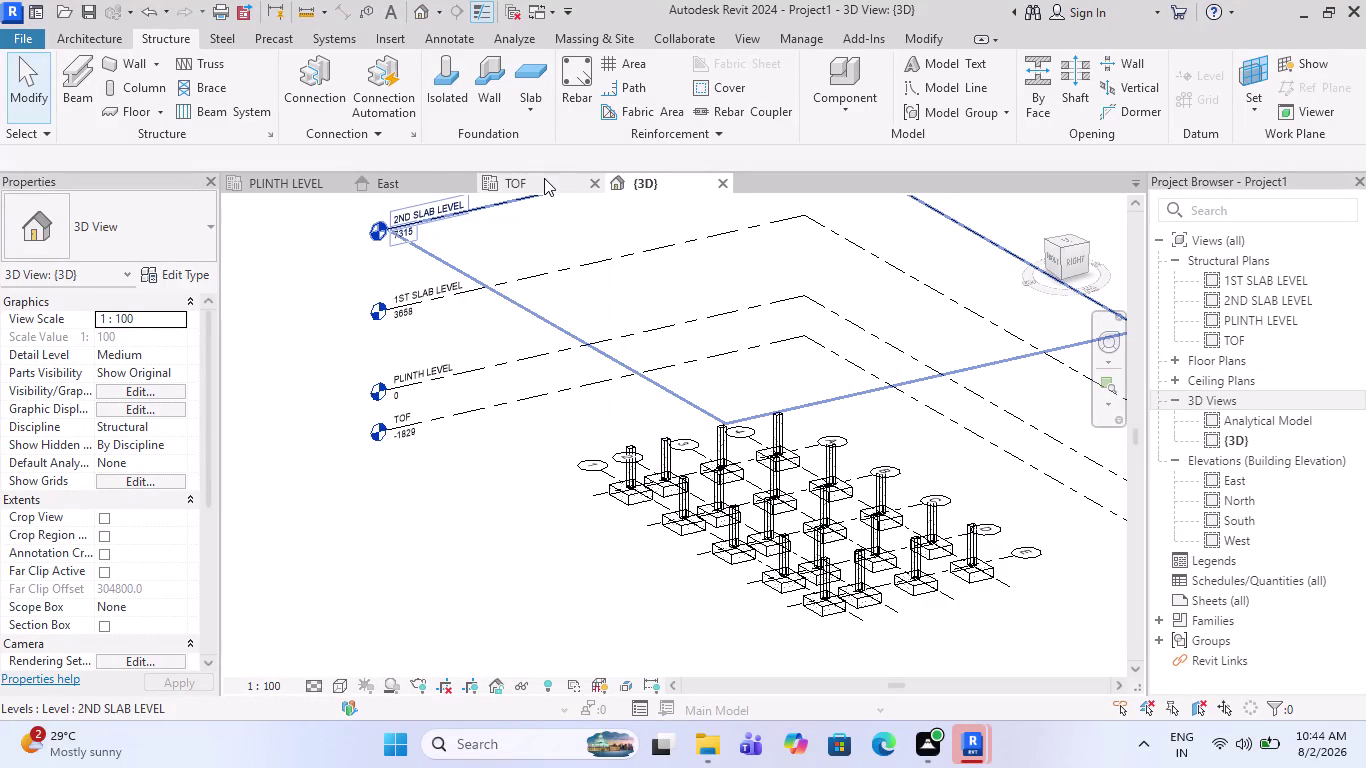
Open the PLINTH LEVEL plan and recentre the grid in view.
click(313, 186)
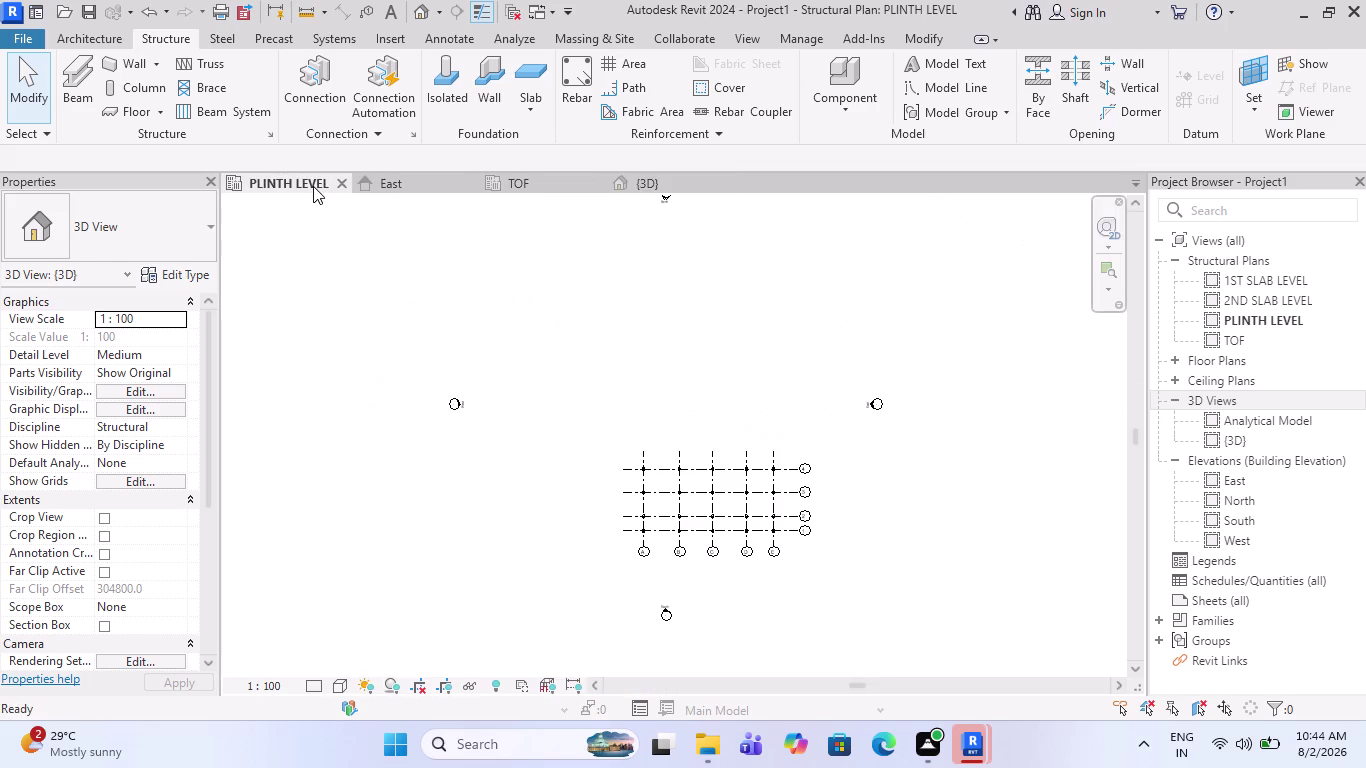
scroll(up, 3)
scroll(up, 3)
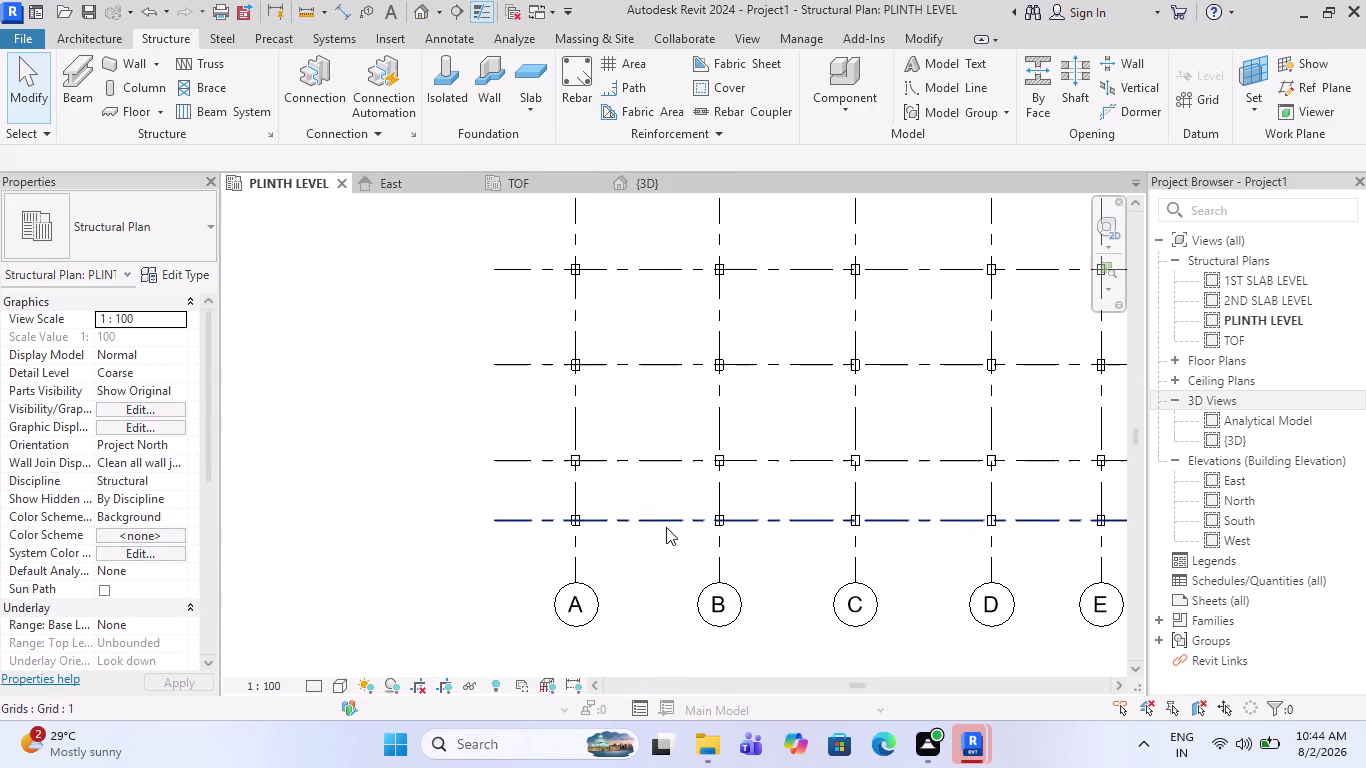
scroll(up, 3)
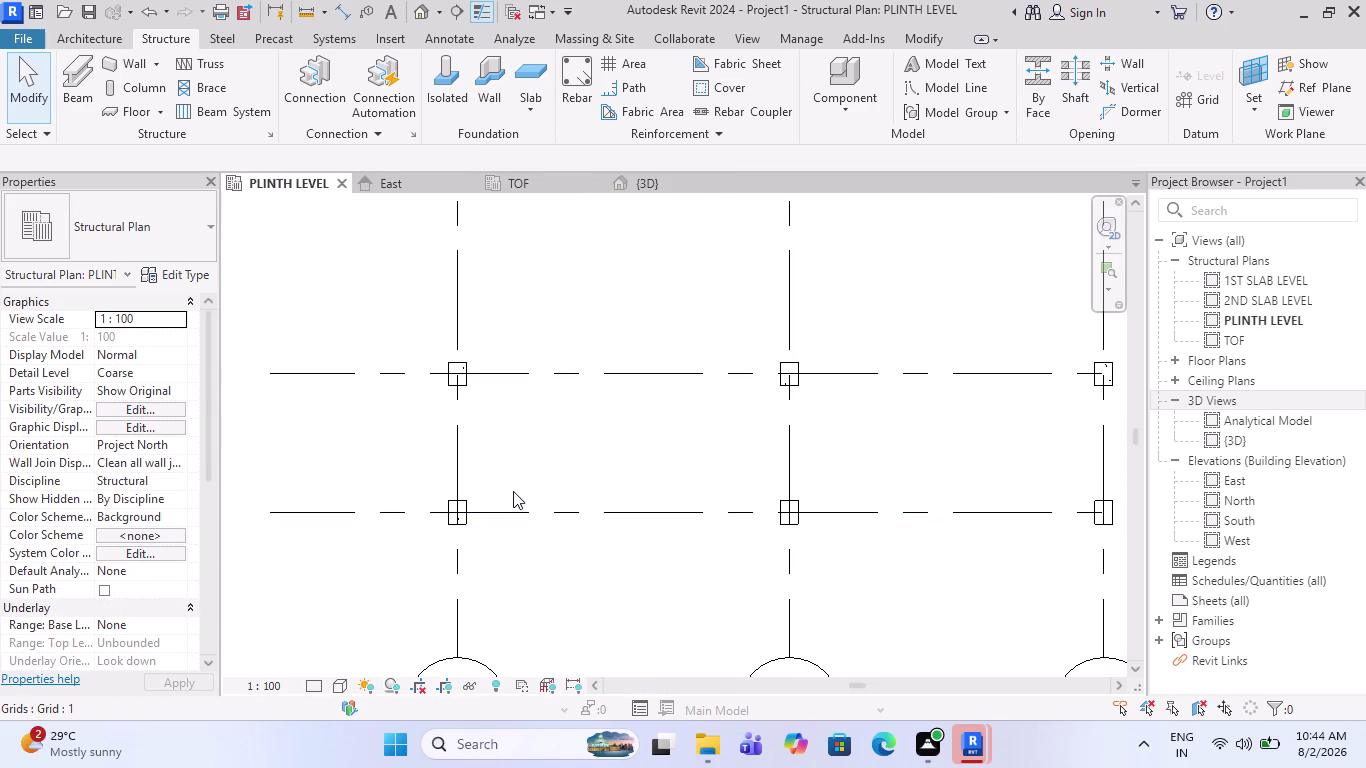
double_click(1224, 313)
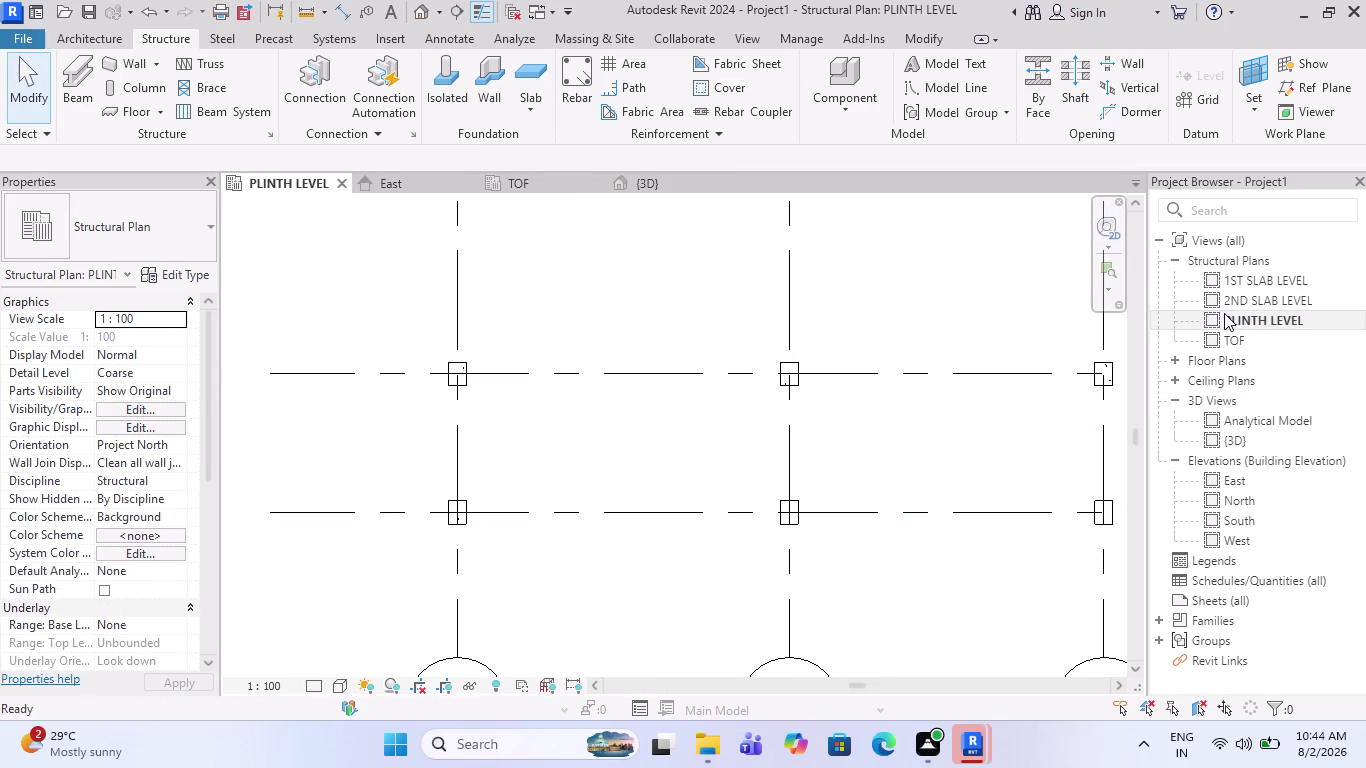
scroll(down, 3)
scroll(down, 3)
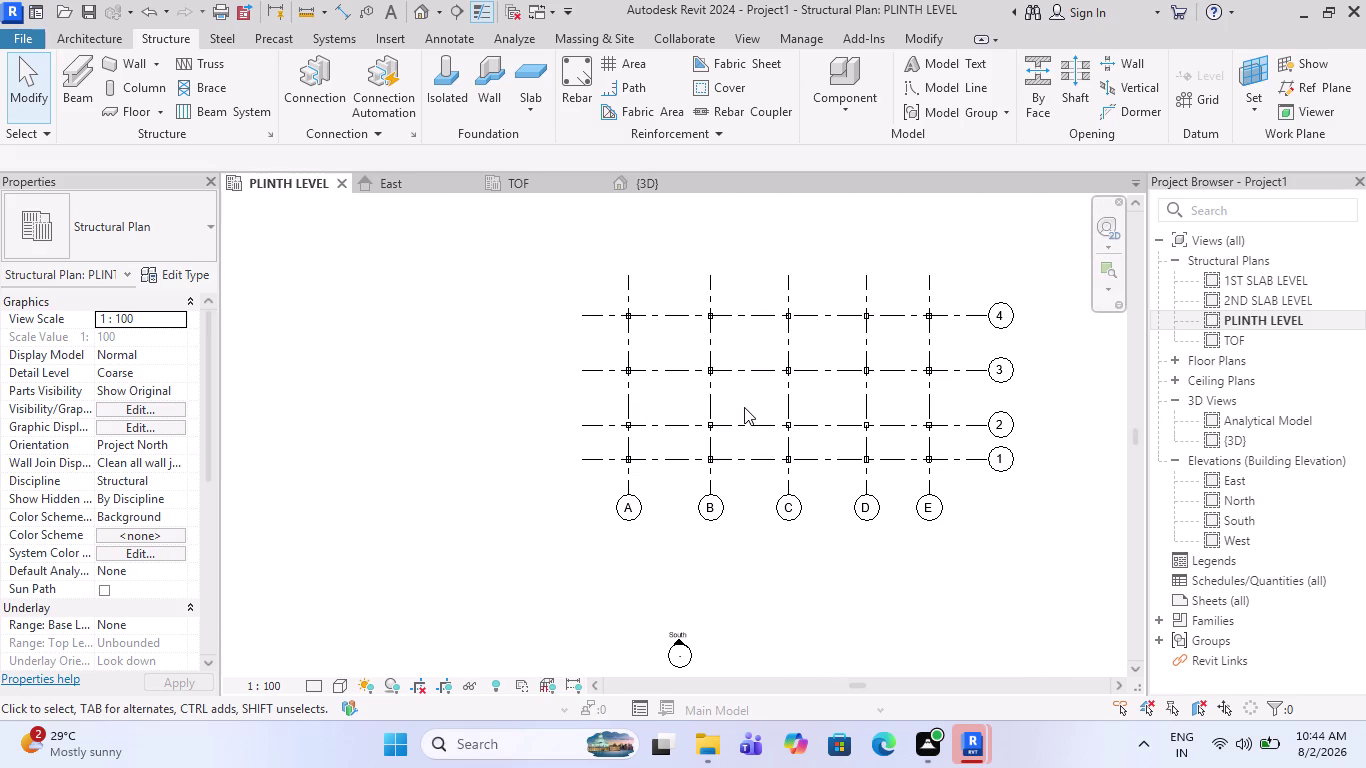
middle_drag(733, 439, 696, 474)
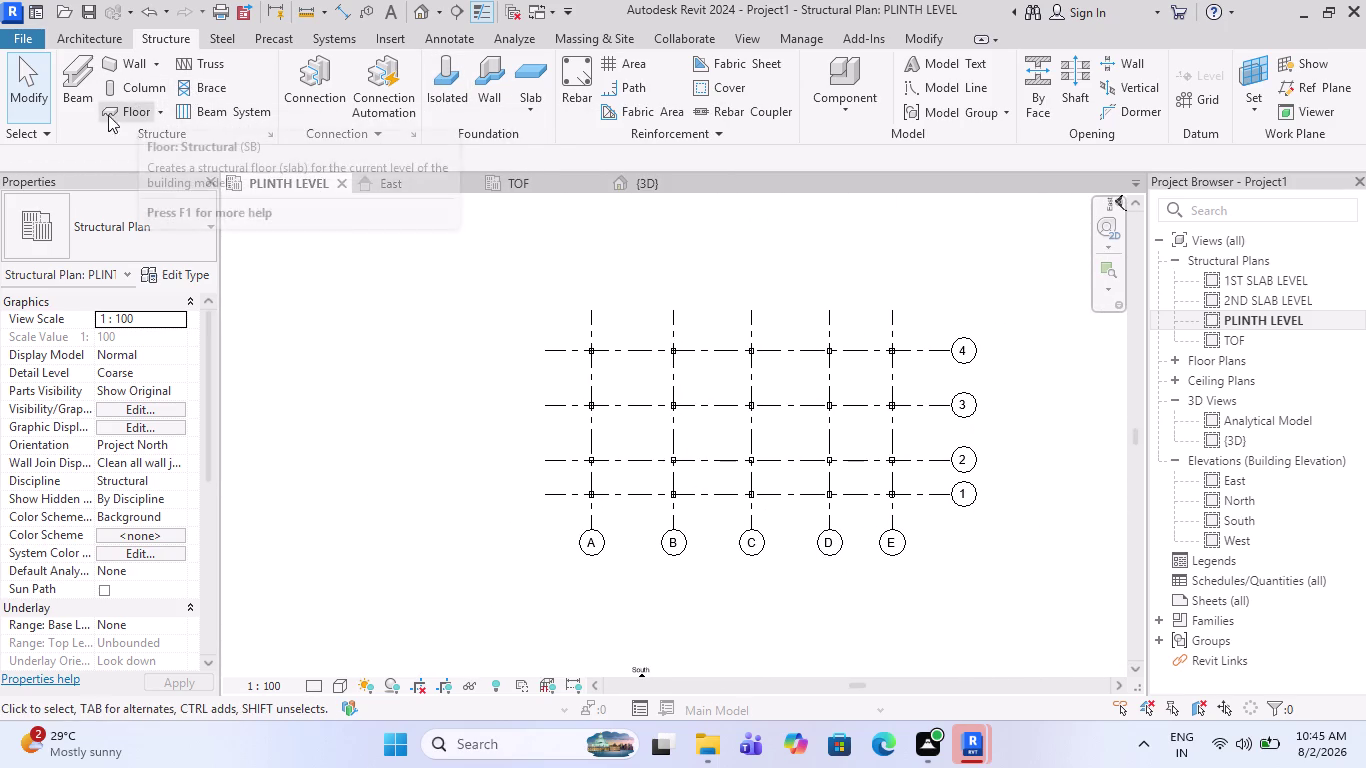
Start a beam using M_Concrete-Rectangular Beam 300 x 600mm and open its type properties.
click(87, 90)
click(171, 234)
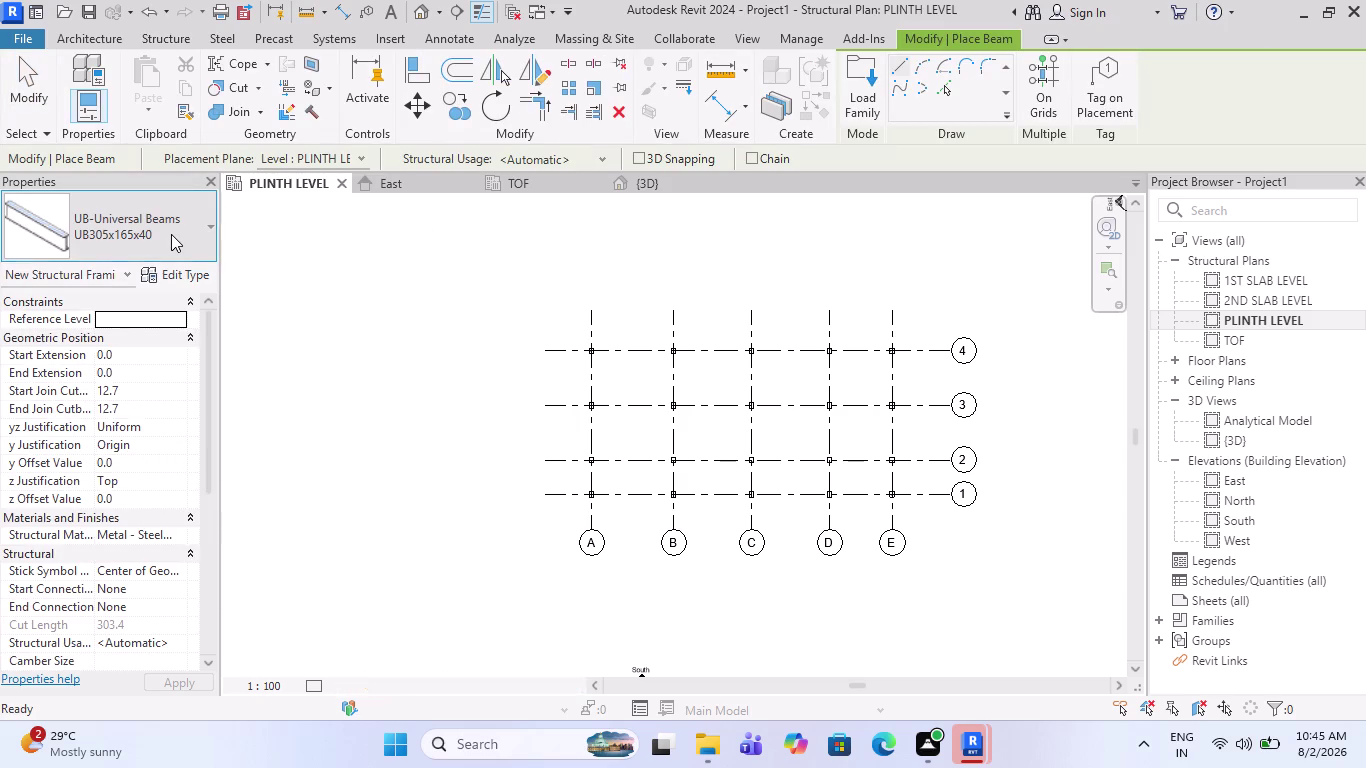
scroll(up, 3)
click(114, 342)
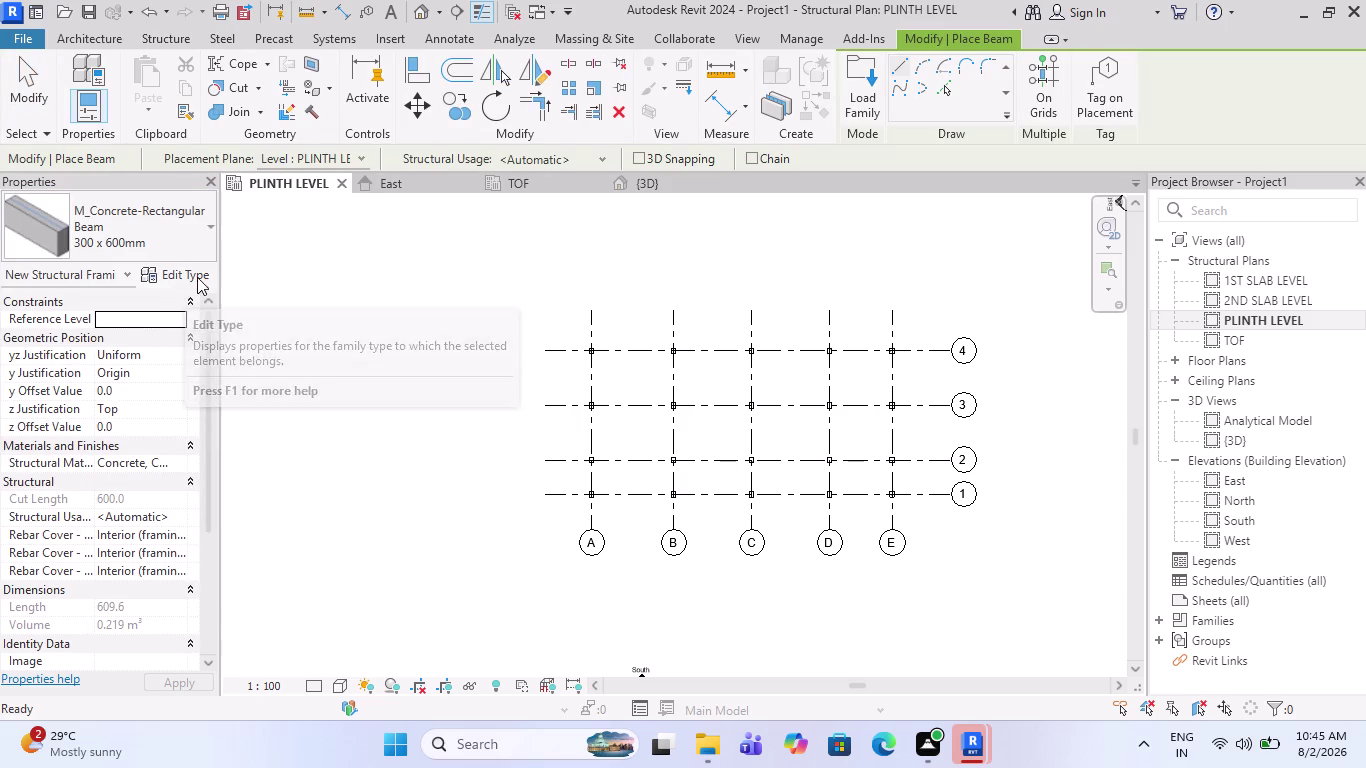
click(156, 274)
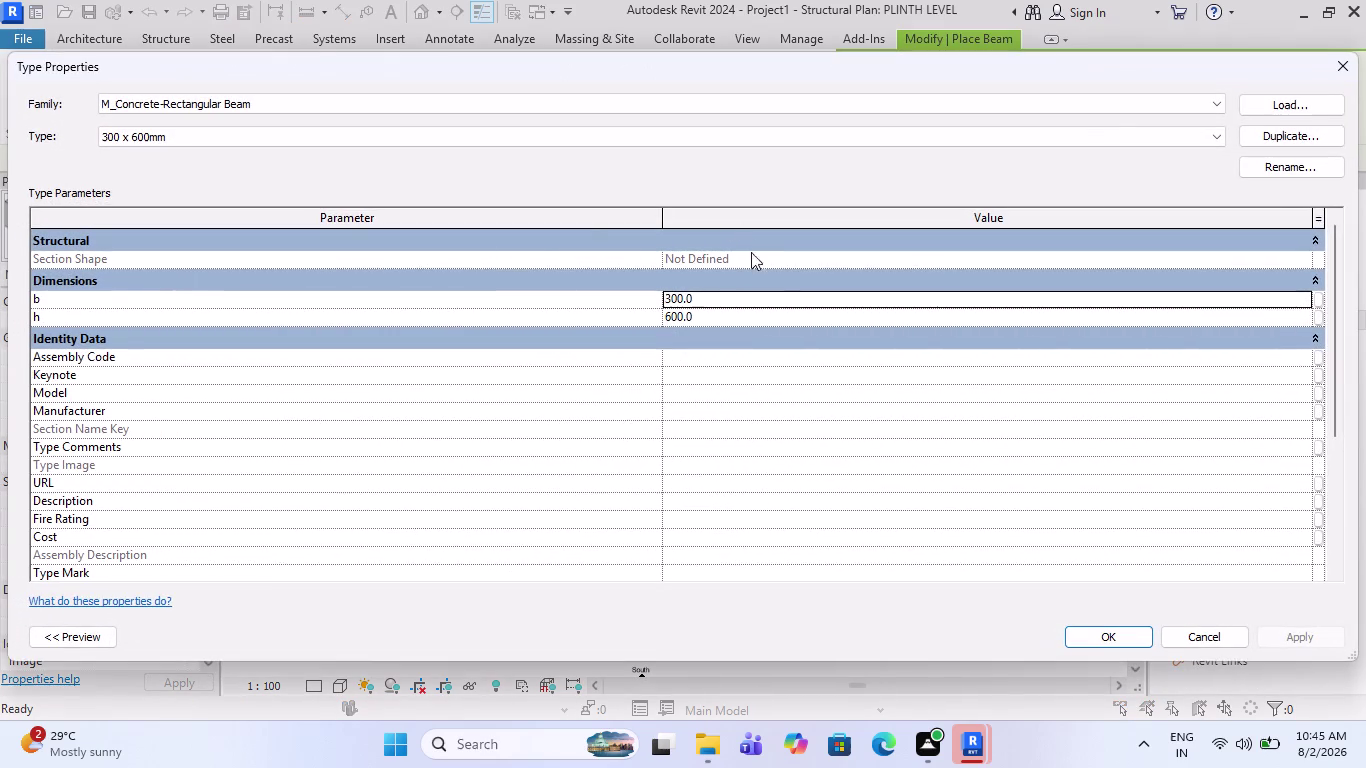
Duplicate the beam type under the name '230 x 300mm'.
click(1273, 126)
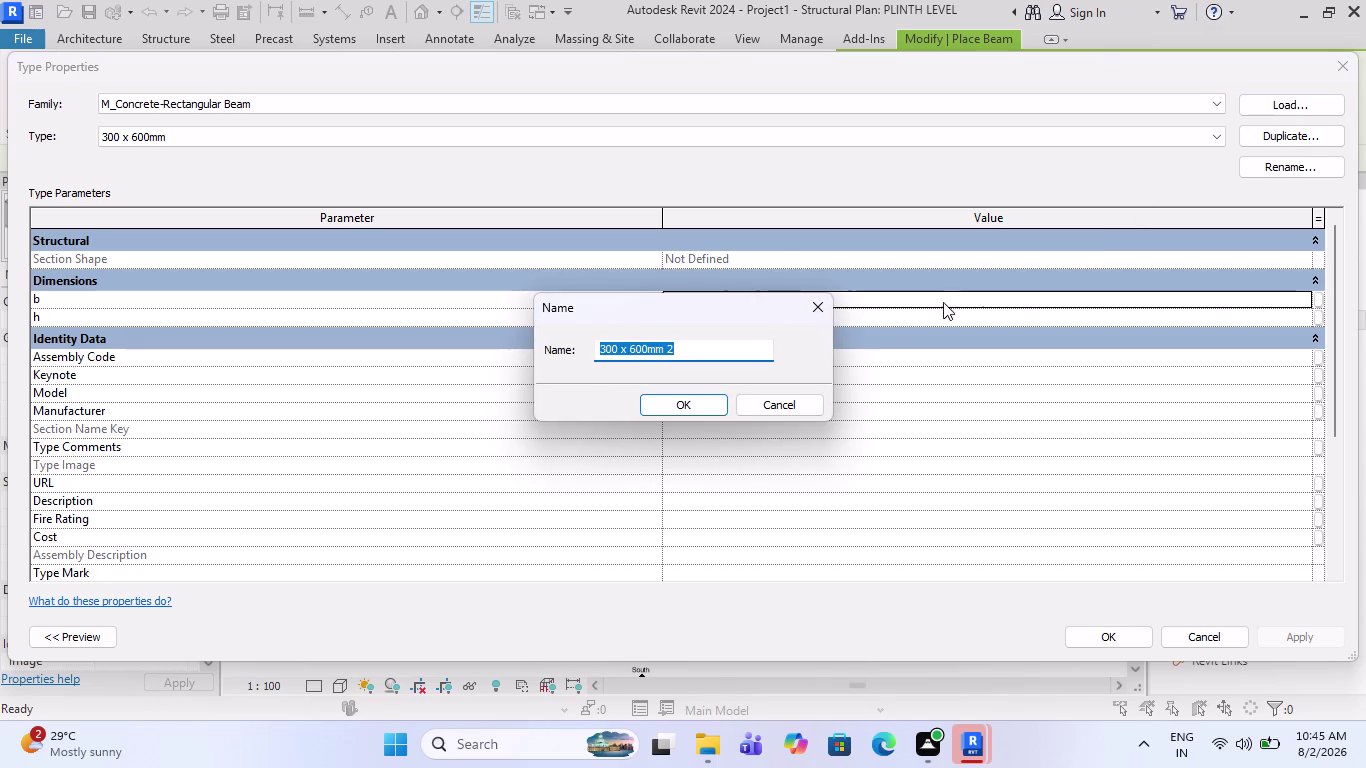
click(615, 355)
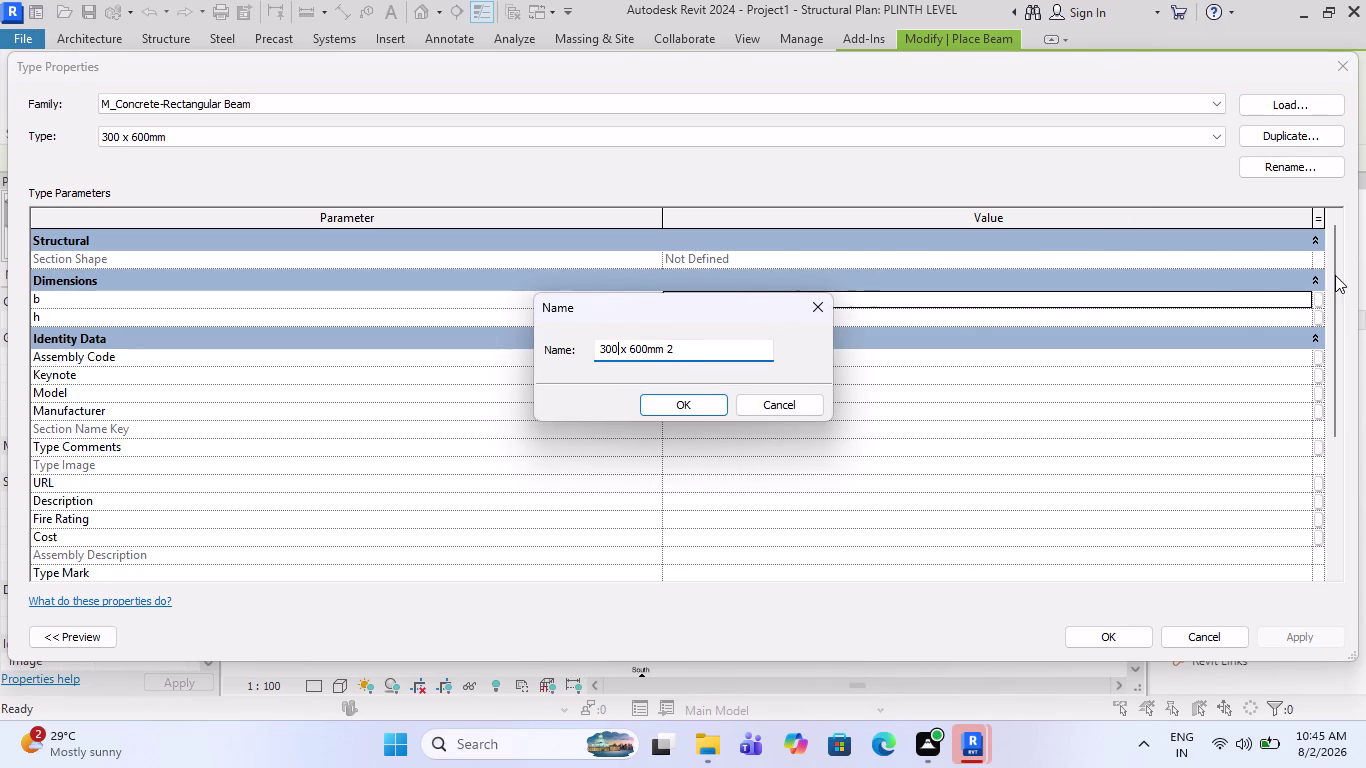
key(BackSpace)
key(BackSpace)
key(BackSpace)
text(230)
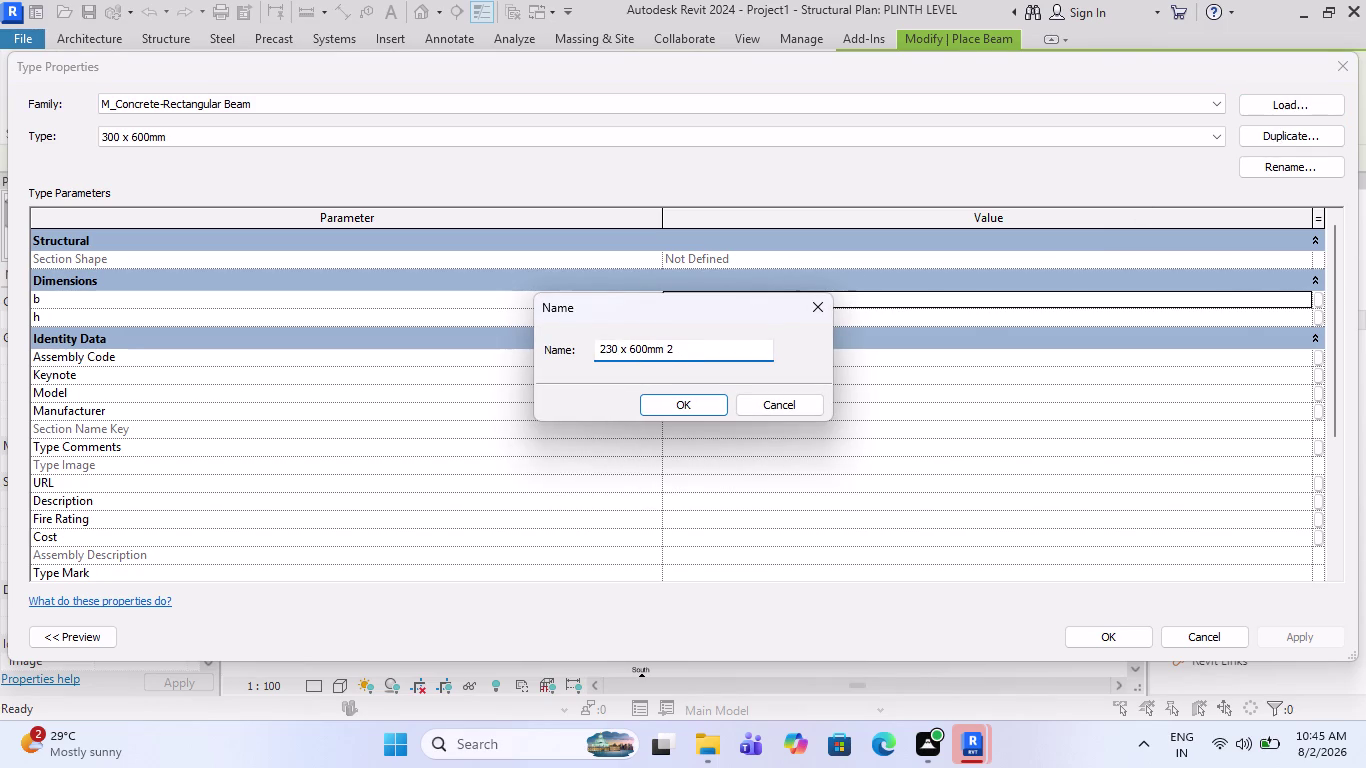
key(Right)
key(Right)
key(Right)
key(Right)
key(Right)
key(Right)
key(BackSpace)
key(BackSpace)
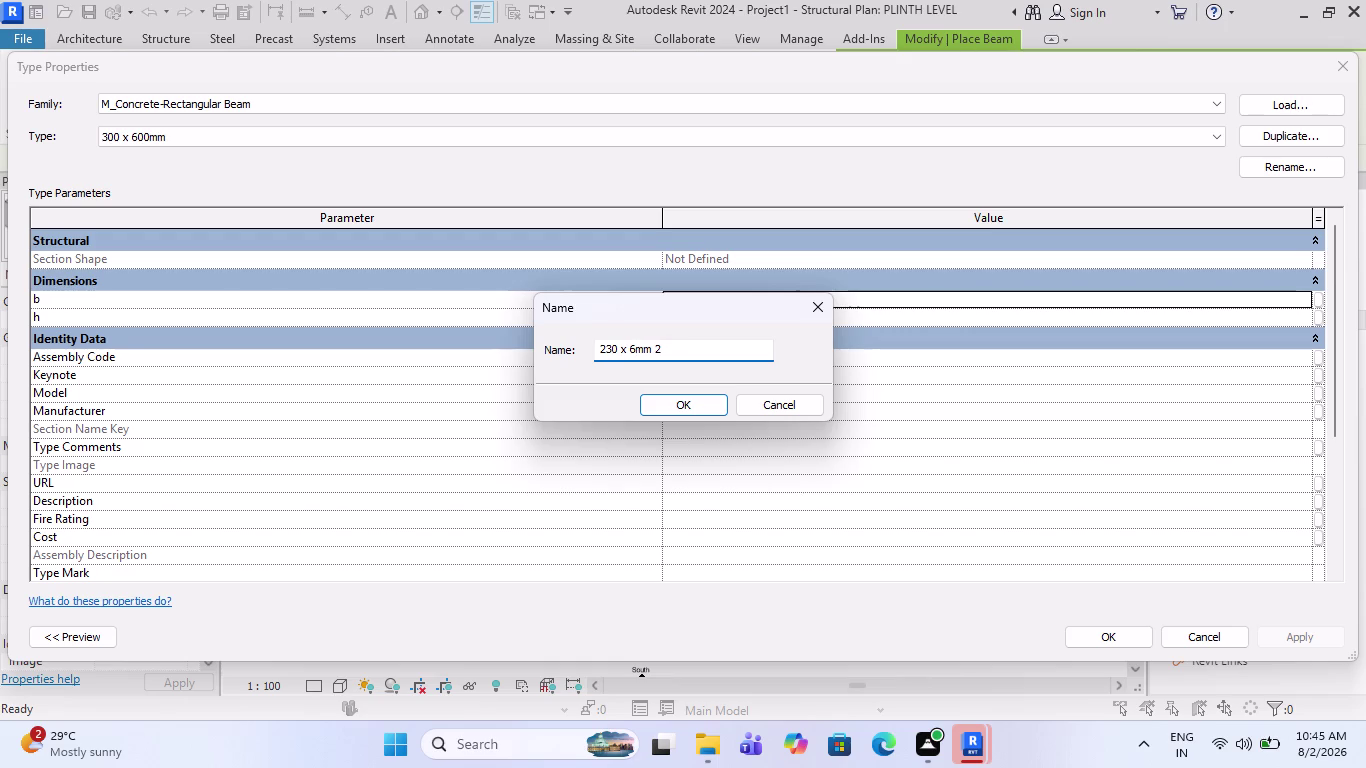
key(BackSpace)
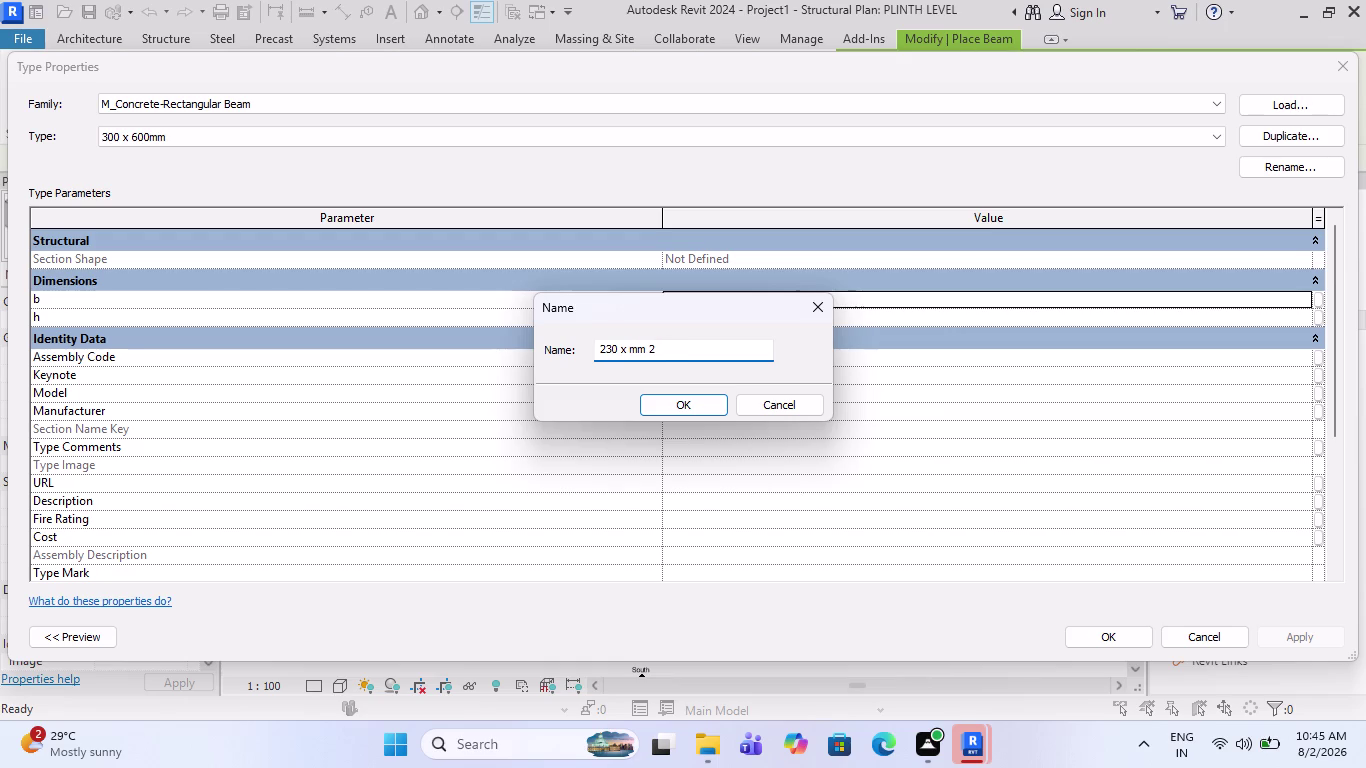
key(3)
text(0)
text(0)
key(Right)
key(Right)
key(Right)
key(Right)
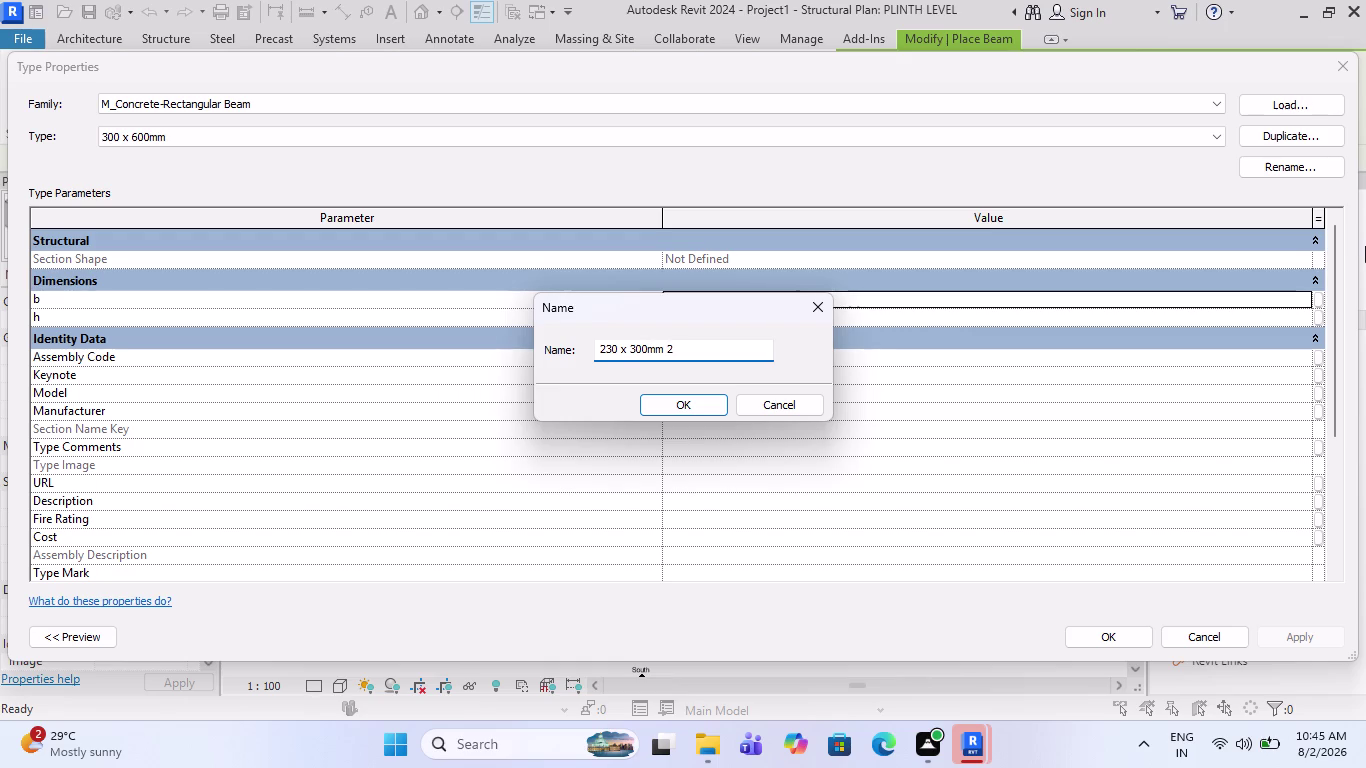
key(BackSpace)
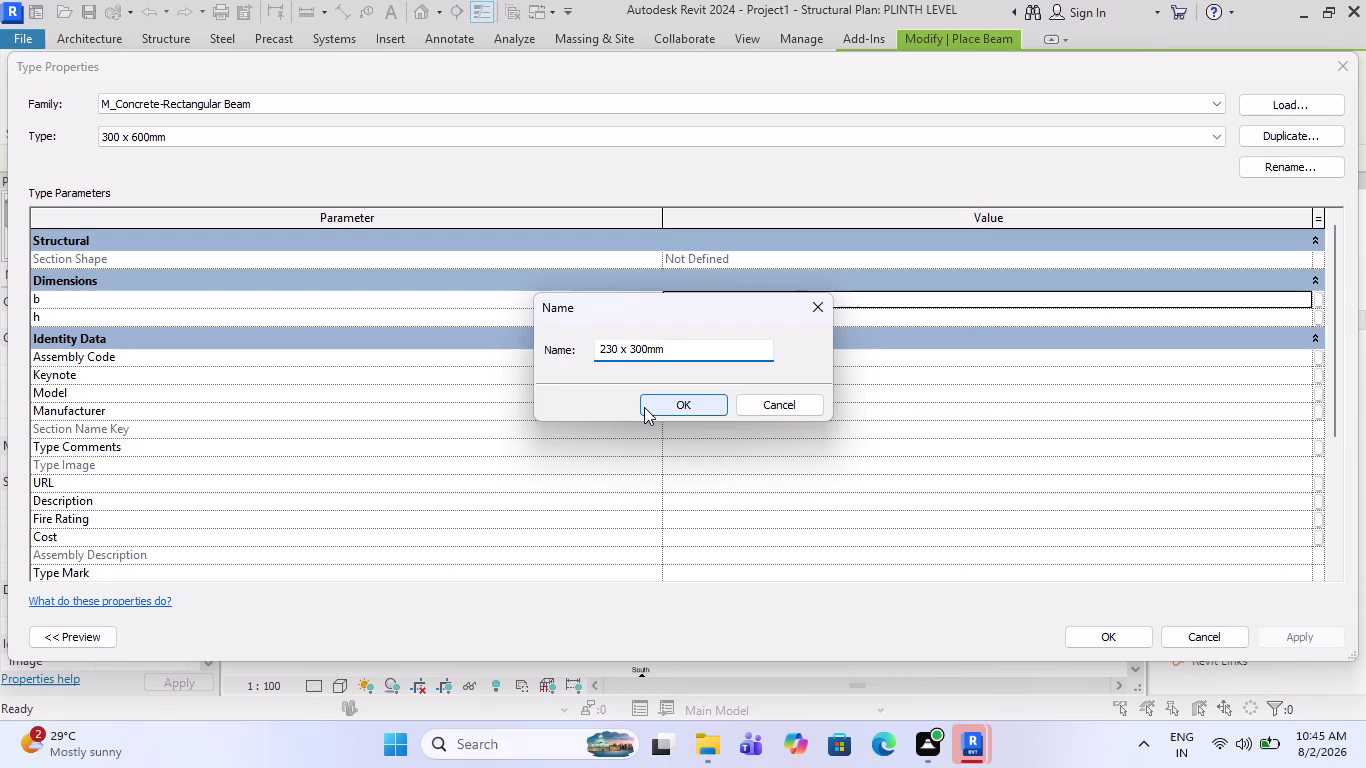
click(644, 407)
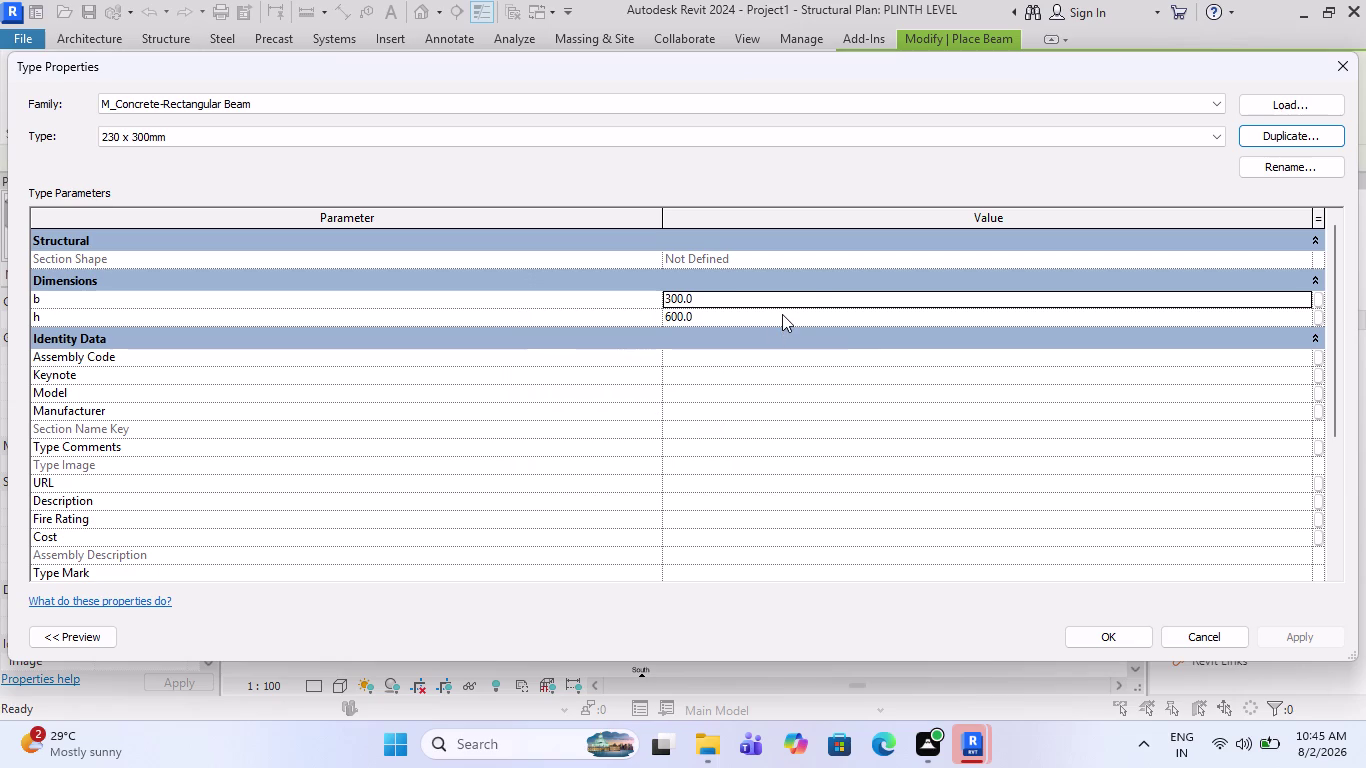
Set the new type's depth h to 300 and width b to 230.
click(782, 314)
text(3)
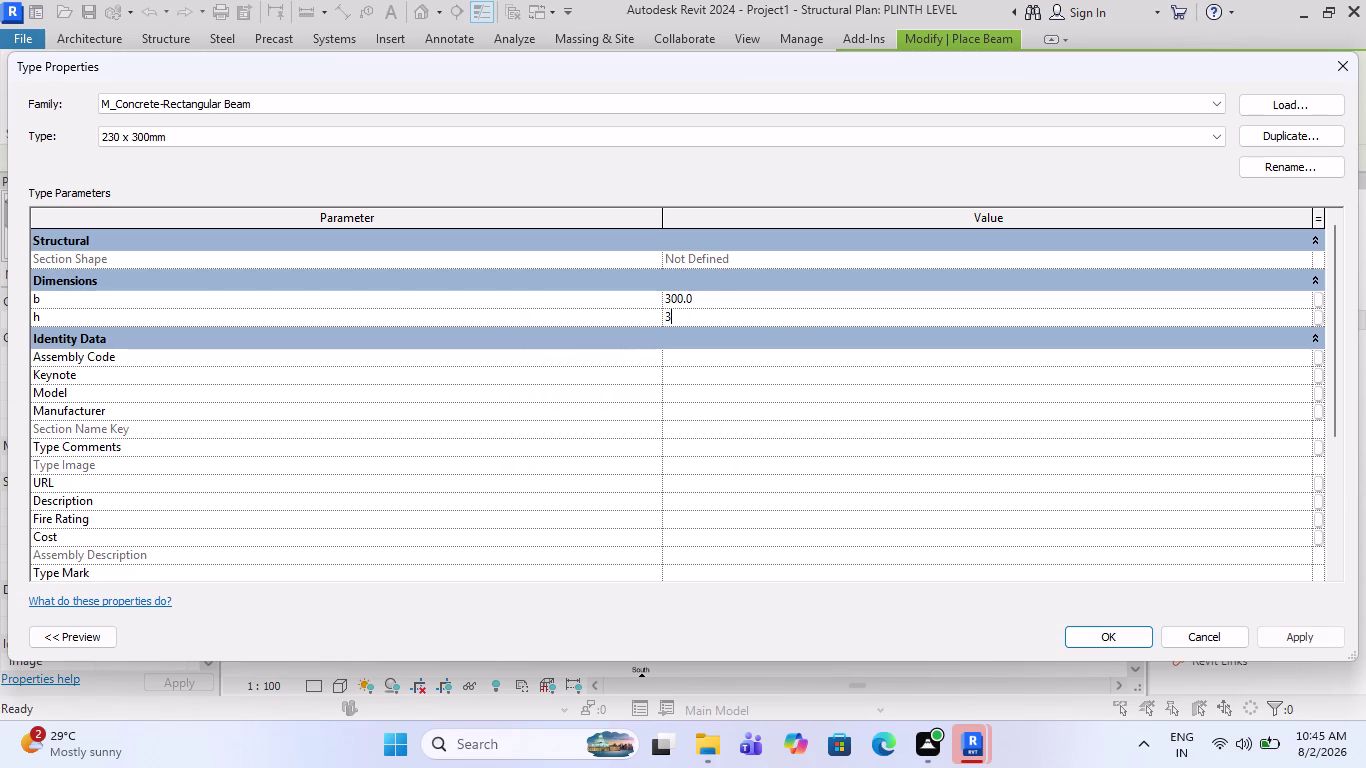
text(00)
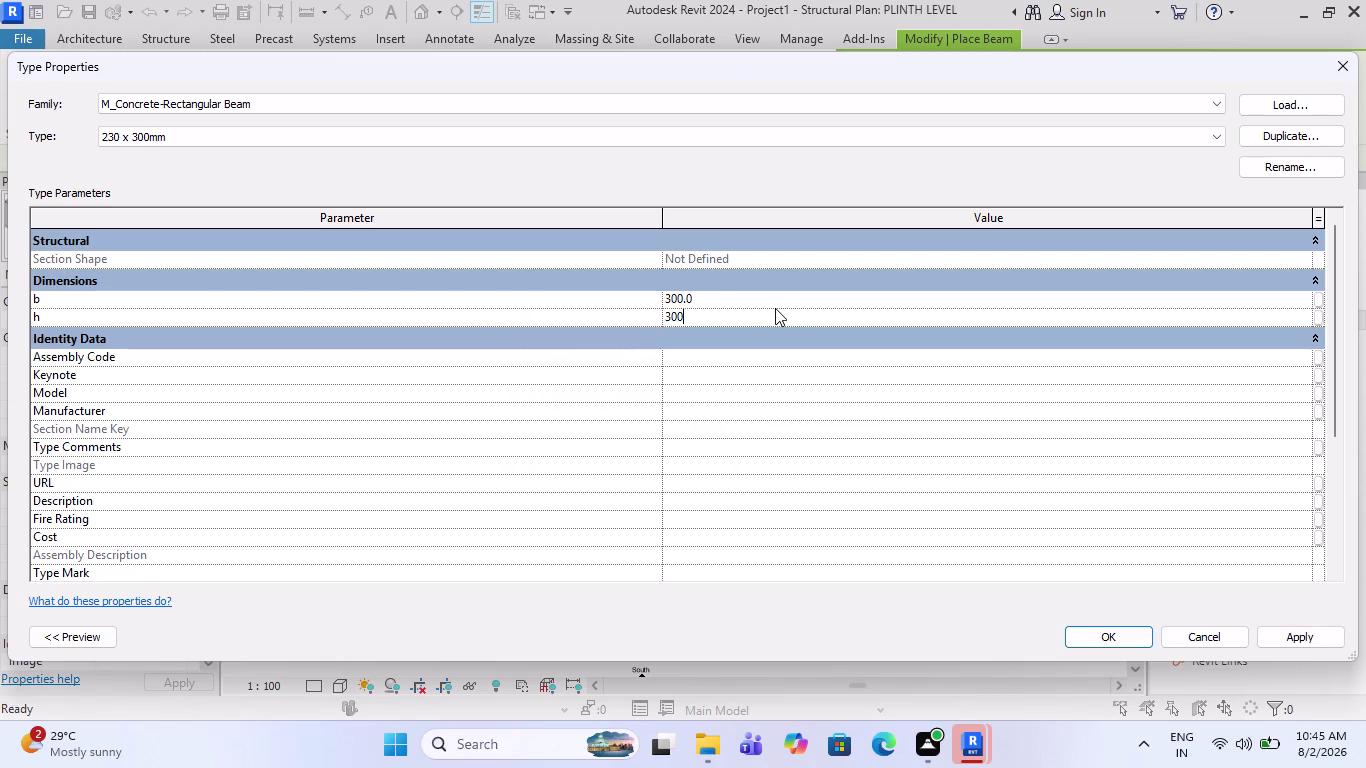
click(774, 303)
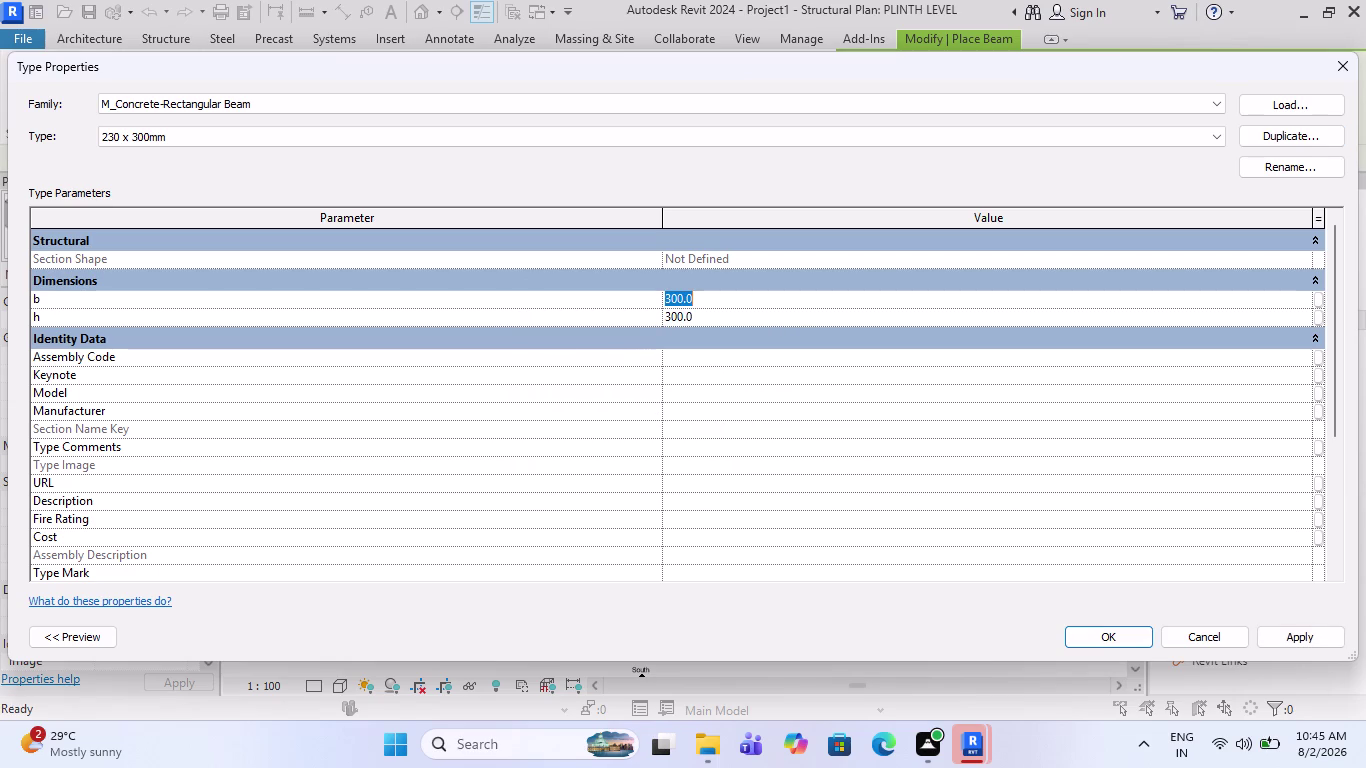
key(z)
key(BackSpace)
text(2)
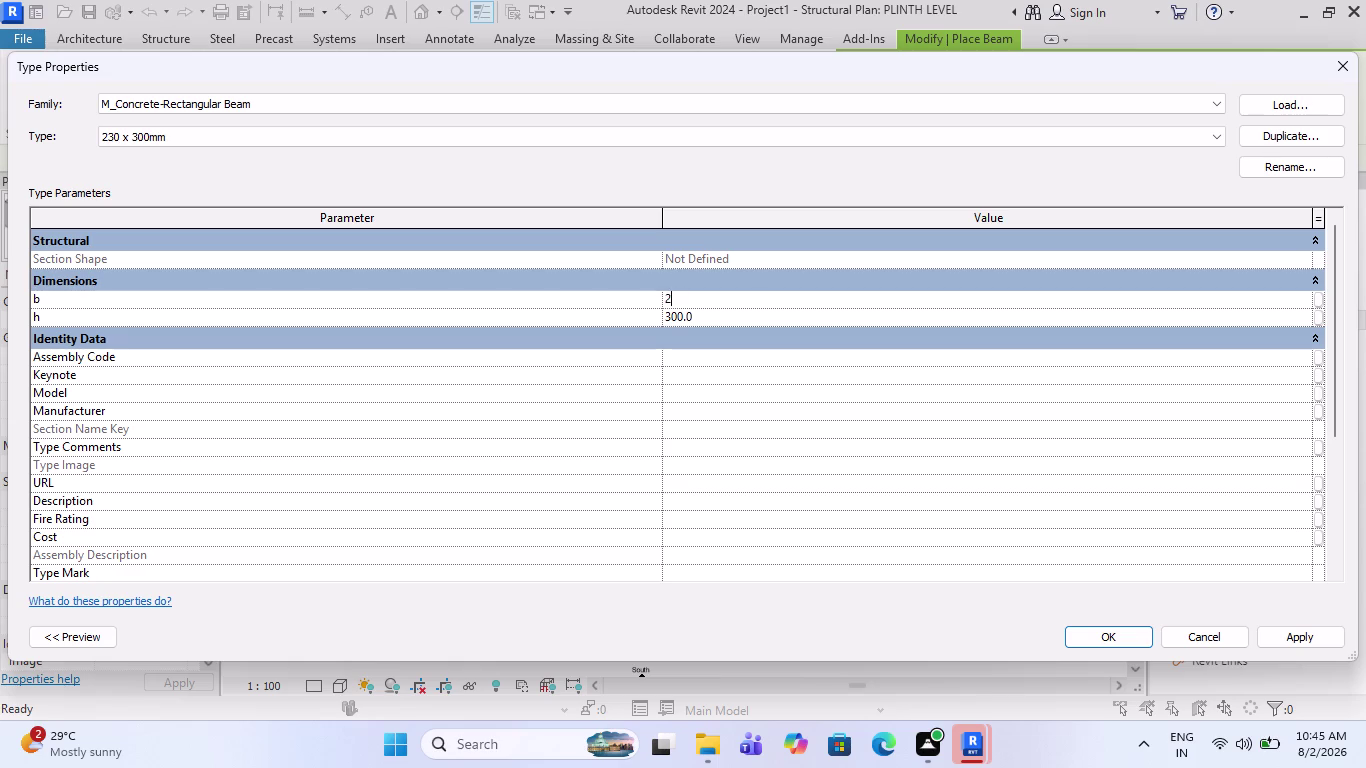
text(30)
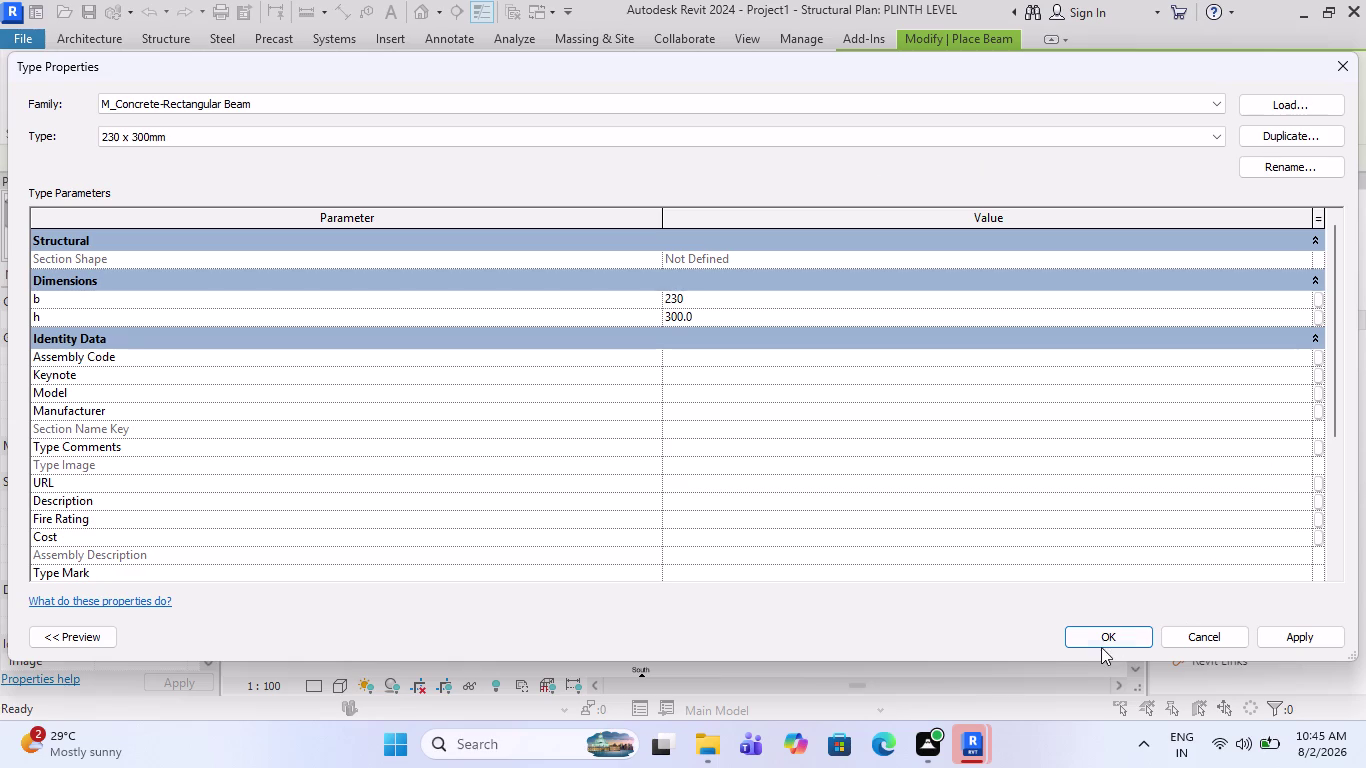
click(1107, 637)
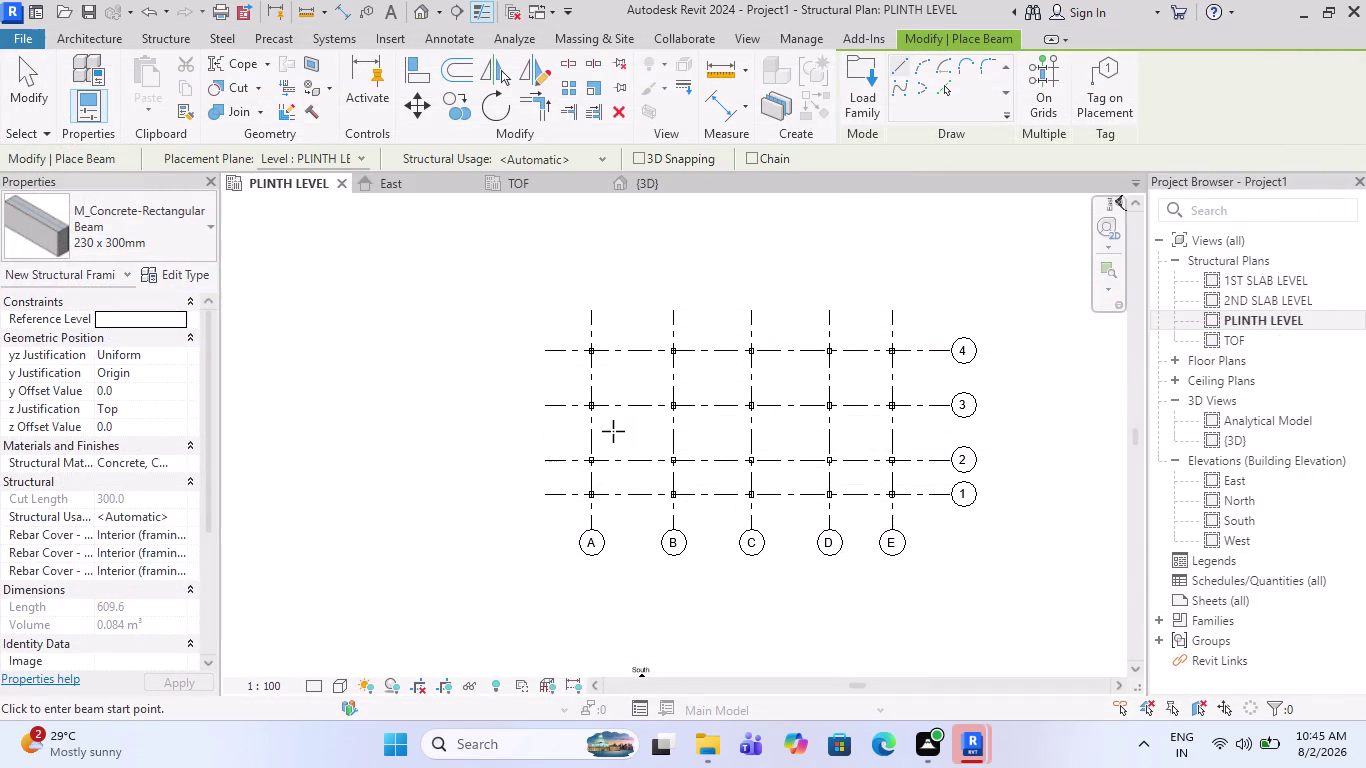
Pick grid lines A–E and 1–4 for On Grids beam placement.
scroll(up, 3)
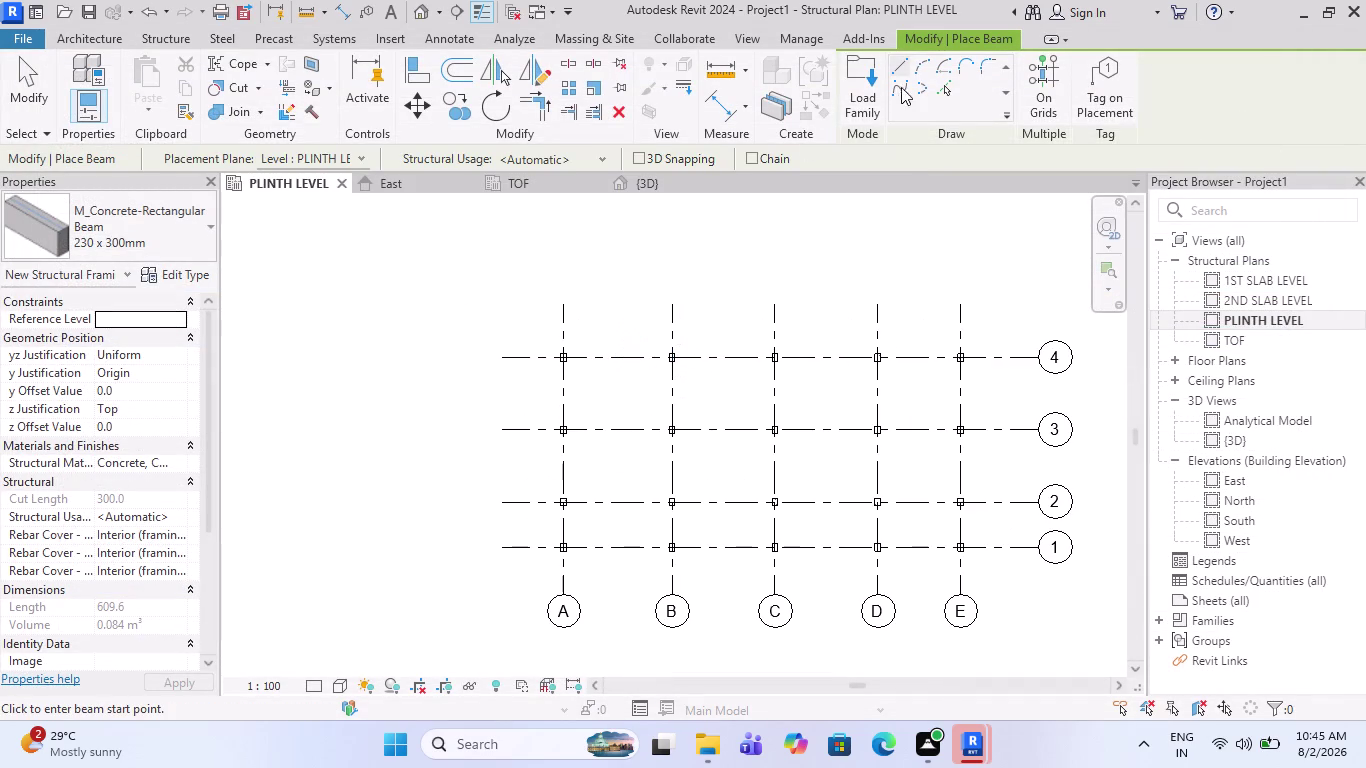
click(1042, 74)
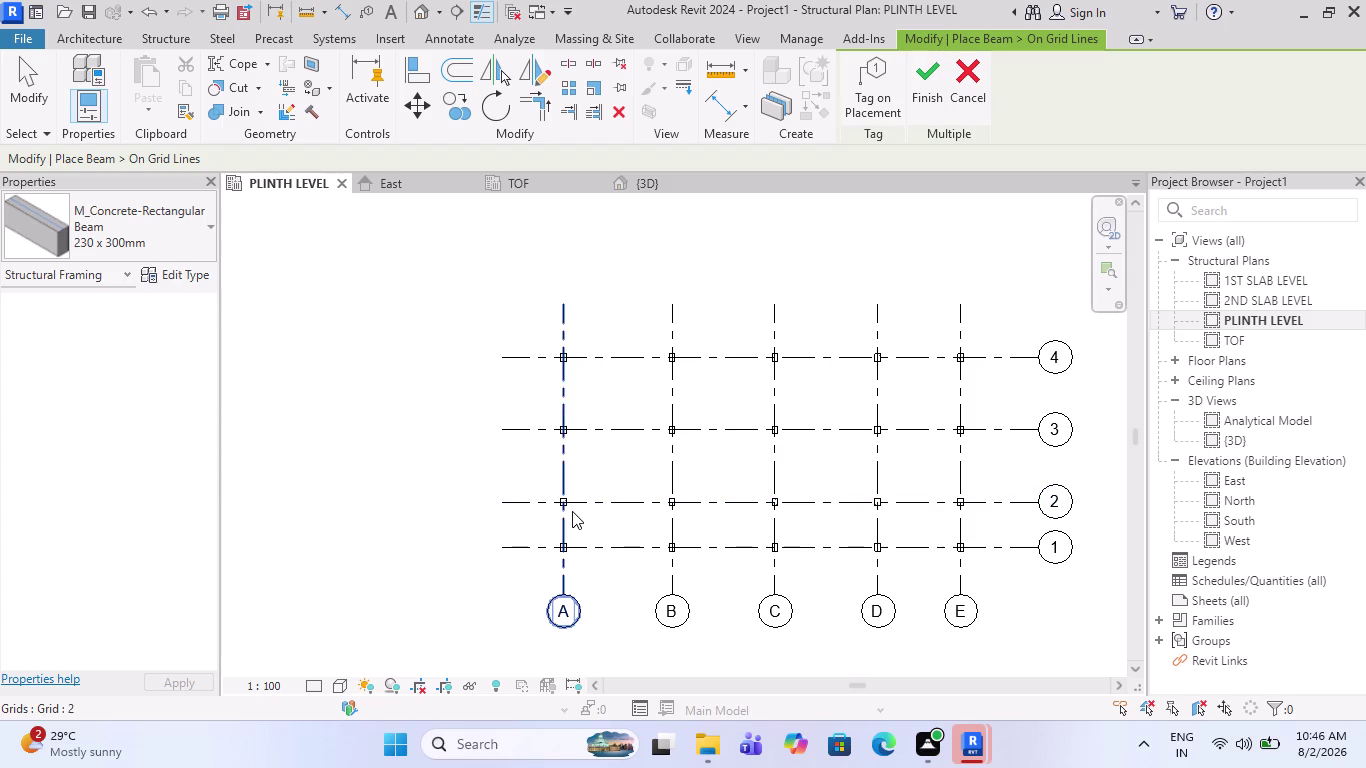
drag(572, 511, 521, 340)
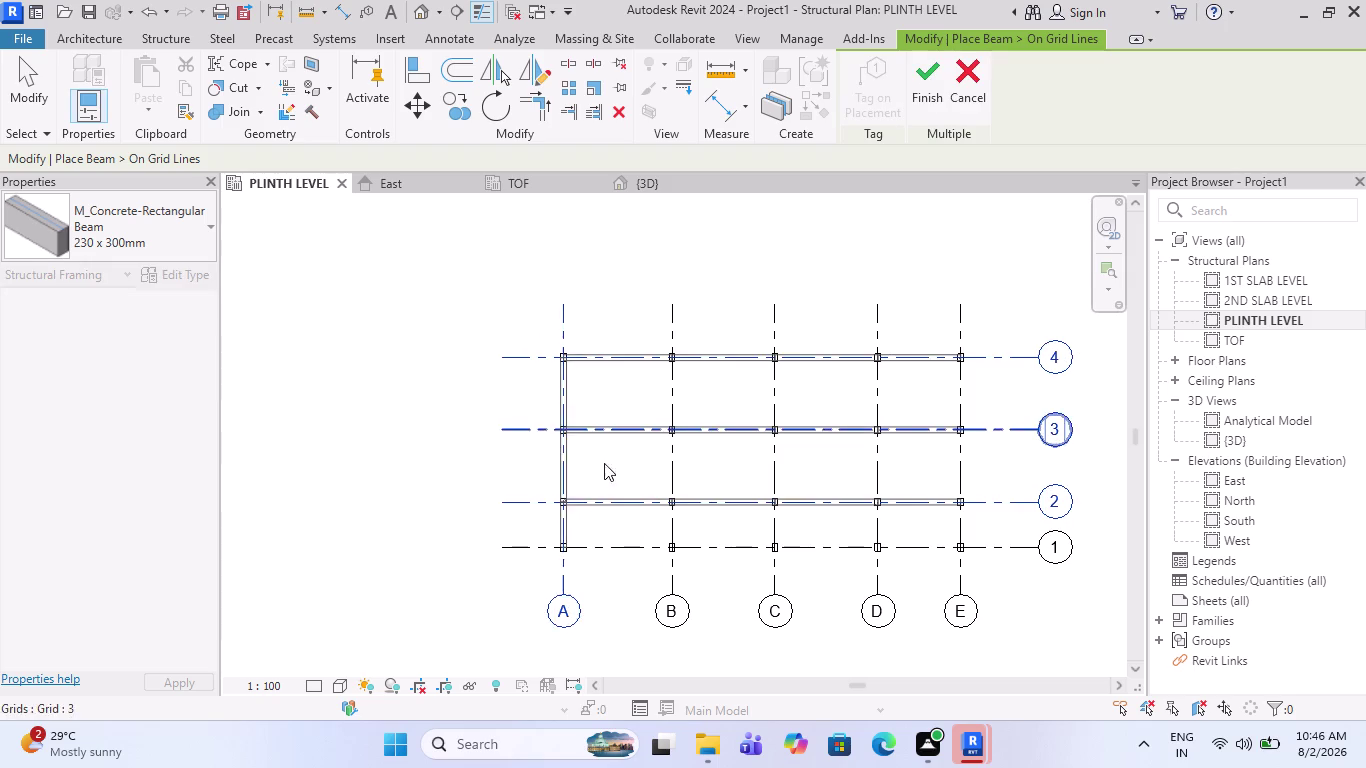
scroll(up, 3)
scroll(down, 3)
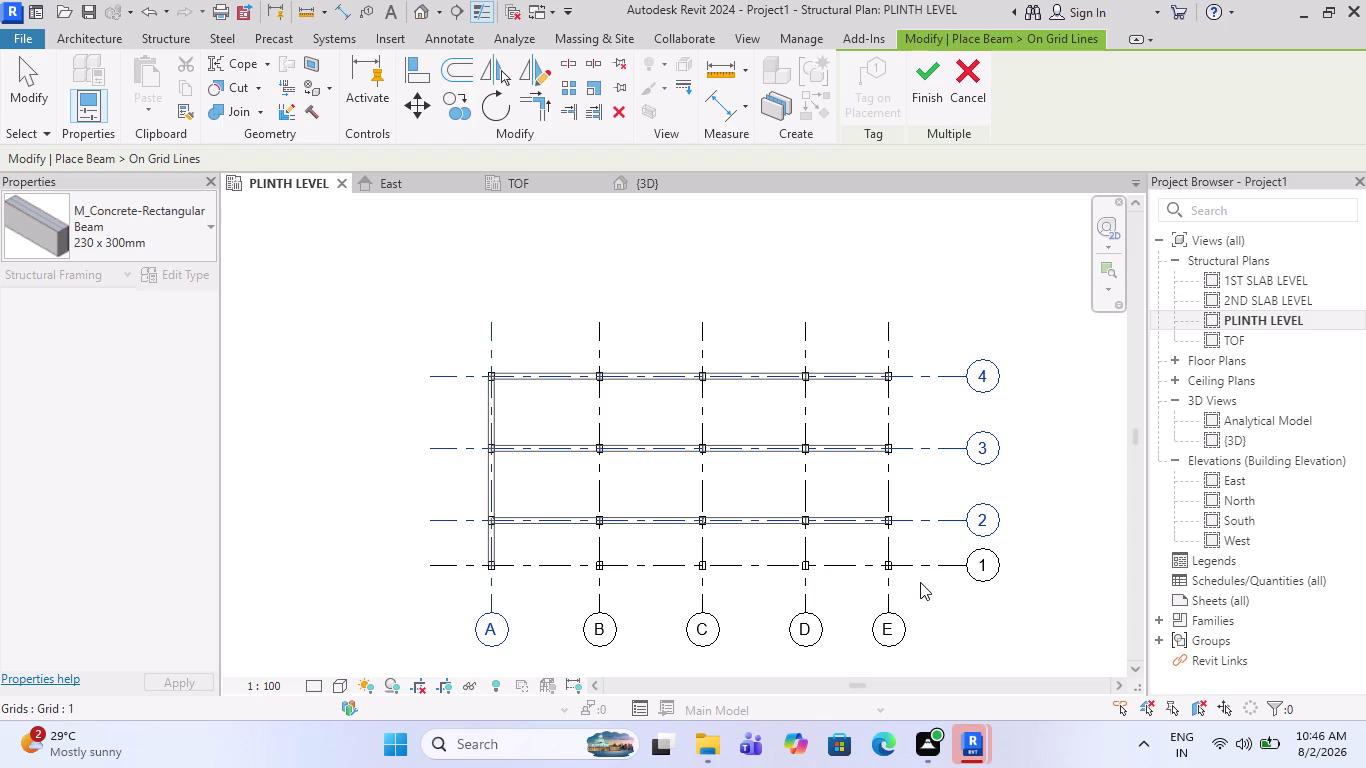
drag(920, 582, 836, 317)
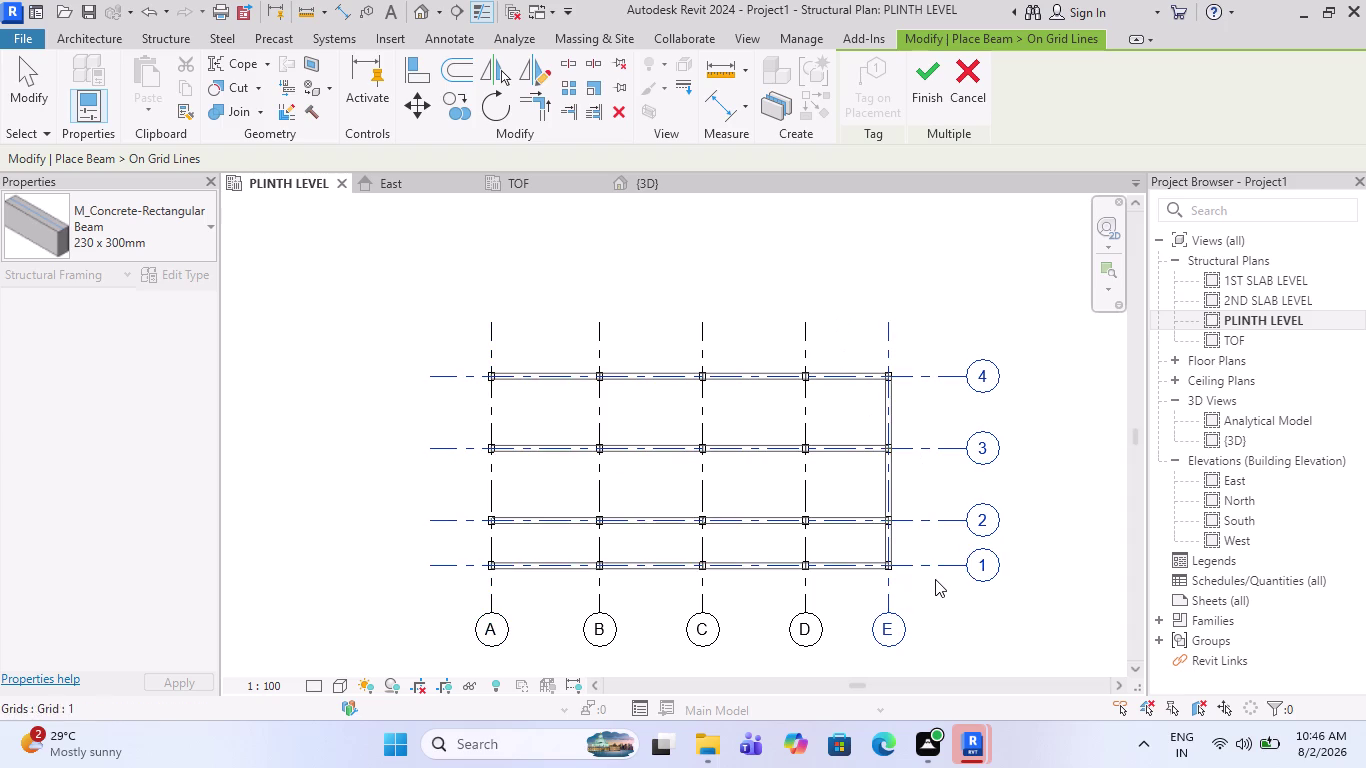
drag(935, 582, 463, 342)
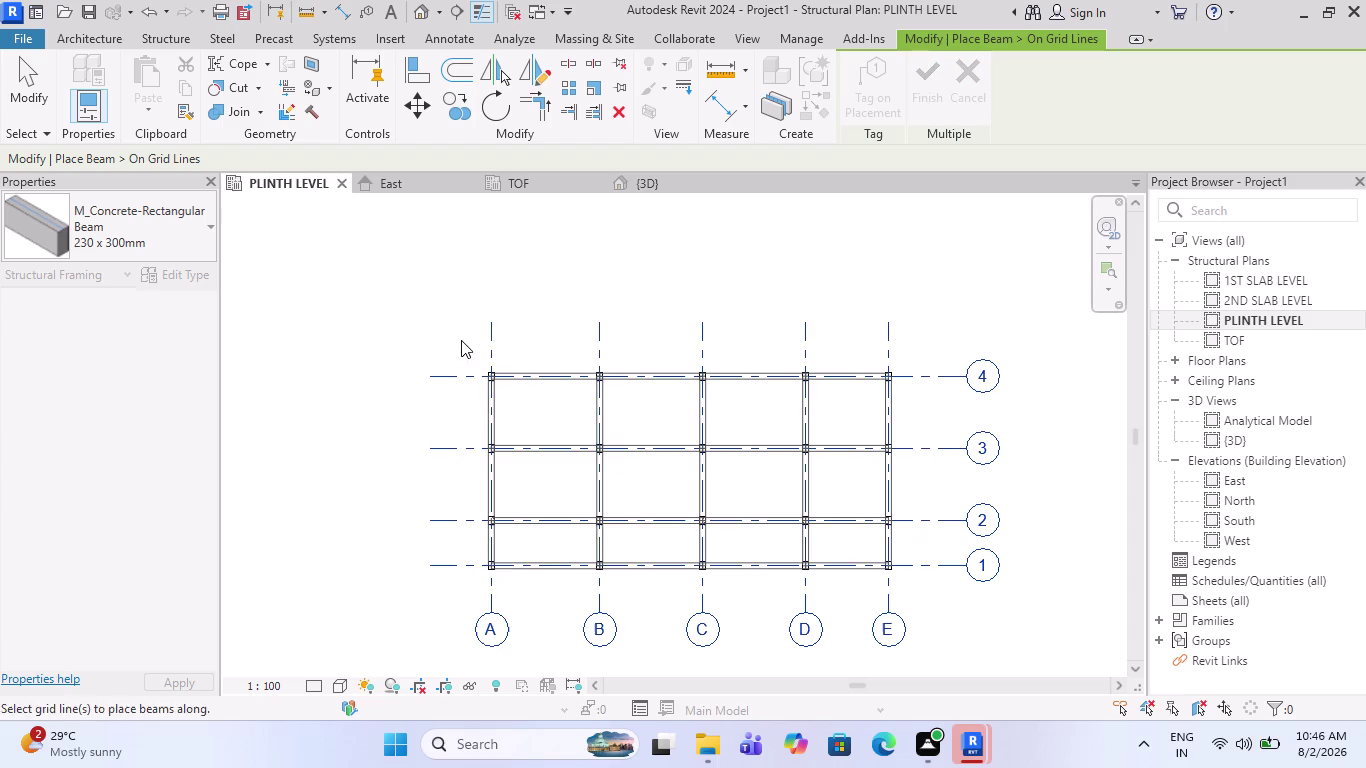
Pan and zoom around the plinth level plan to check the grid beams.
scroll(up, 3)
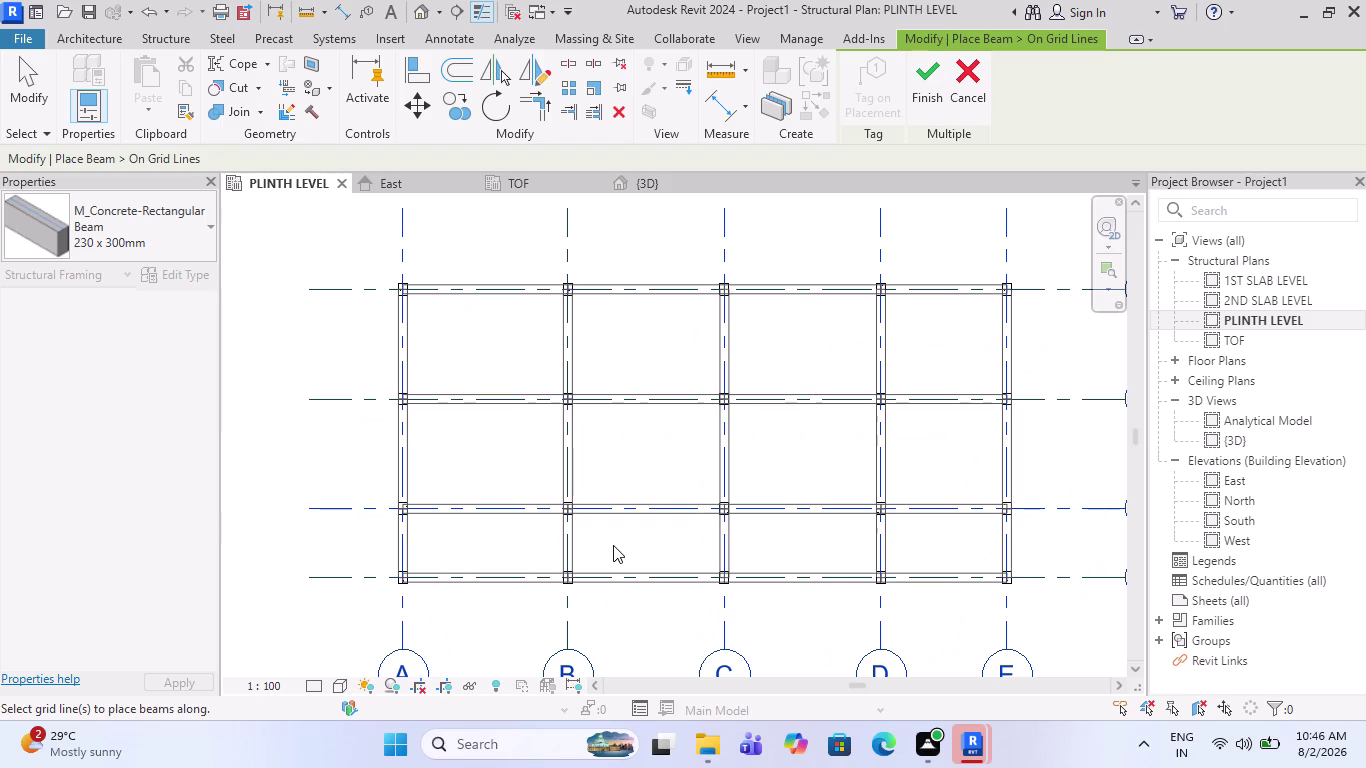
scroll(down, 3)
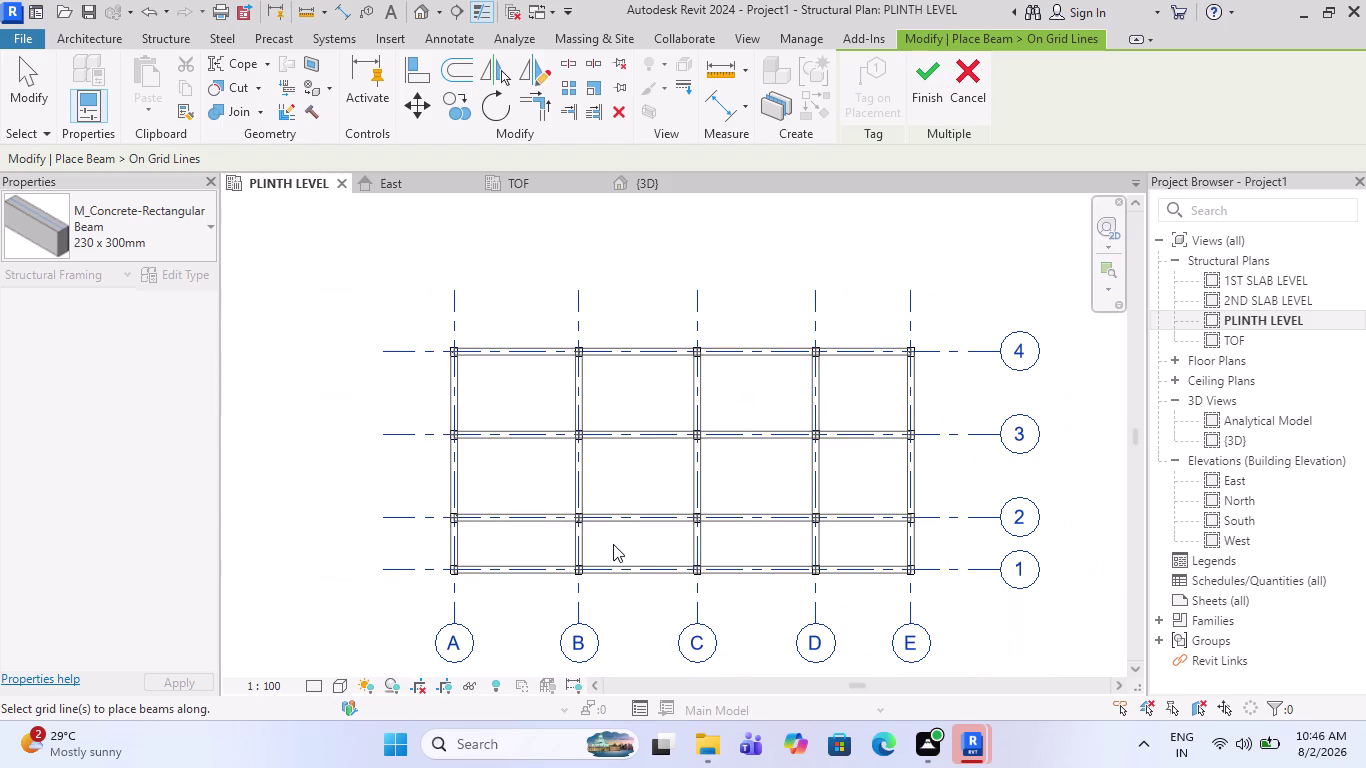
scroll(down, 3)
scroll(up, 3)
middle_drag(768, 534, 705, 574)
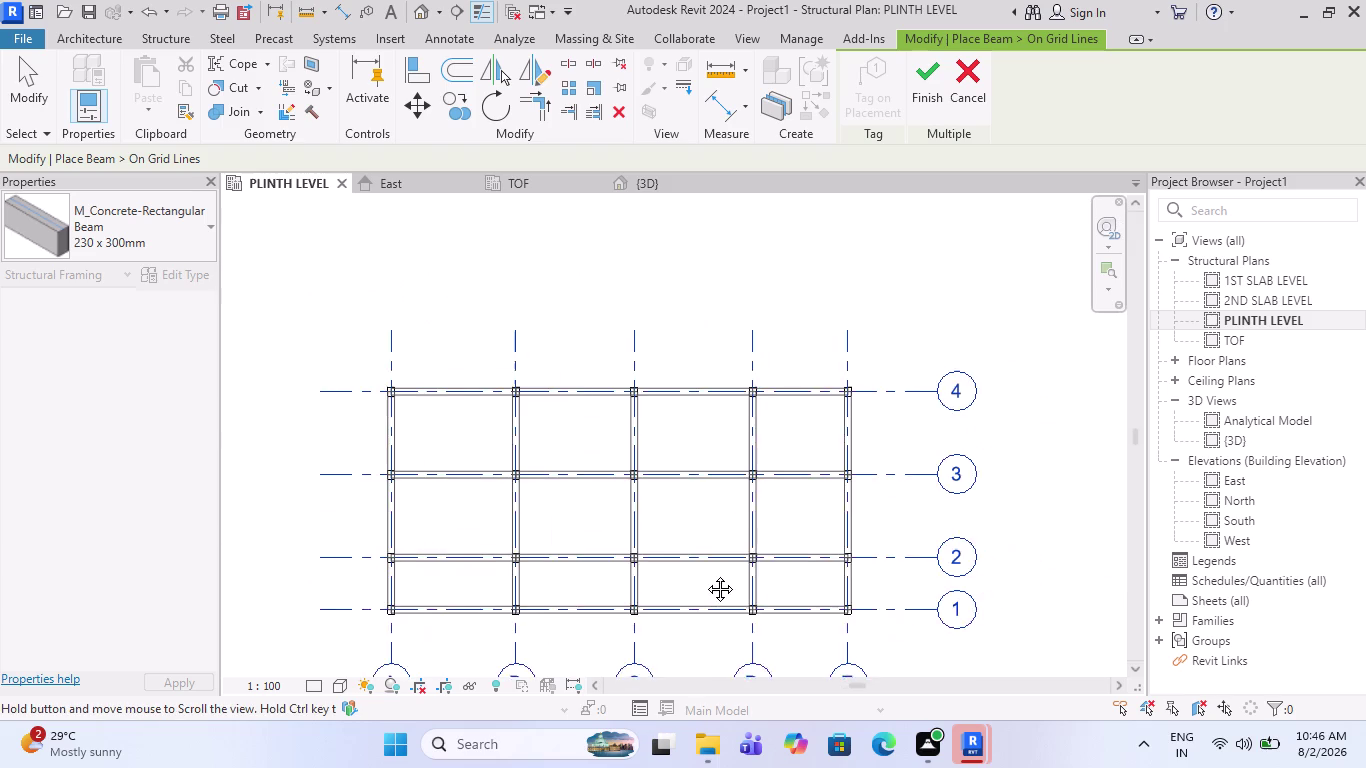
middle_drag(705, 574, 632, 518)
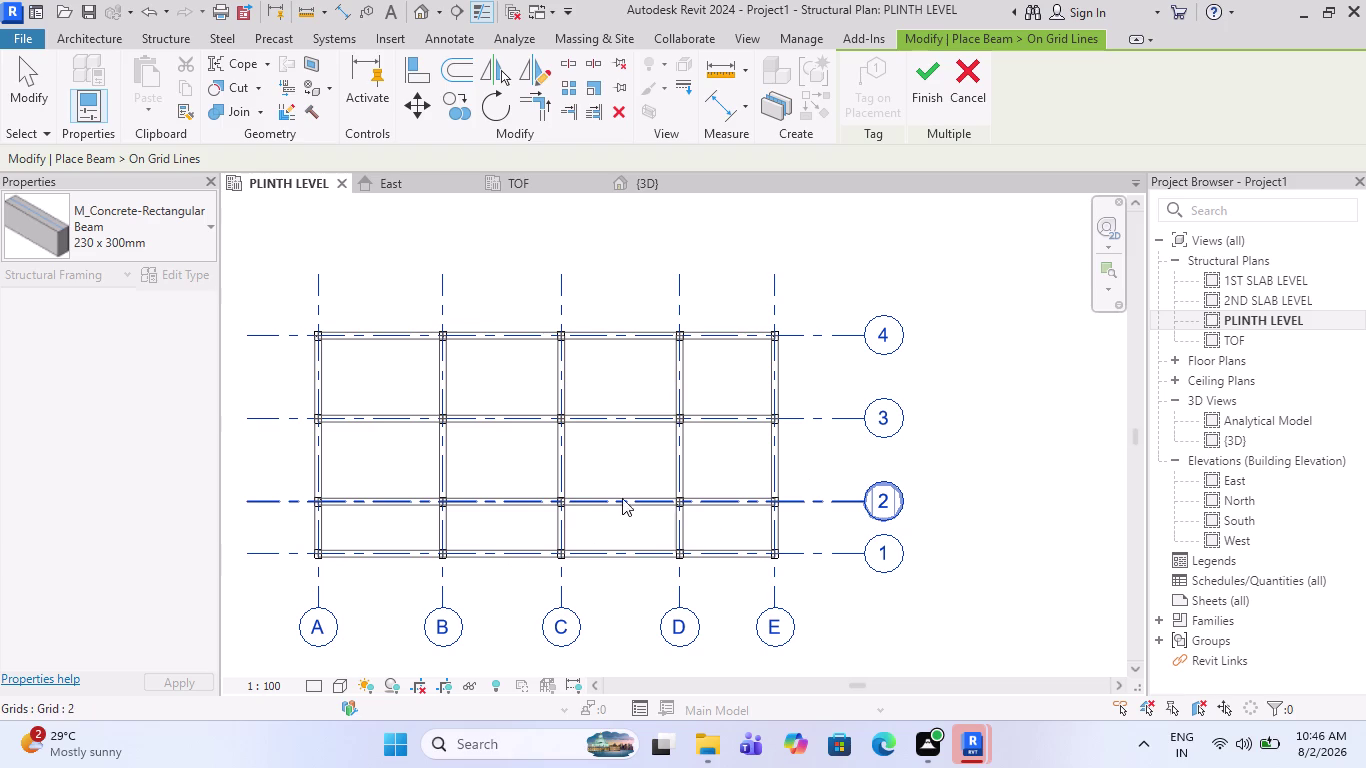
scroll(up, 3)
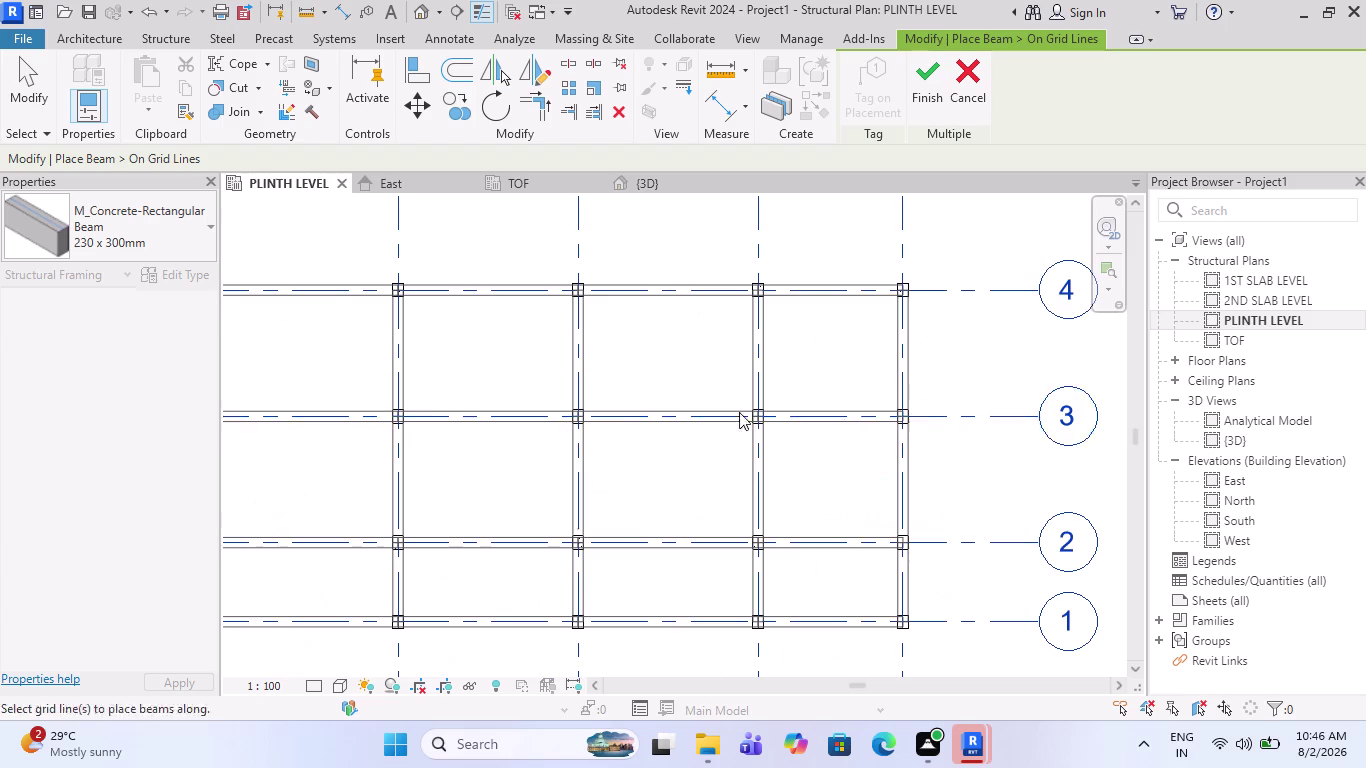
scroll(down, 3)
Switch to the TOF plan and try picking a grid line for a beam.
click(537, 192)
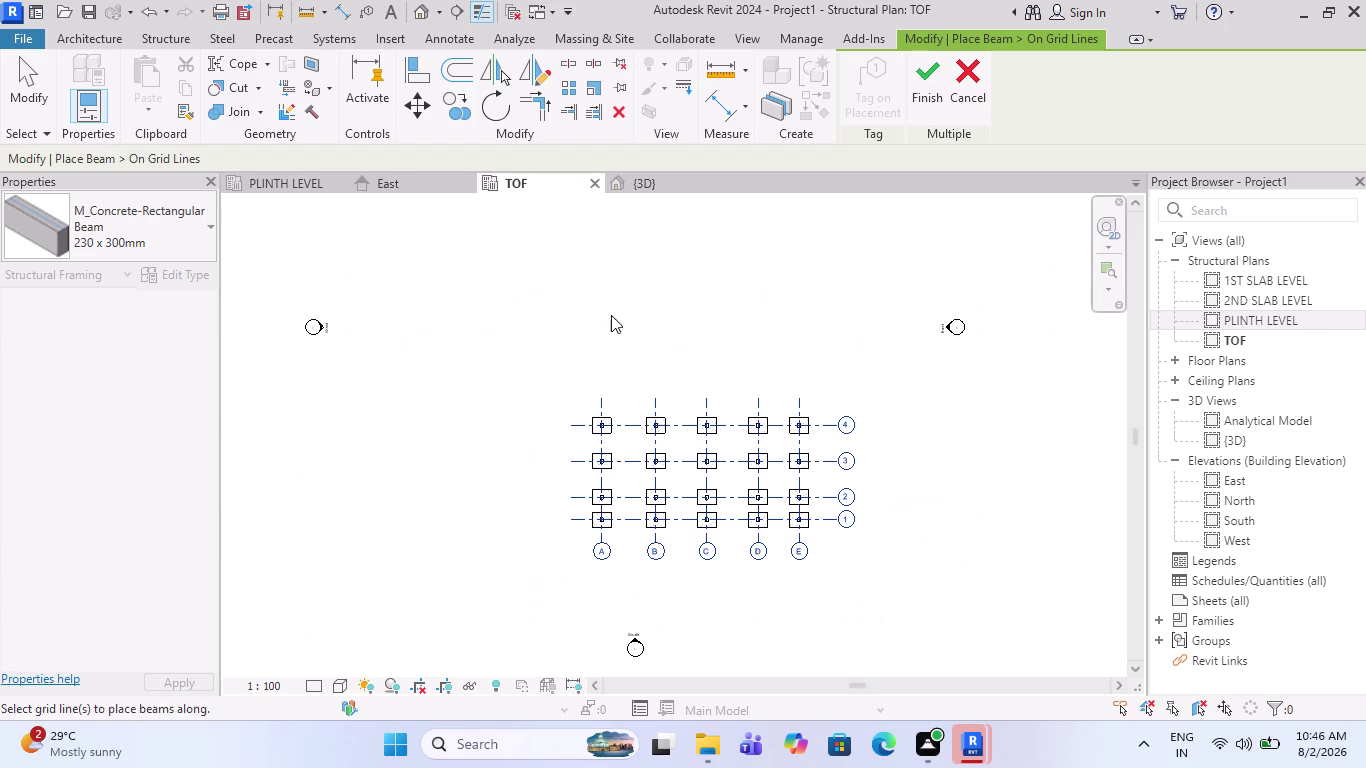
scroll(up, 3)
scroll(up, 3)
scroll(up, 3)
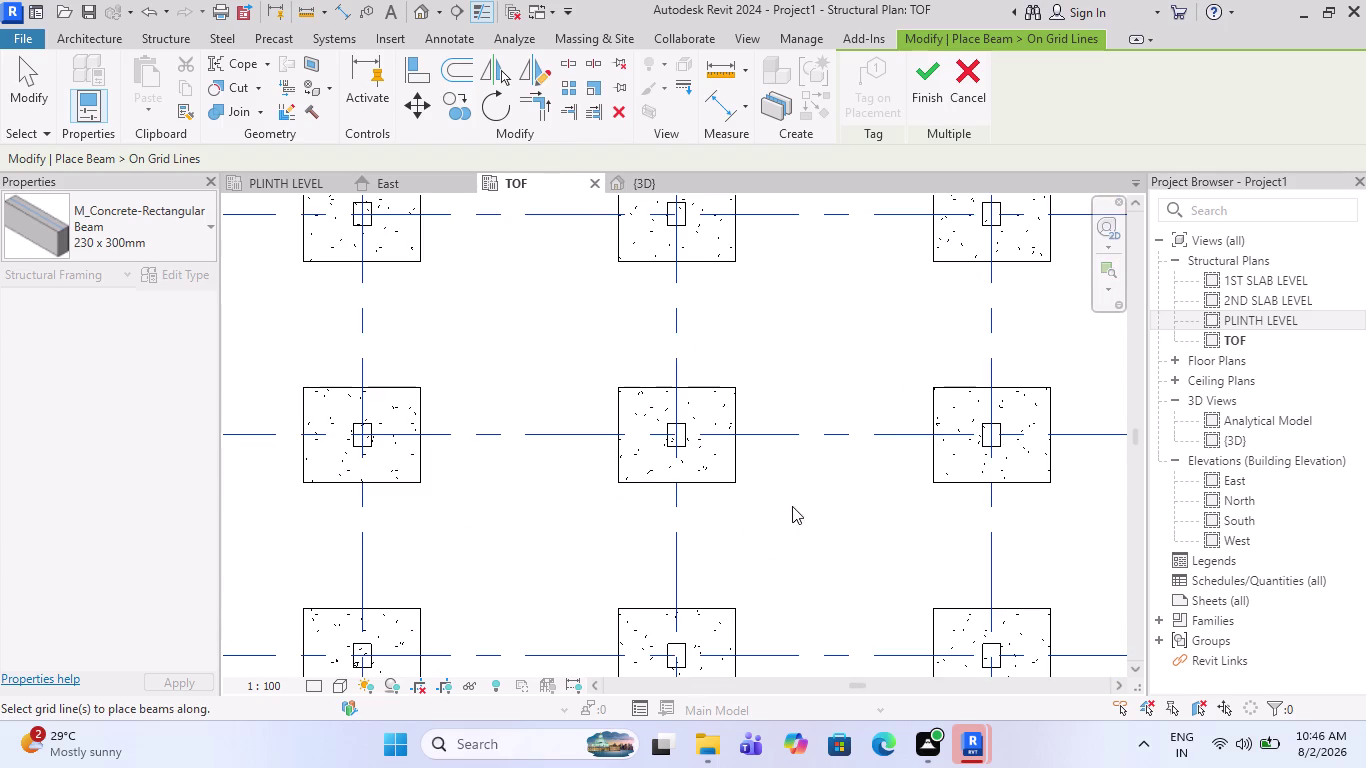
drag(792, 506, 543, 436)
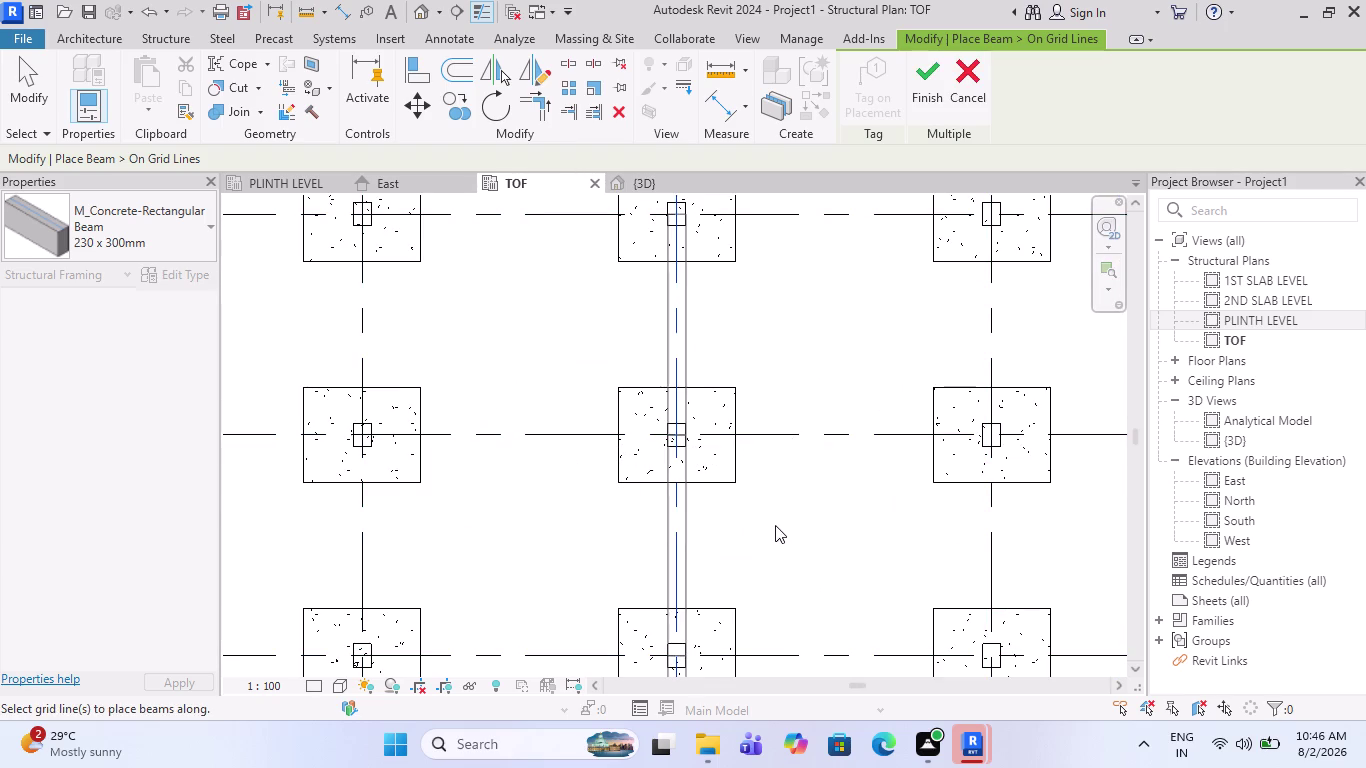
scroll(down, 3)
Cancel beam placement, glance at the 3D view, and return to PLINTH LEVEL.
key(Escape)
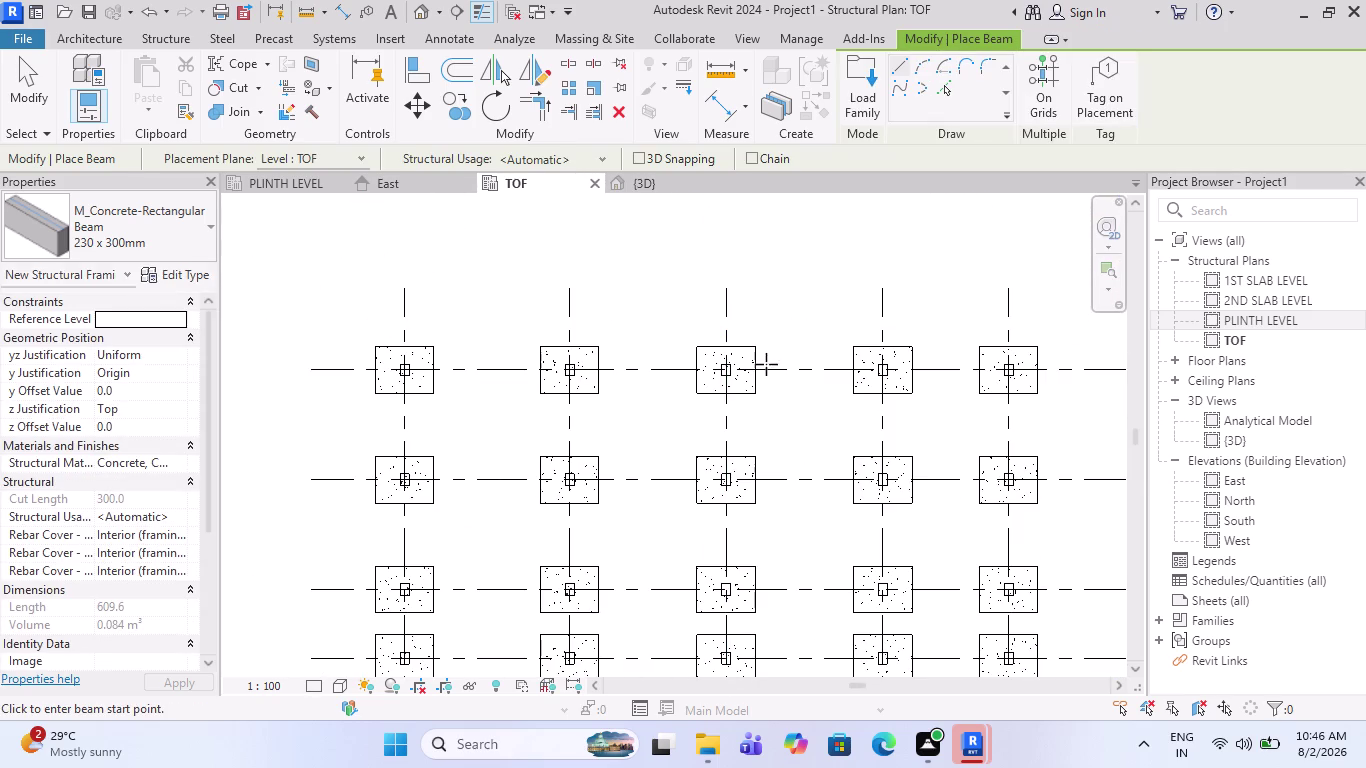
scroll(down, 3)
key(Escape)
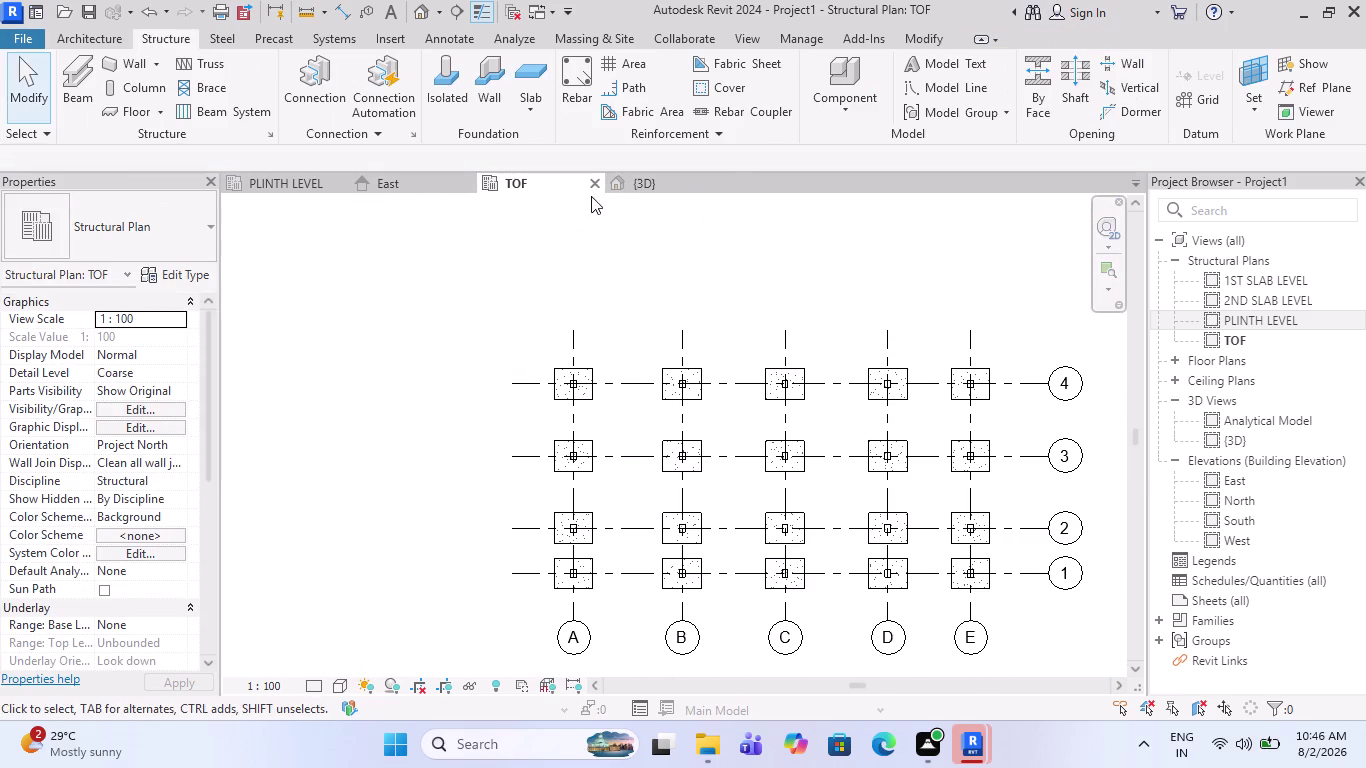
click(636, 173)
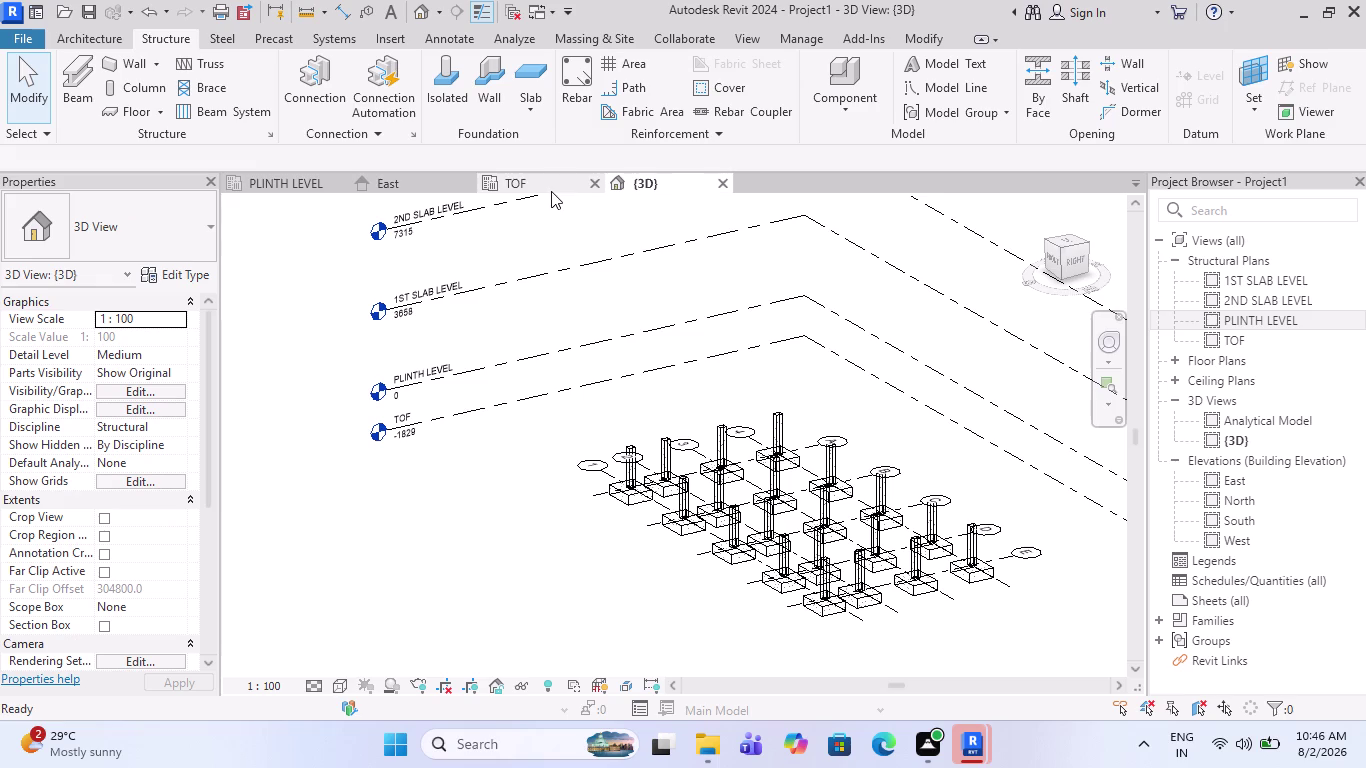
click(316, 190)
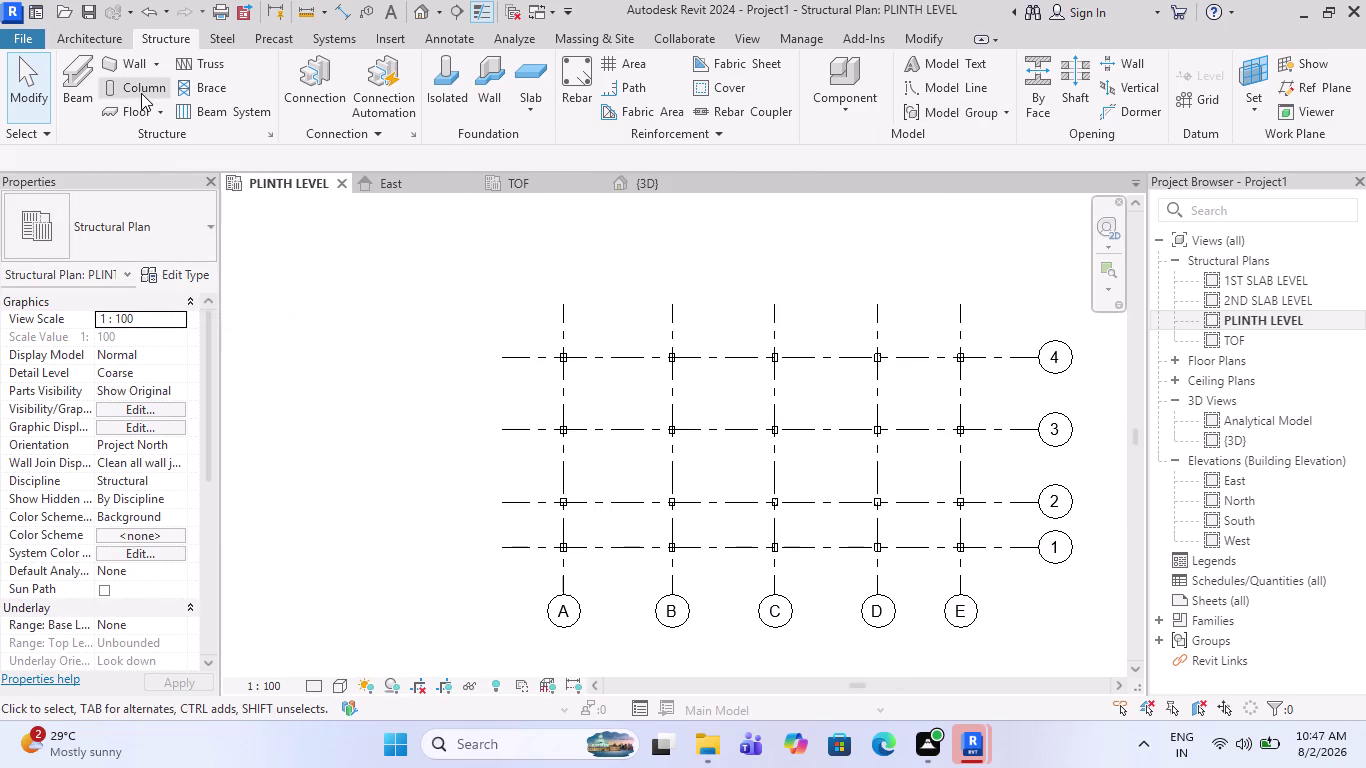
Place 230 x 300mm beams On Grids along all plinth-level grid lines, then exit.
click(88, 94)
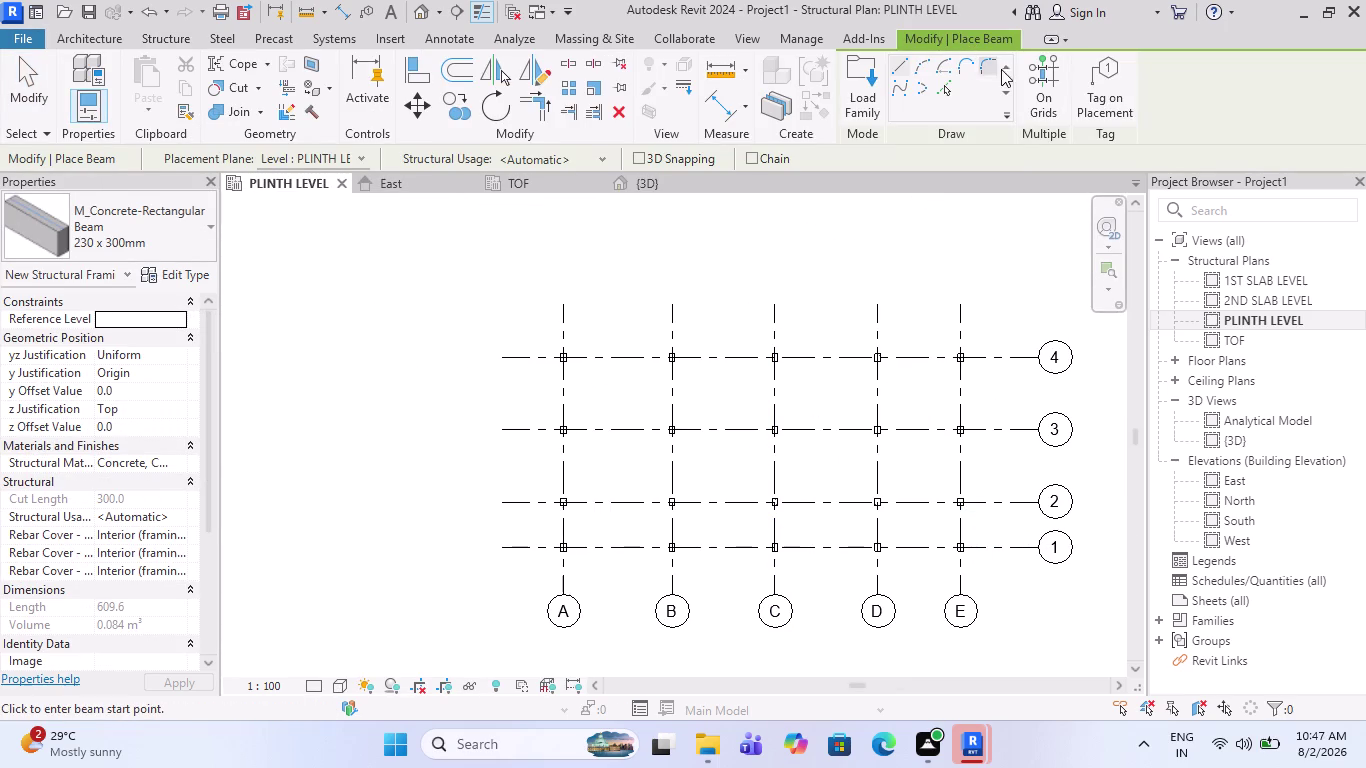
click(1057, 76)
drag(990, 571, 518, 332)
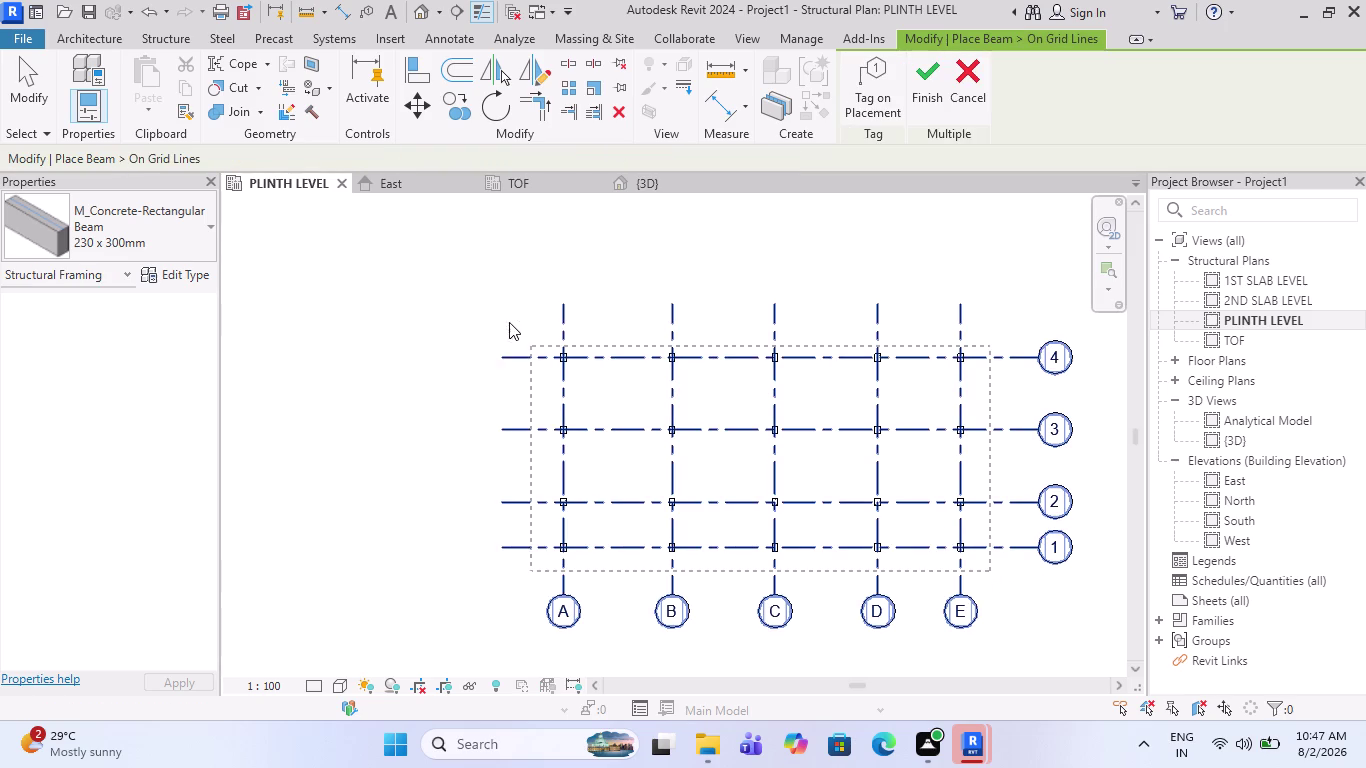
drag(518, 332, 506, 314)
click(917, 74)
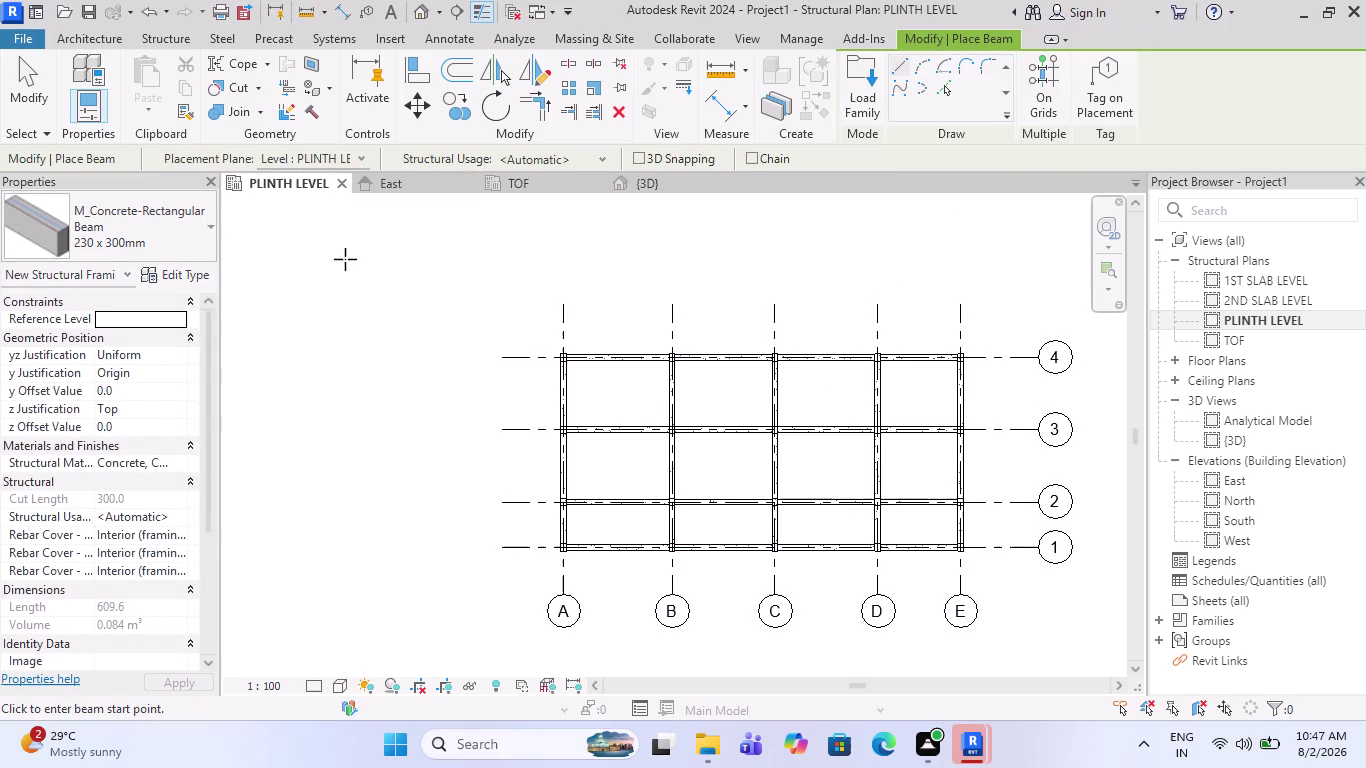
middle_drag(763, 422, 660, 440)
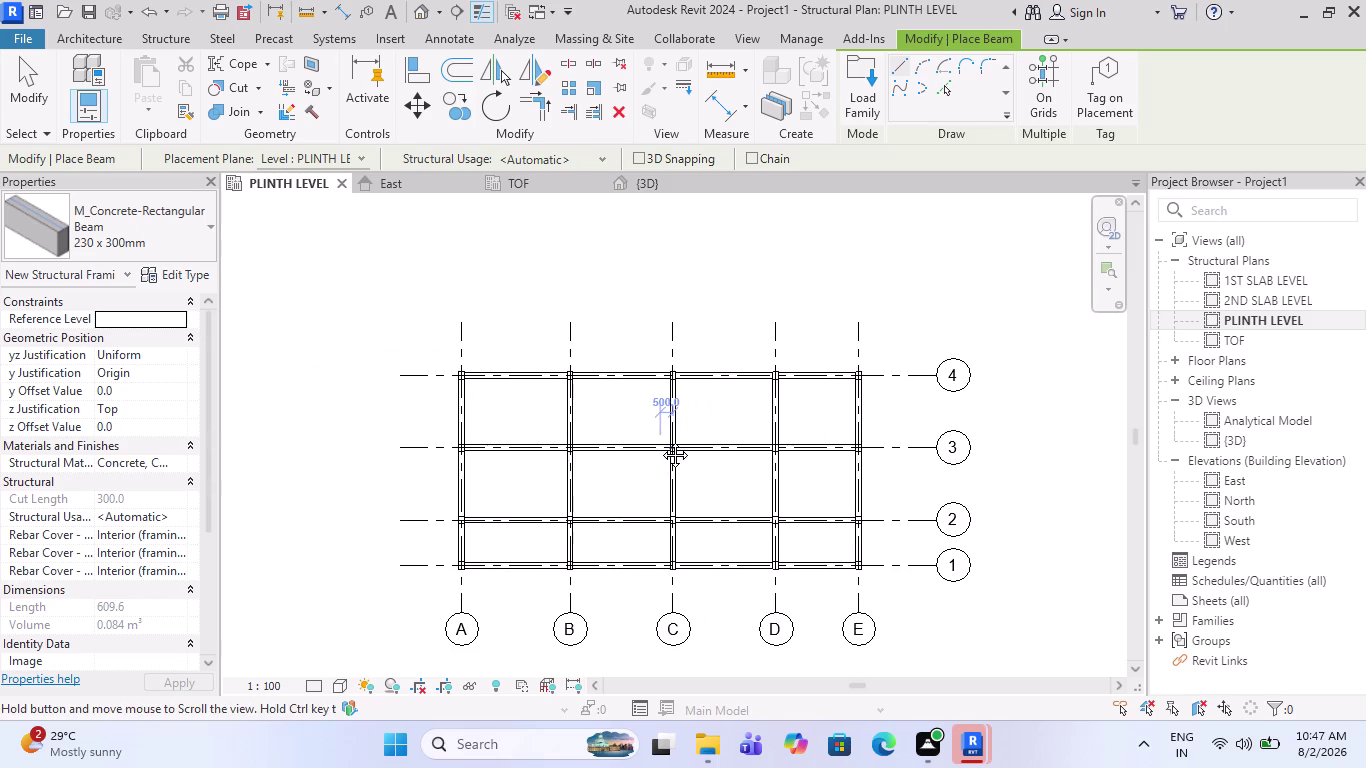
middle_drag(660, 440, 657, 438)
key(Escape)
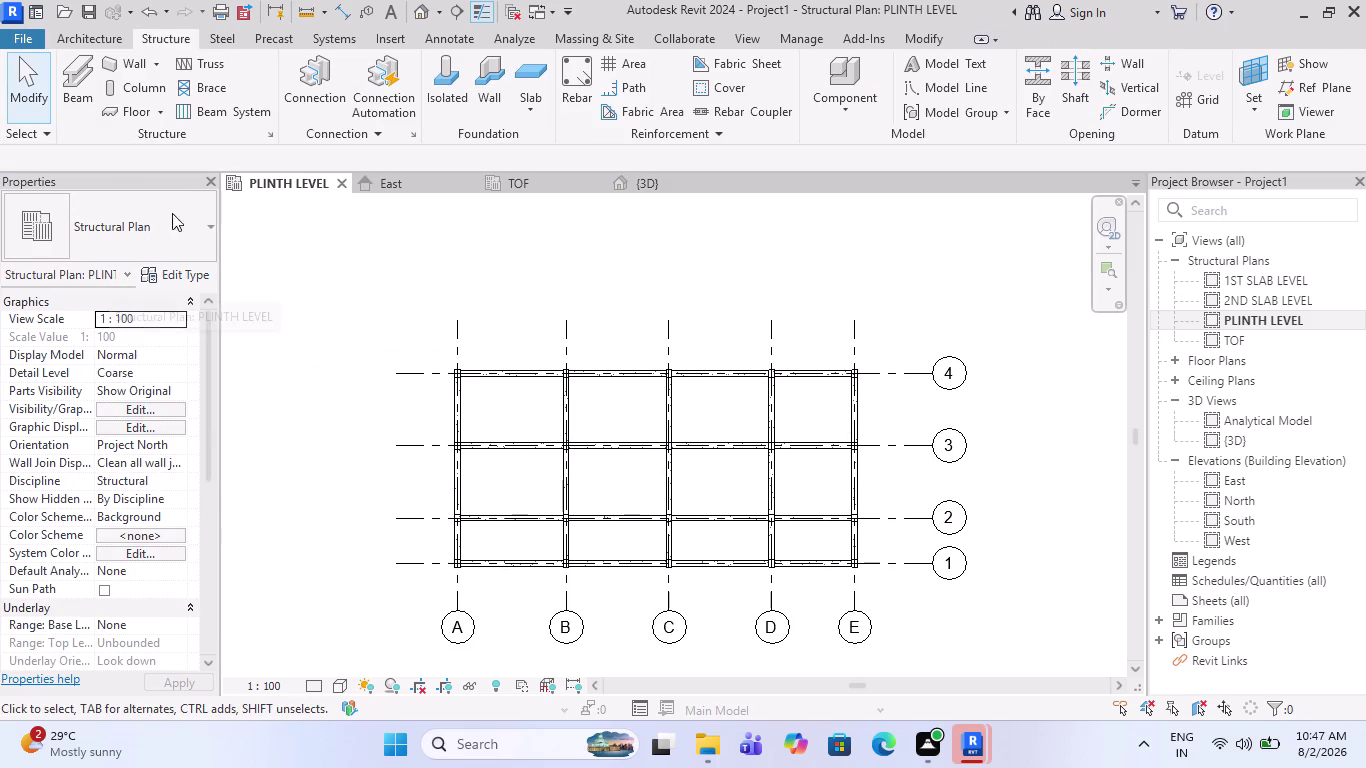
Orbit and zoom the 3D view to inspect plinth beams over columns and footings.
click(636, 185)
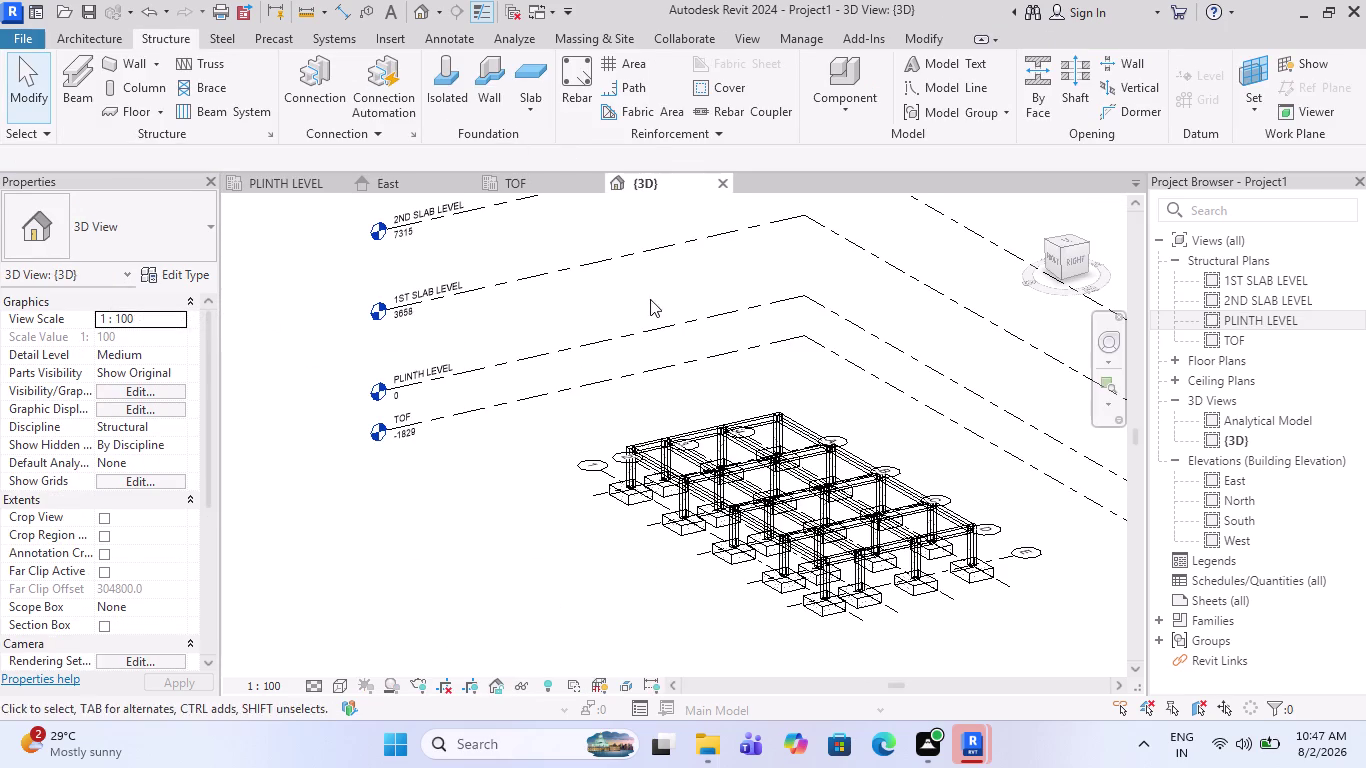
scroll(up, 3)
scroll(up, 3)
scroll(up, 3)
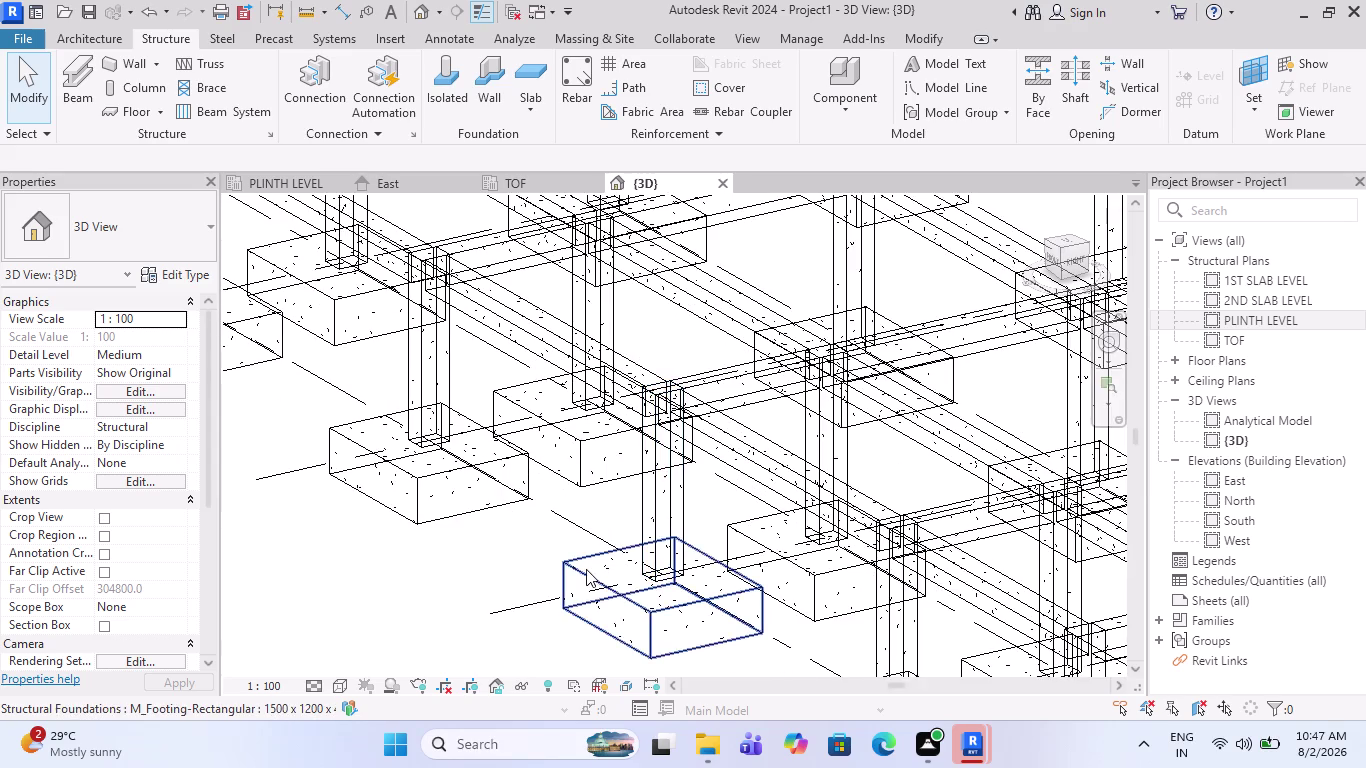
scroll(down, 3)
middle_drag(450, 570, 485, 586)
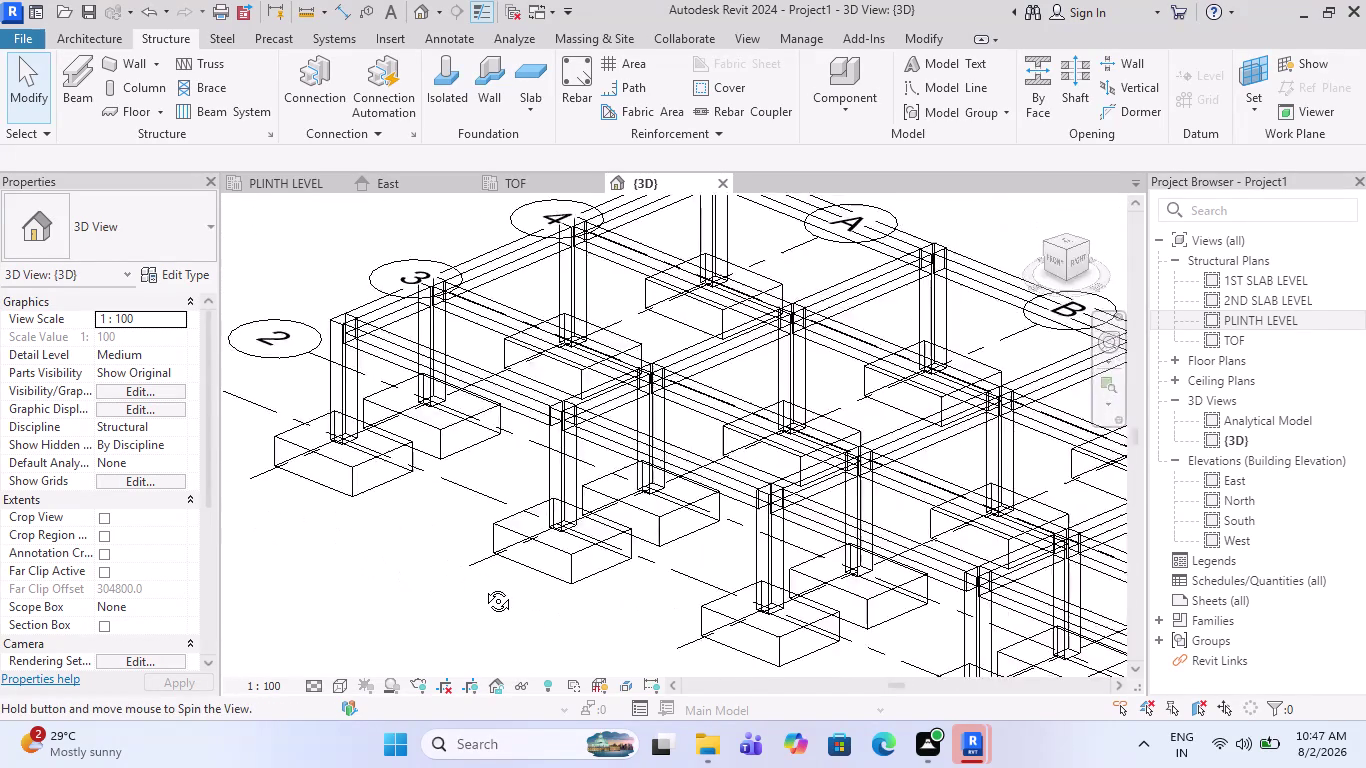
middle_drag(485, 586, 550, 598)
scroll(down, 3)
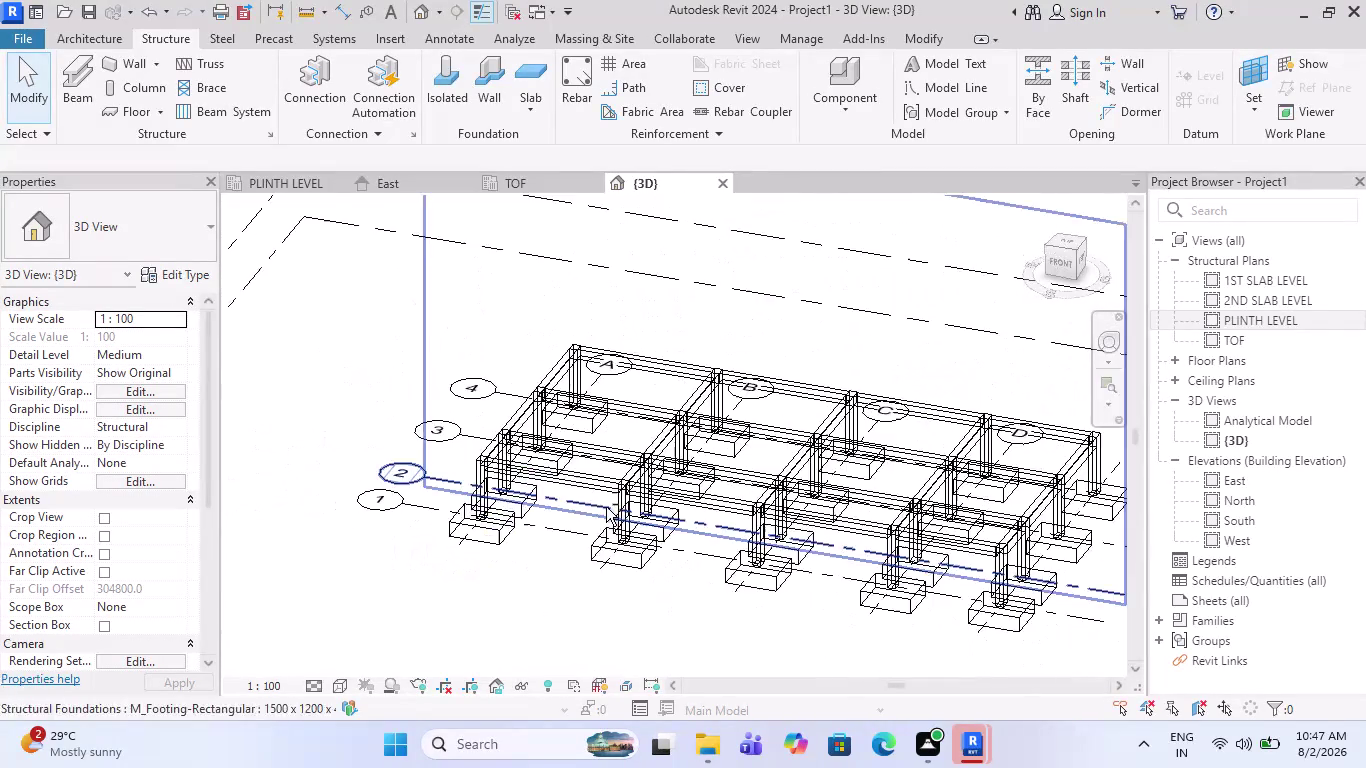
middle_drag(607, 511, 548, 536)
scroll(down, 3)
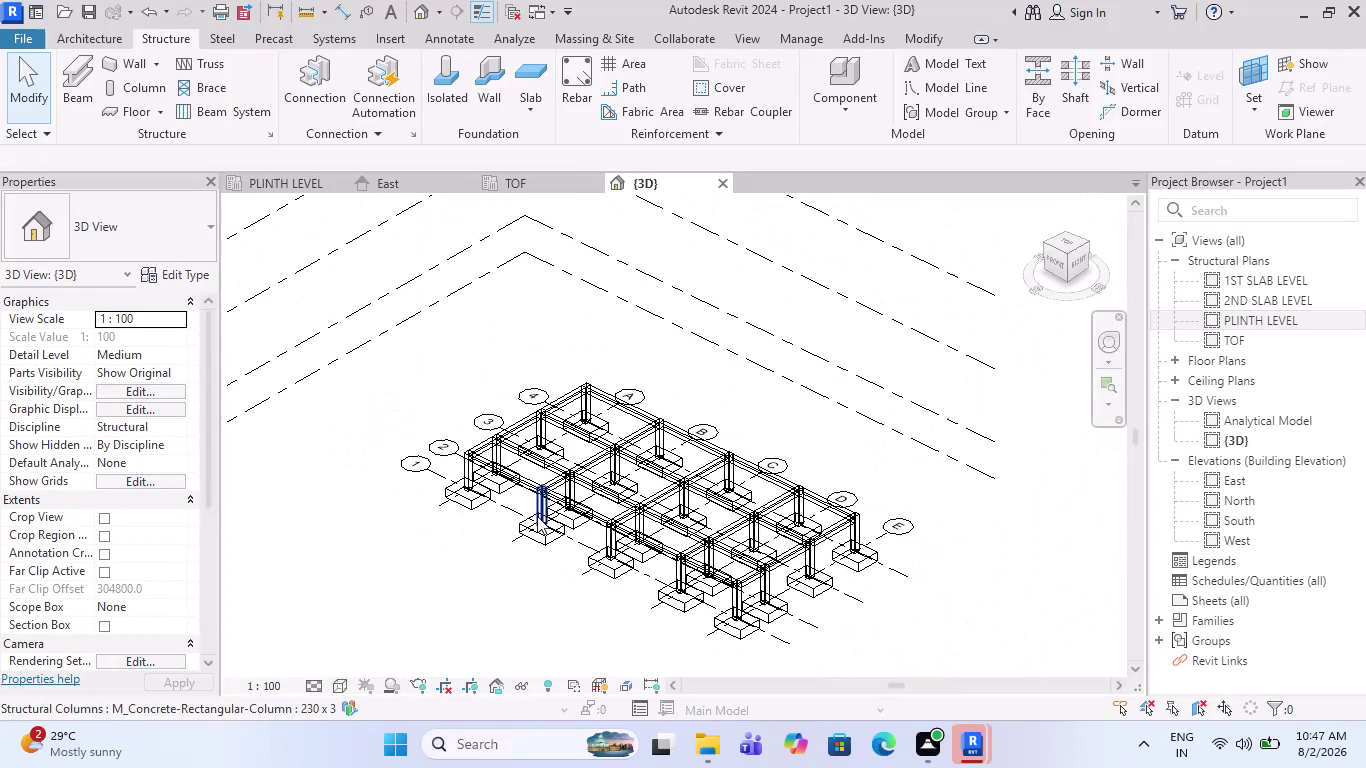
scroll(down, 3)
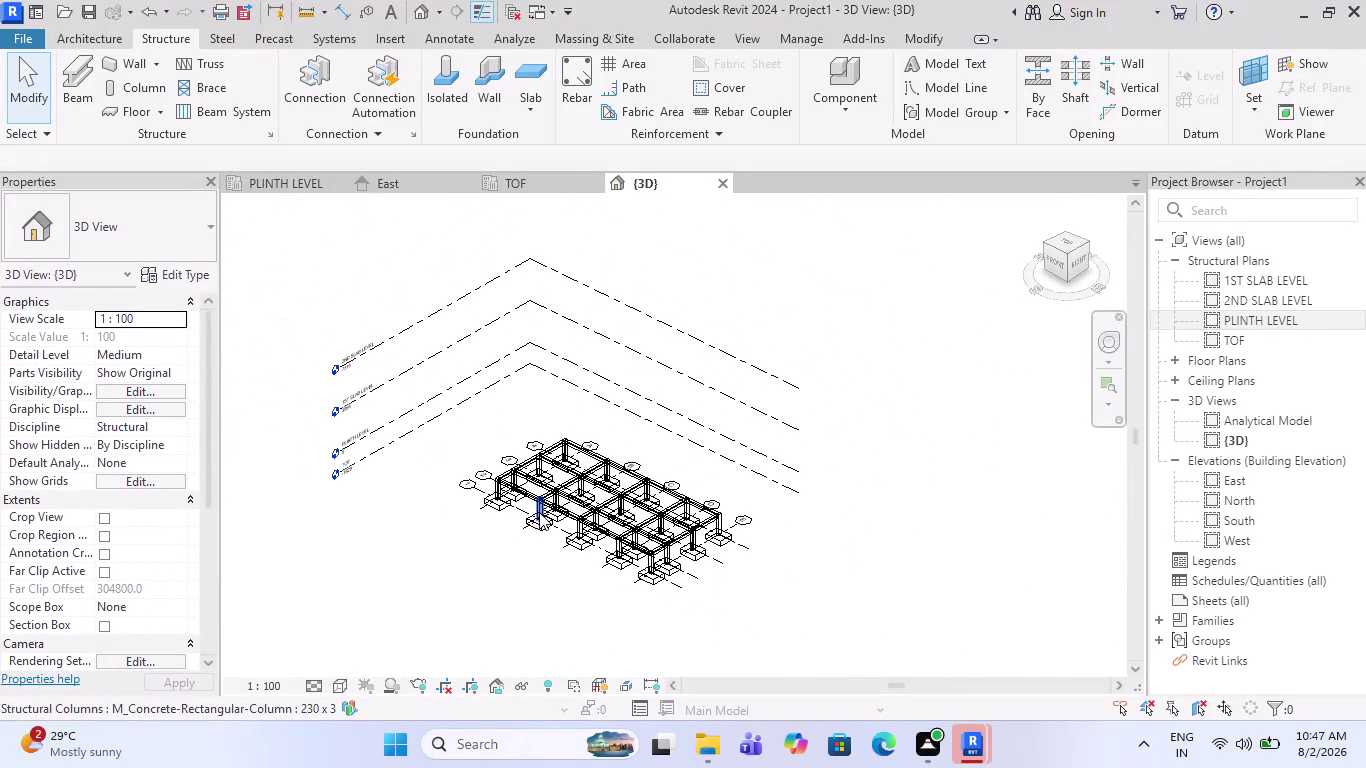
scroll(up, 3)
scroll(up, 3)
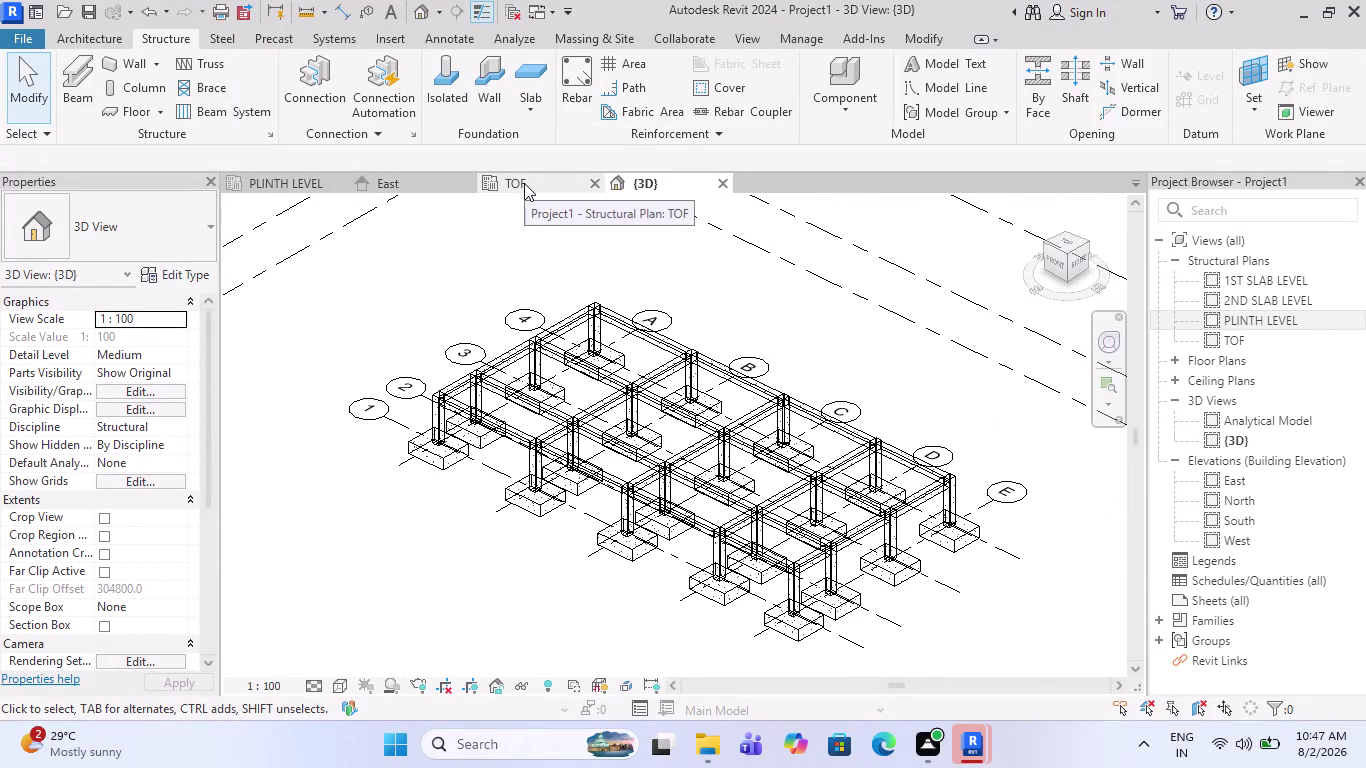
Compare the plinth beams across the PLINTH LEVEL plan, East elevation and 3D views.
click(285, 184)
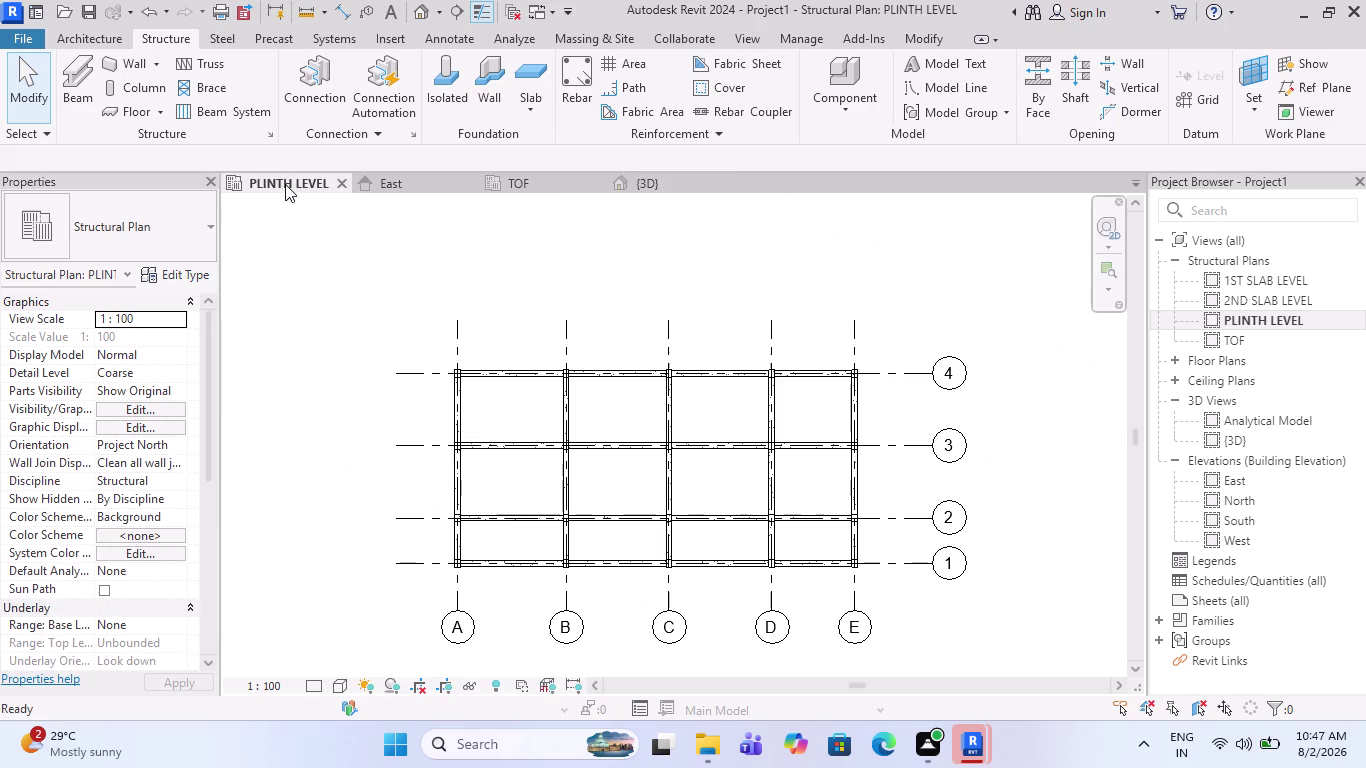
scroll(up, 3)
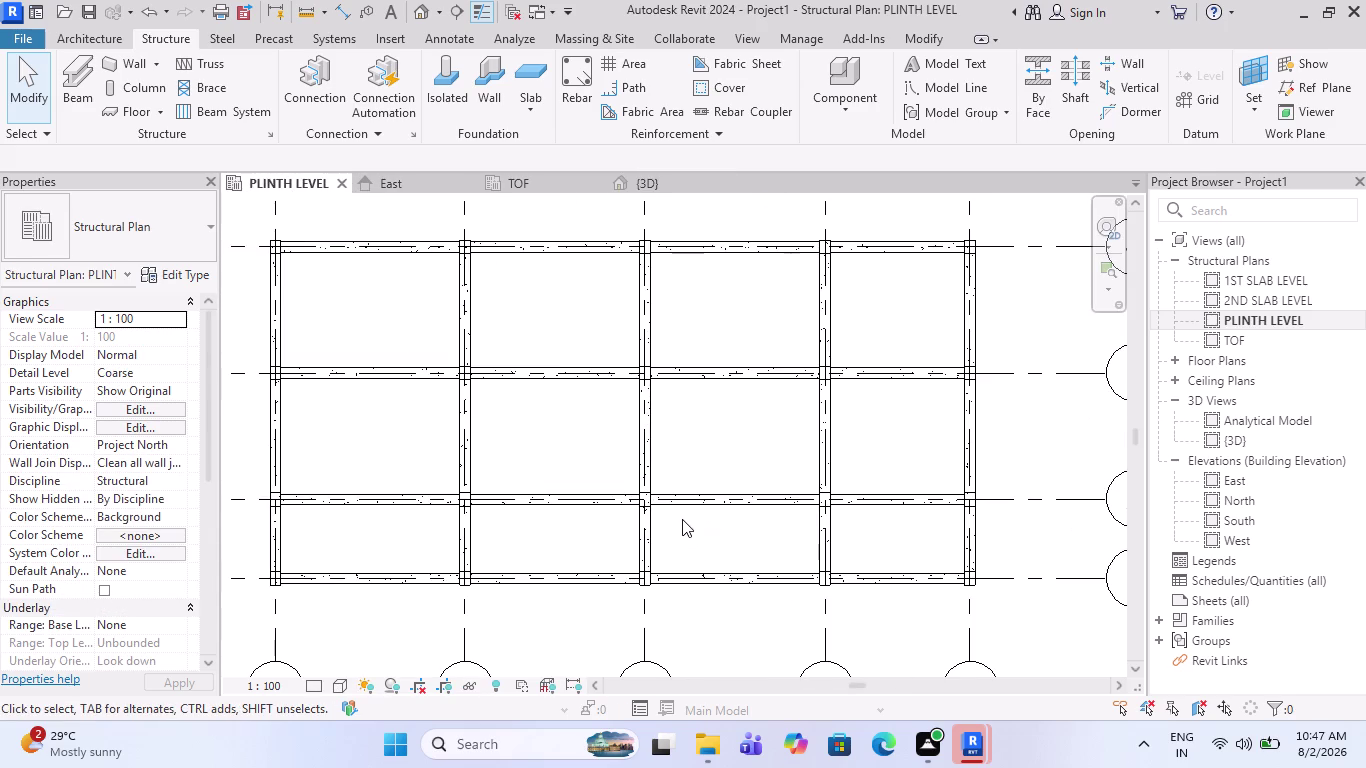
scroll(down, 3)
click(644, 193)
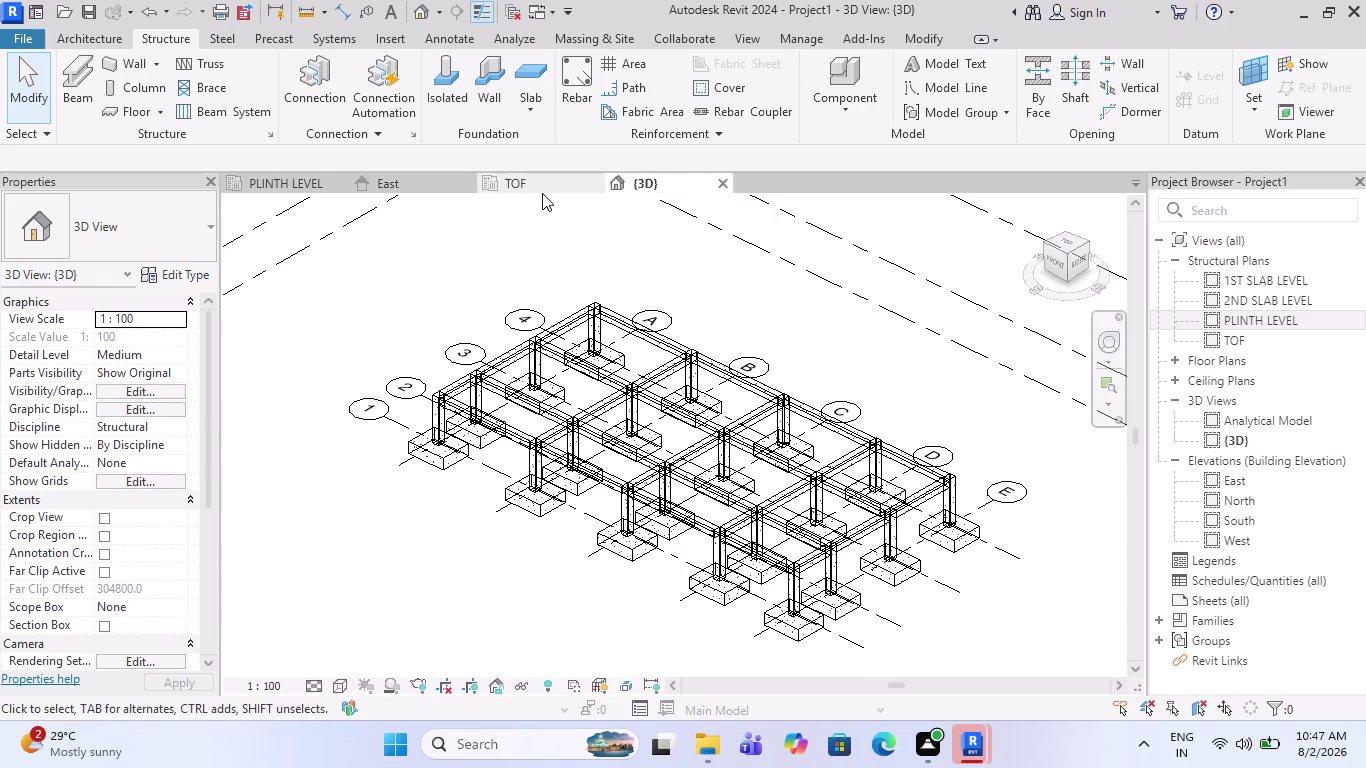
click(542, 193)
click(665, 182)
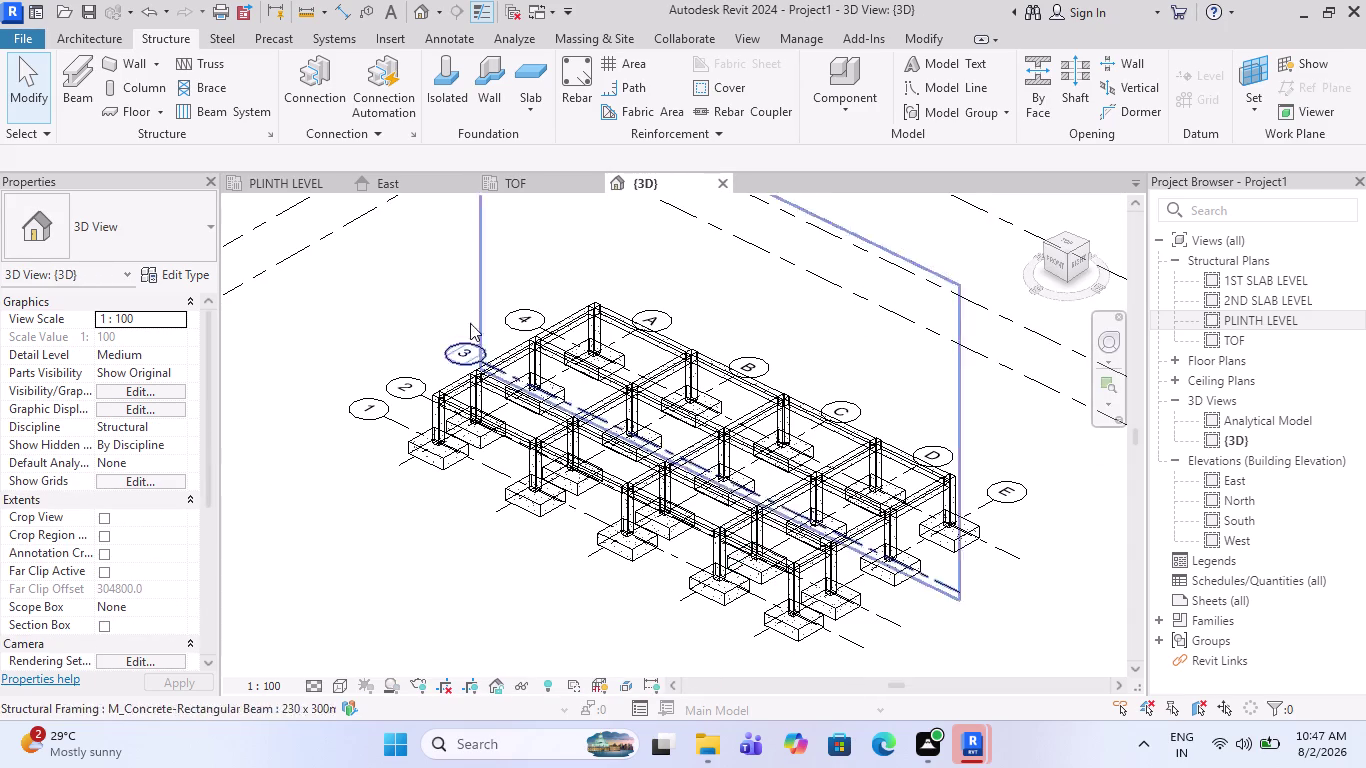
click(382, 189)
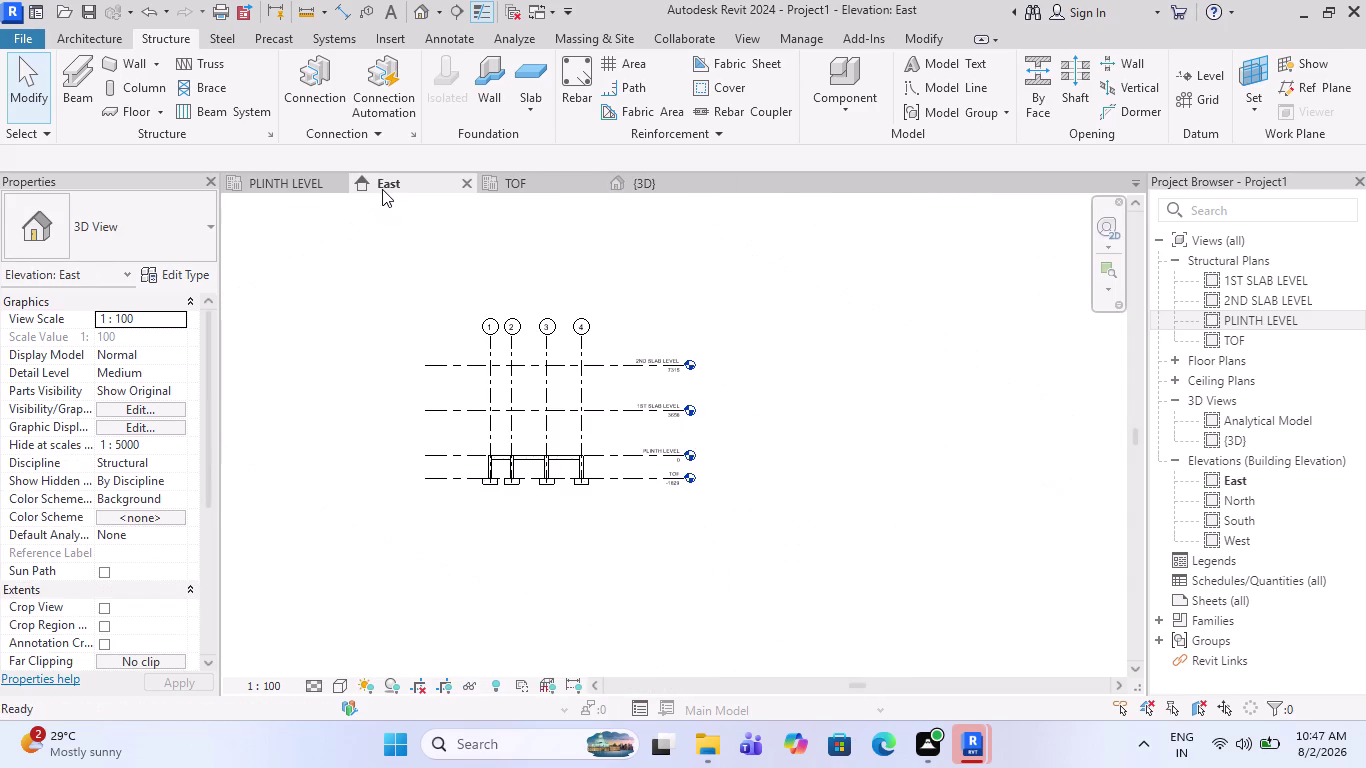
scroll(up, 3)
scroll(up, 3)
scroll(up, 3)
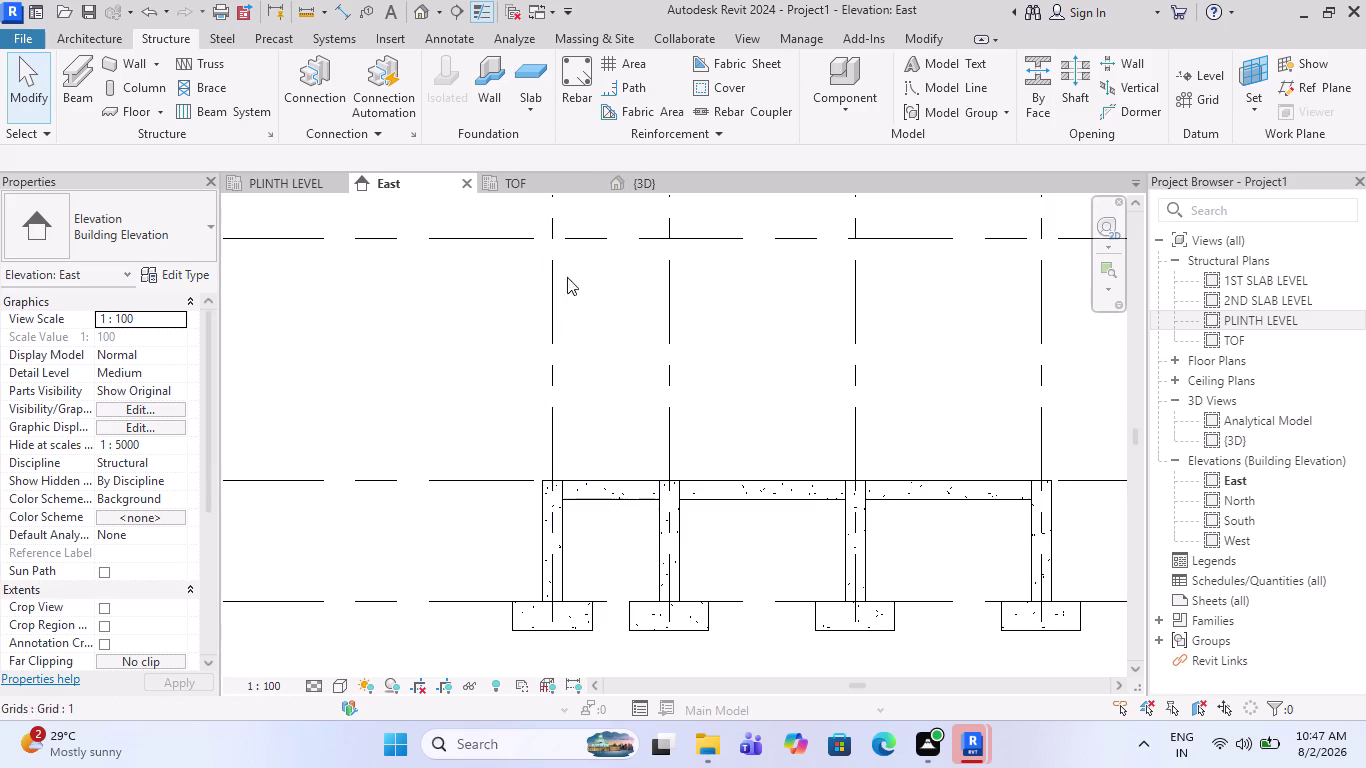
click(638, 177)
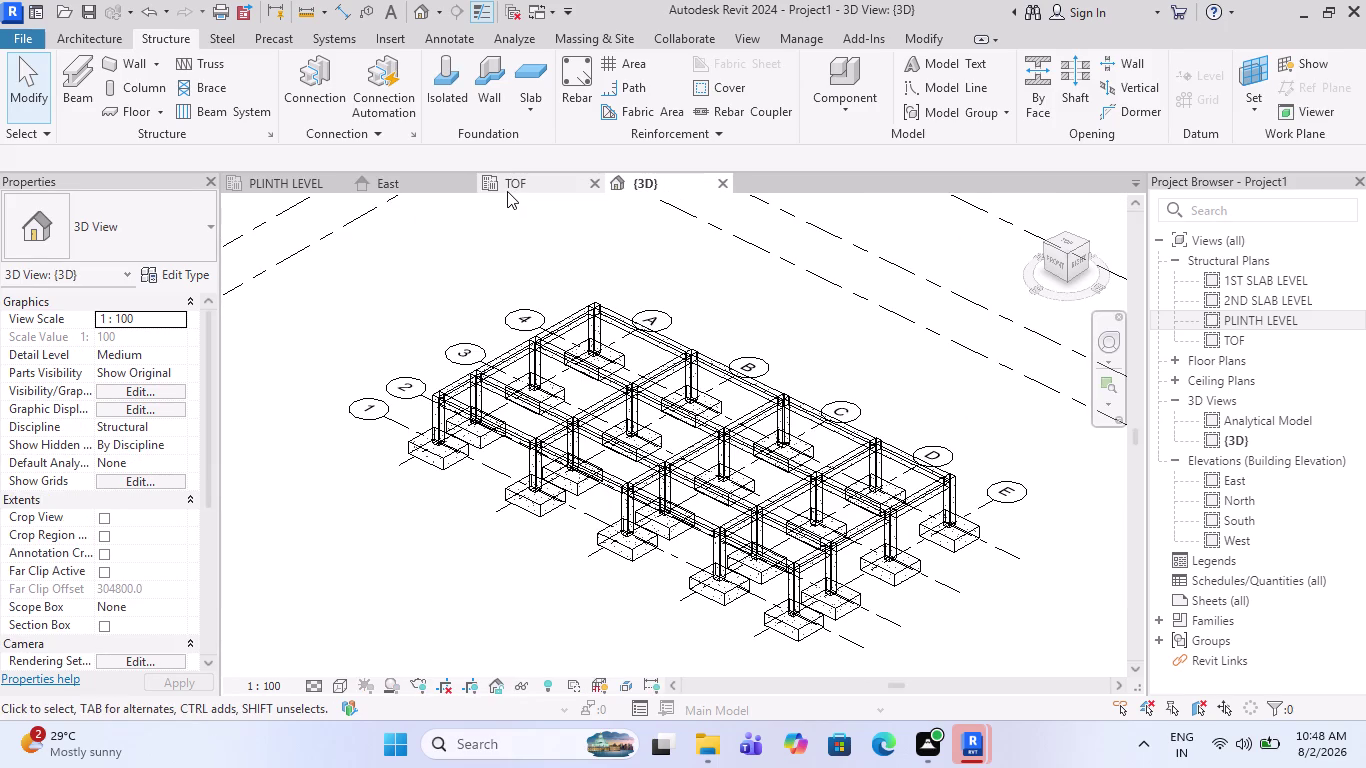
click(507, 191)
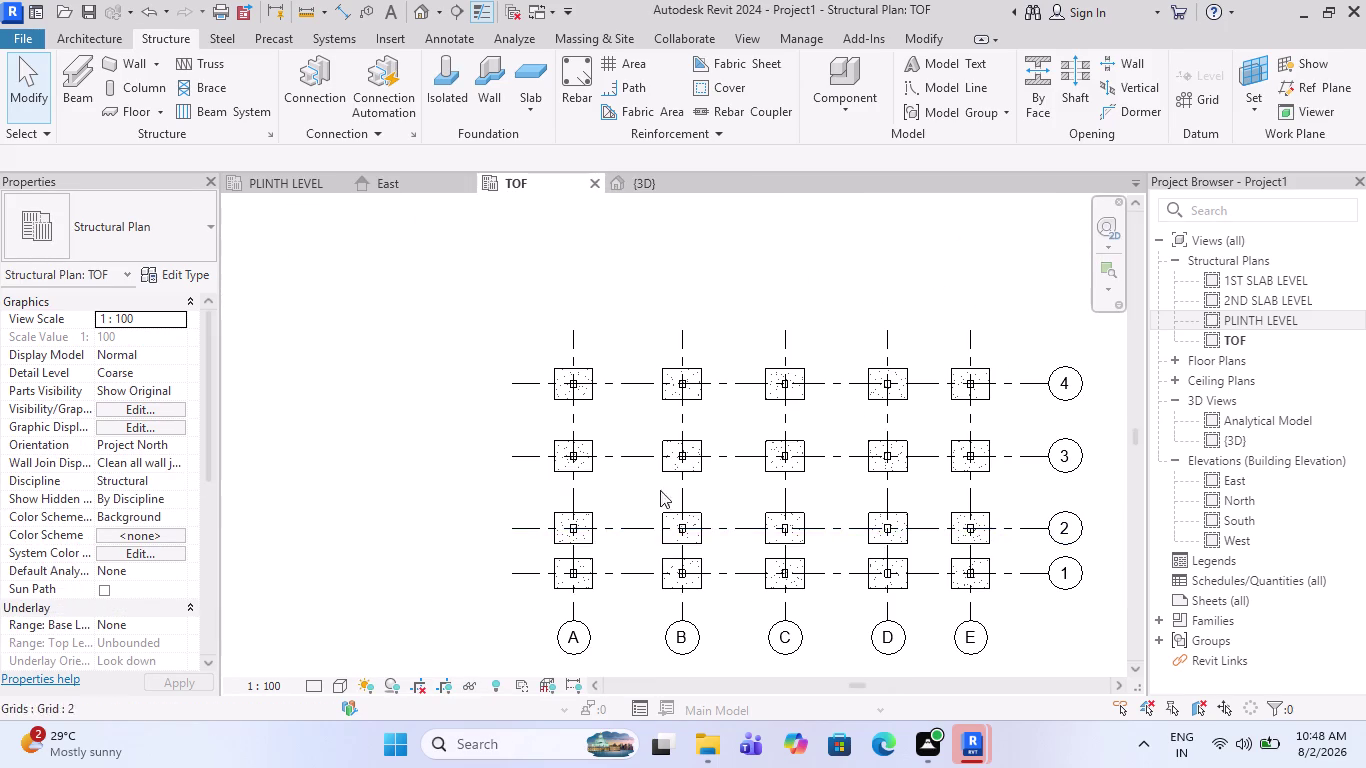
Delete the footing at grid C-3 on the TOF plan.
scroll(up, 3)
drag(979, 509, 811, 460)
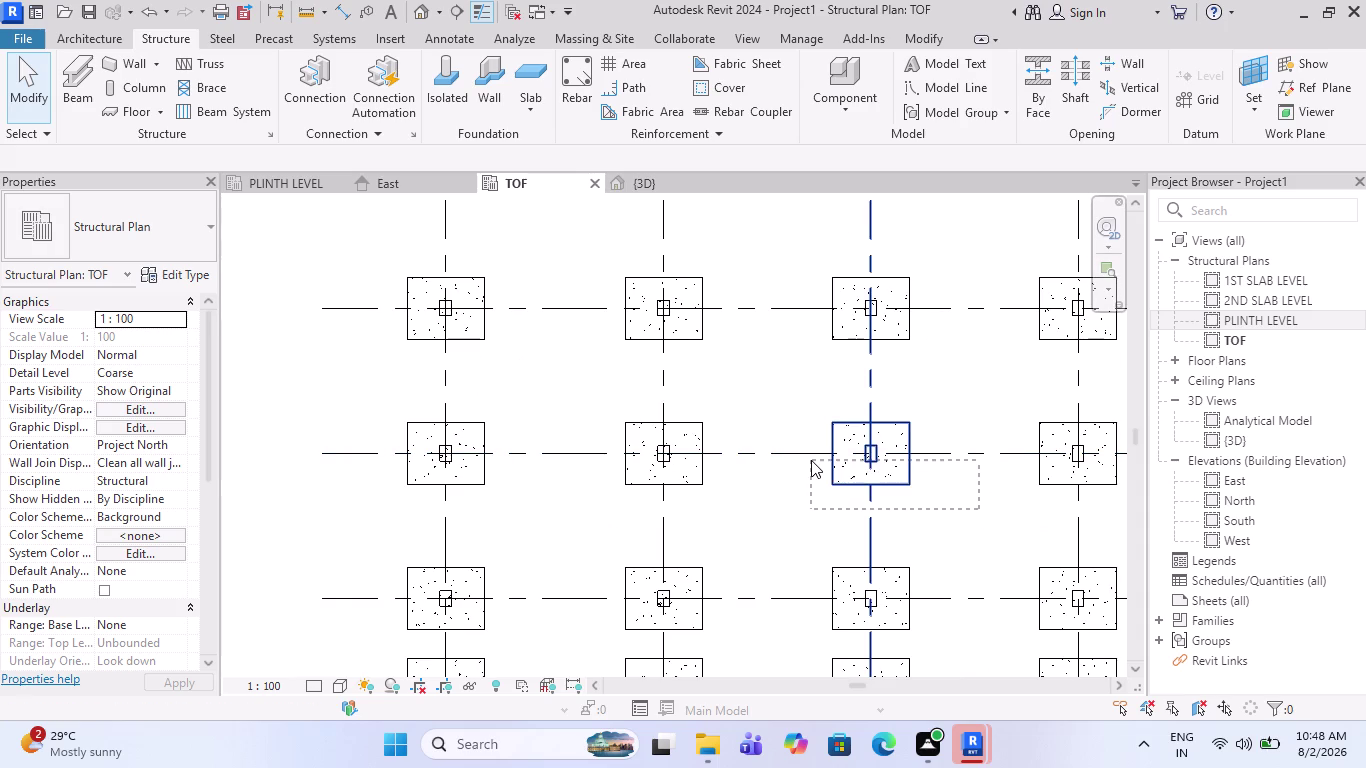
drag(811, 460, 881, 471)
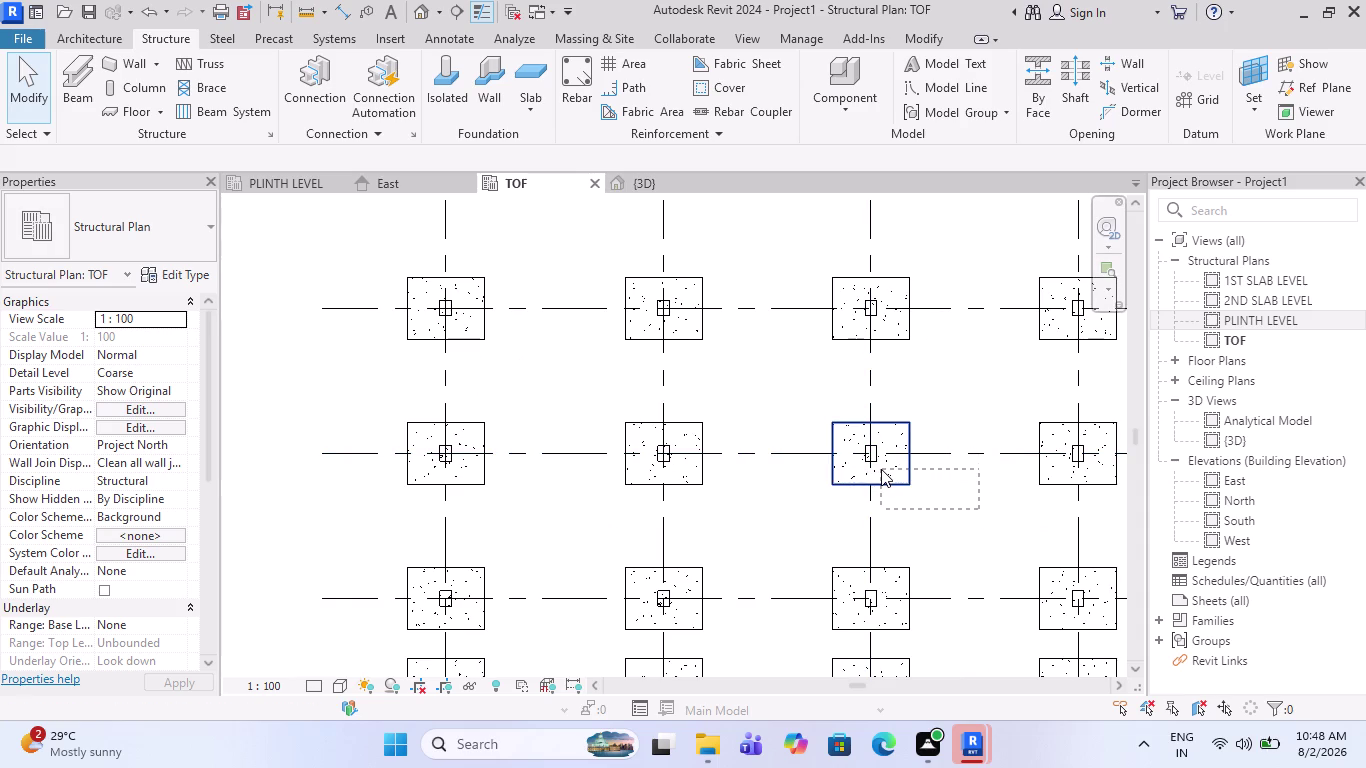
drag(881, 471, 881, 469)
key(Delete)
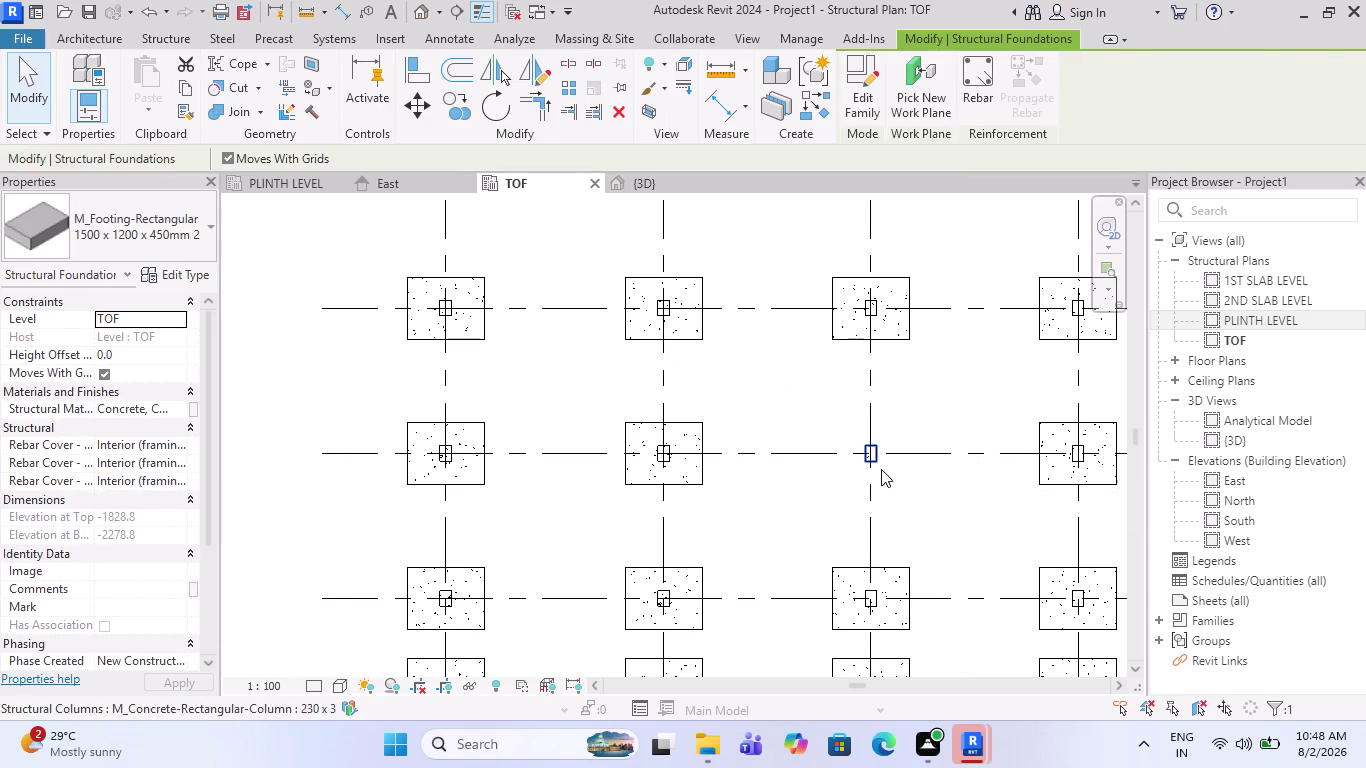
Delete the column at grid C-3, then return to the PLINTH LEVEL plan.
scroll(up, 3)
click(873, 446)
key(Delete)
scroll(down, 3)
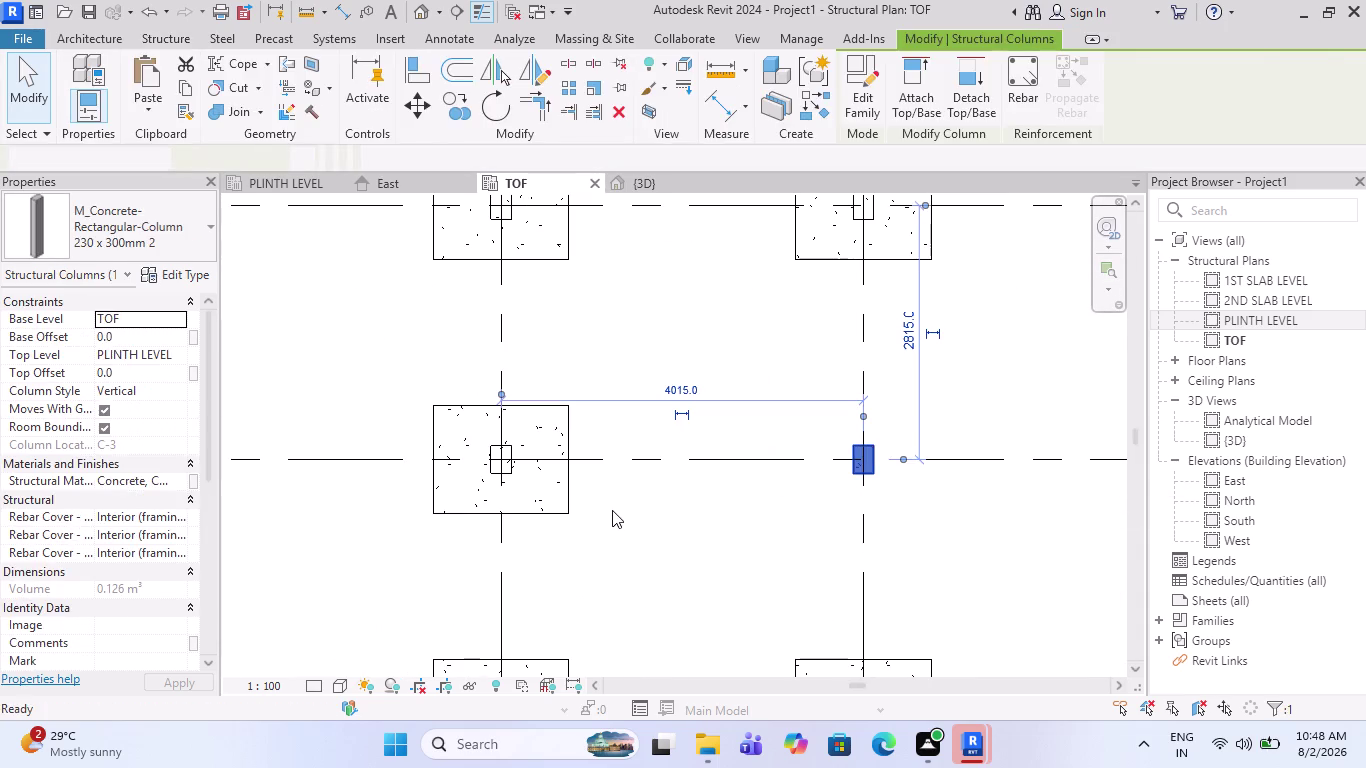
scroll(down, 3)
scroll(down, 3)
scroll(down, 3)
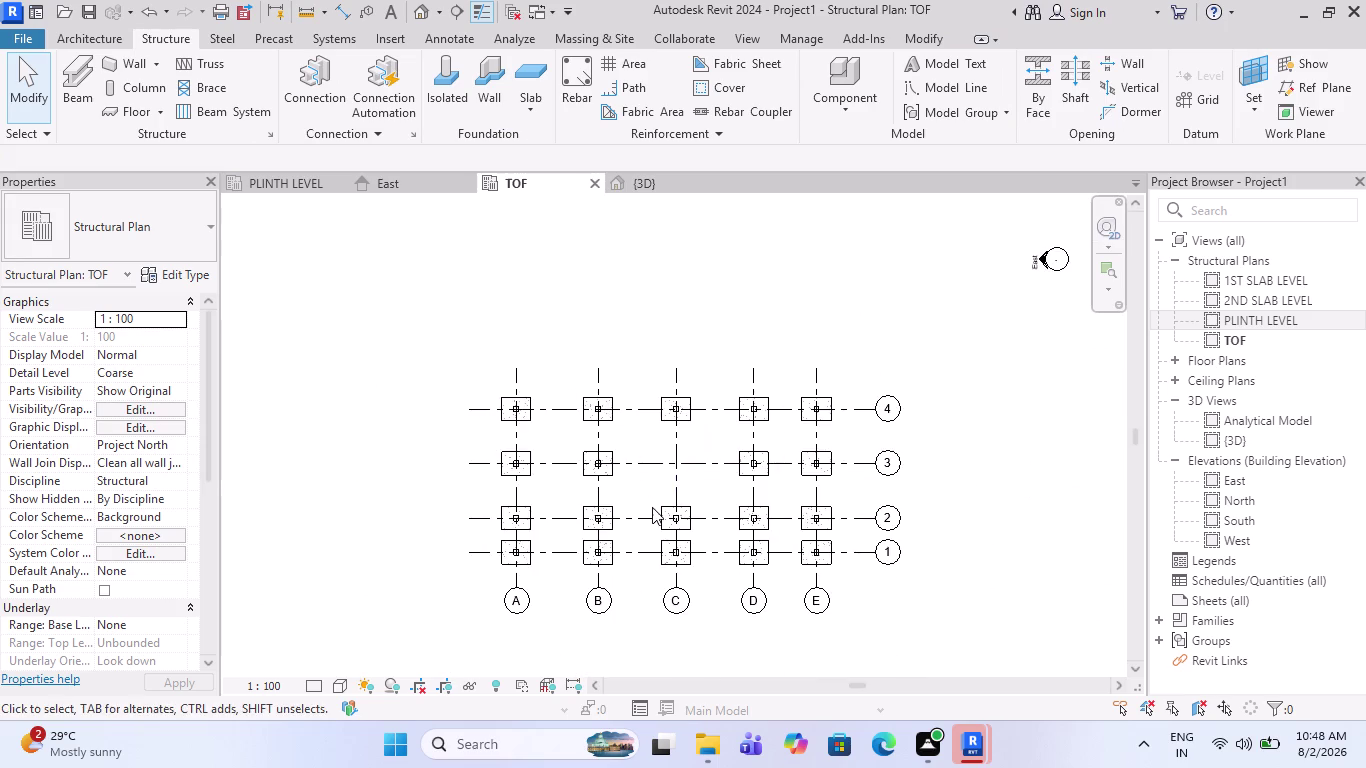
scroll(up, 3)
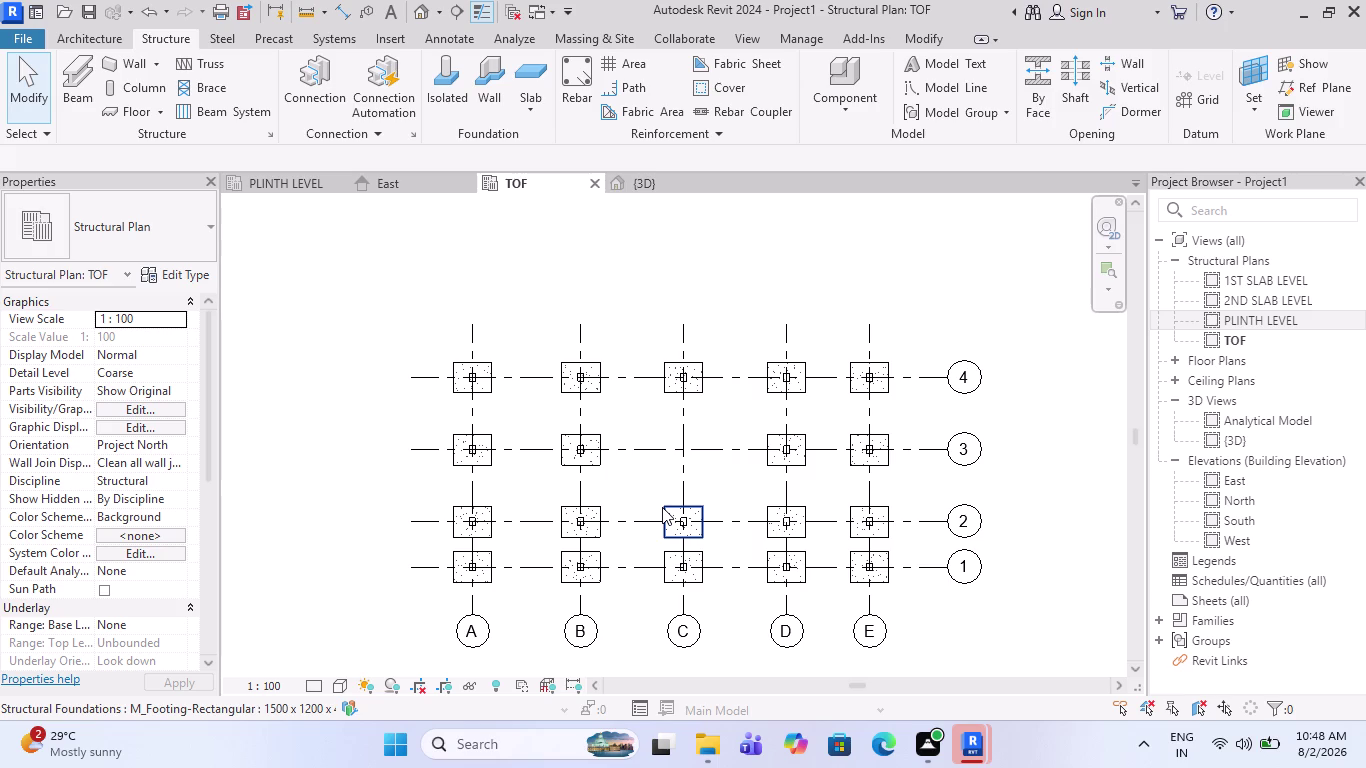
click(263, 188)
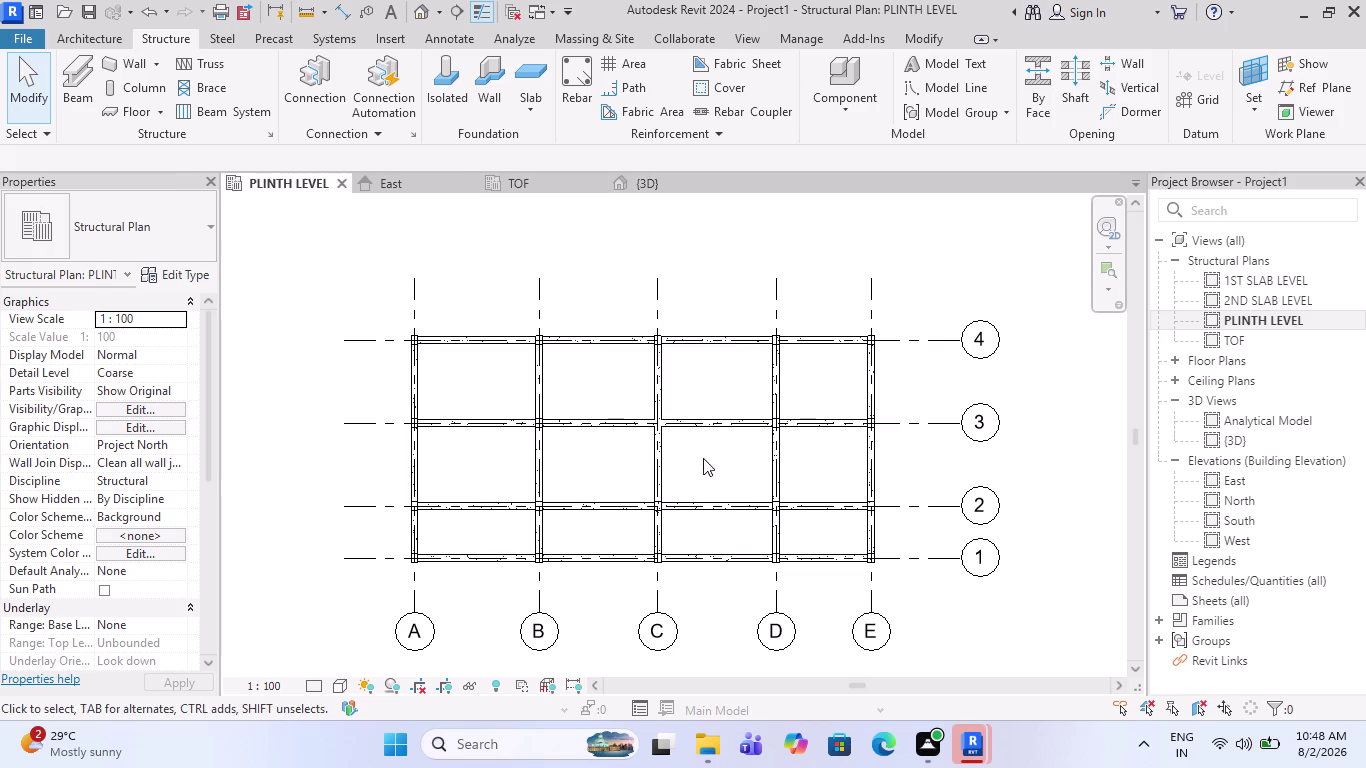
Delete the two grid 3 beams between B and D and both beams along grid C.
scroll(down, 3)
scroll(up, 3)
middle_drag(644, 420, 620, 433)
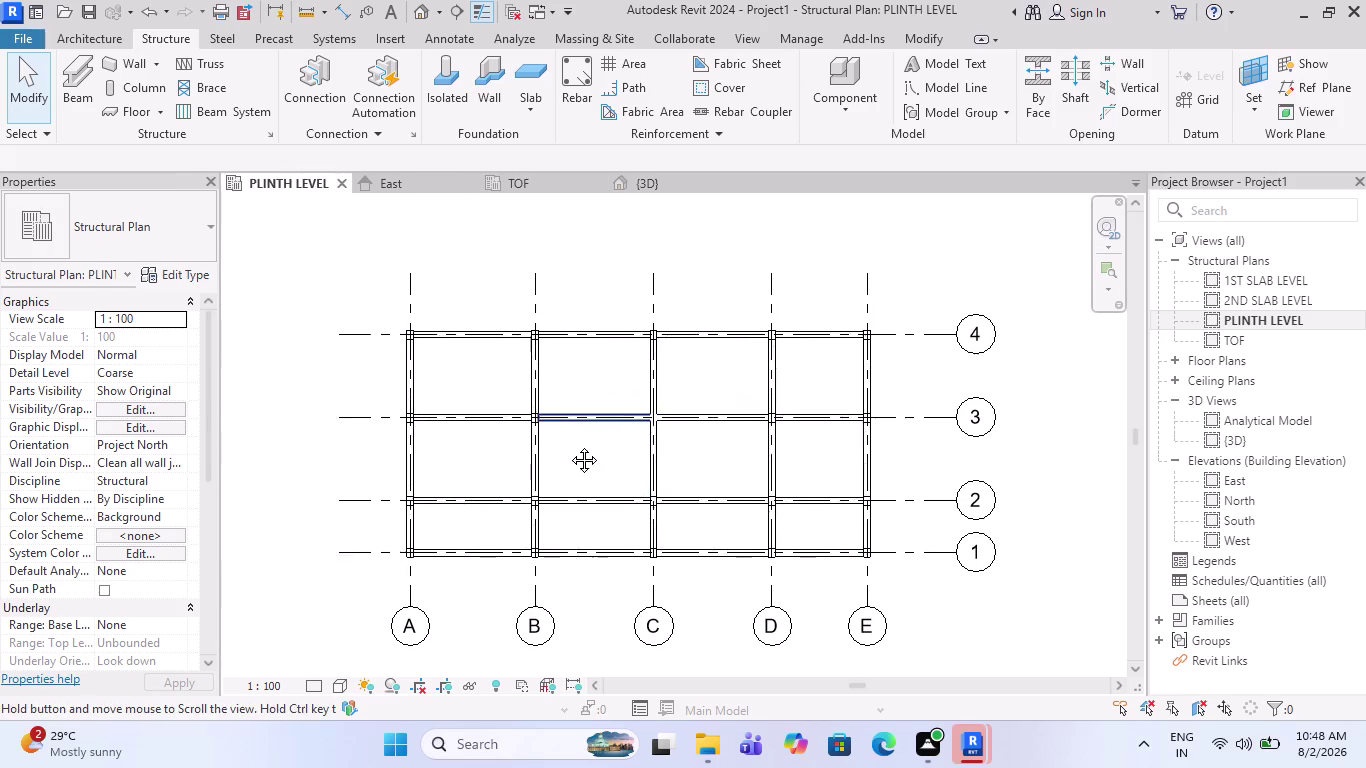
middle_drag(620, 433, 567, 445)
scroll(up, 3)
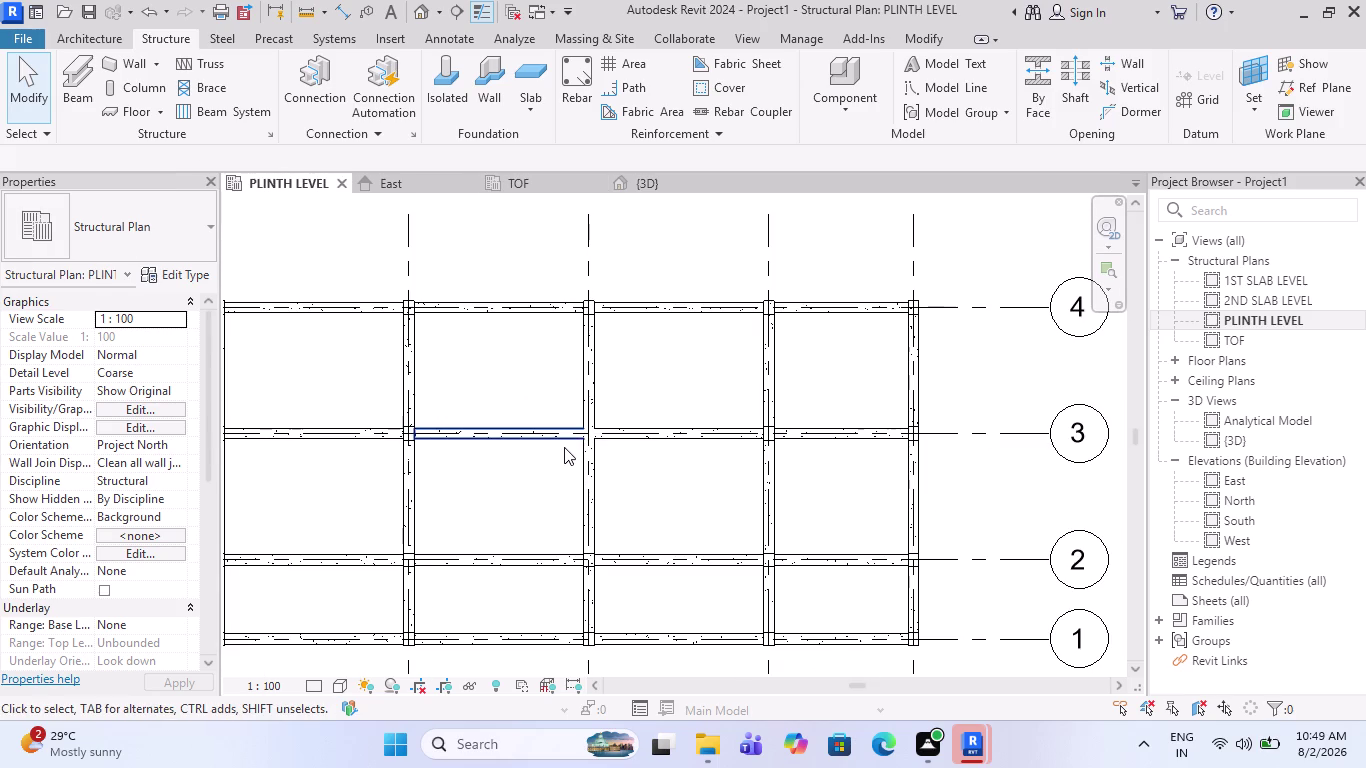
click(562, 436)
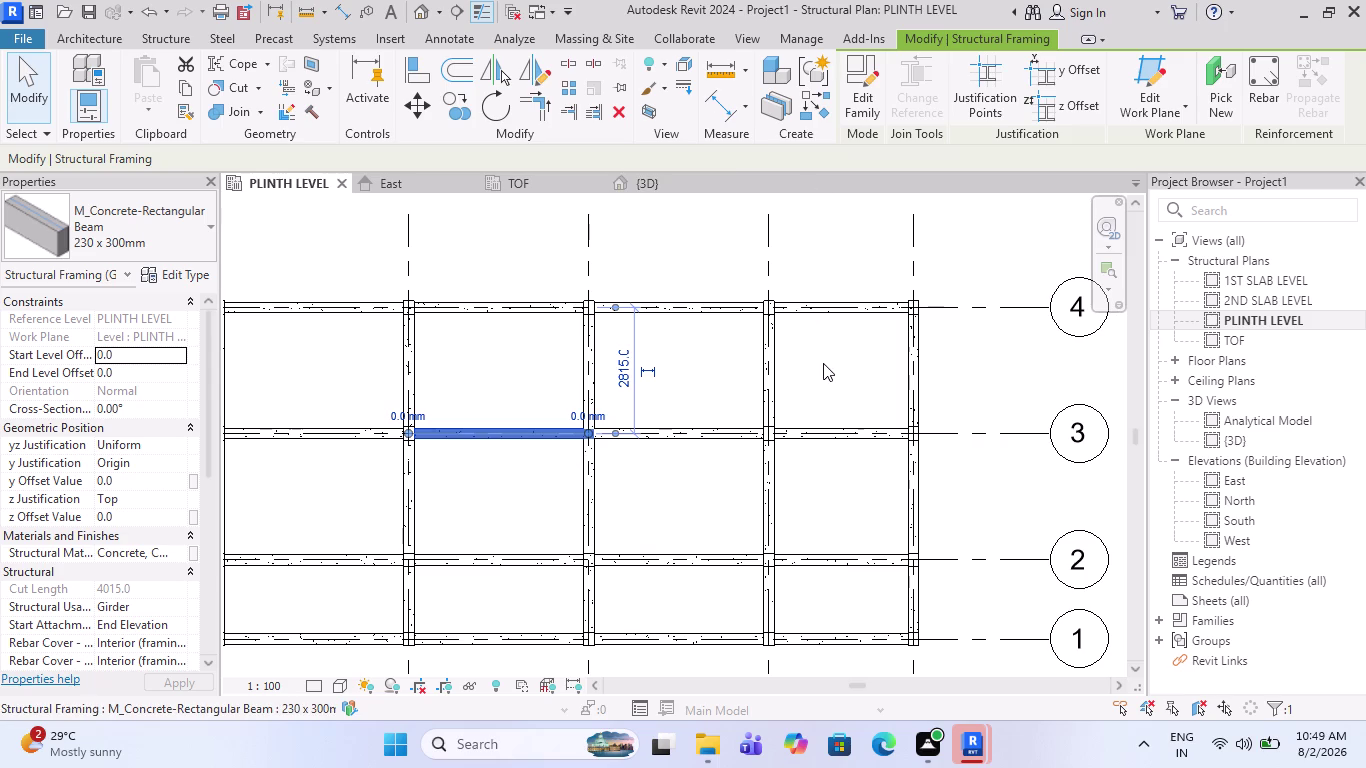
key(Delete)
click(671, 441)
key(Delete)
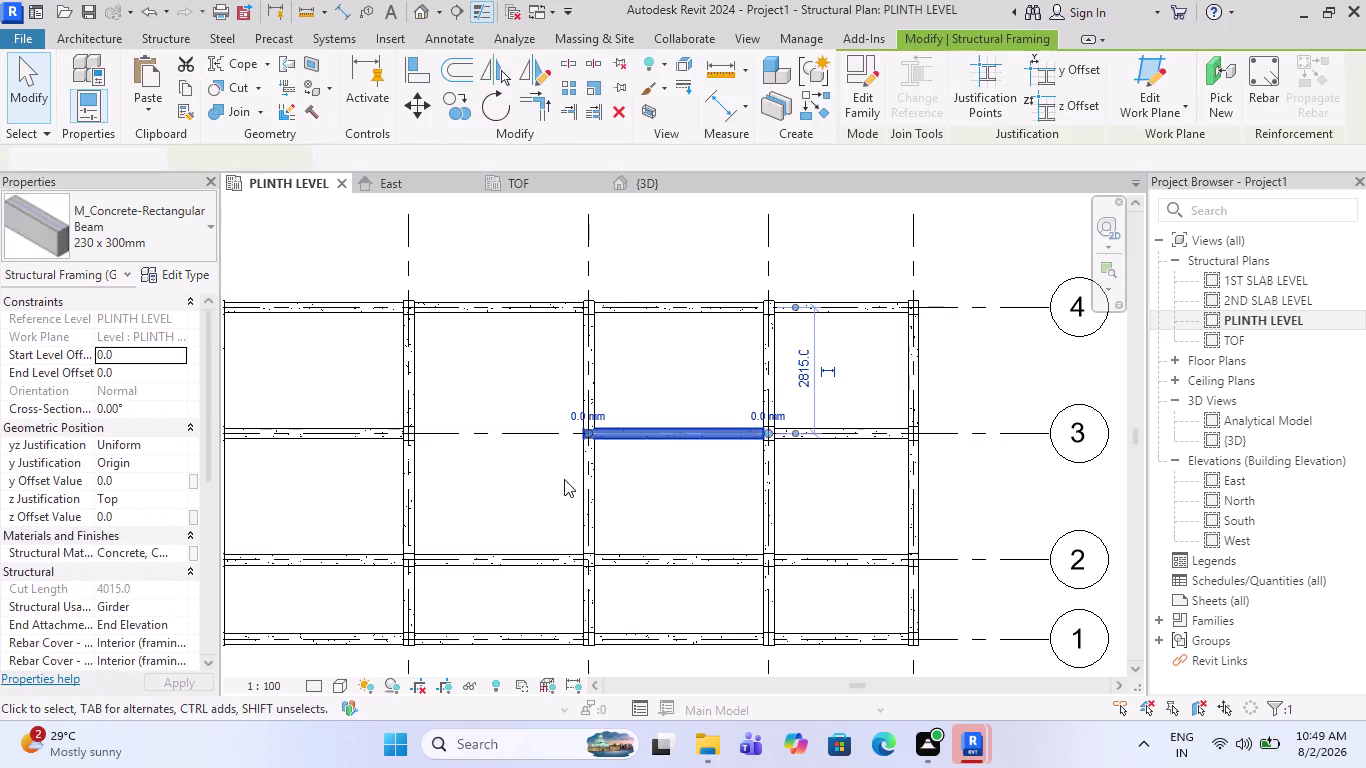
click(583, 480)
key(Delete)
click(577, 398)
key(Delete)
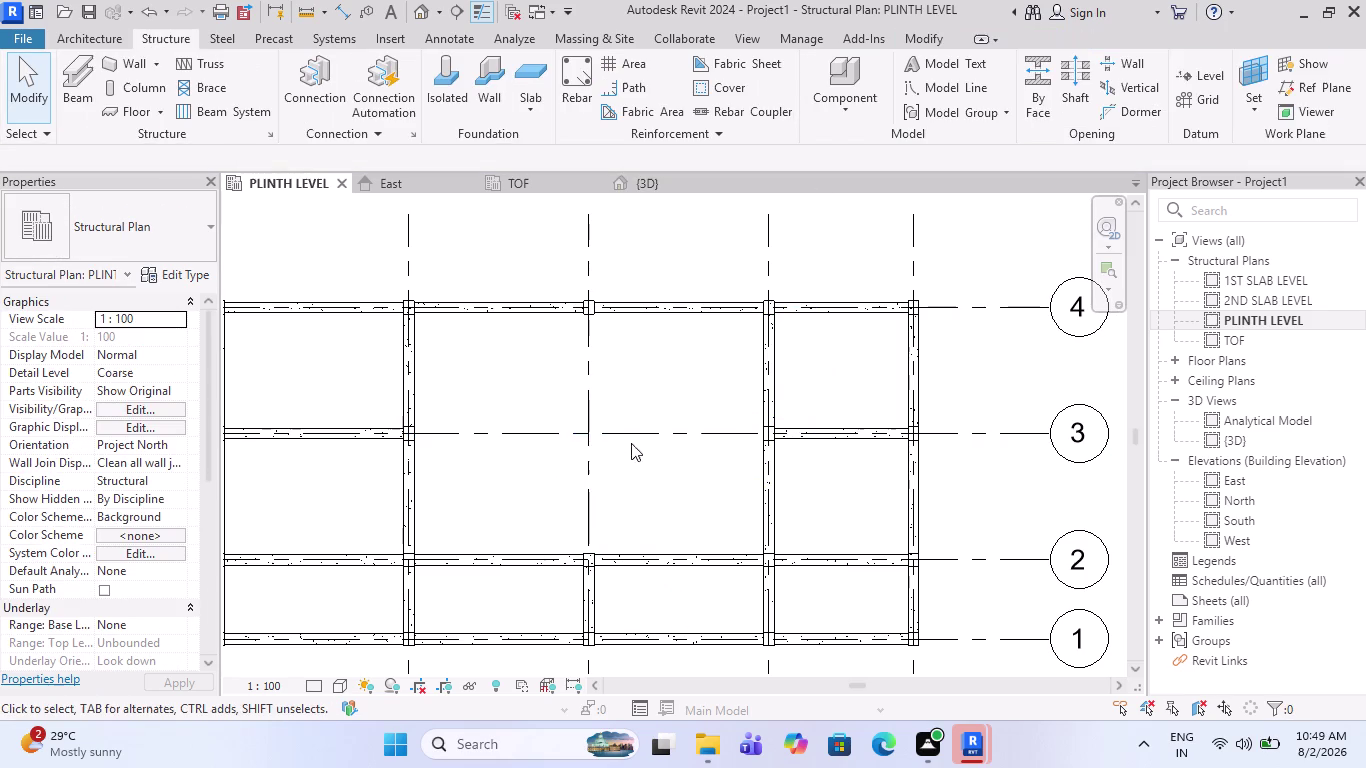
Delete the short beams on grids B and D between grids 1 and 2.
scroll(down, 3)
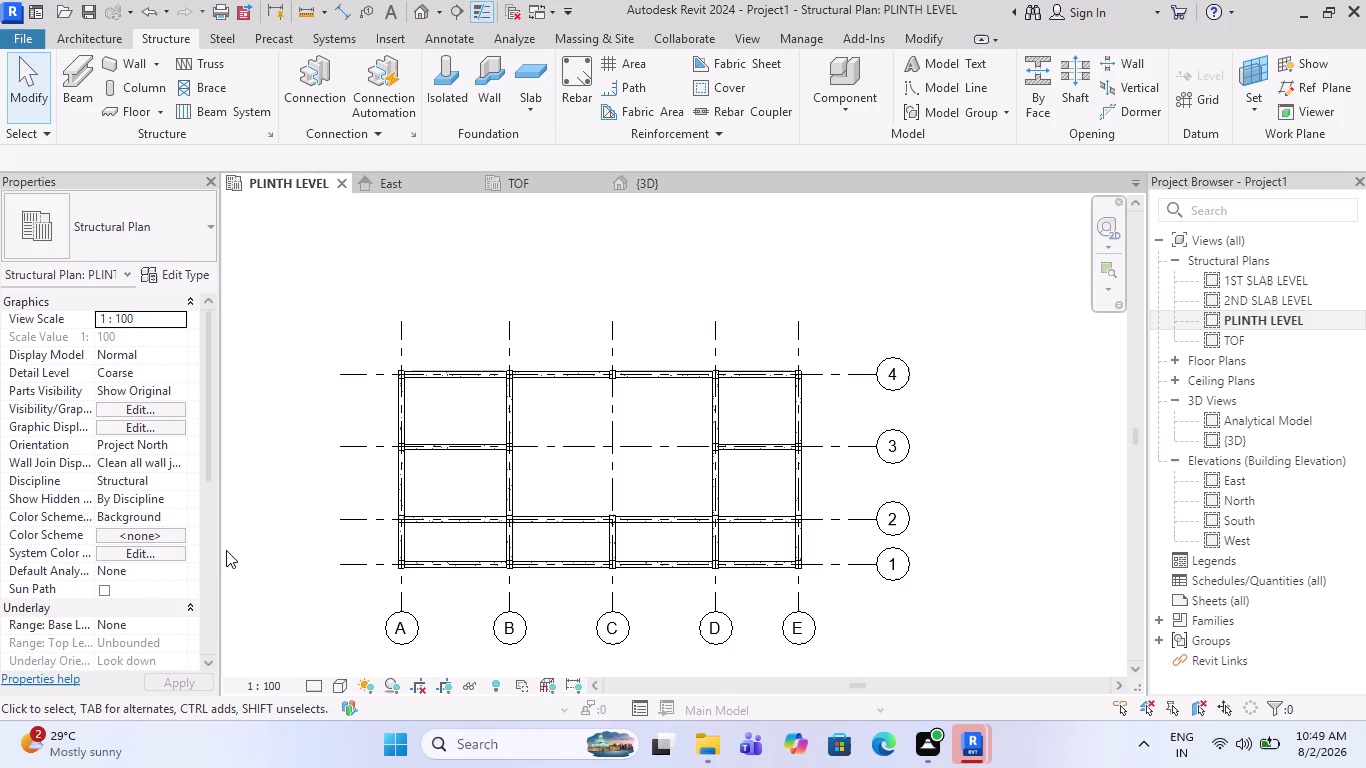
scroll(up, 3)
middle_drag(689, 524, 541, 521)
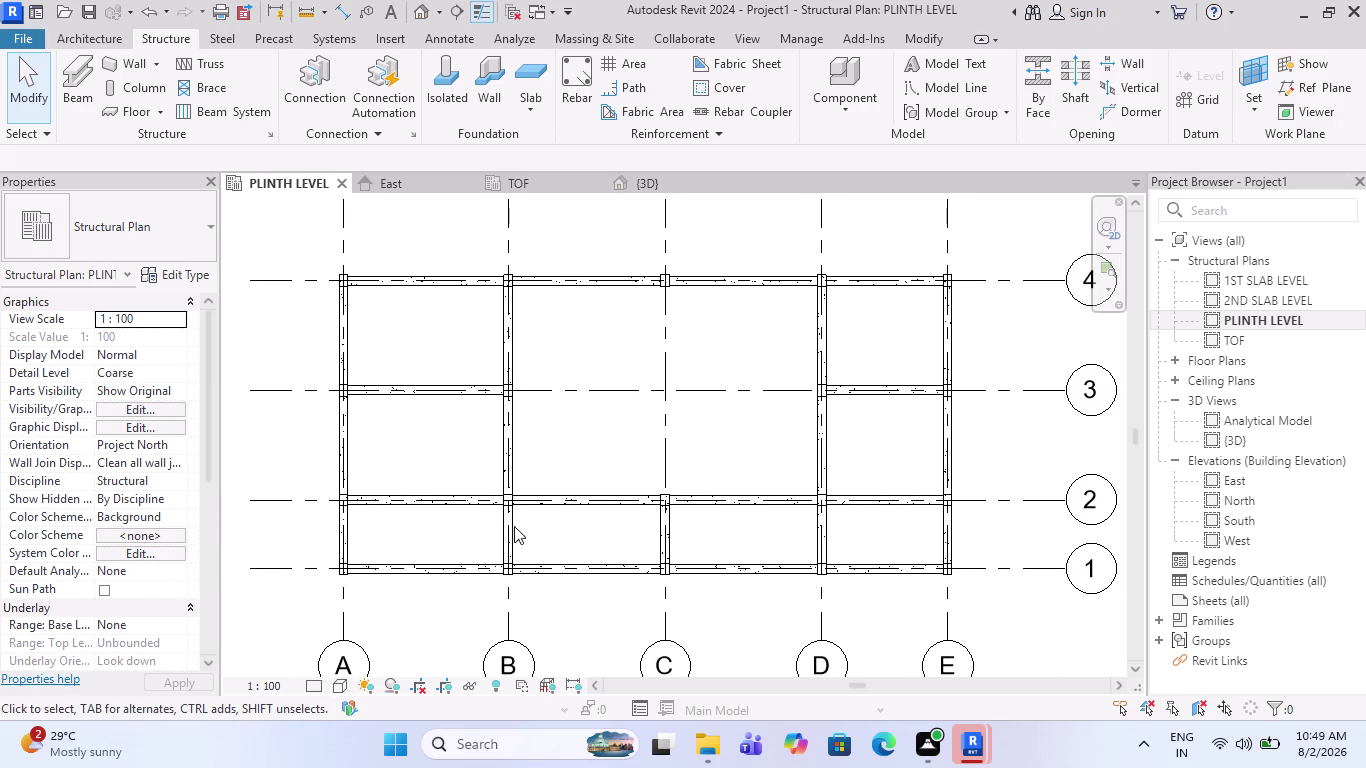
click(503, 534)
key(Delete)
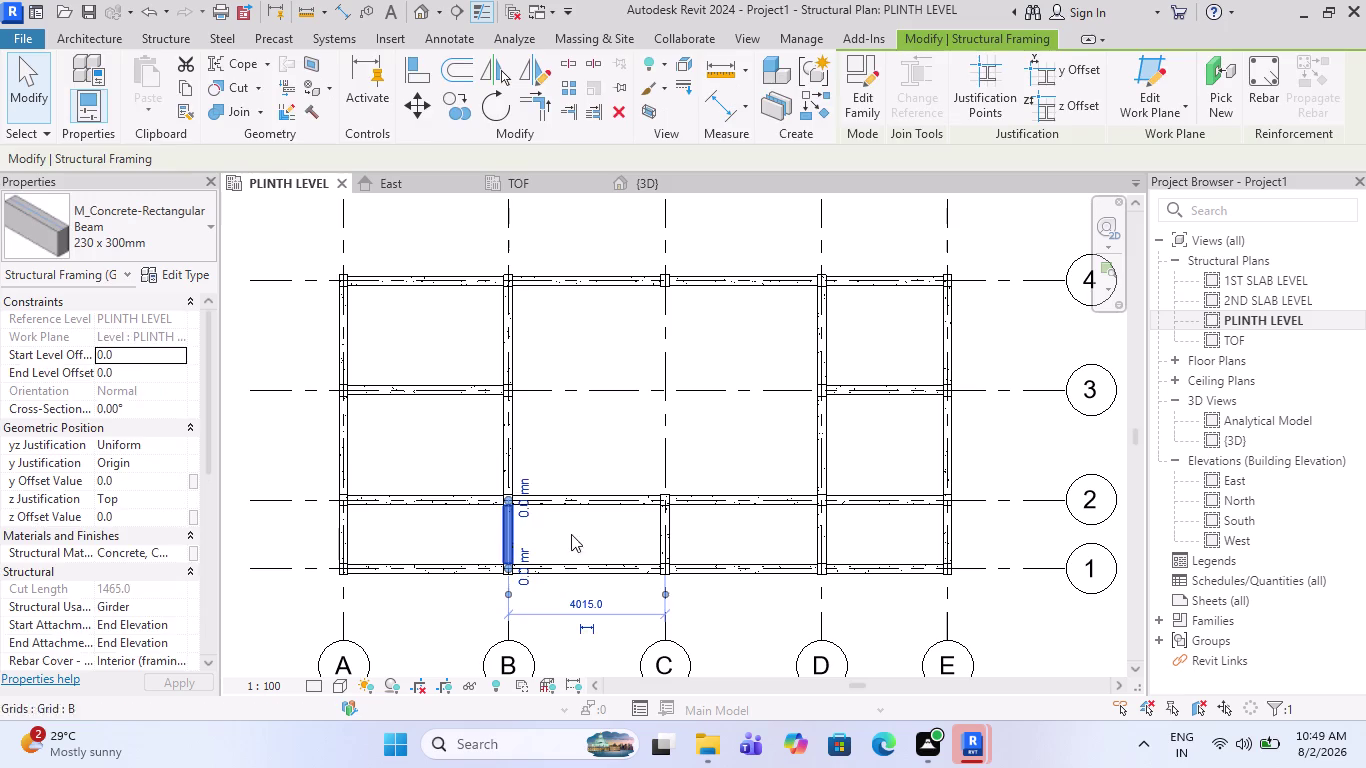
click(672, 537)
key(Delete)
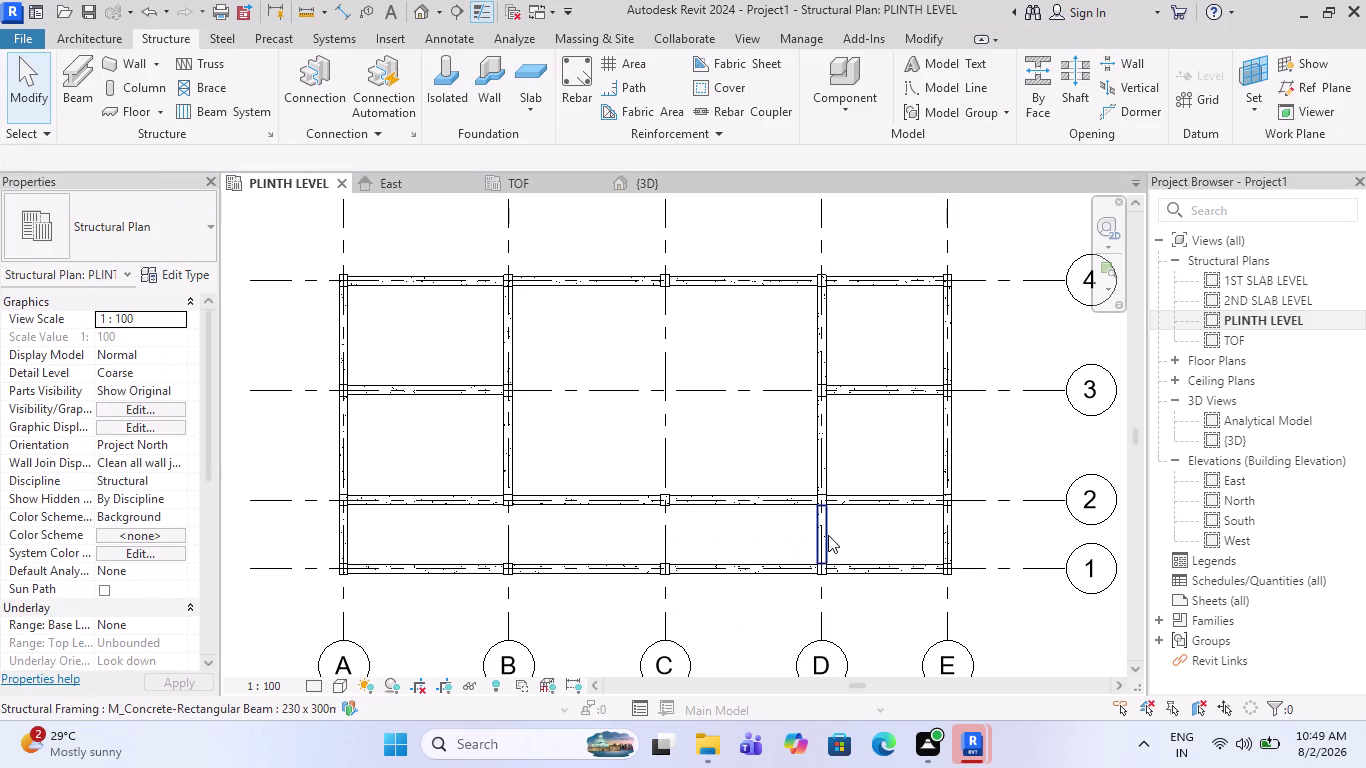
click(828, 535)
key(Delete)
Recentre the plinth plan and switch to the 3D view of the revised frame.
scroll(down, 3)
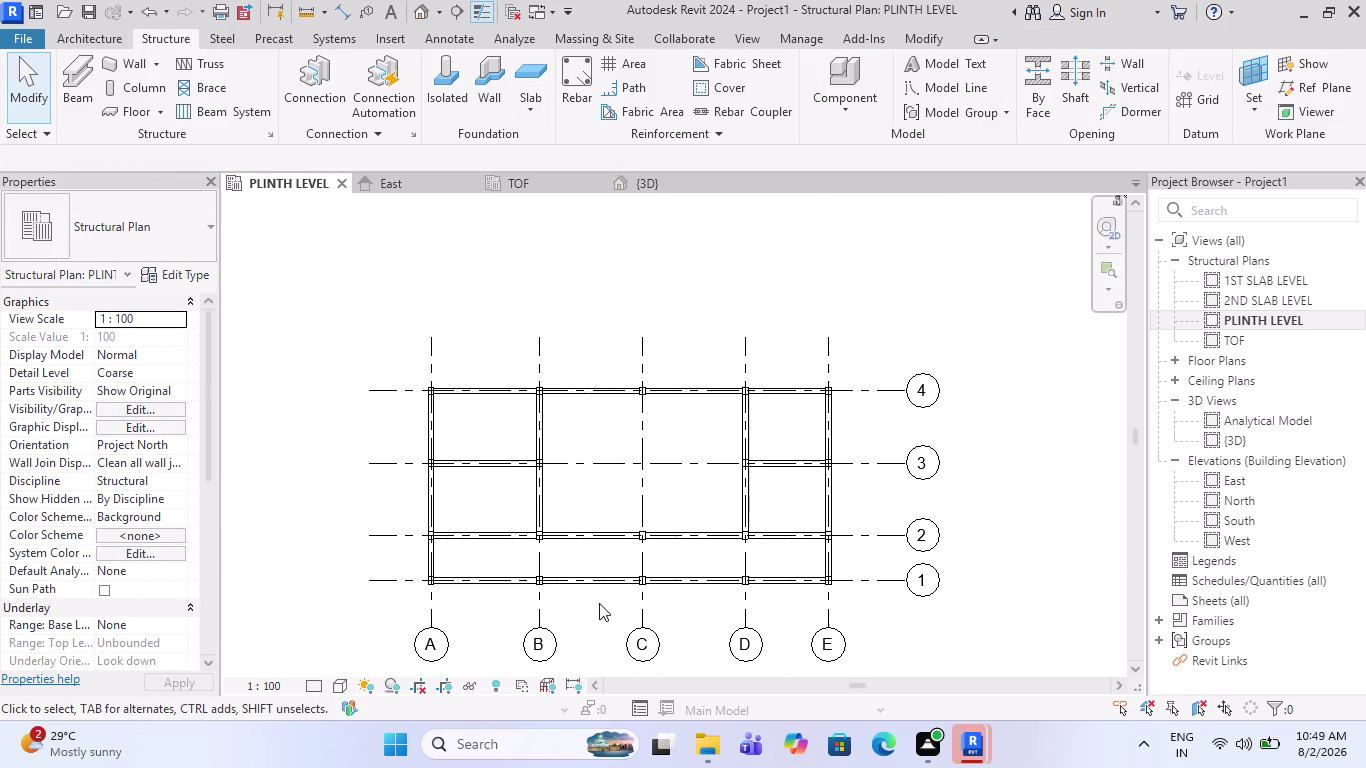
middle_drag(683, 495, 616, 503)
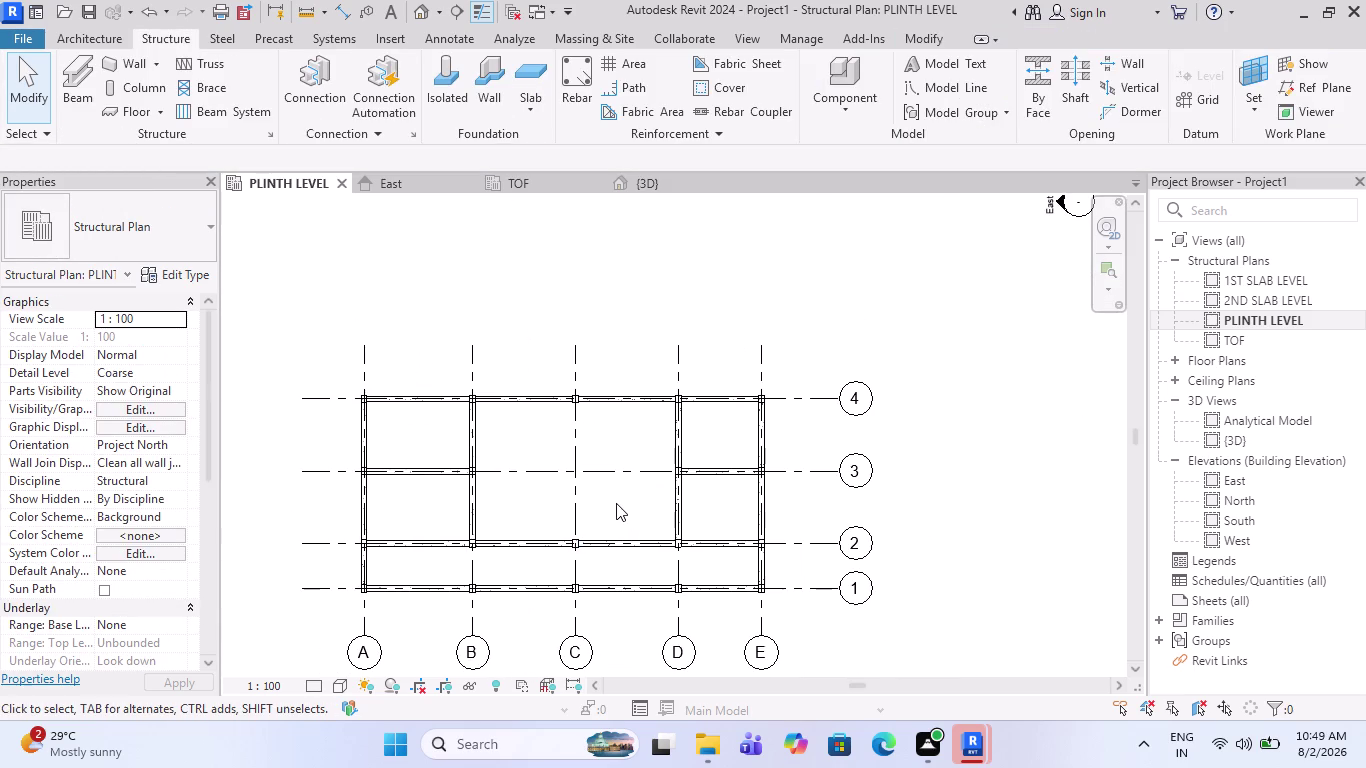
scroll(down, 3)
middle_drag(659, 528, 661, 508)
scroll(up, 3)
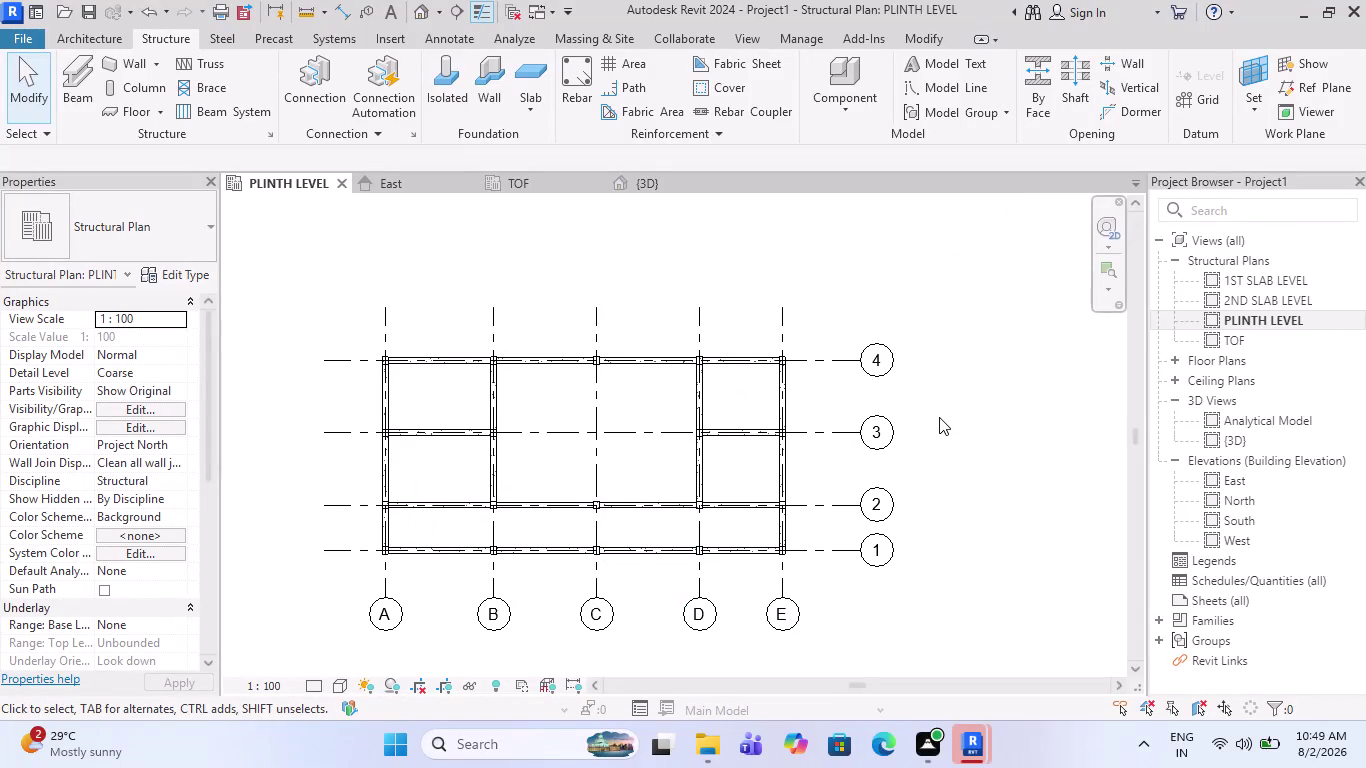
click(953, 404)
scroll(up, 3)
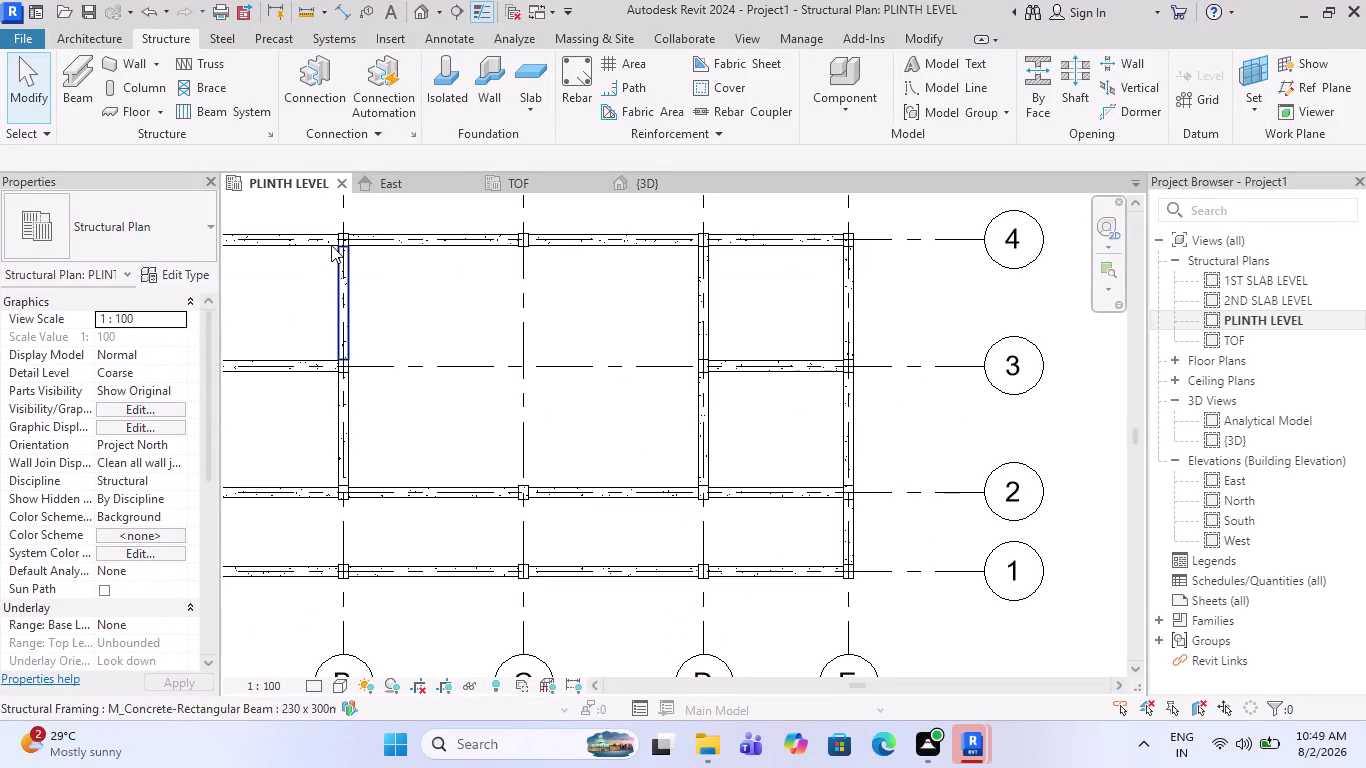
click(656, 173)
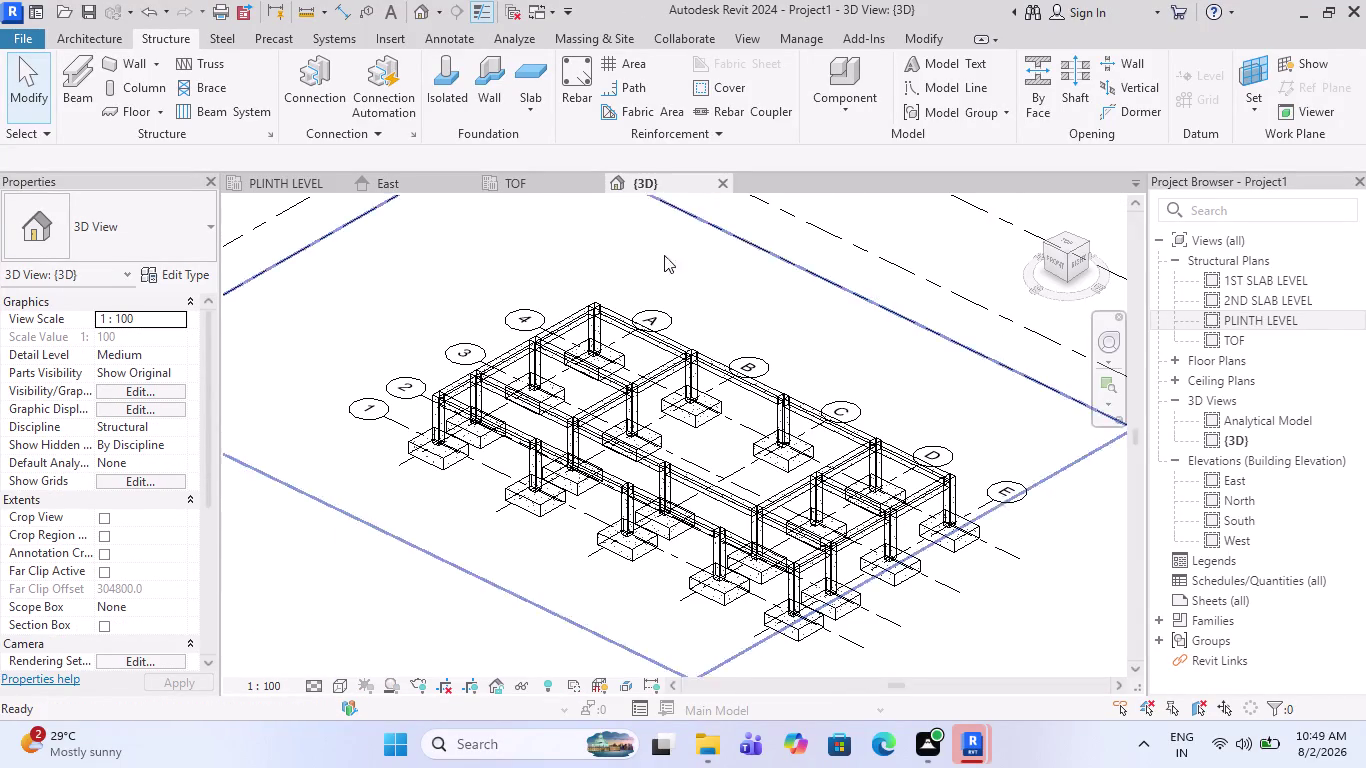
In the East elevation, frame the levels and window-select the columns and grids.
click(402, 178)
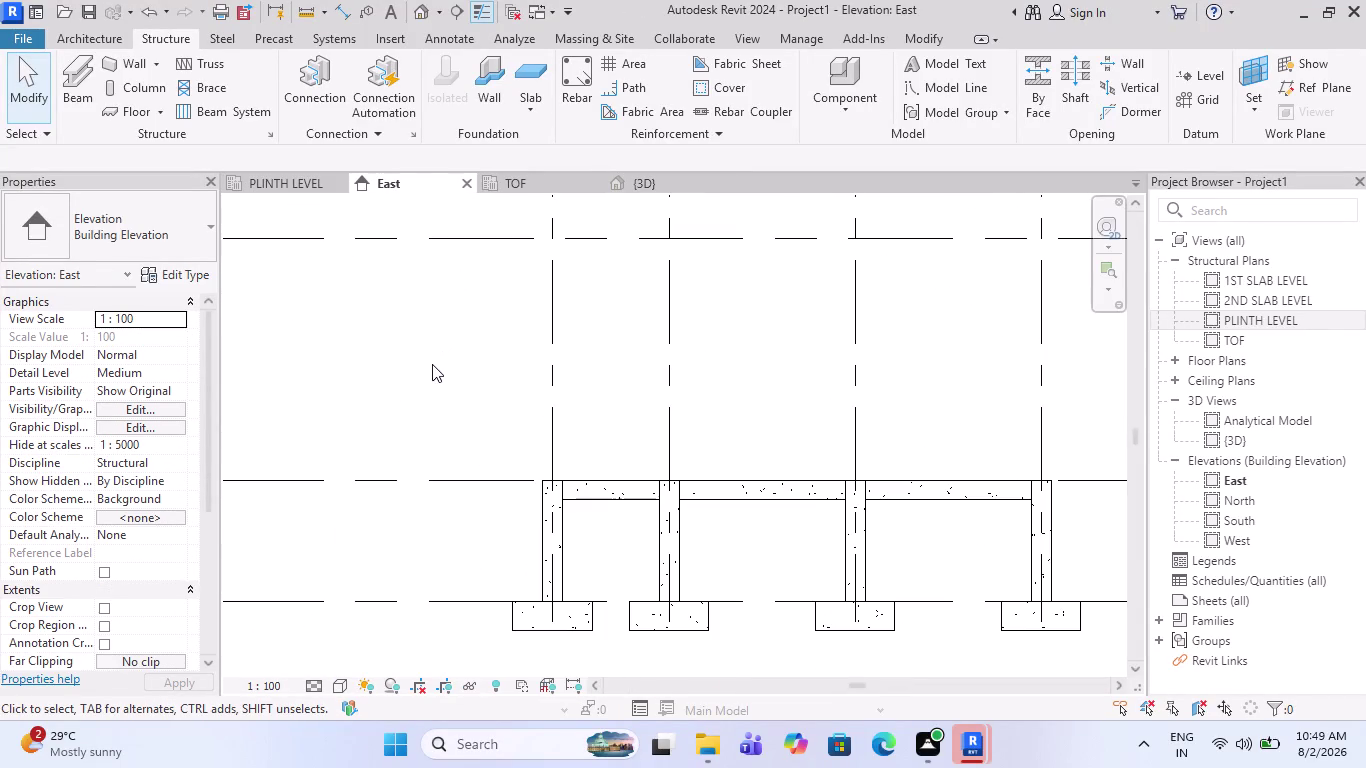
scroll(down, 3)
middle_drag(488, 443, 456, 513)
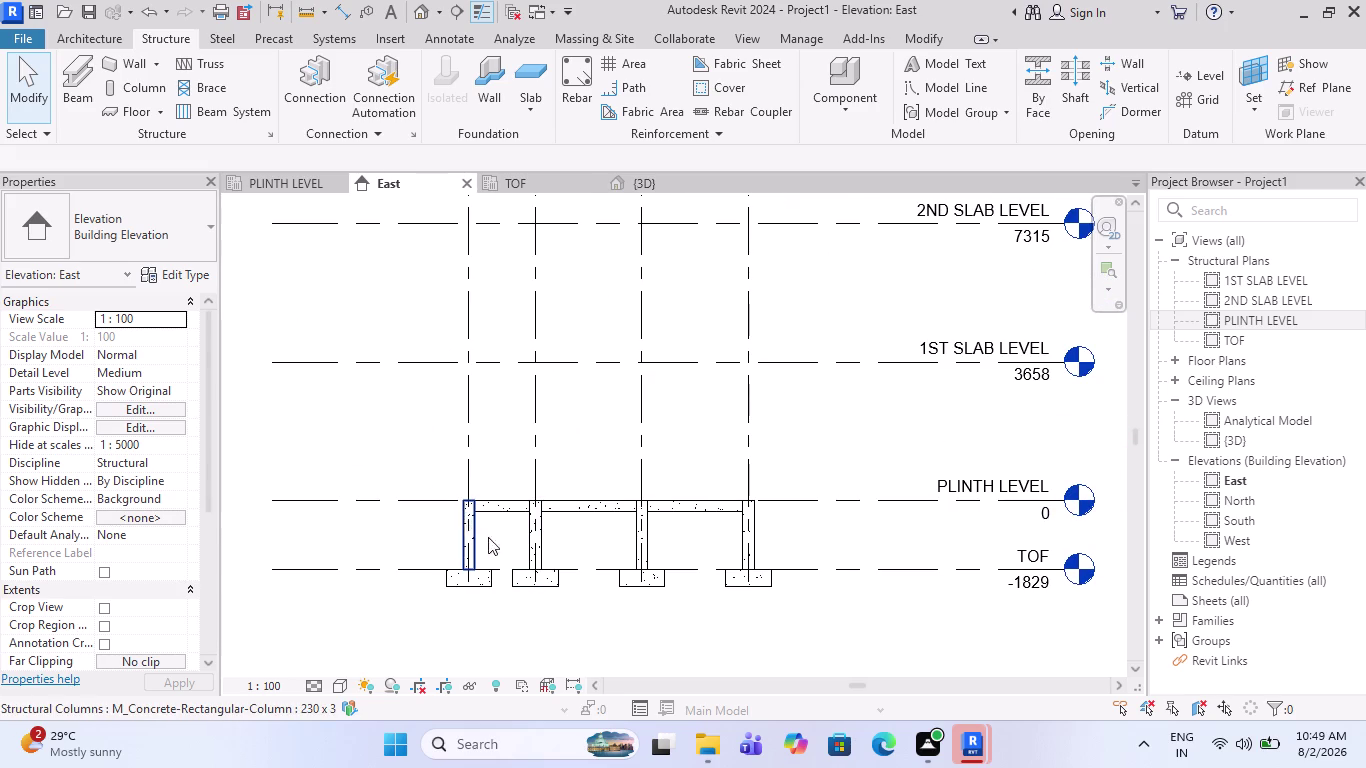
scroll(down, 3)
scroll(up, 3)
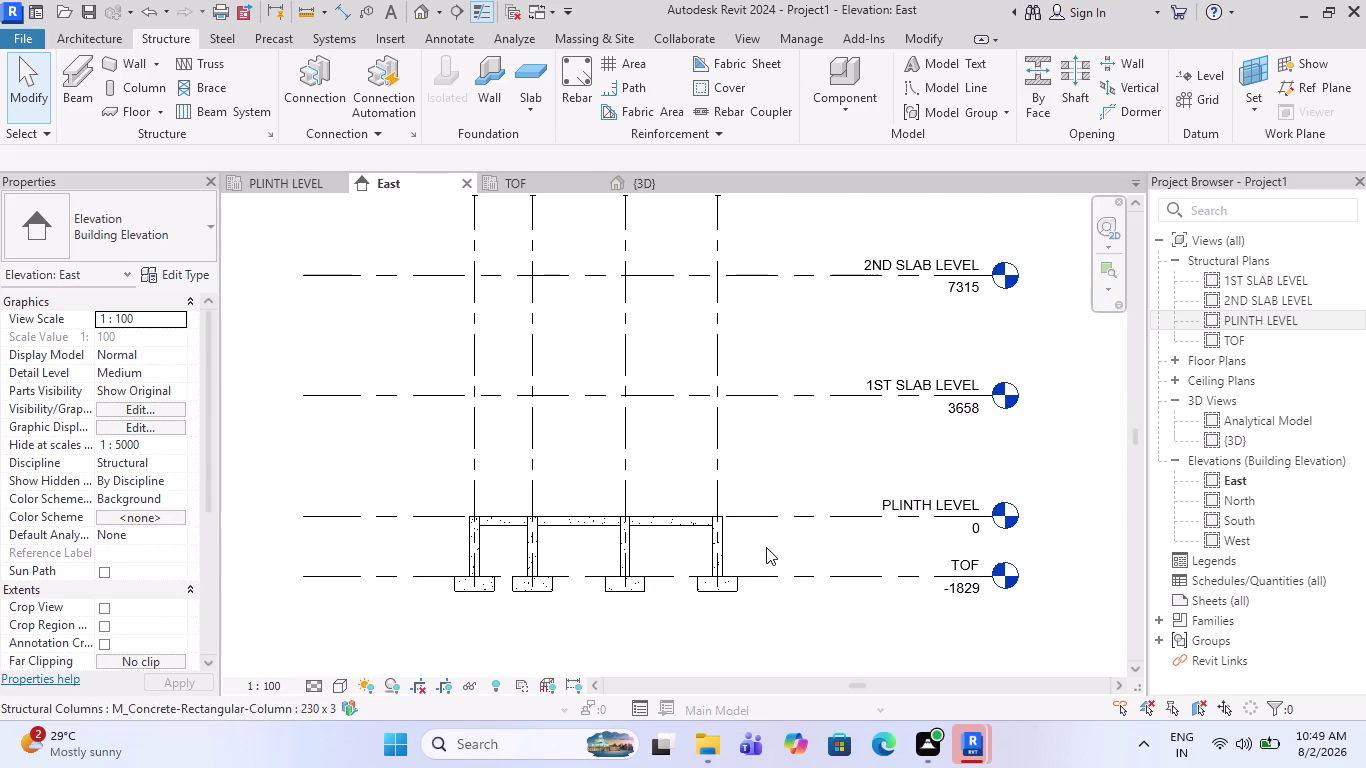
drag(767, 547, 445, 536)
Try filtering the selection, then clear it and window-select the columns and grids again.
click(856, 75)
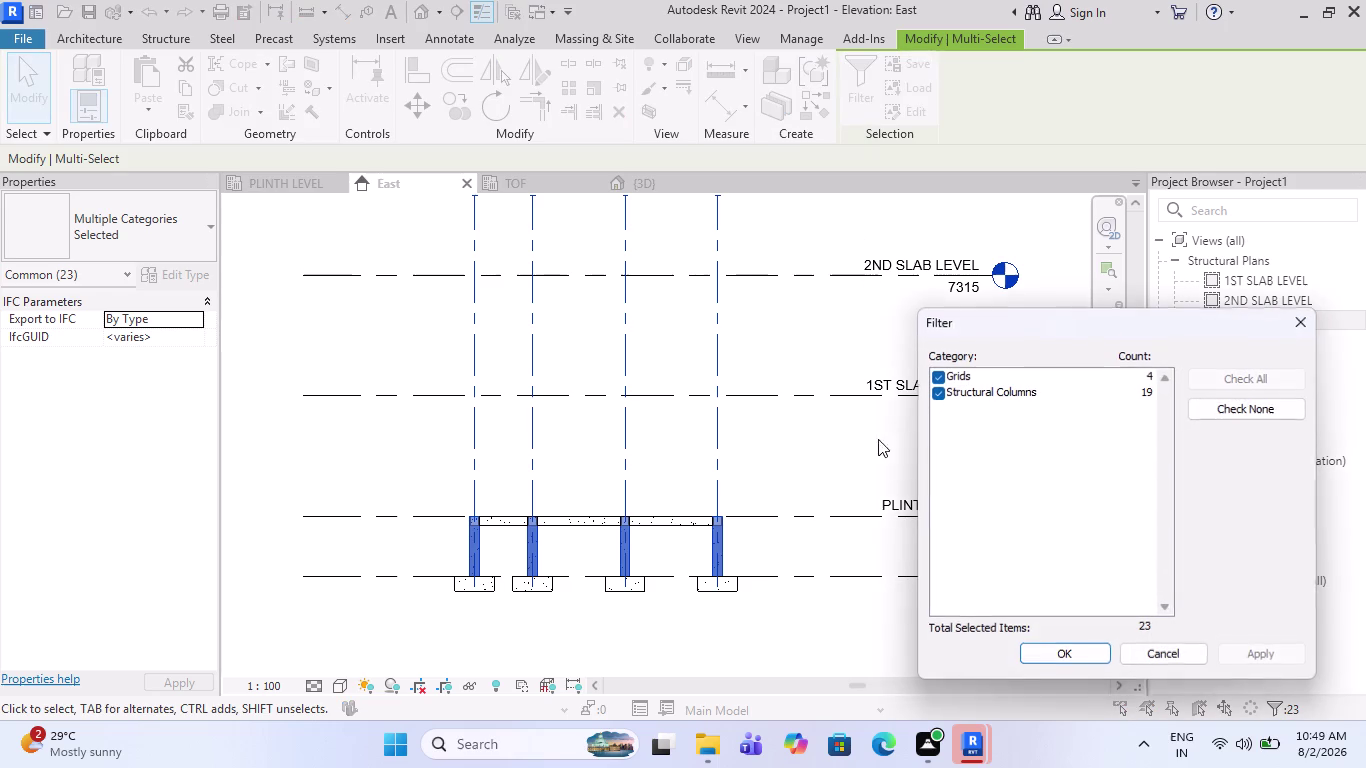
click(948, 393)
click(938, 397)
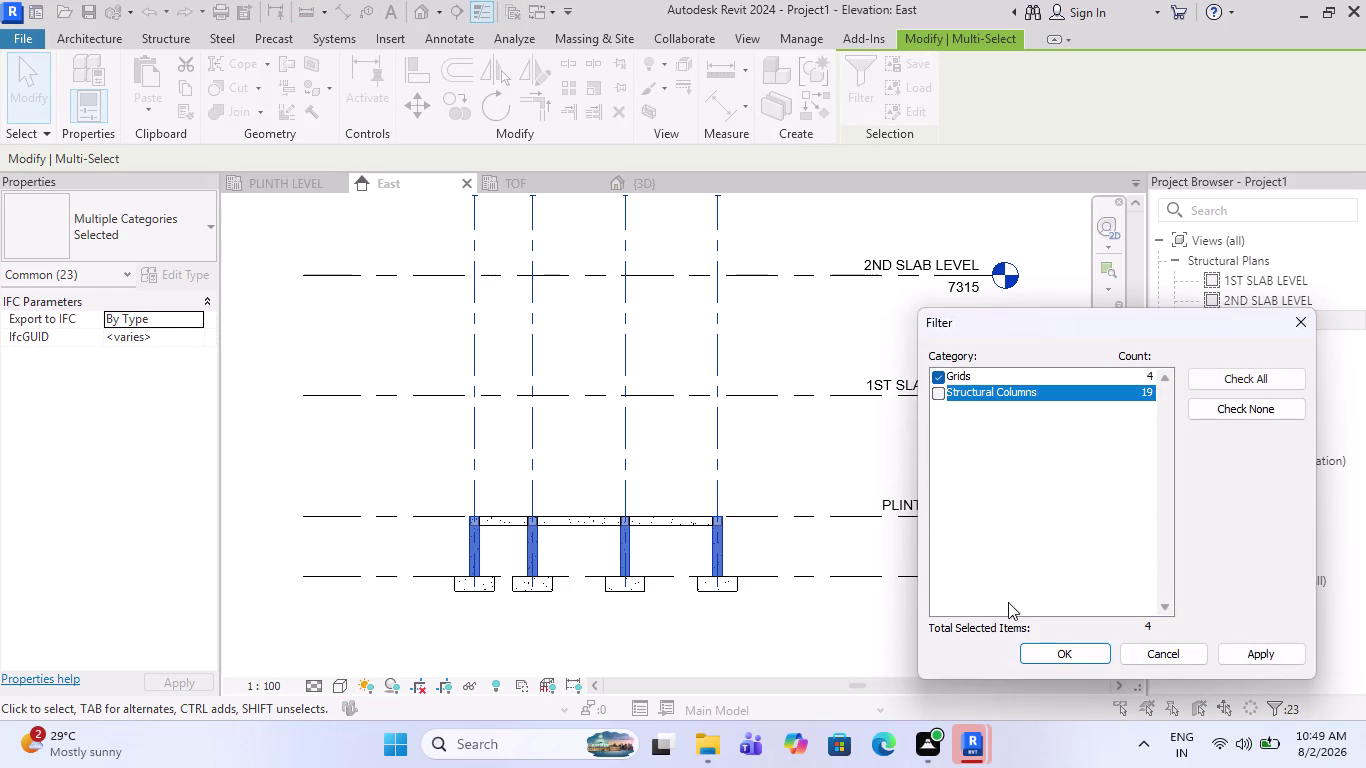
click(1041, 654)
scroll(up, 3)
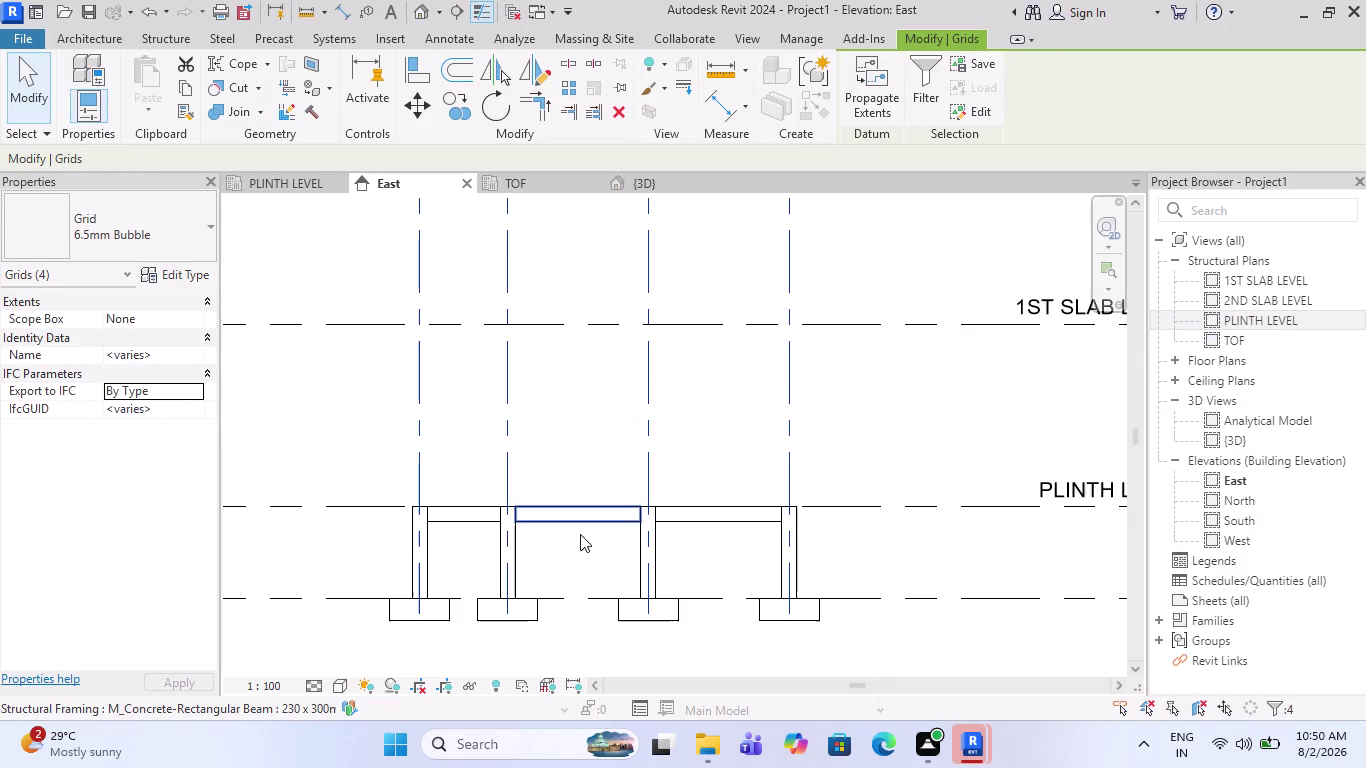
scroll(down, 3)
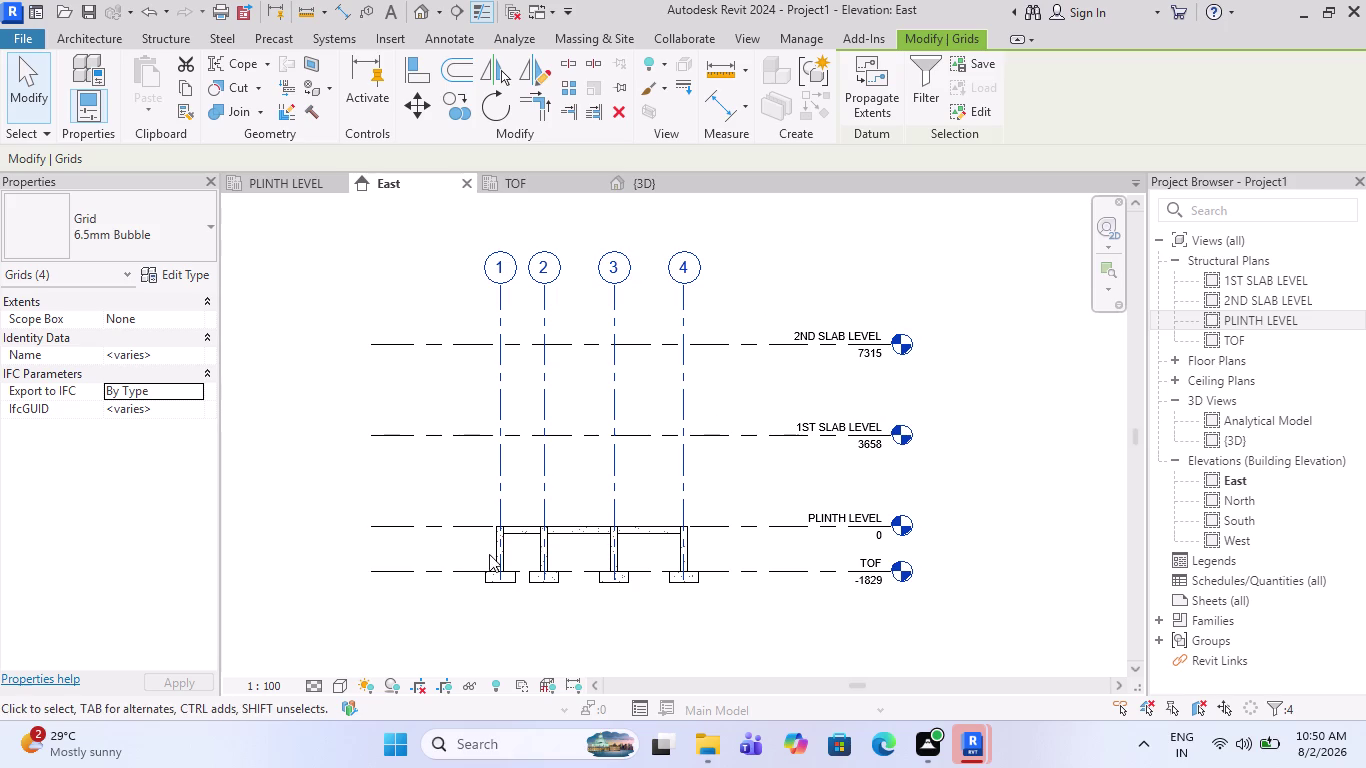
scroll(up, 3)
key(Escape)
scroll(down, 3)
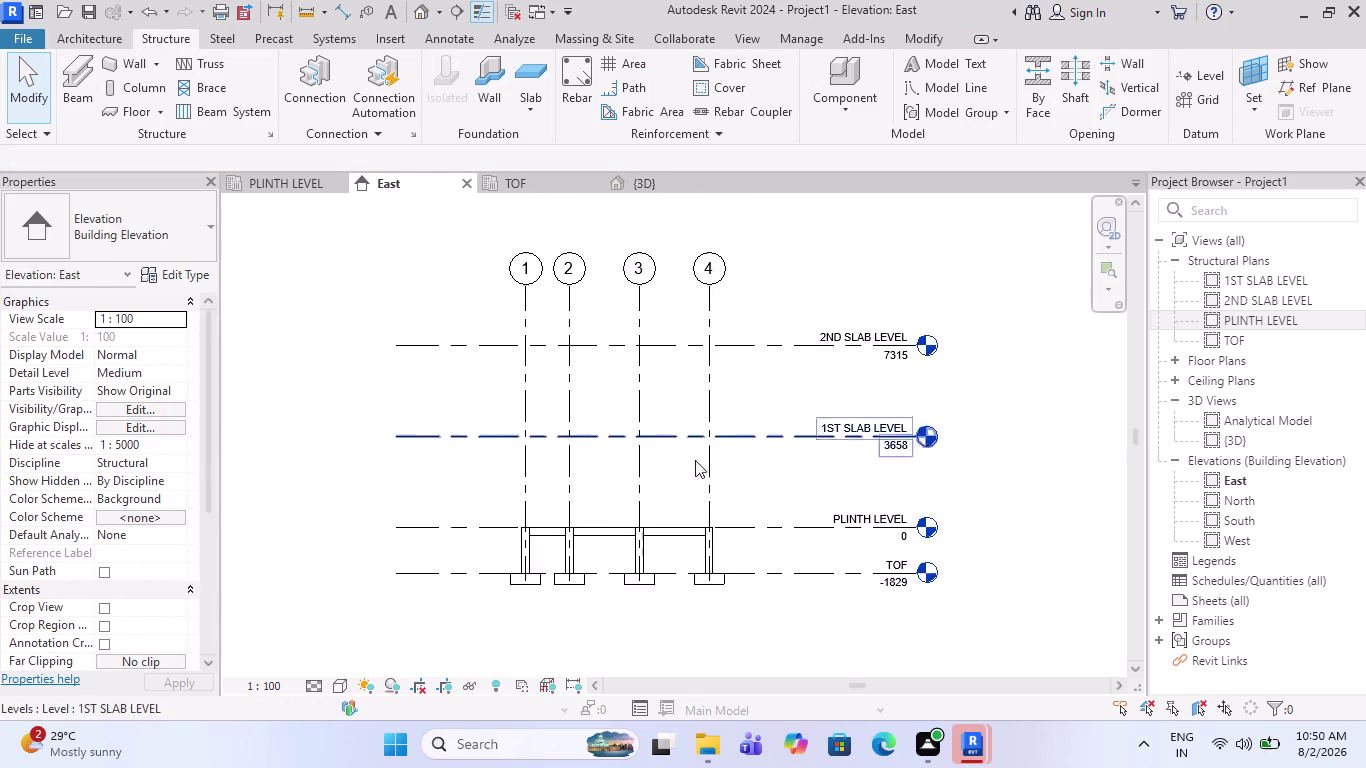
key(Escape)
scroll(up, 3)
drag(747, 554, 299, 522)
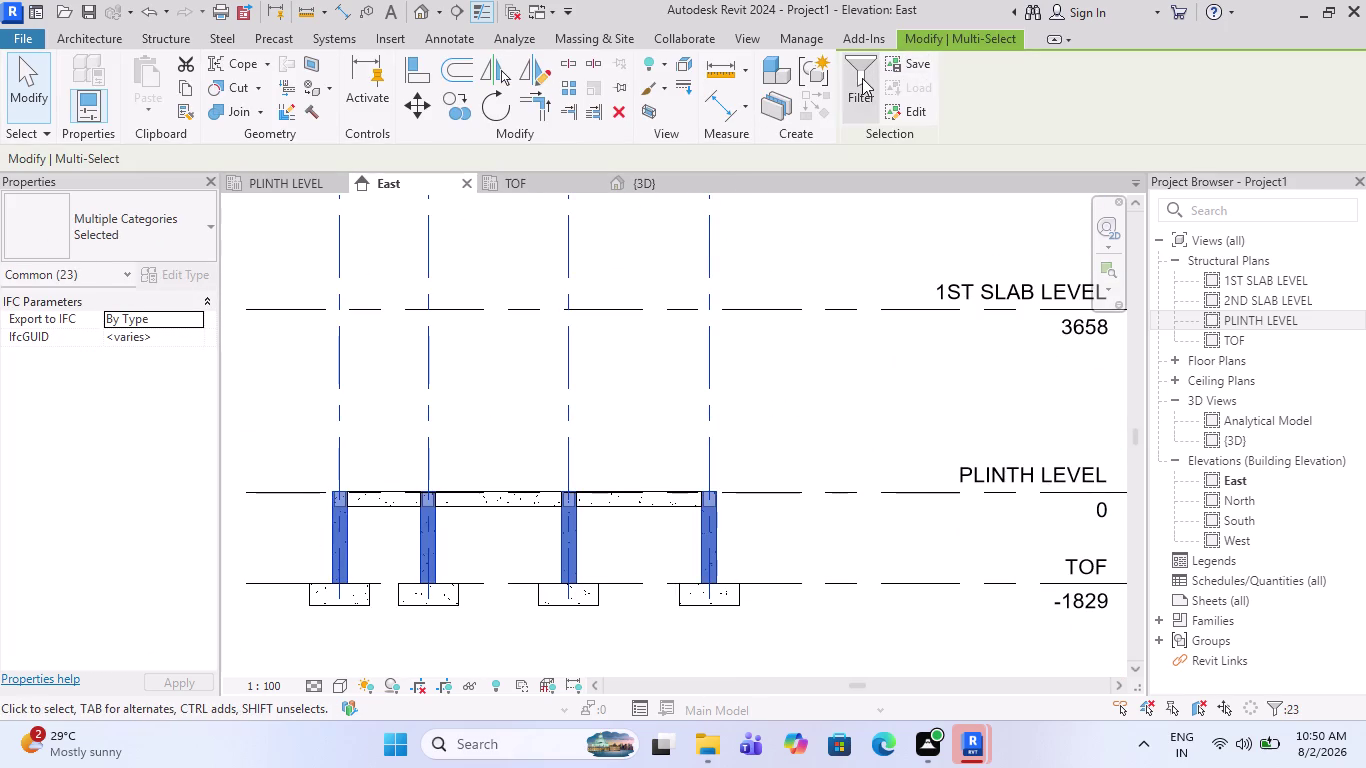
Filter the selection to the 19 structural columns, copy them, and choose Paste Aligned to Selected Levels.
click(862, 78)
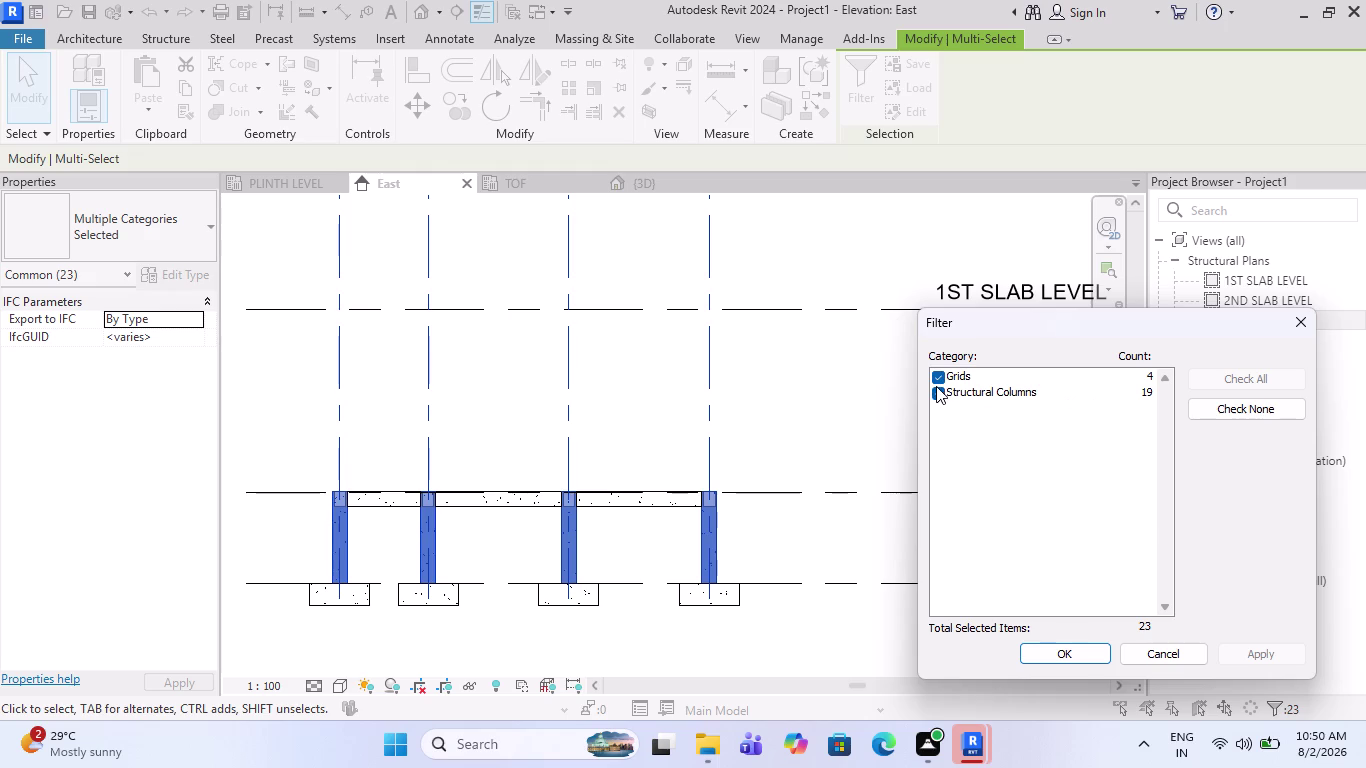
click(936, 375)
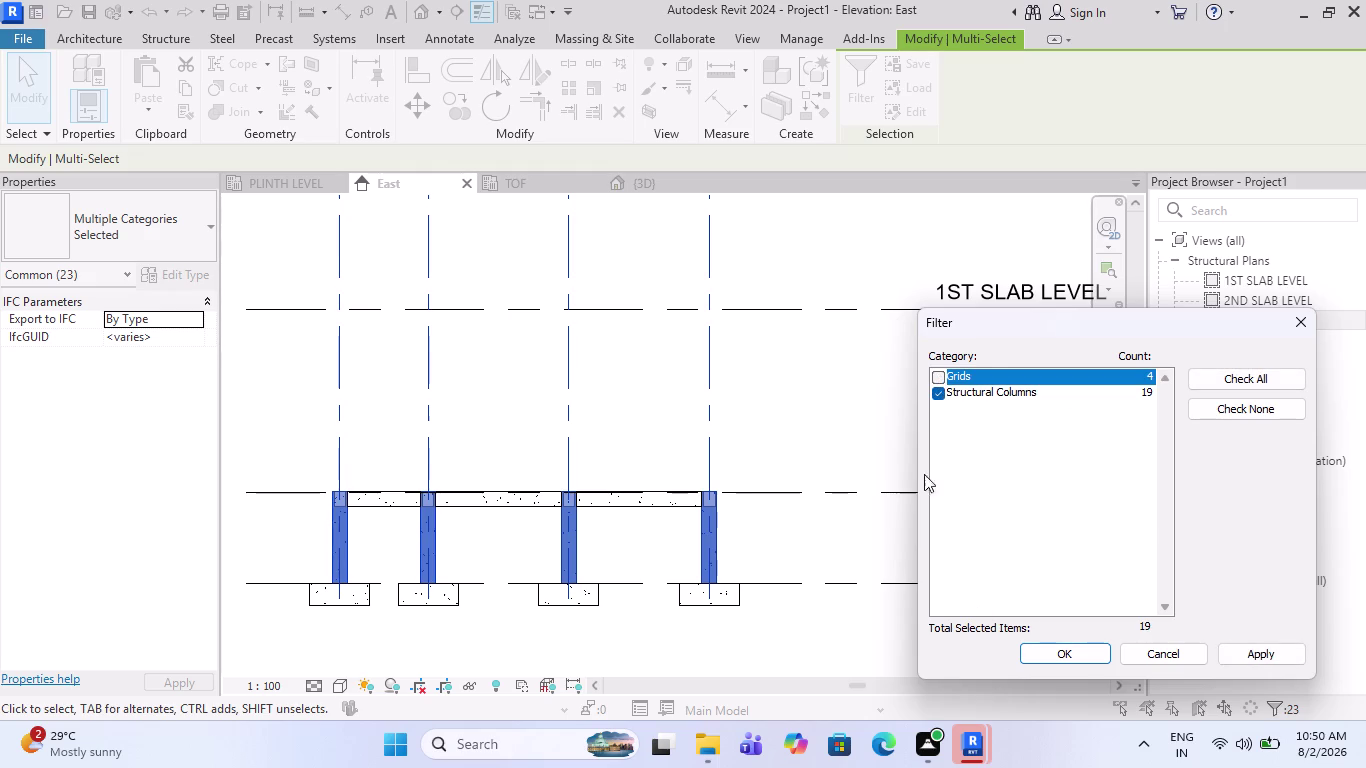
click(1069, 650)
scroll(down, 3)
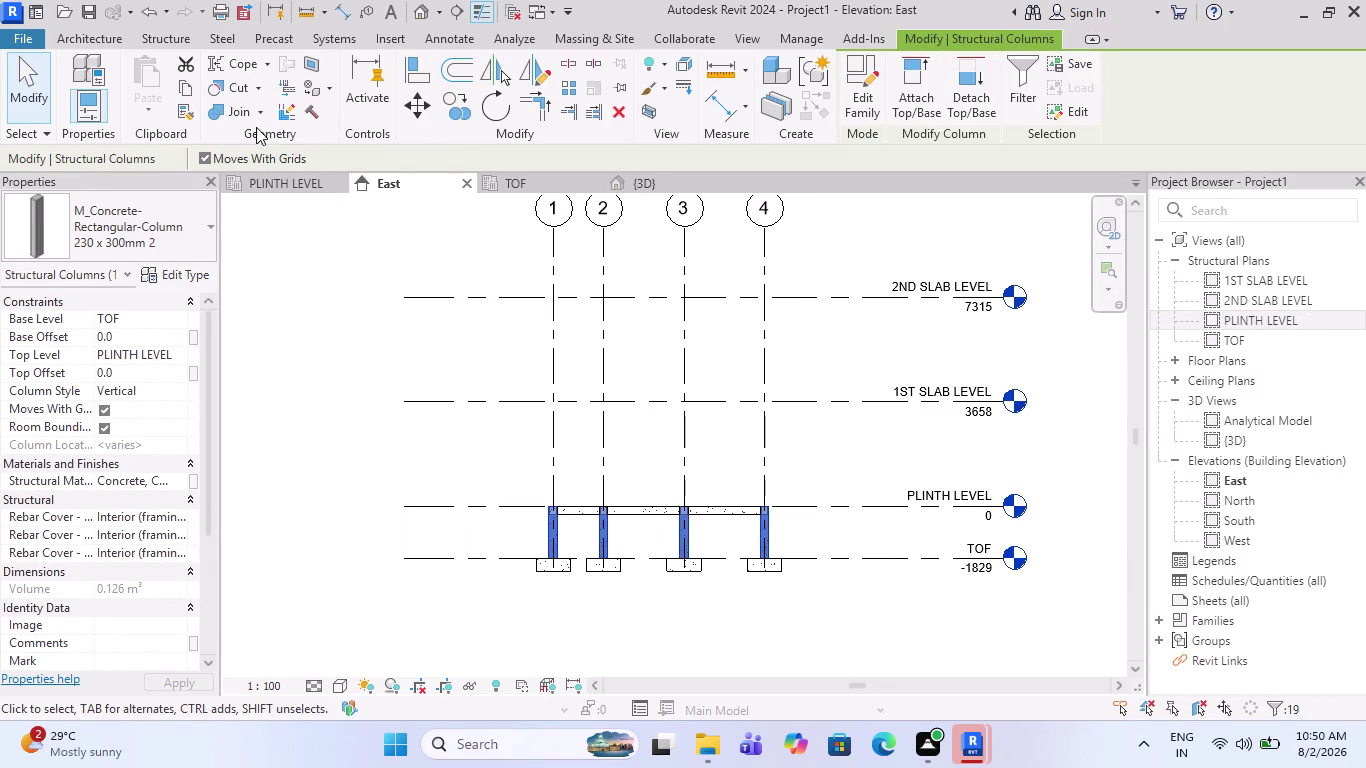
click(182, 87)
click(154, 115)
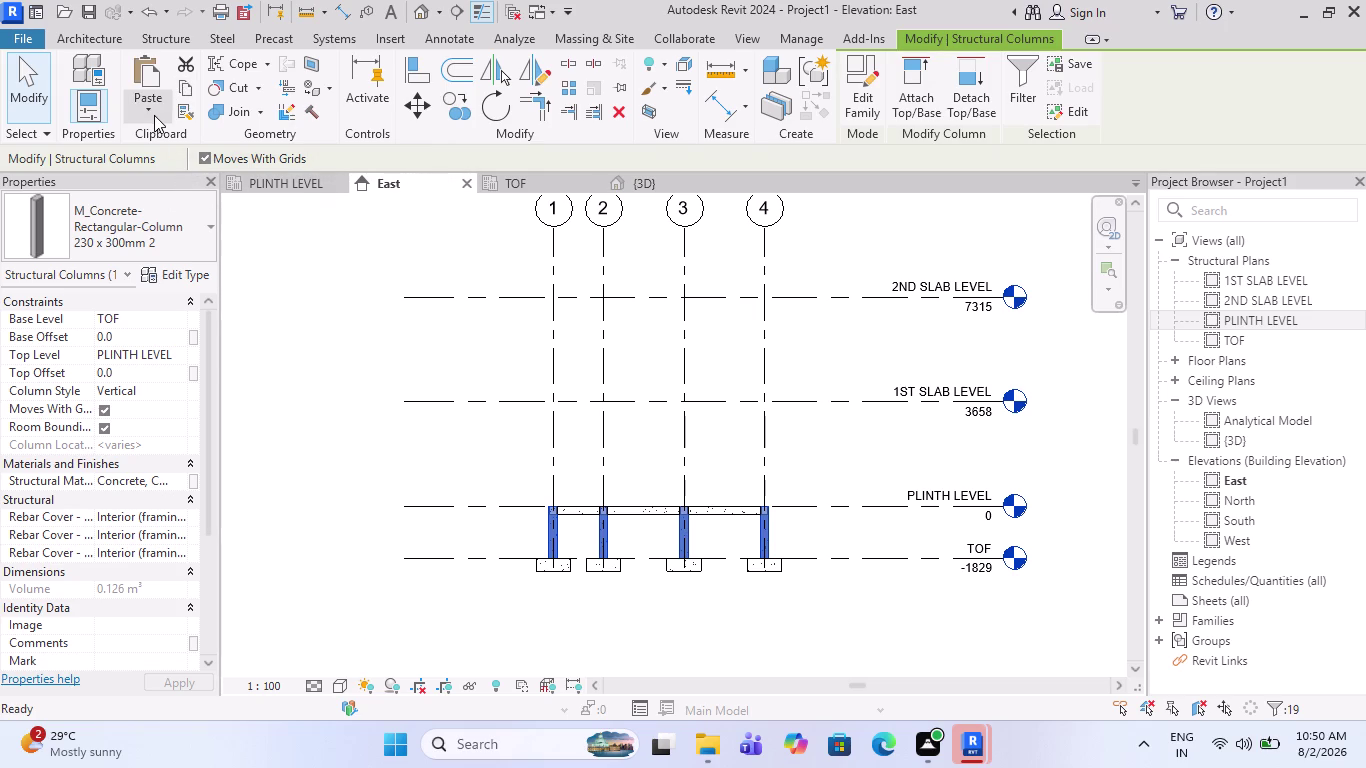
click(167, 172)
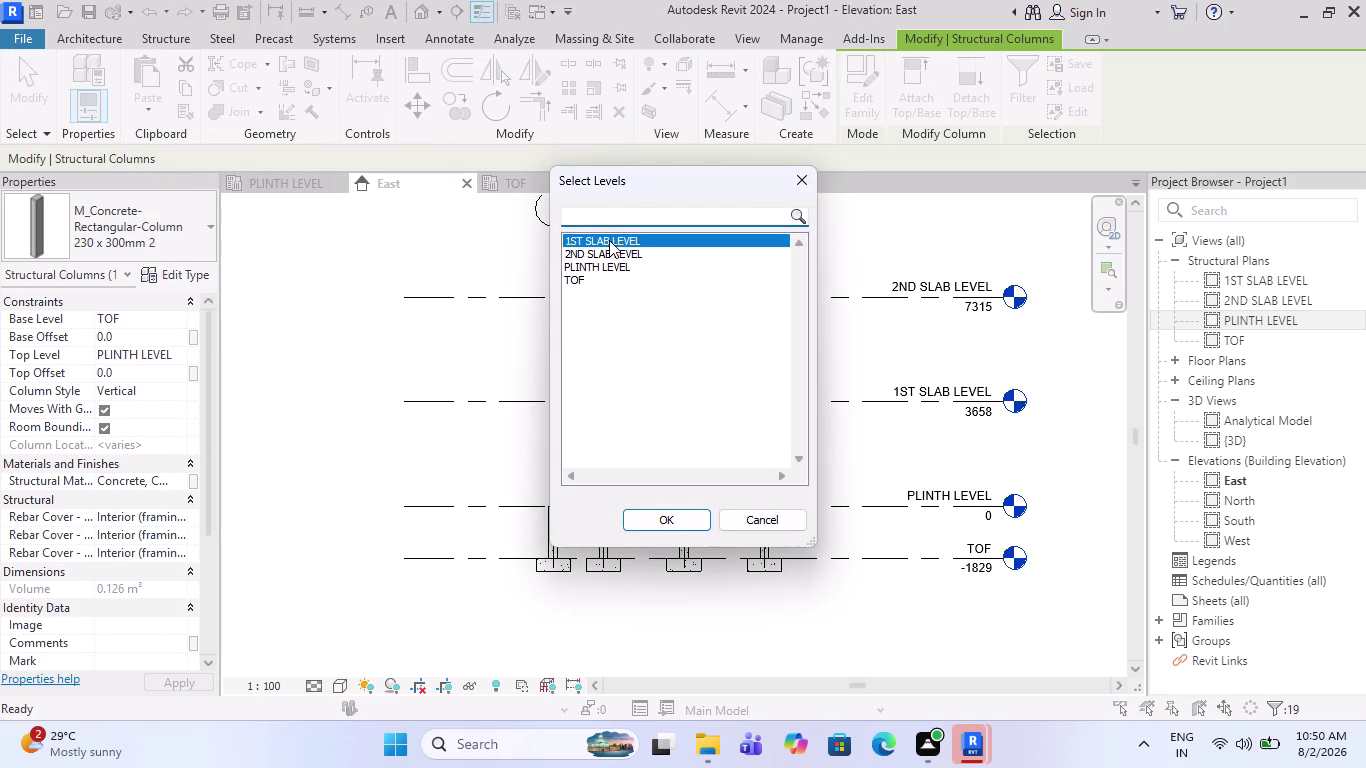
Paste the columns onto 1ST and 2ND SLAB LEVEL, then dismiss the zero-height error from a 0 base offset.
drag(614, 251, 615, 233)
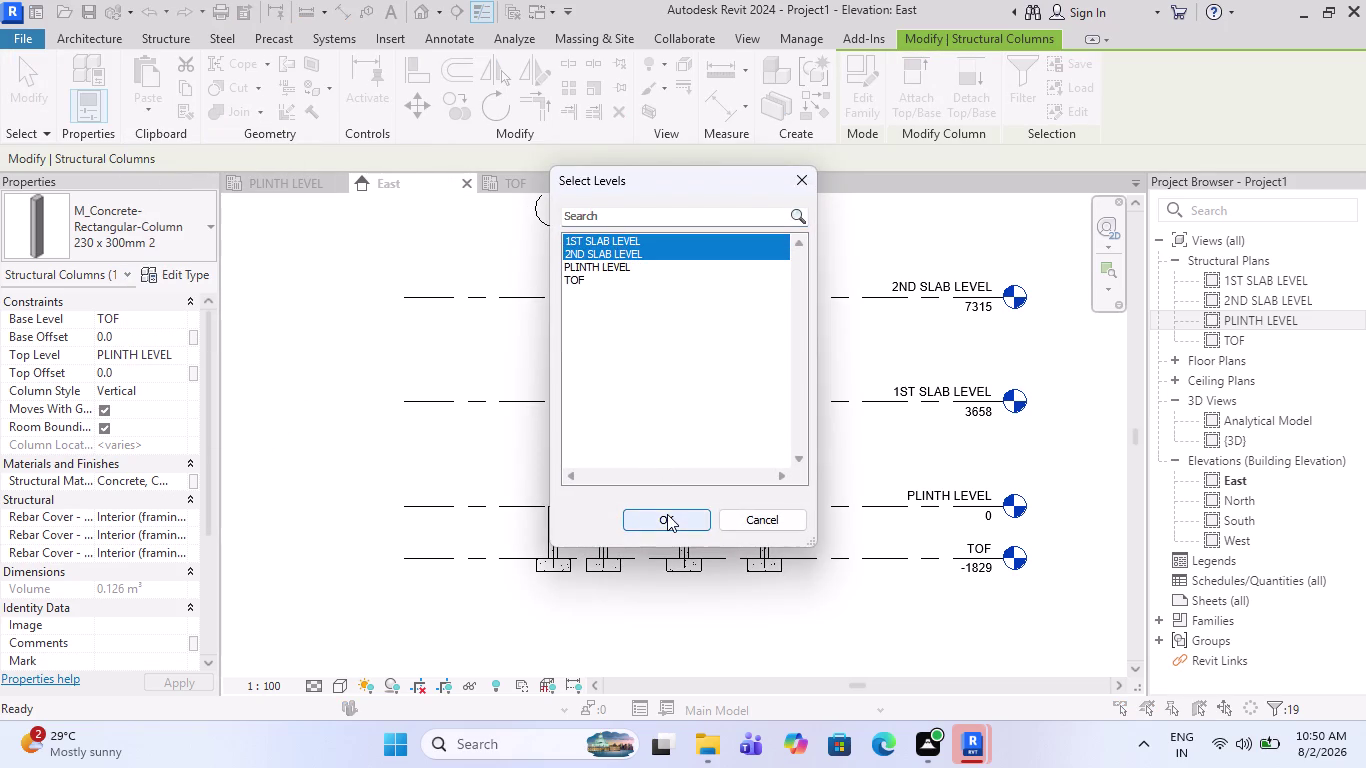
click(667, 514)
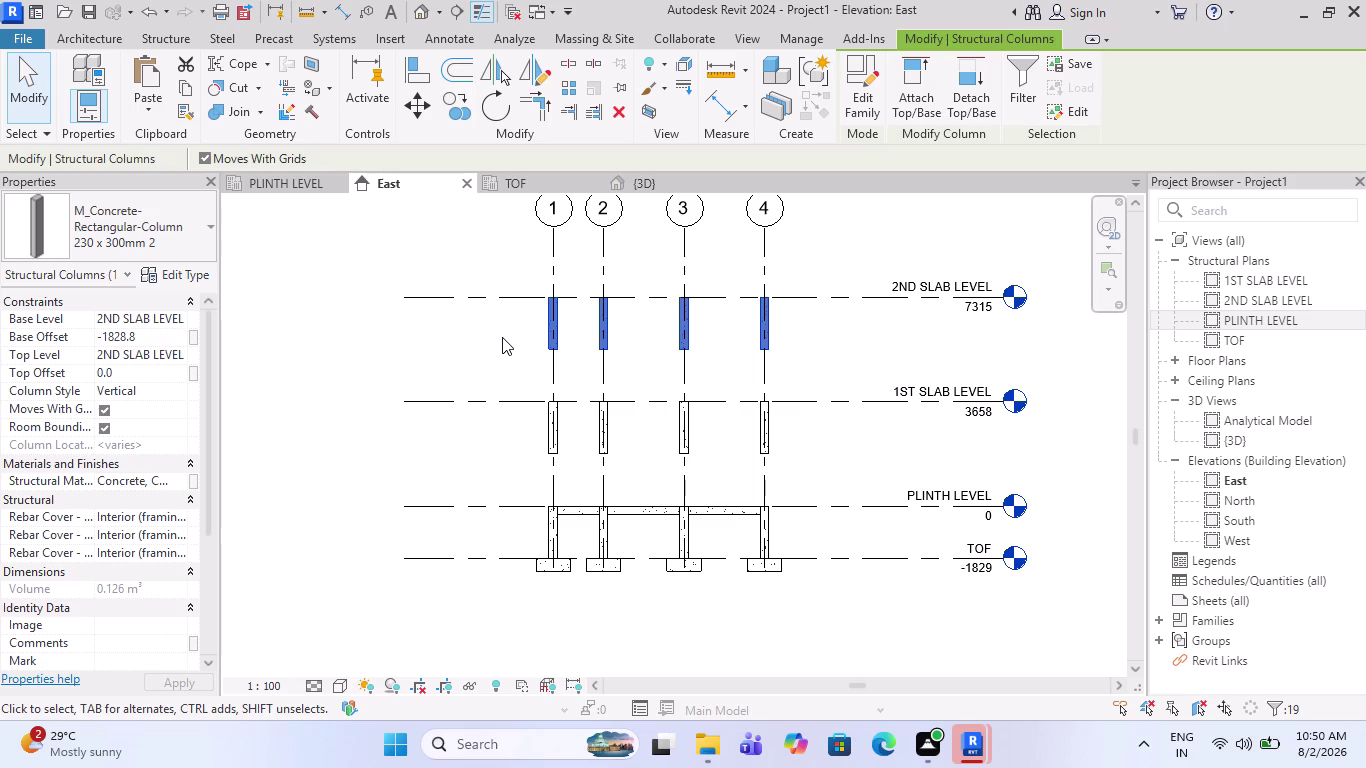
click(168, 339)
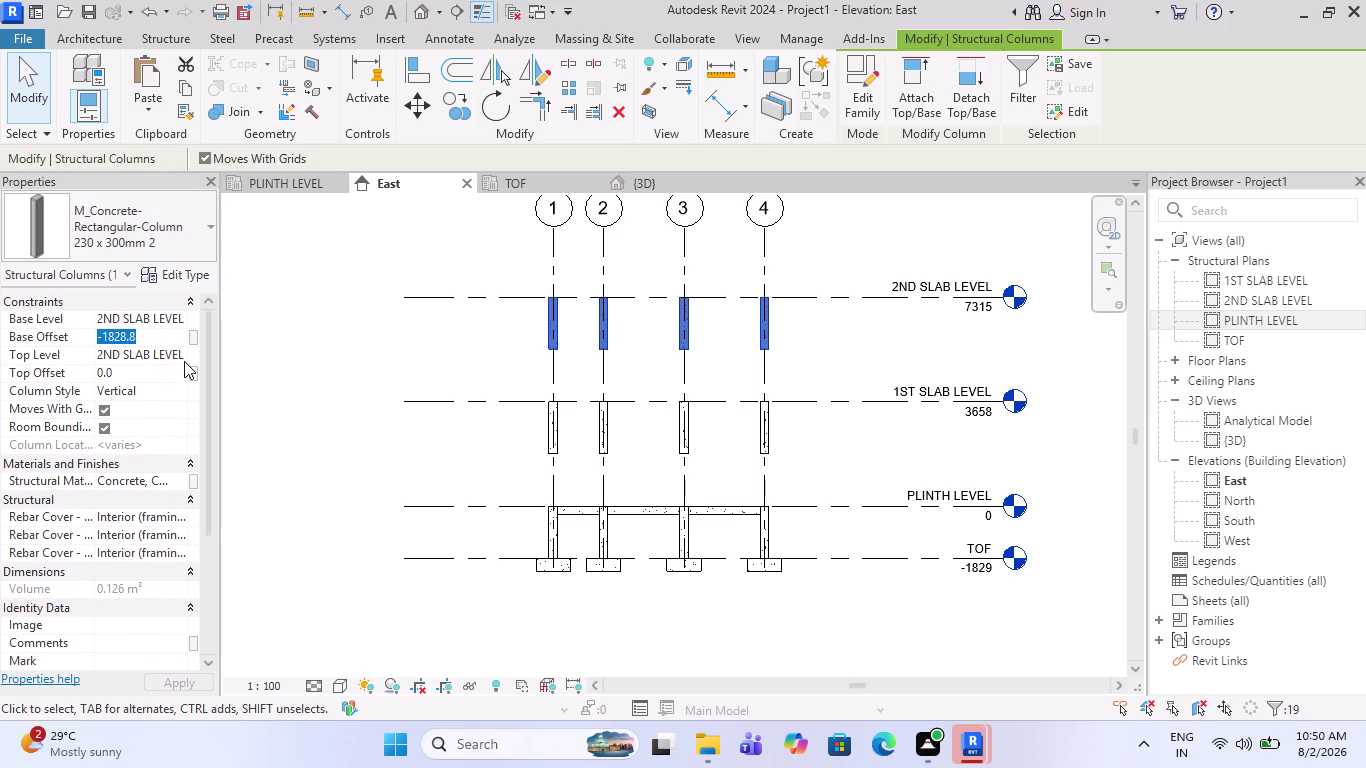
key(0)
key(Return)
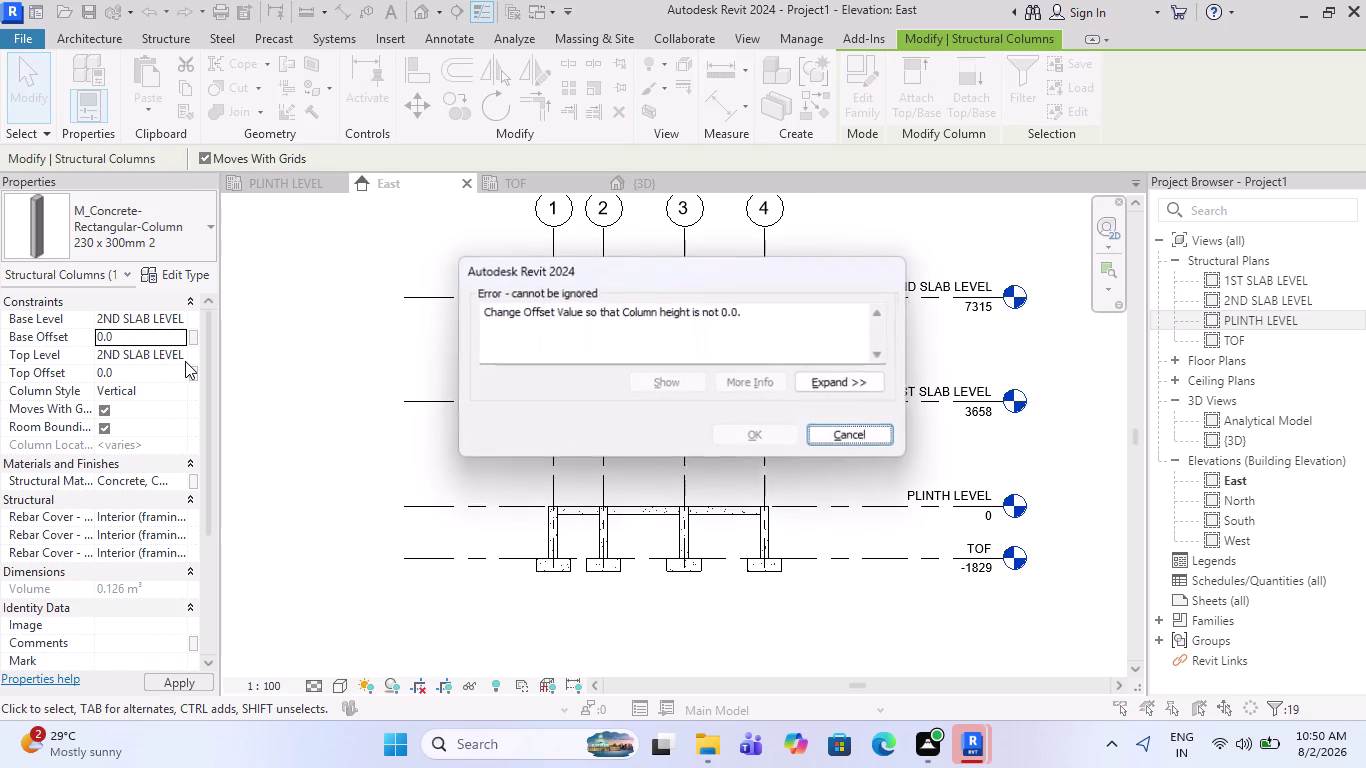
key(Escape)
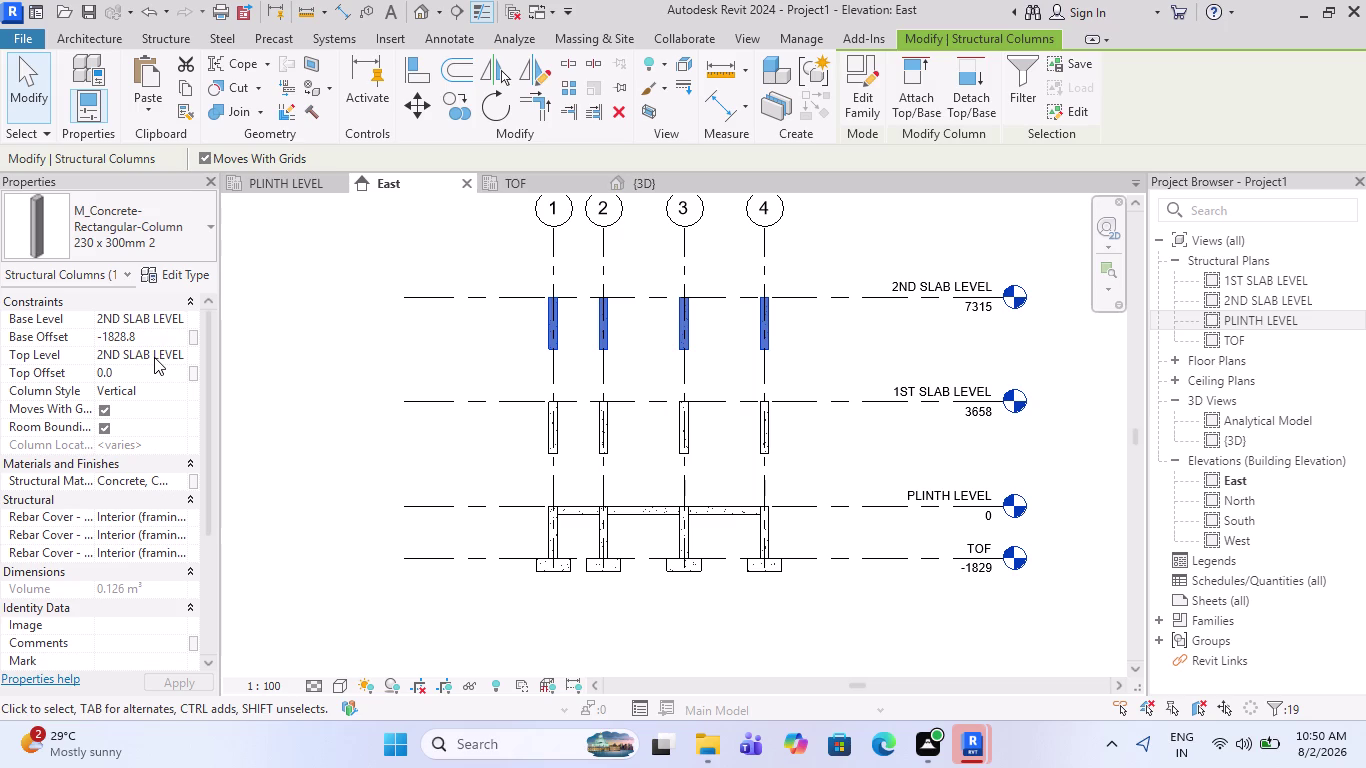
Set the upper columns' base level to 1ST SLAB LEVEL with base offset 0.
click(160, 319)
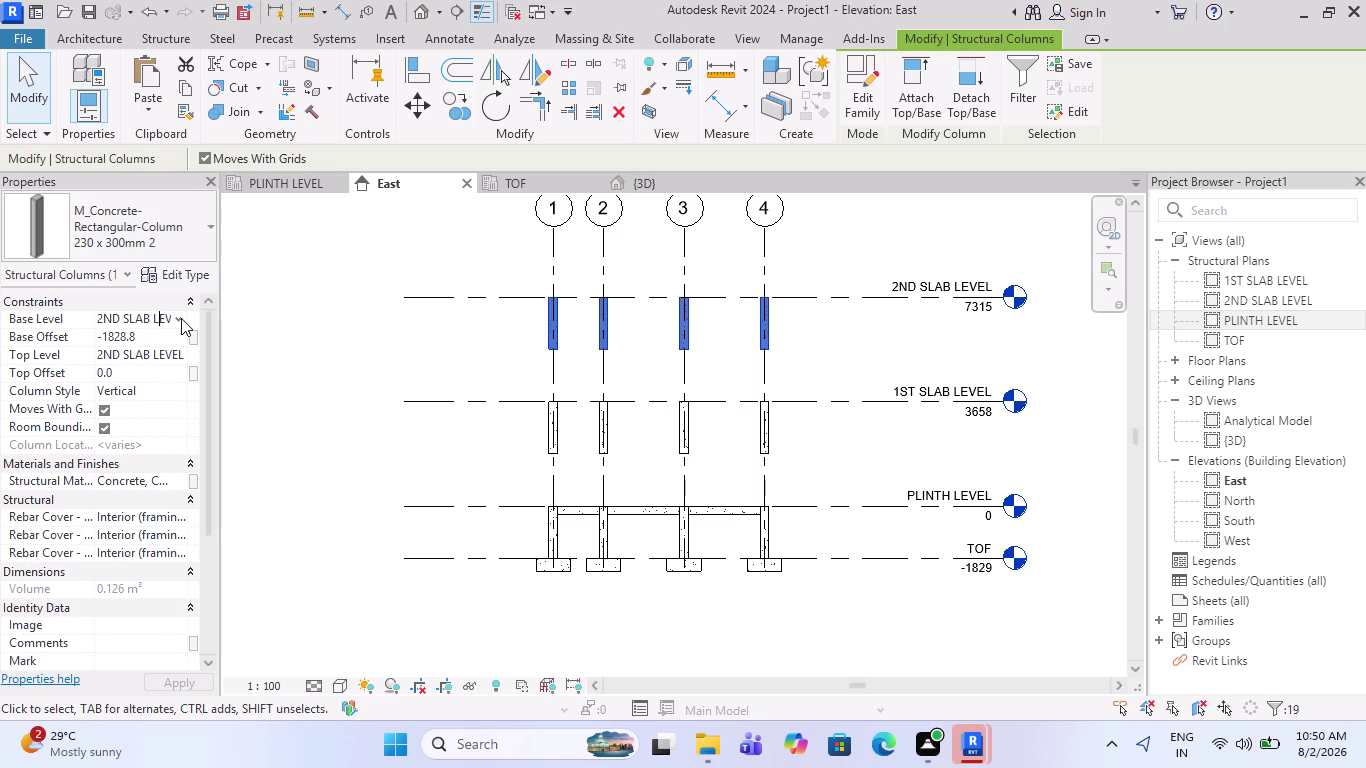
click(181, 318)
click(132, 364)
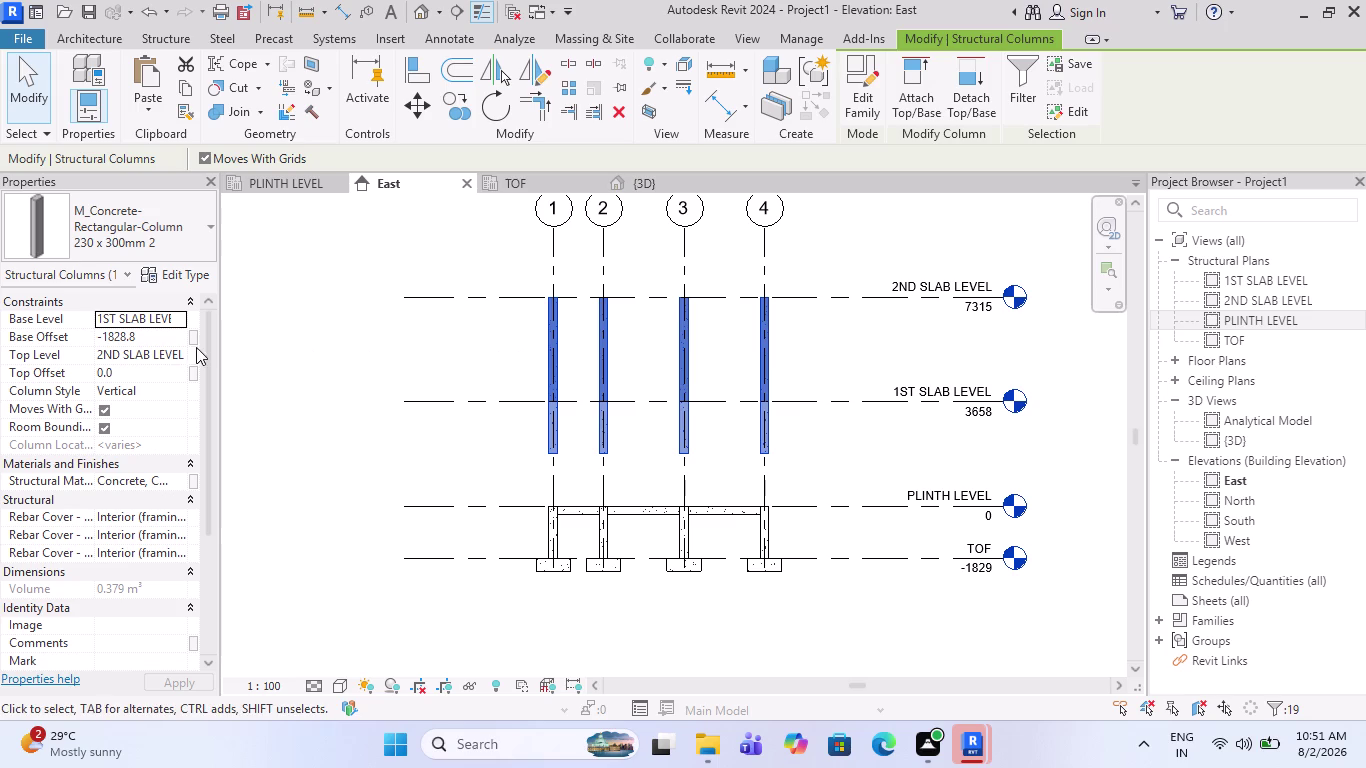
click(164, 341)
key(0)
key(Return)
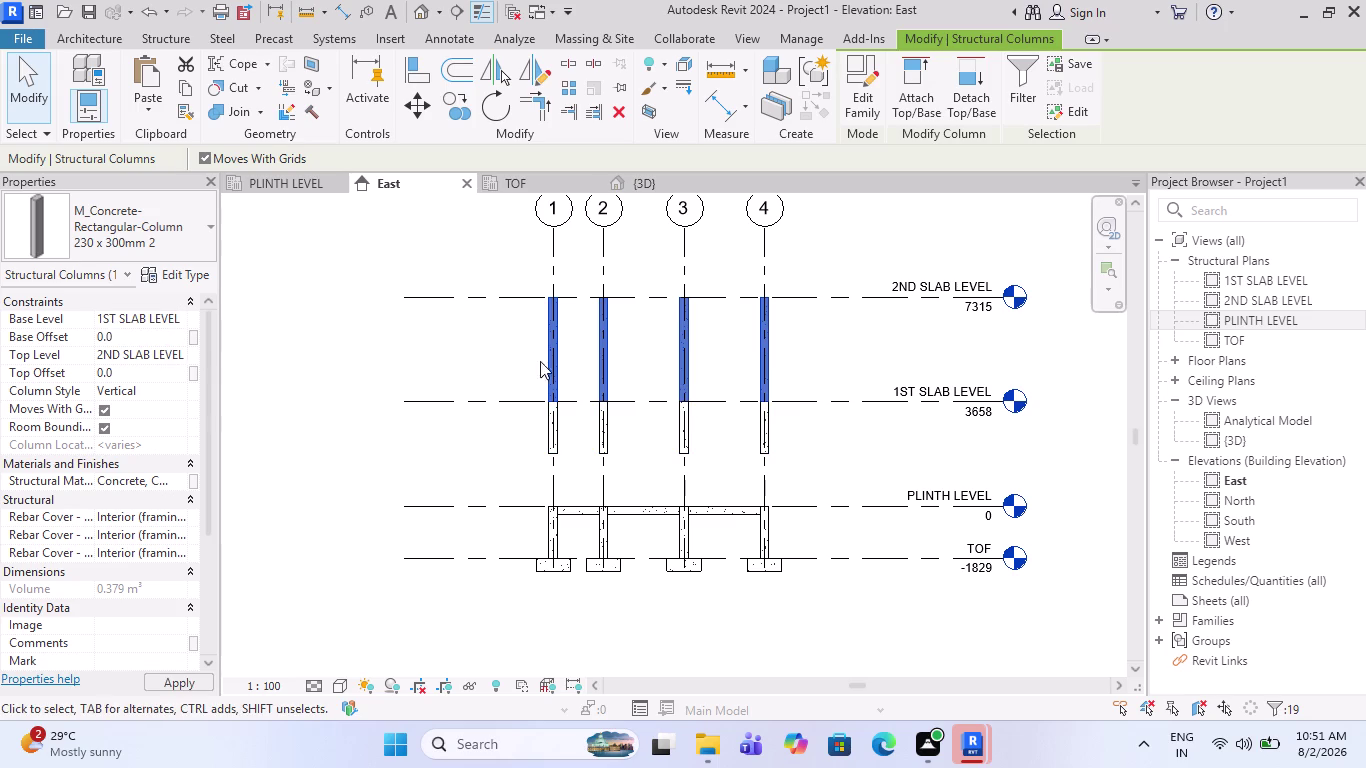
key(Escape)
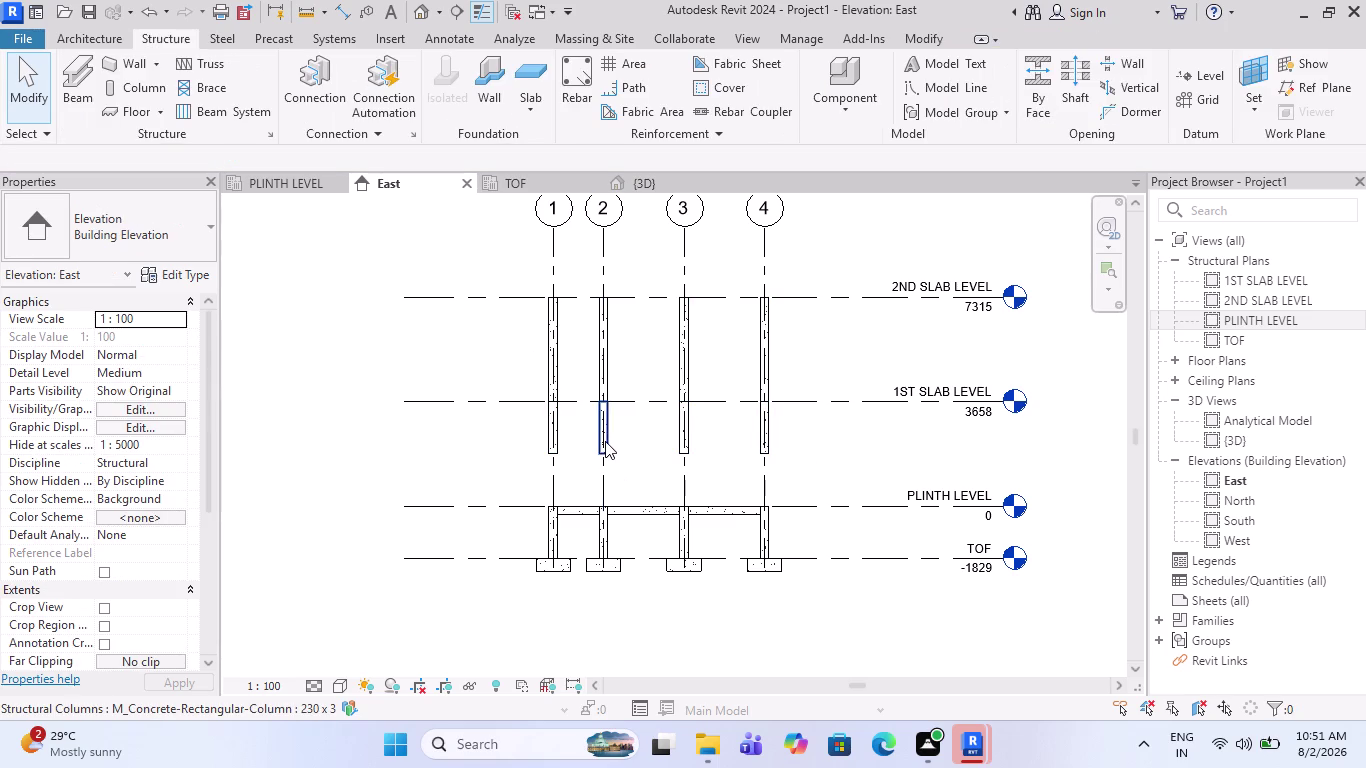
Window-select the lower pasted columns, filter out grids, and set their base offset to 0.
drag(811, 450, 586, 422)
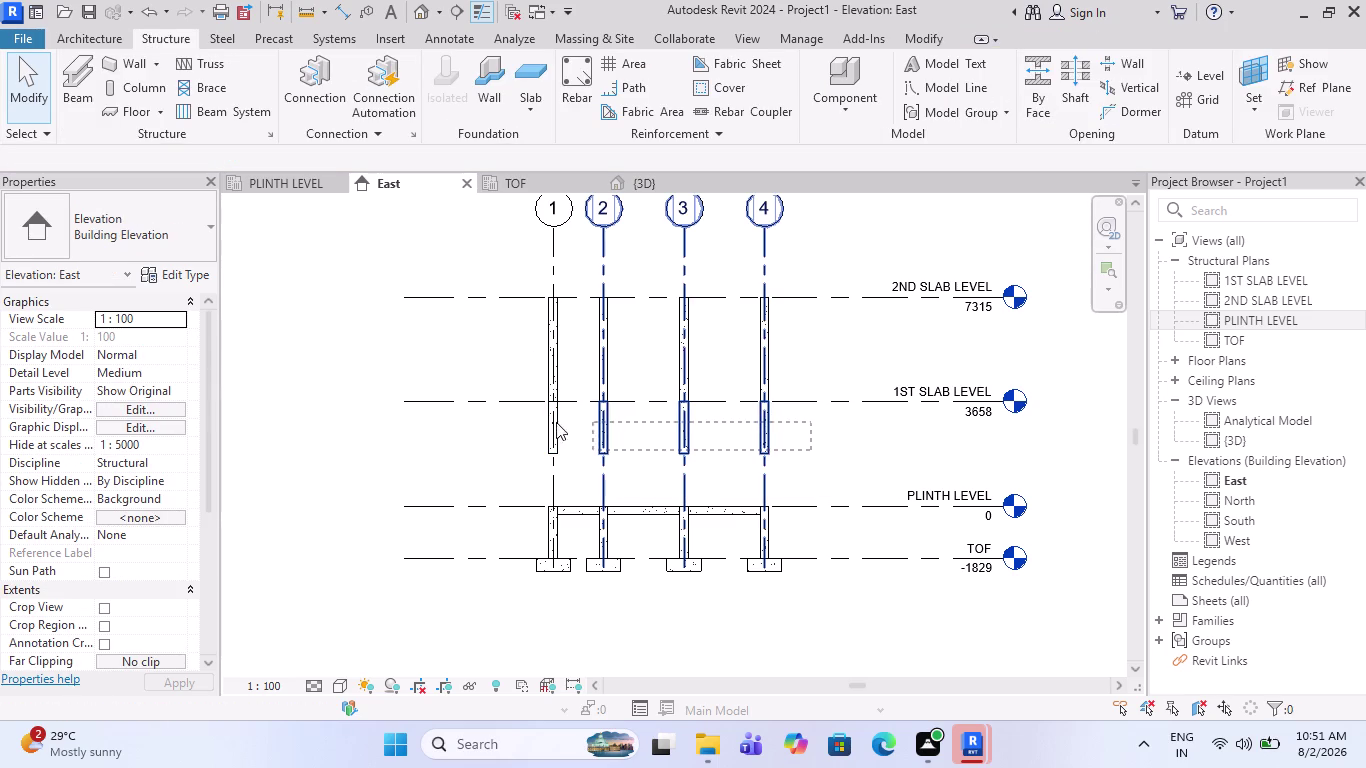
drag(586, 422, 499, 423)
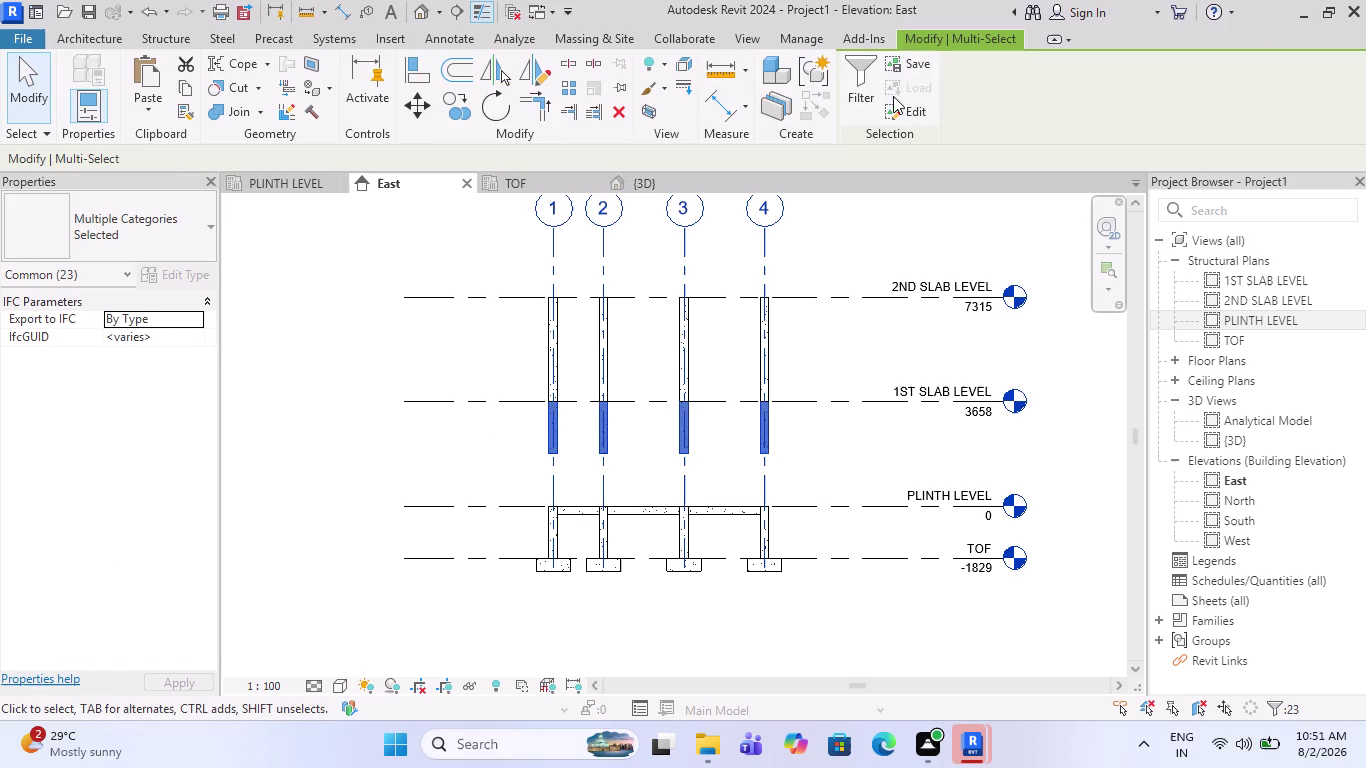
click(864, 81)
click(943, 375)
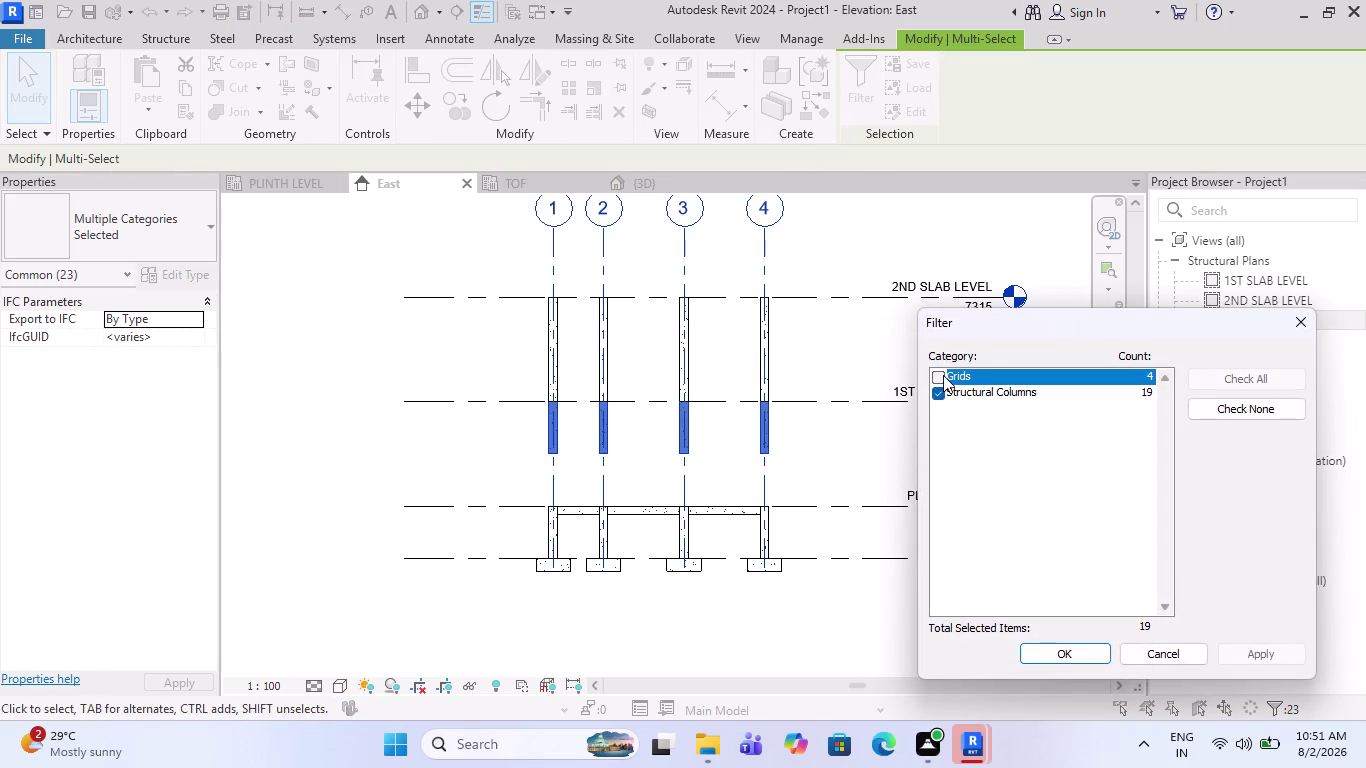
click(1058, 652)
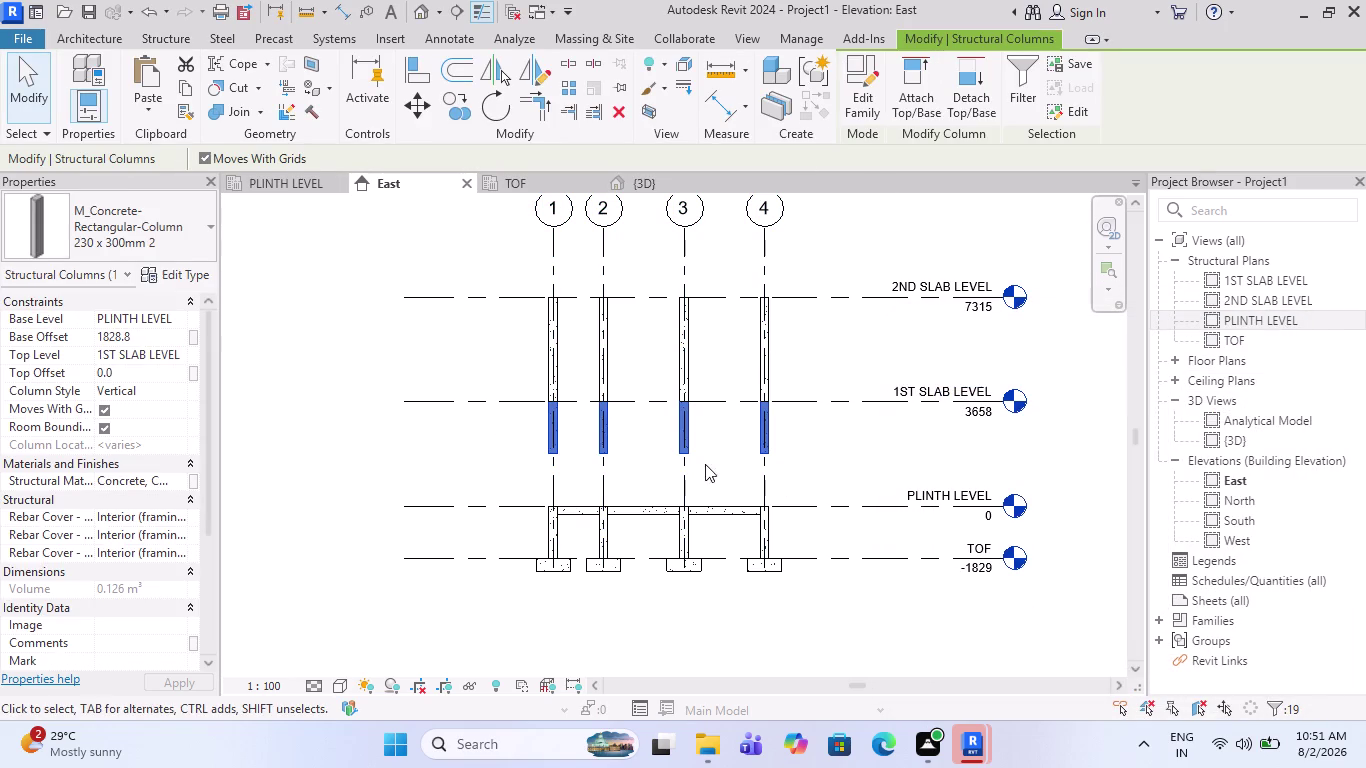
click(162, 340)
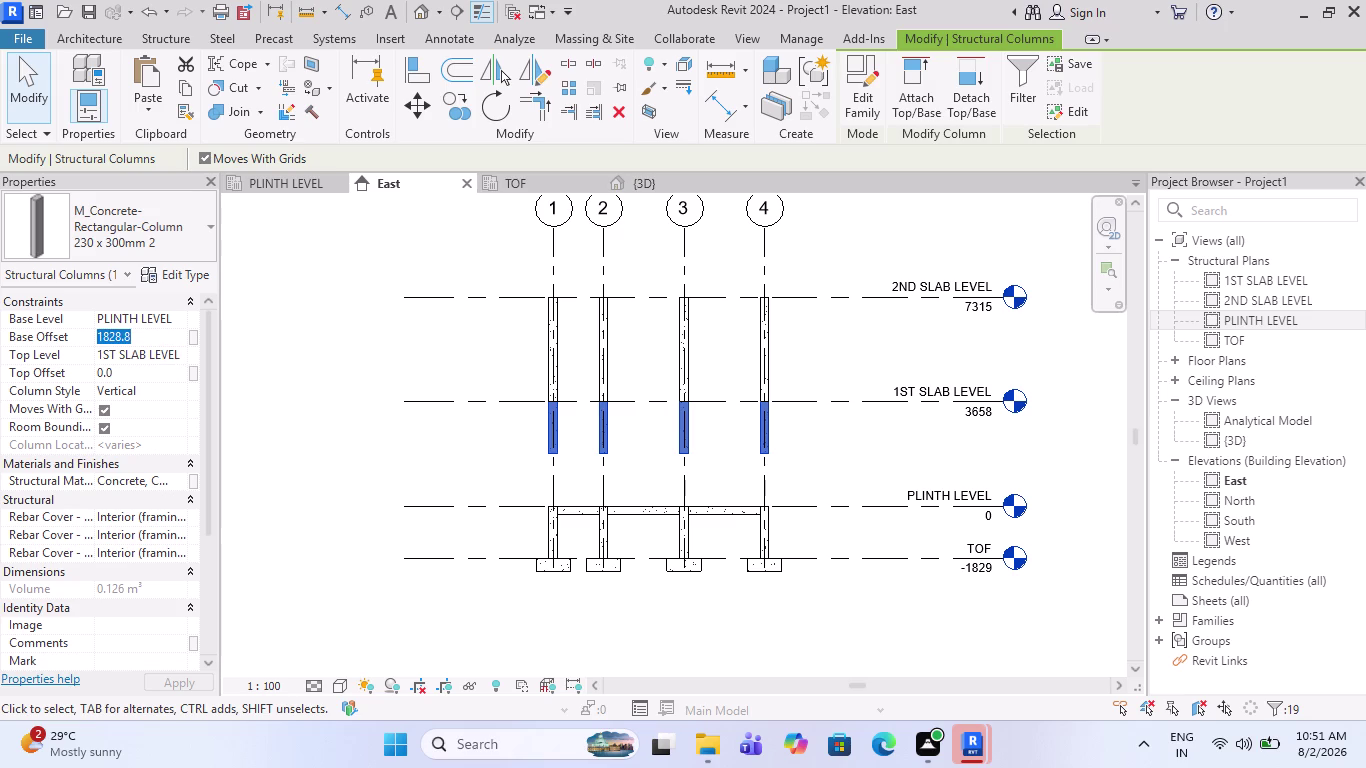
key(o)
key(BackSpace)
key(0)
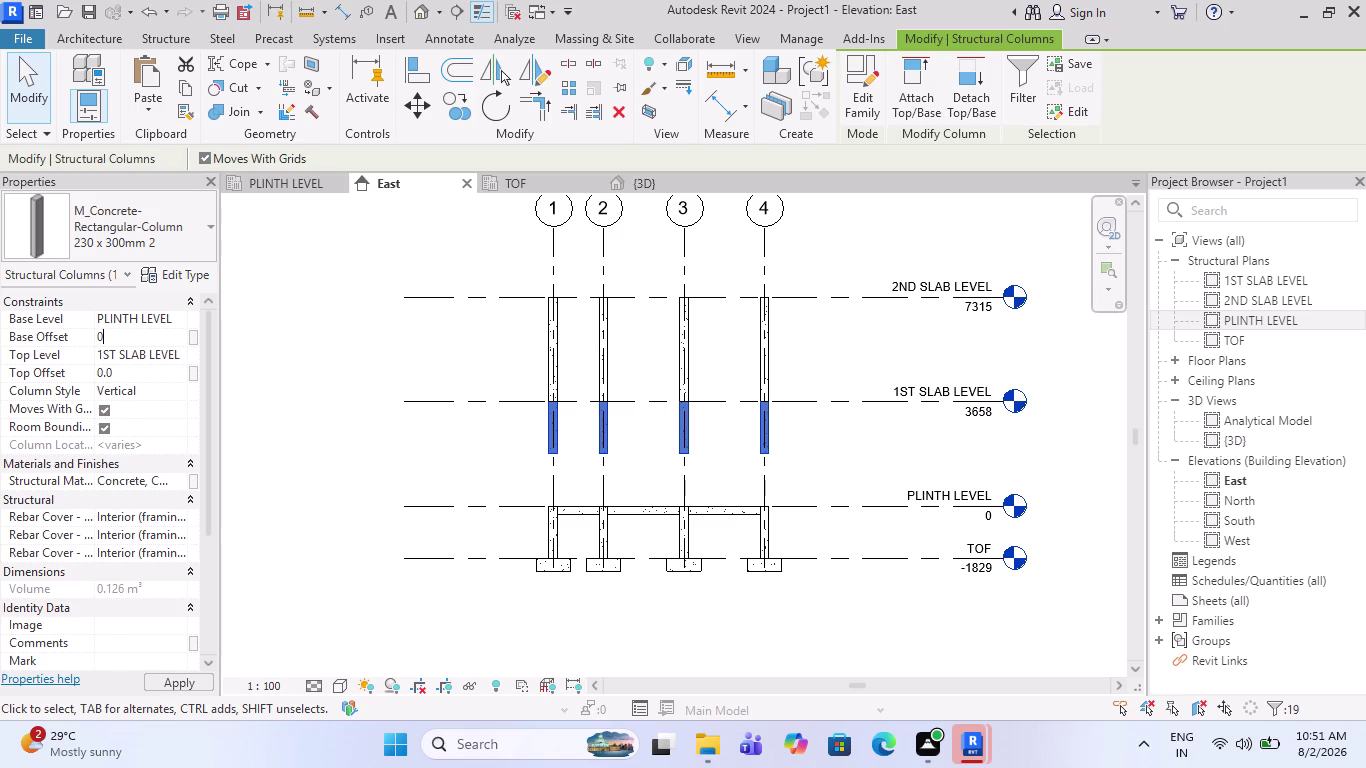
key(Return)
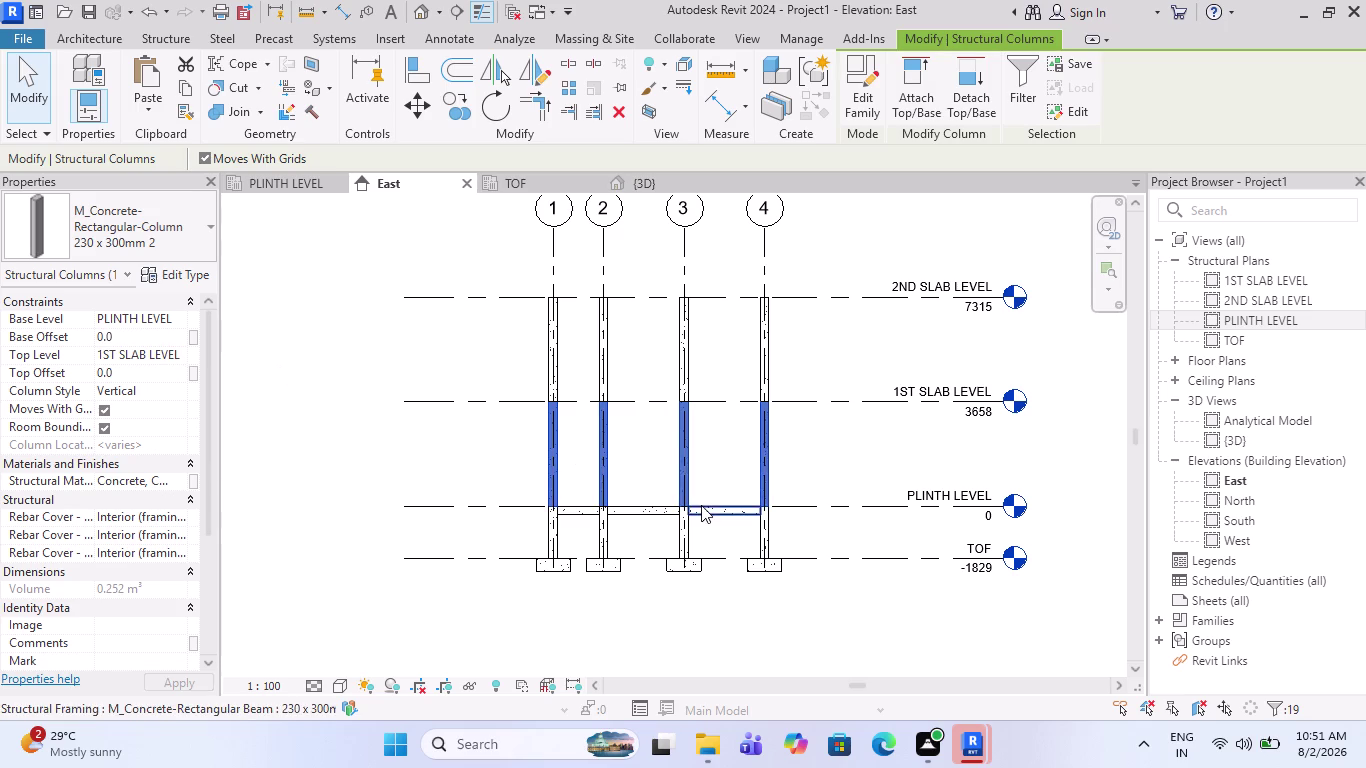
key(Escape)
Open the 1ST SLAB LEVEL structural plan from the Project Browser.
middle_drag(832, 504, 712, 501)
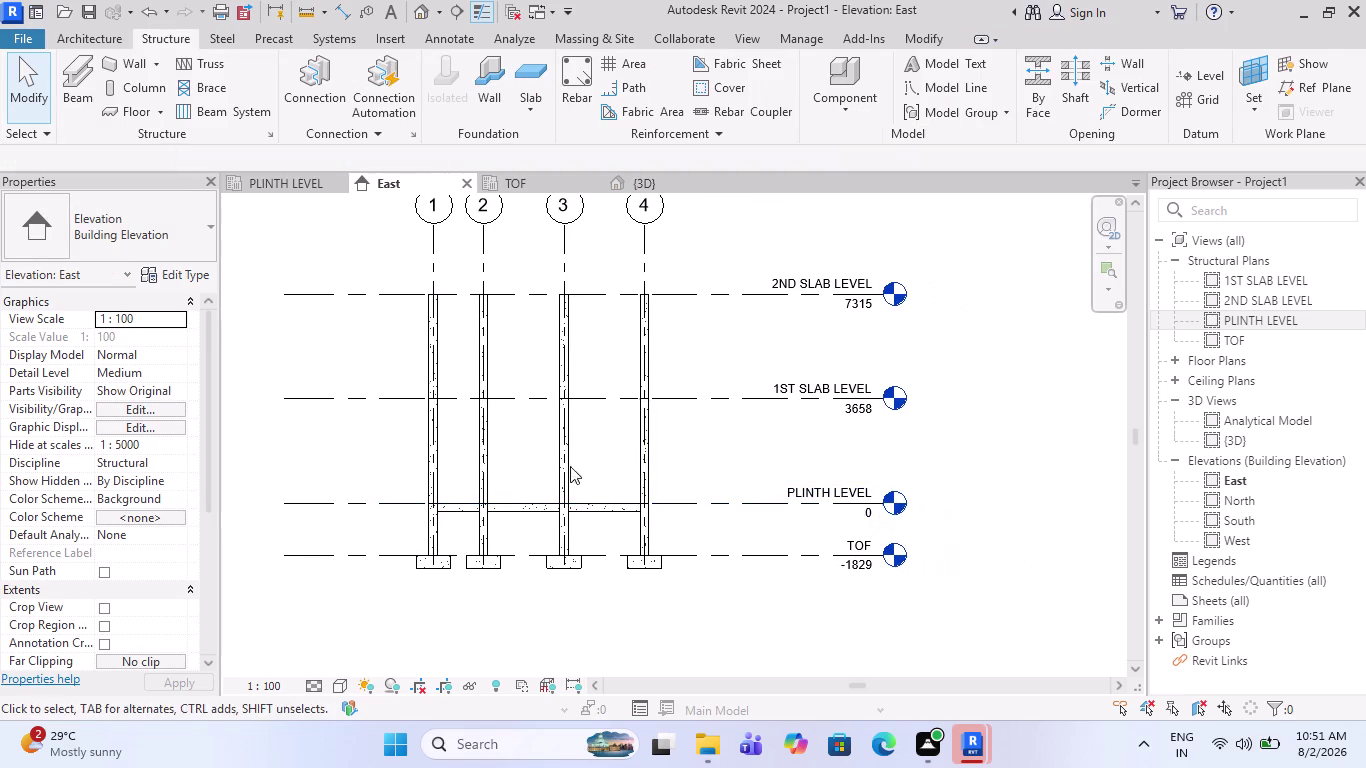
scroll(up, 3)
scroll(up, 3)
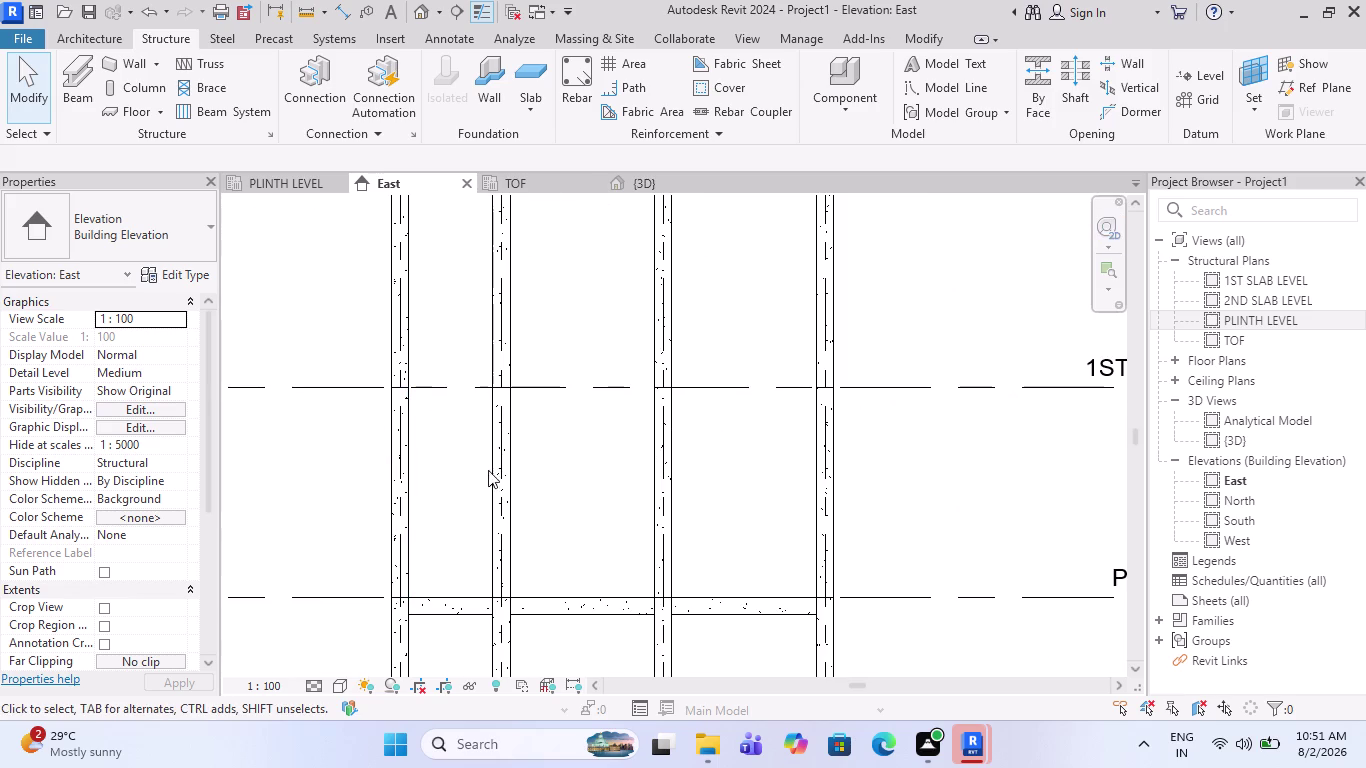
scroll(down, 3)
scroll(down, 3)
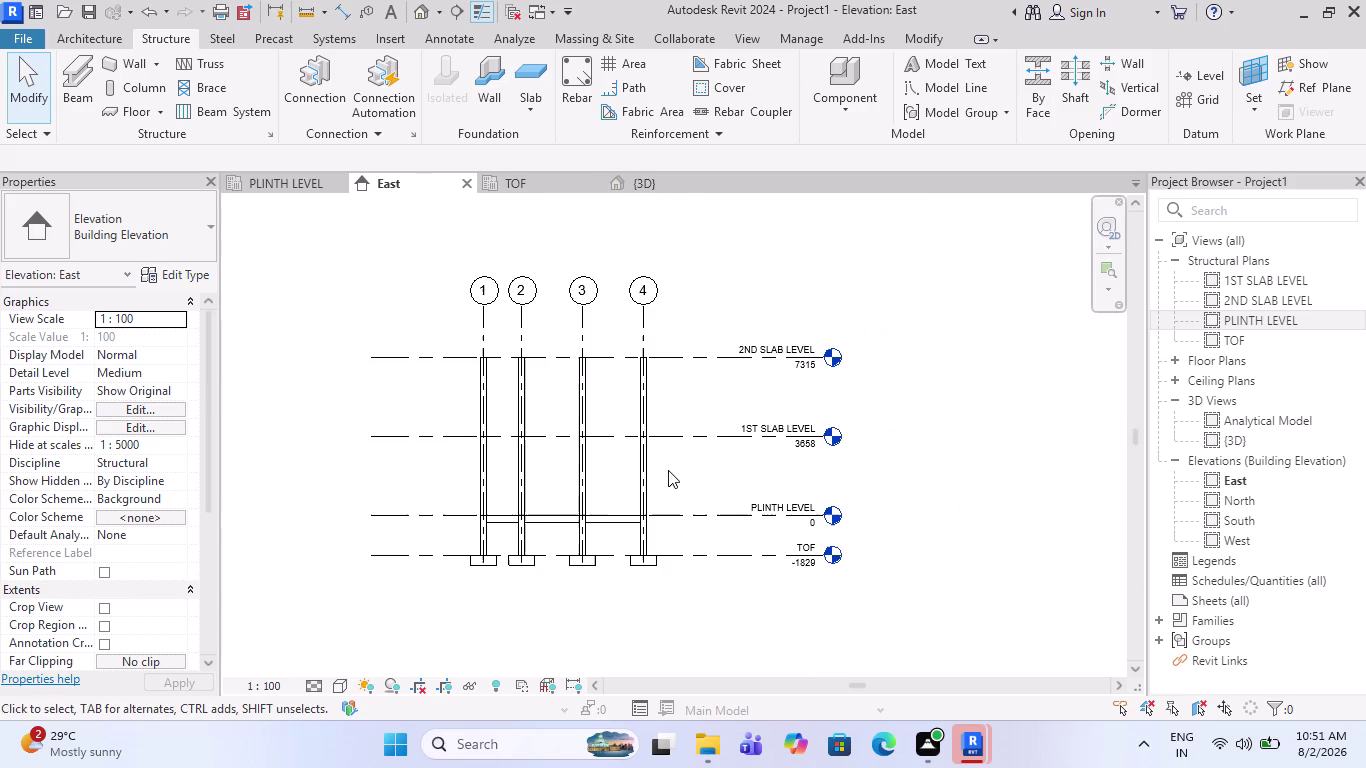
middle_drag(675, 472, 726, 467)
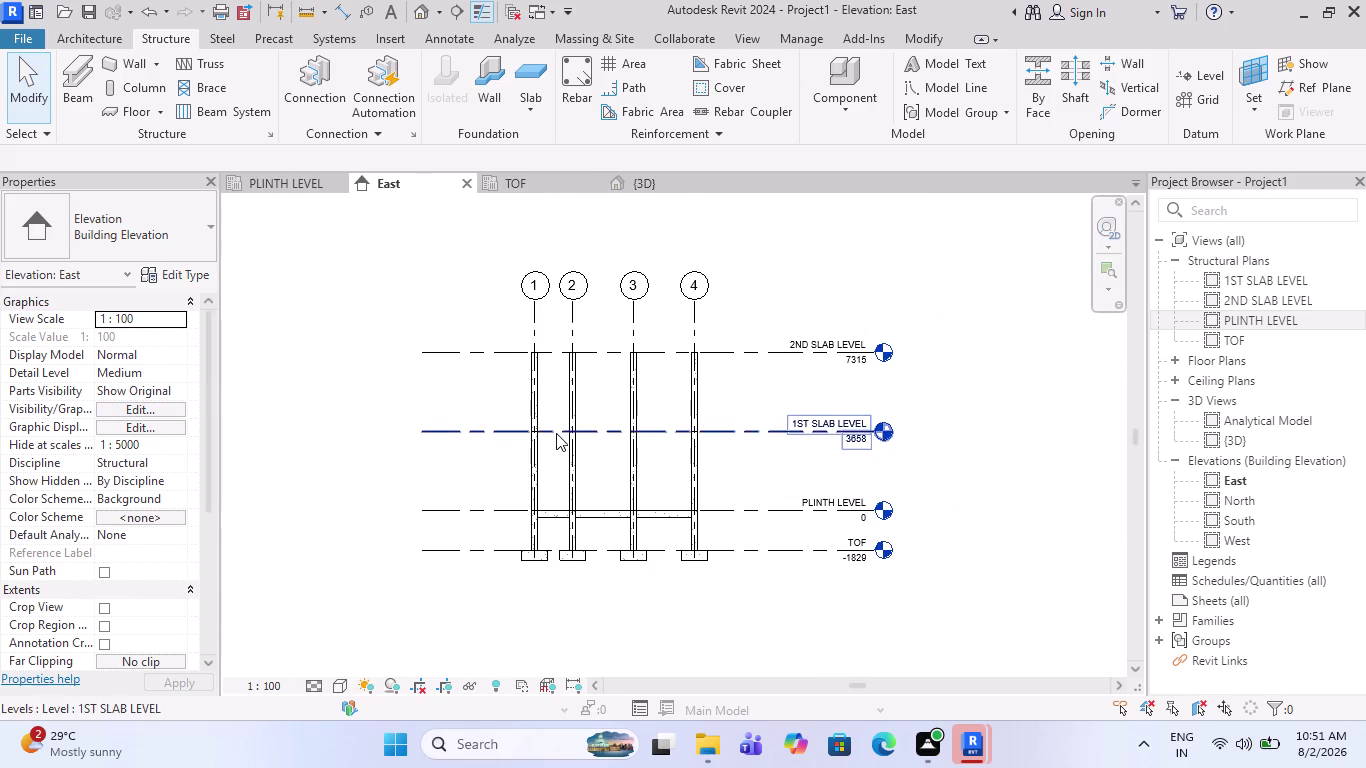
scroll(up, 3)
scroll(up, 3)
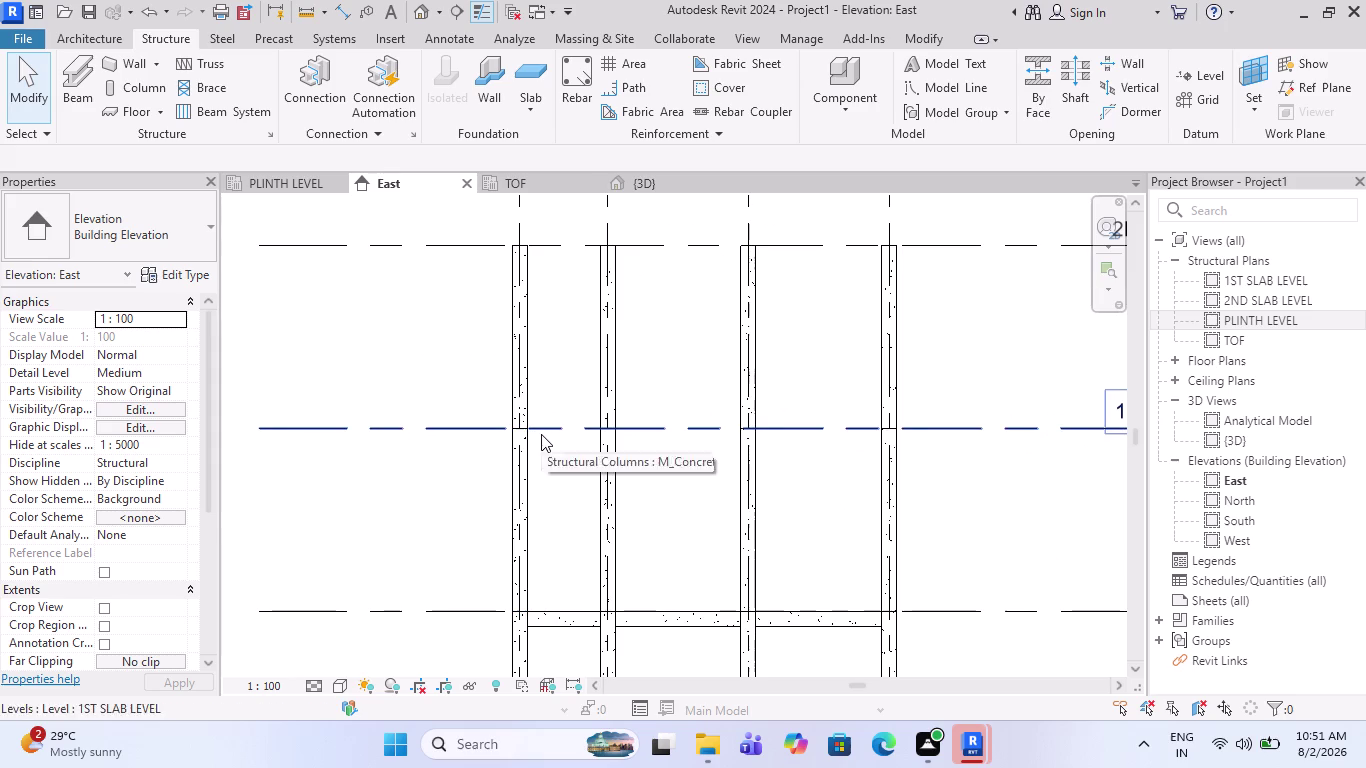
scroll(down, 3)
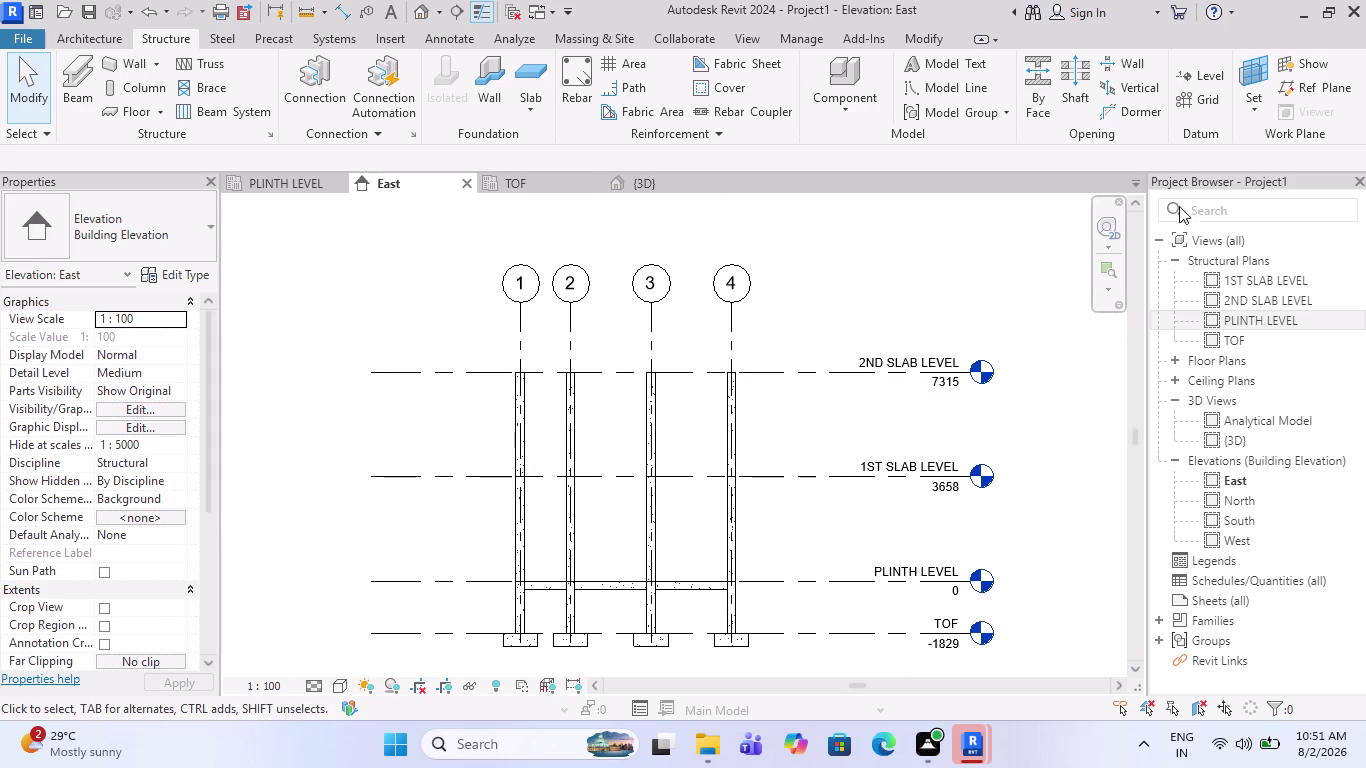
double_click(1221, 270)
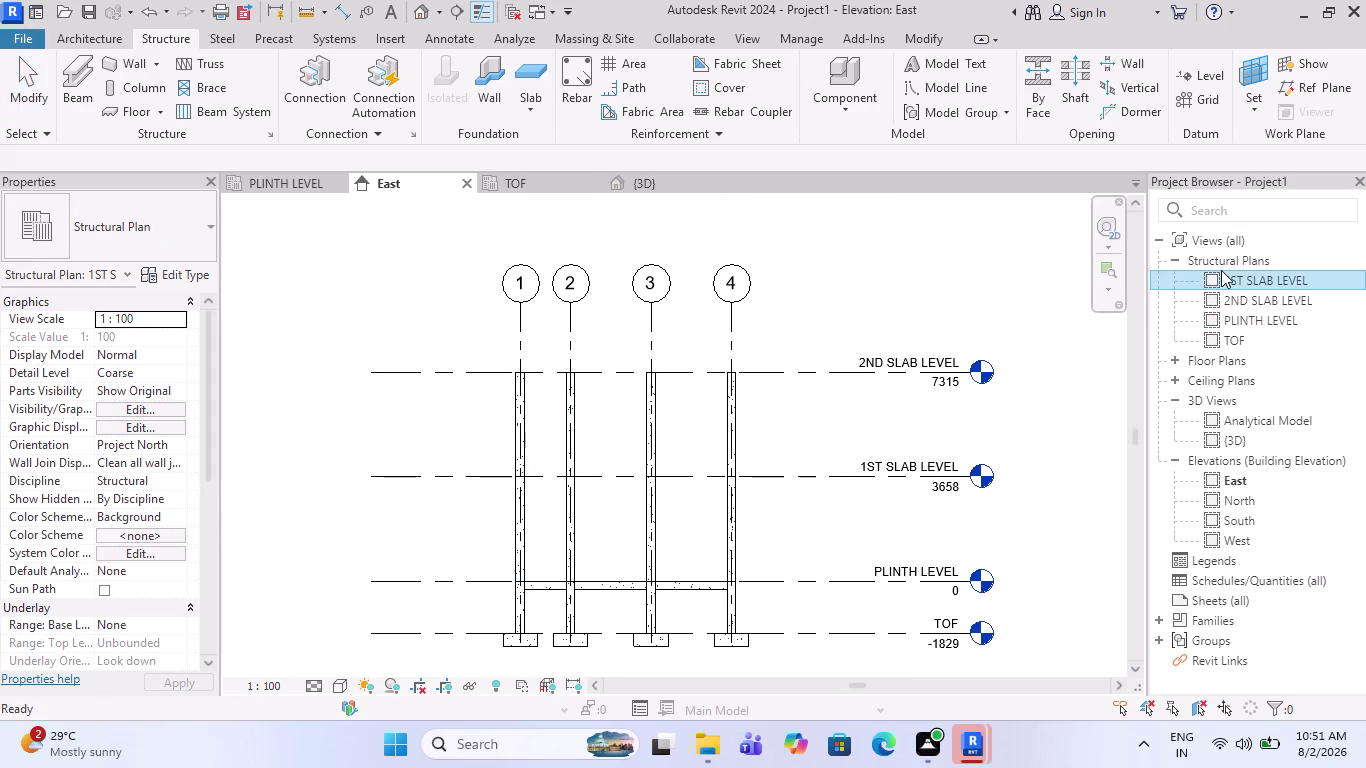
Recentre the grid and start placing 230 x 300mm concrete beams.
scroll(up, 3)
scroll(up, 3)
scroll(up, 3)
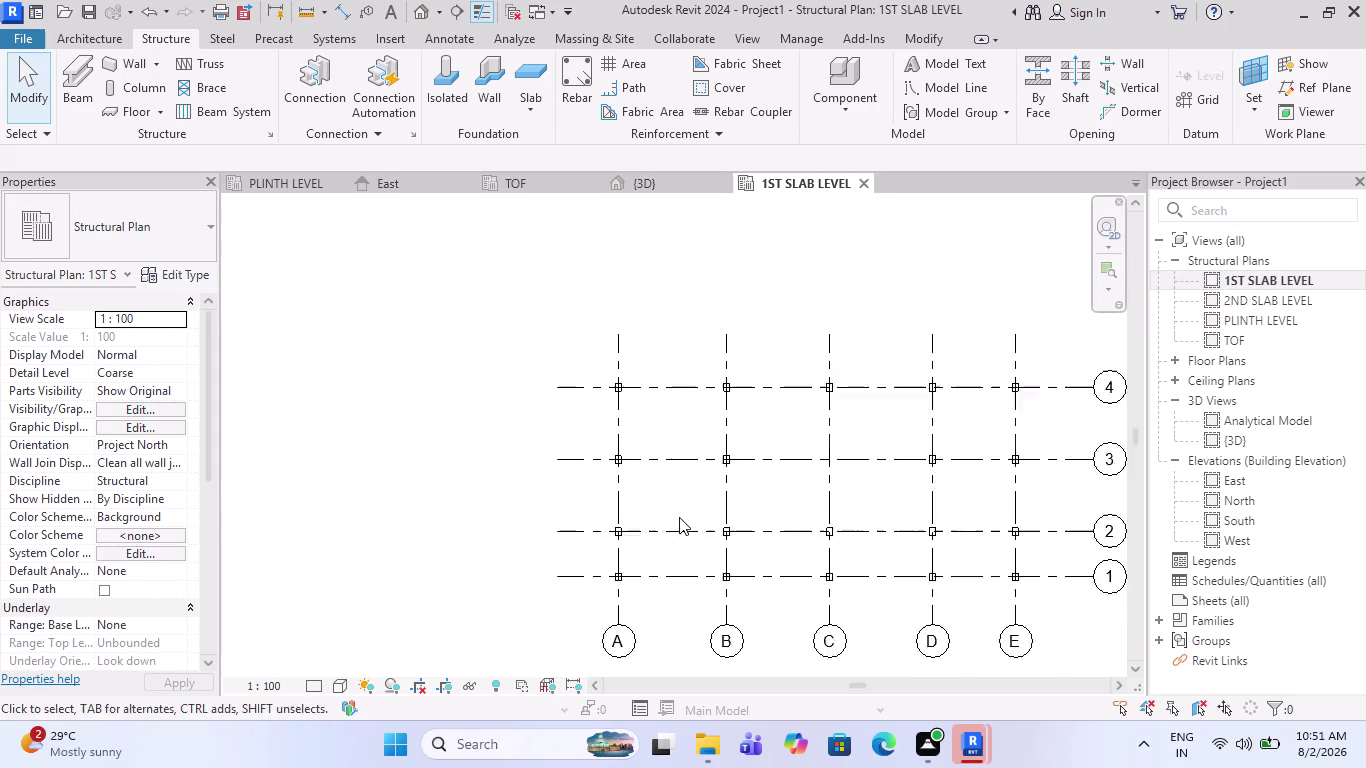
scroll(up, 3)
middle_drag(778, 484, 626, 482)
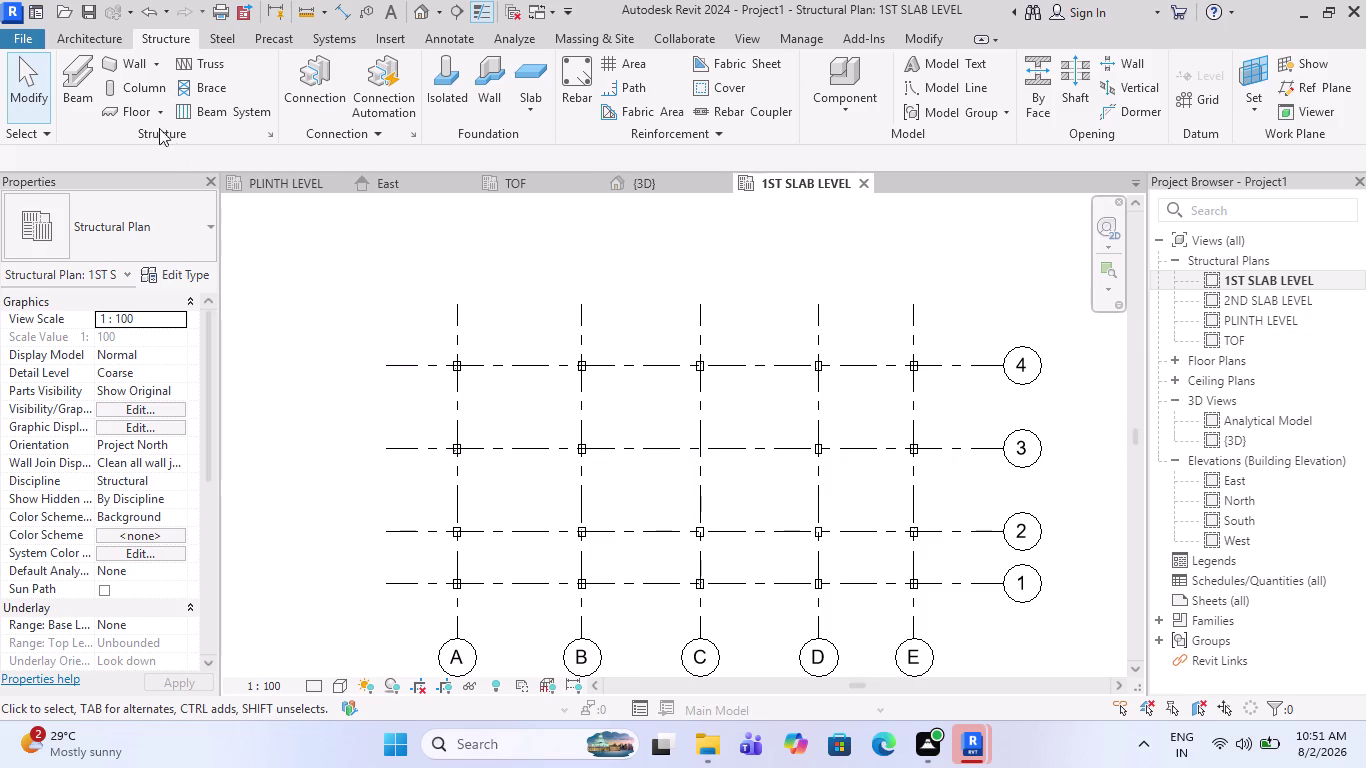
click(91, 87)
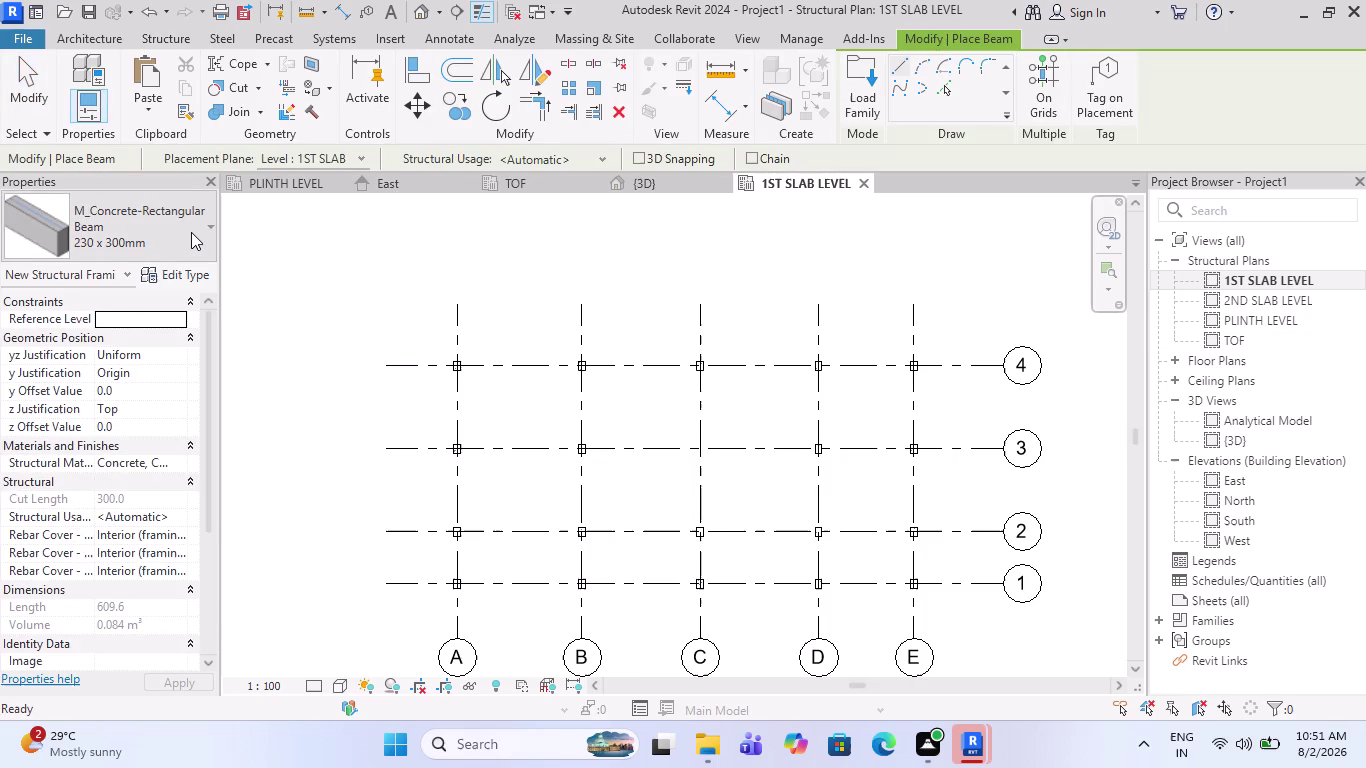
Duplicate the 230 x 300mm beam type as '230 x 350mm 2' with h 350, using On Grids placement.
click(185, 272)
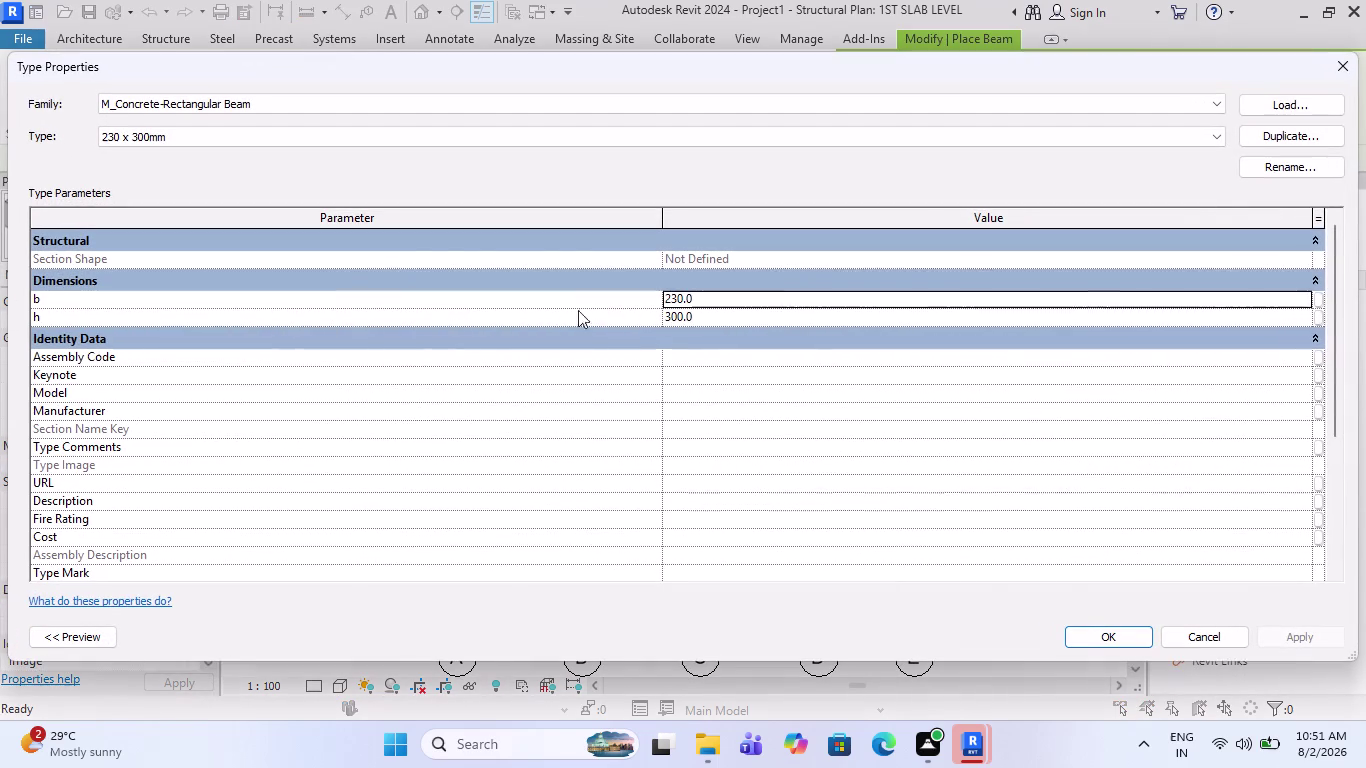
click(1271, 140)
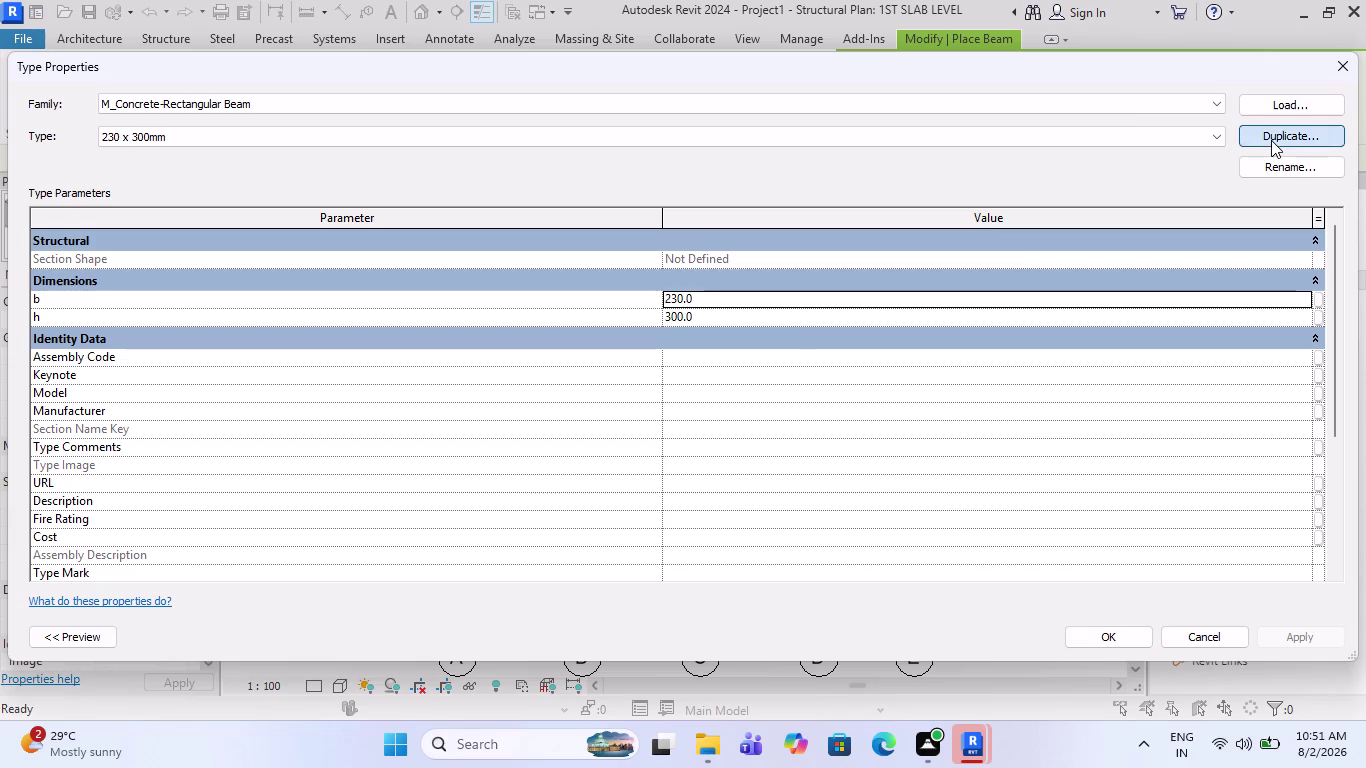
click(642, 347)
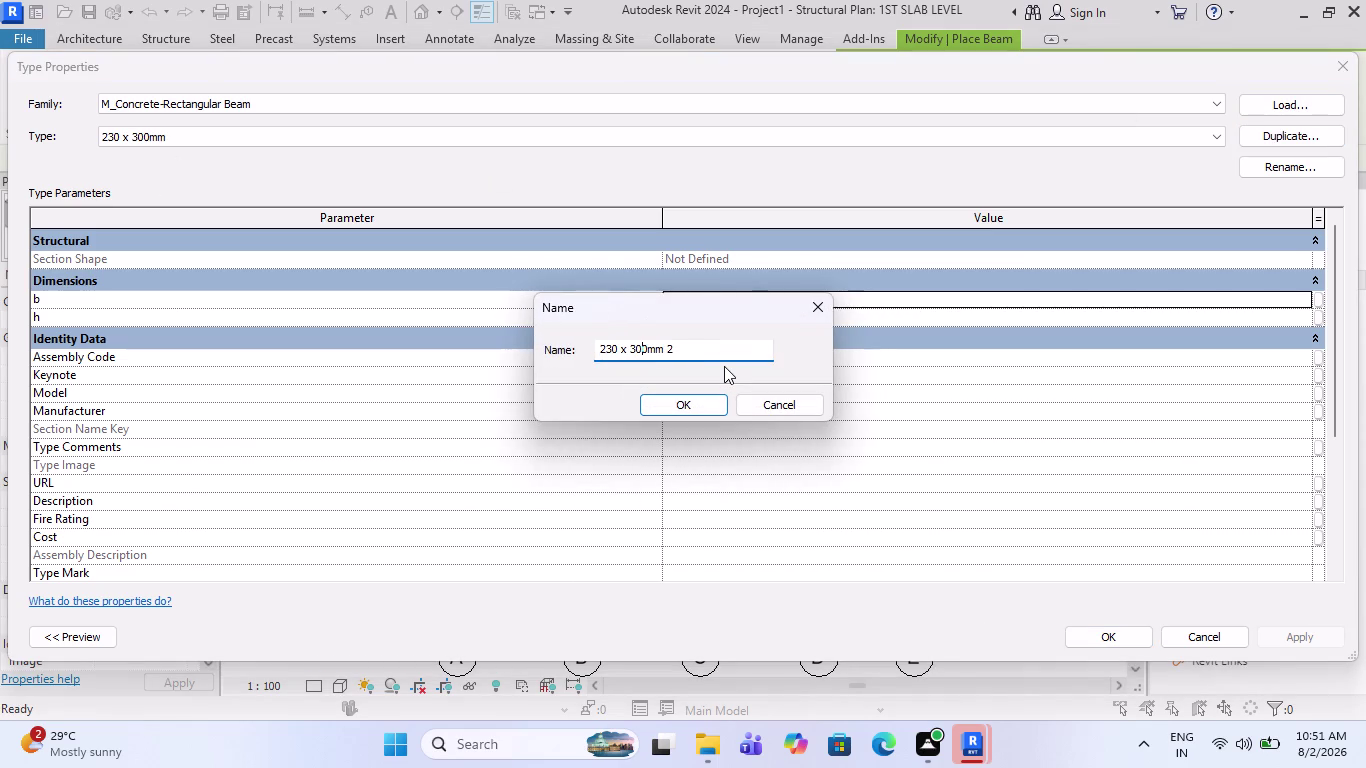
key(BackSpace)
key(5)
click(679, 396)
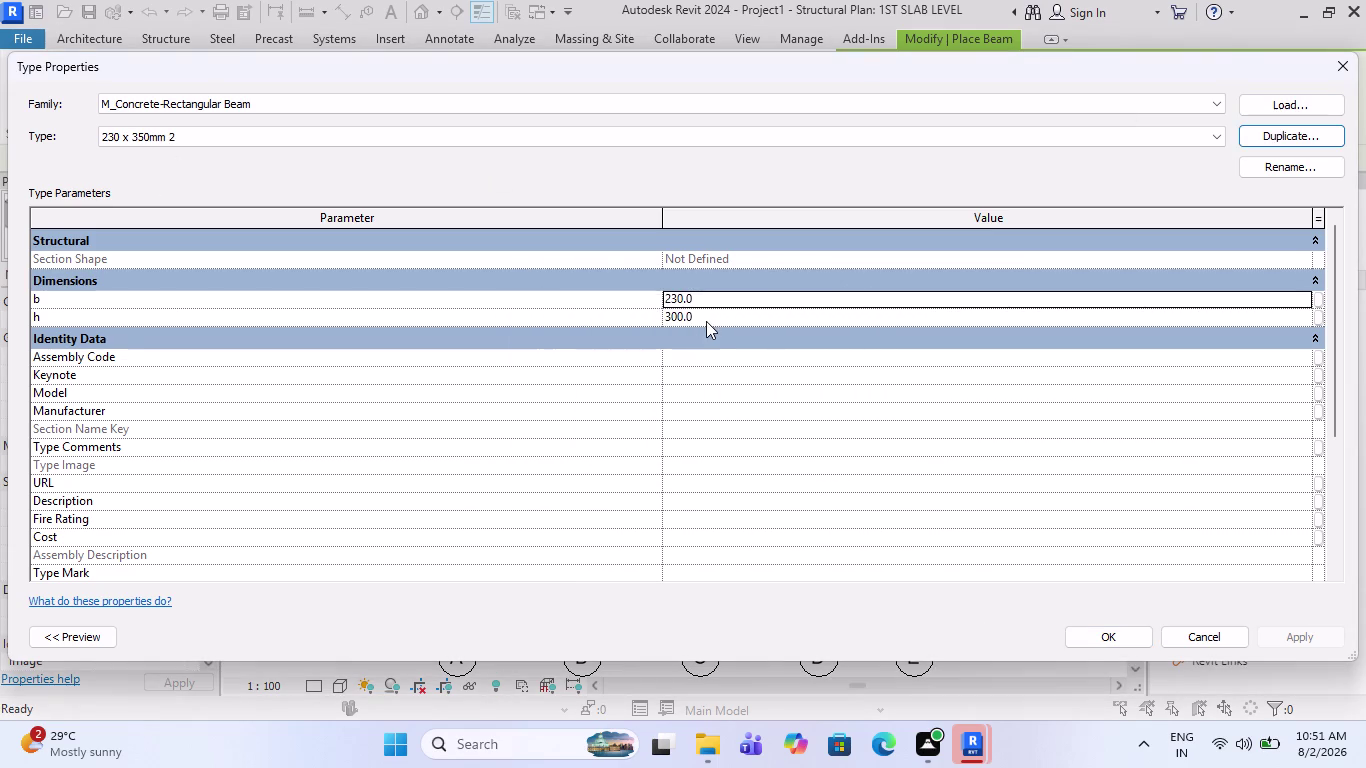
click(706, 321)
text(35)
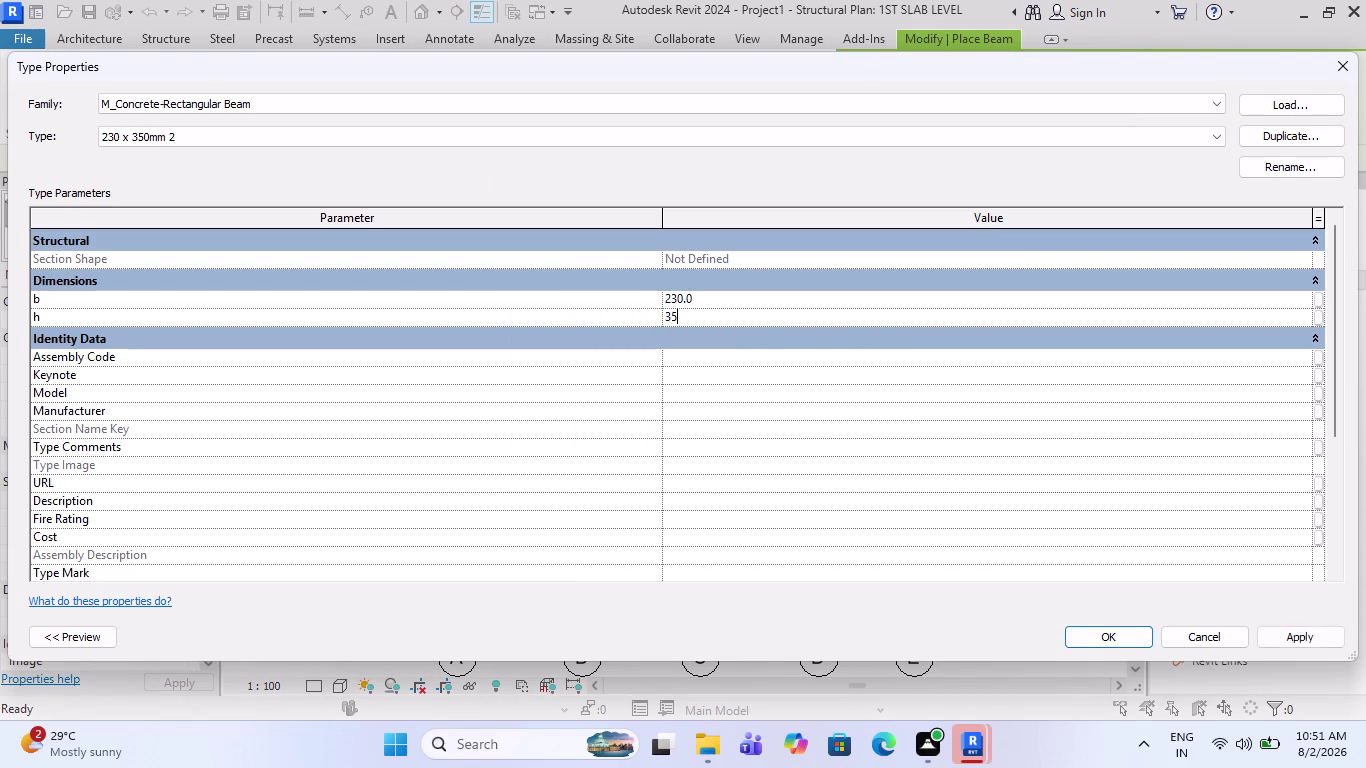
text(0)
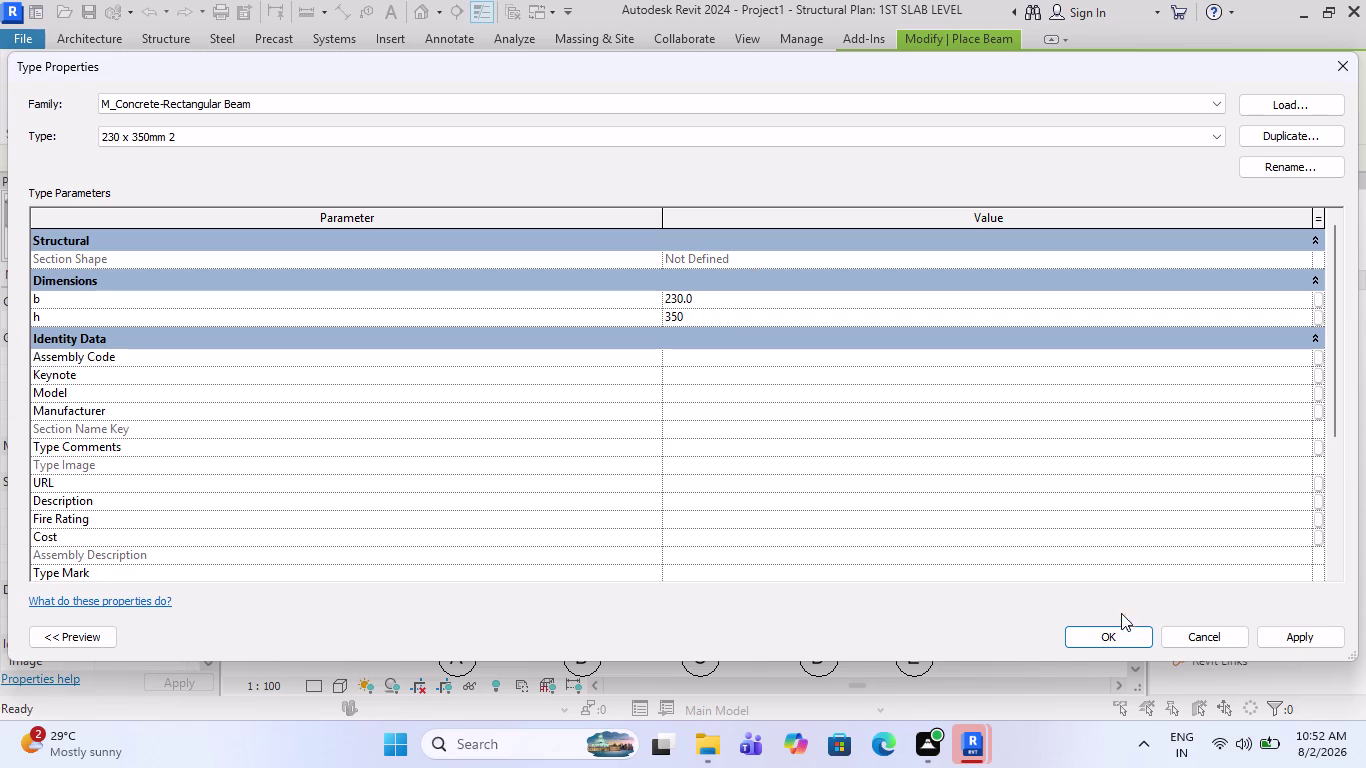
click(1114, 627)
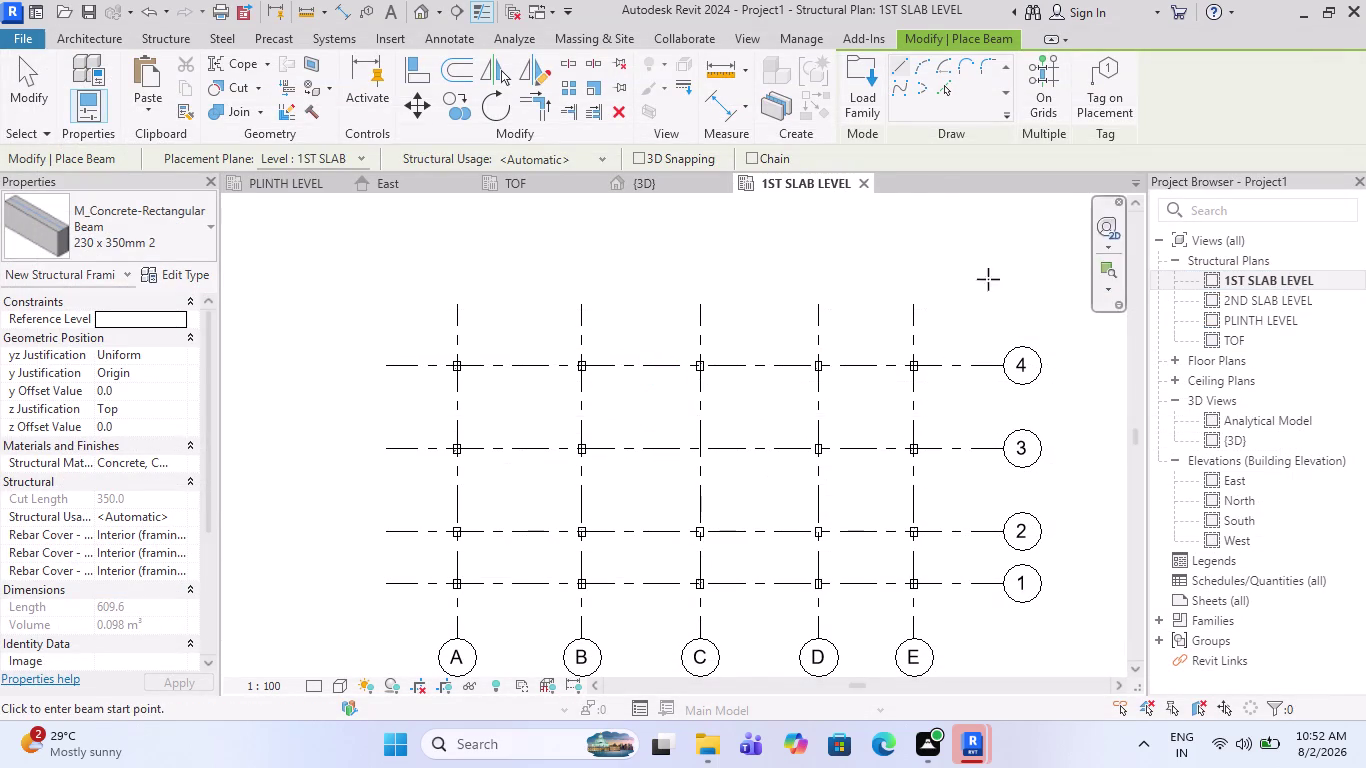
click(1049, 89)
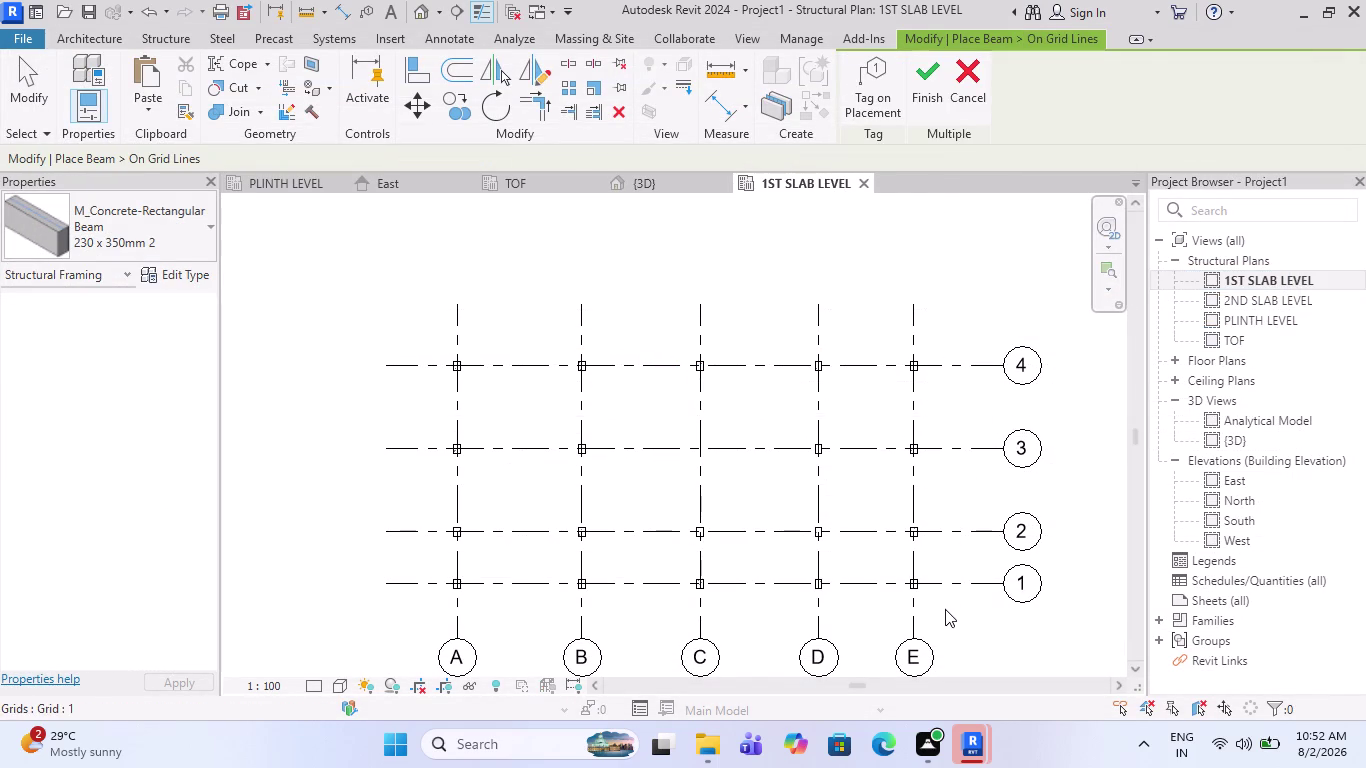
Window-select all grid lines and finish, placing a 230 x 350mm 2 beam on each.
drag(944, 606, 468, 301)
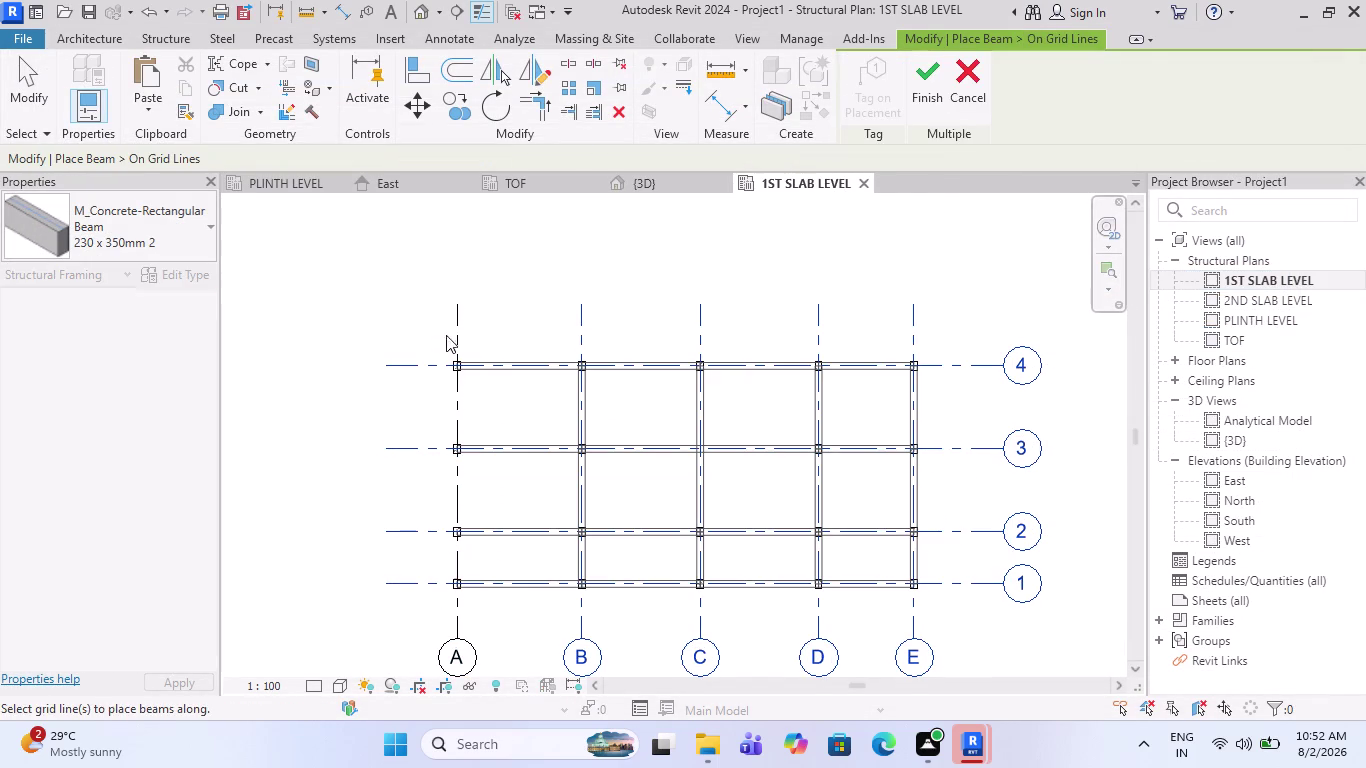
drag(936, 599, 407, 316)
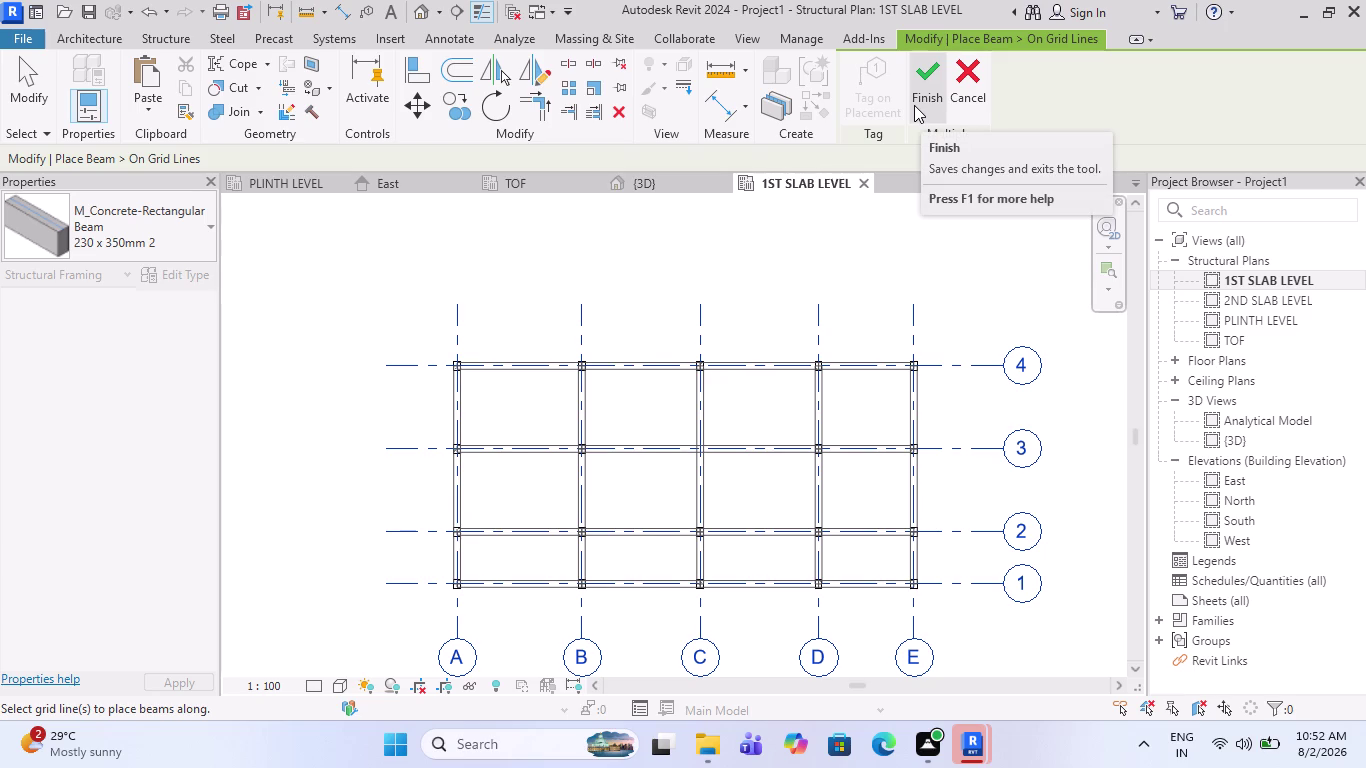
click(914, 105)
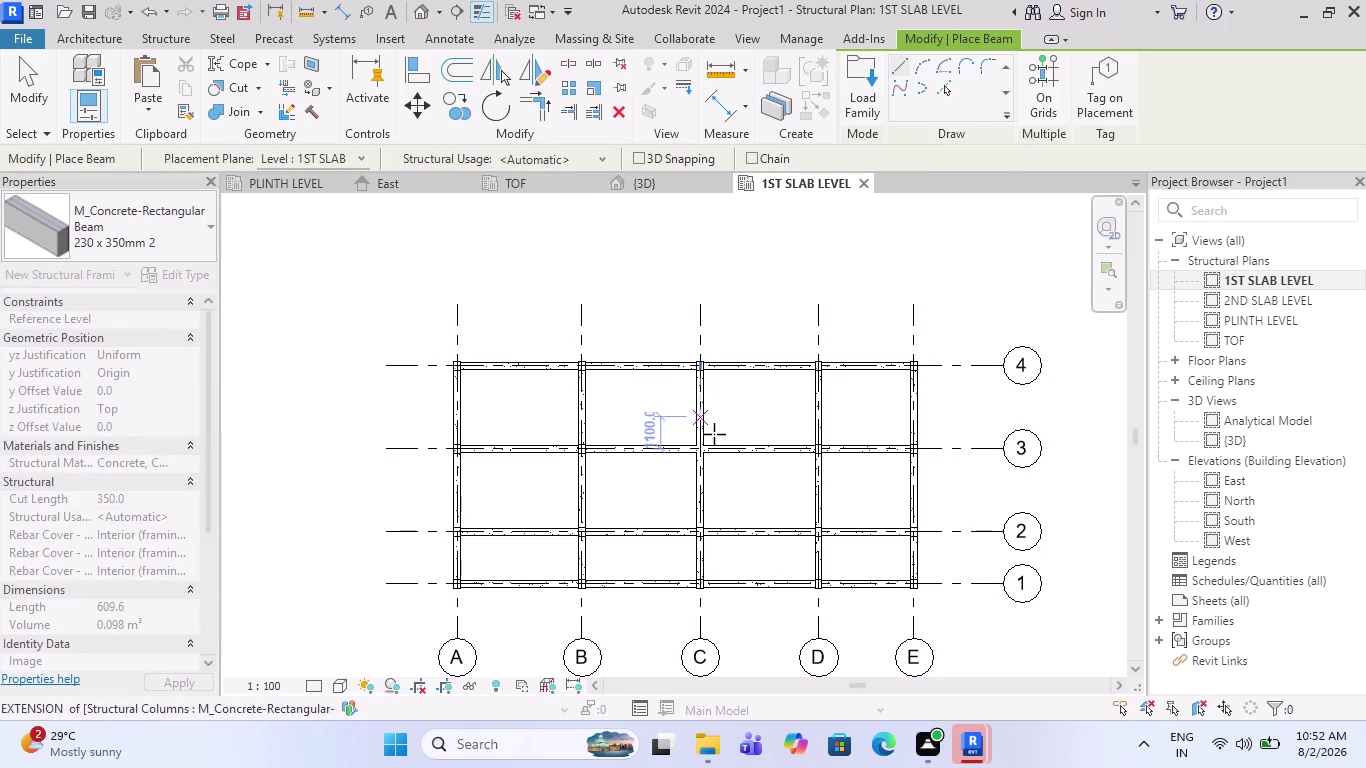
scroll(up, 3)
key(Escape)
Delete the two interior beams on grid C and the grid 3 beam between B and C.
key(Escape)
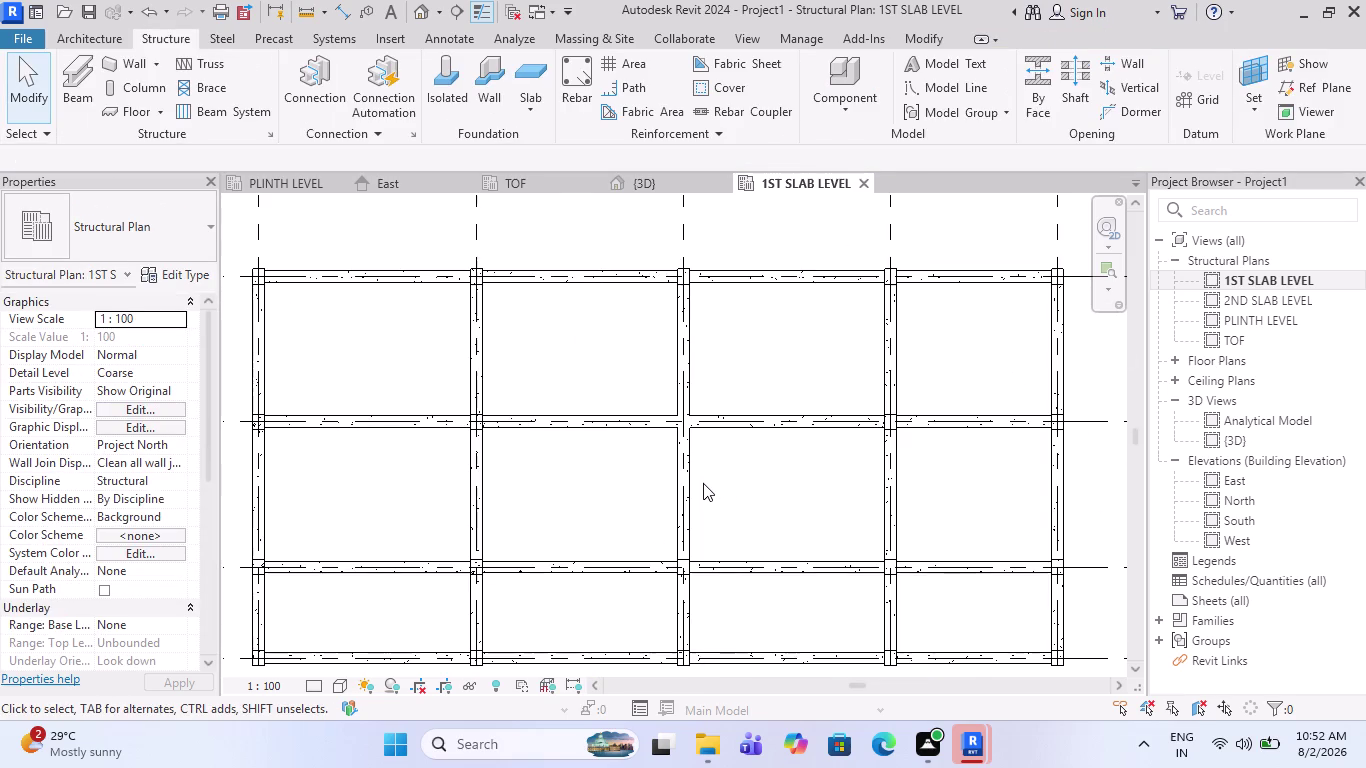
click(692, 483)
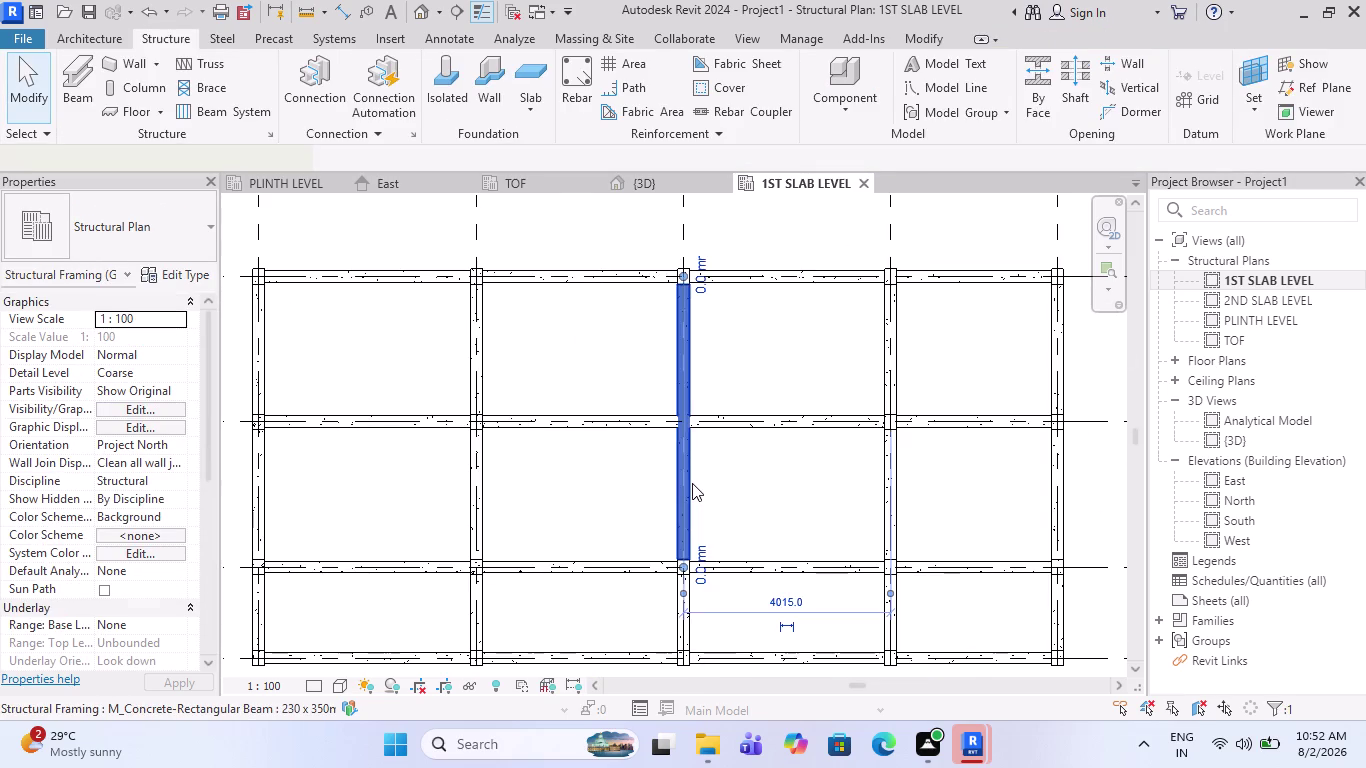
scroll(down, 3)
scroll(up, 3)
key(Delete)
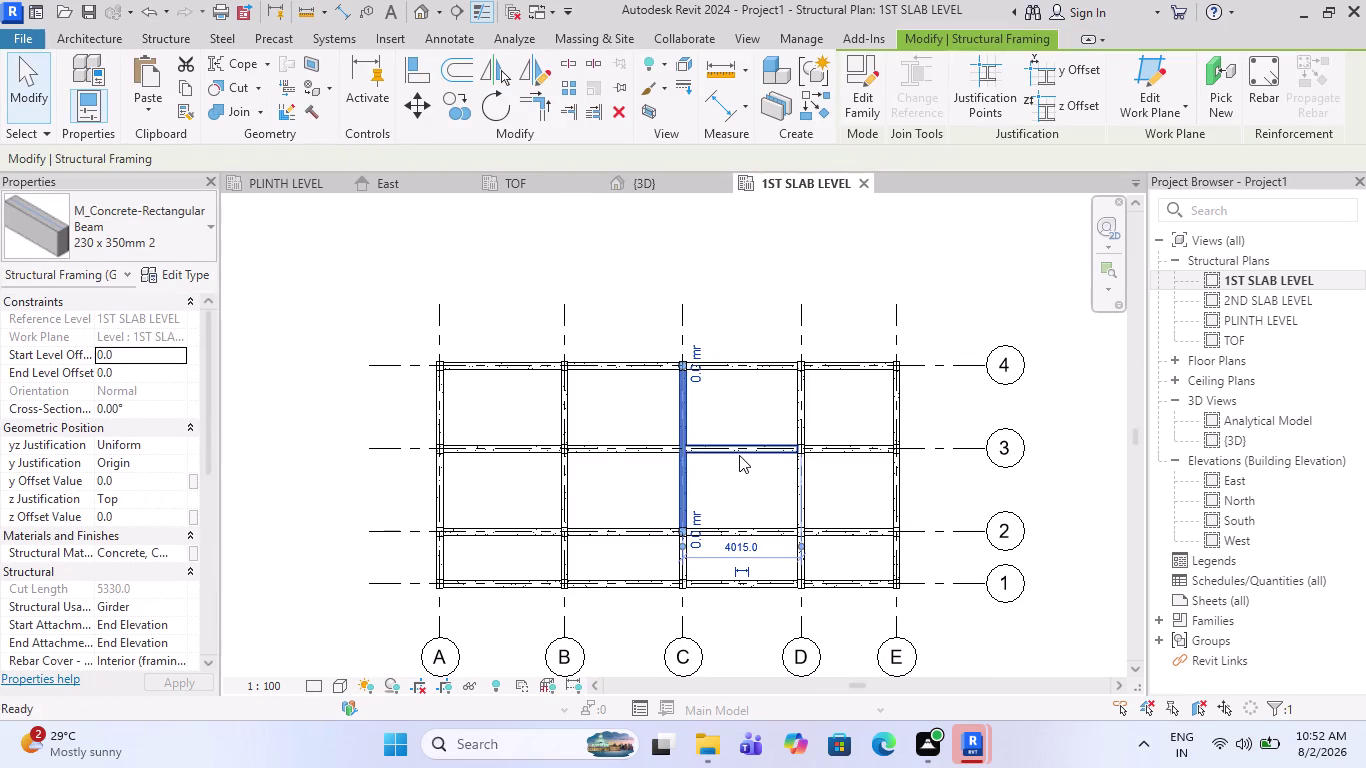
click(739, 452)
key(Delete)
click(656, 455)
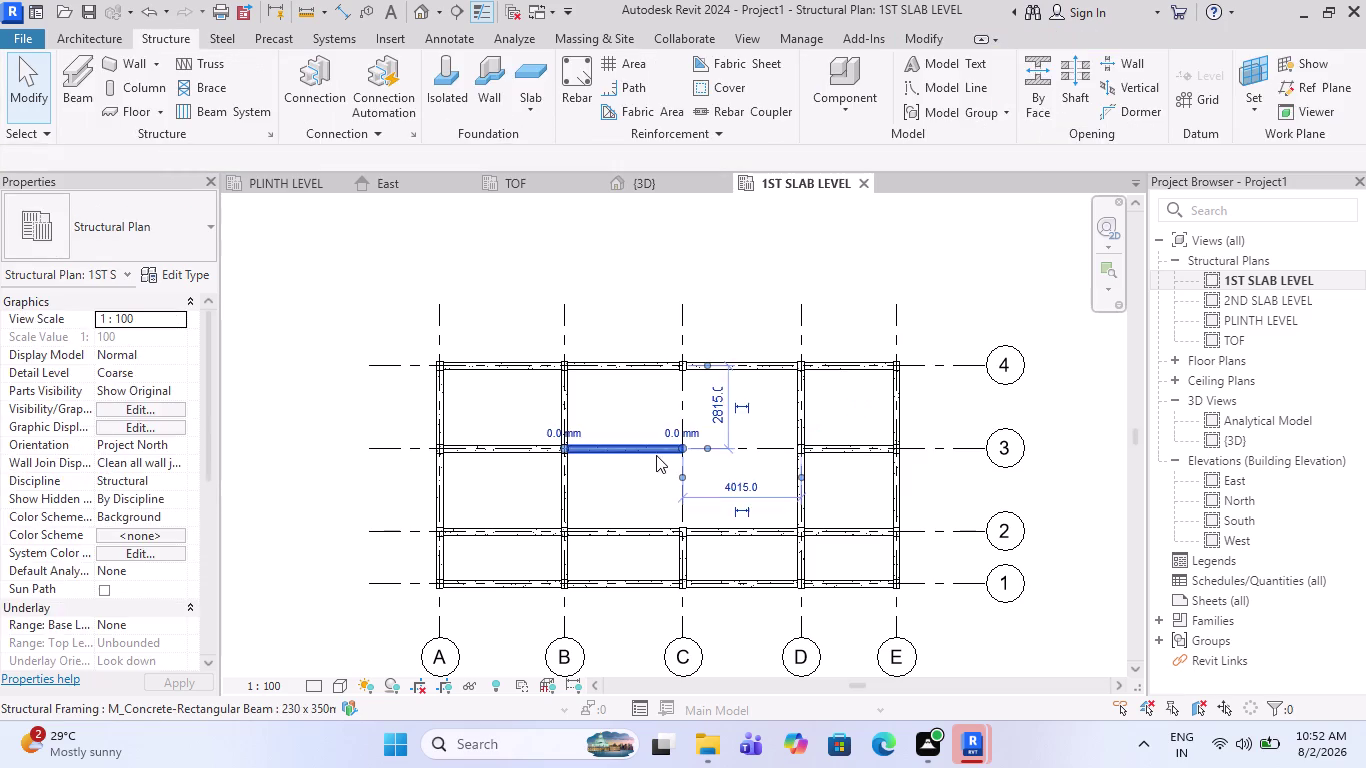
key(Delete)
Pan and zoom across the 1ST SLAB LEVEL plan to review the remaining beams.
scroll(down, 3)
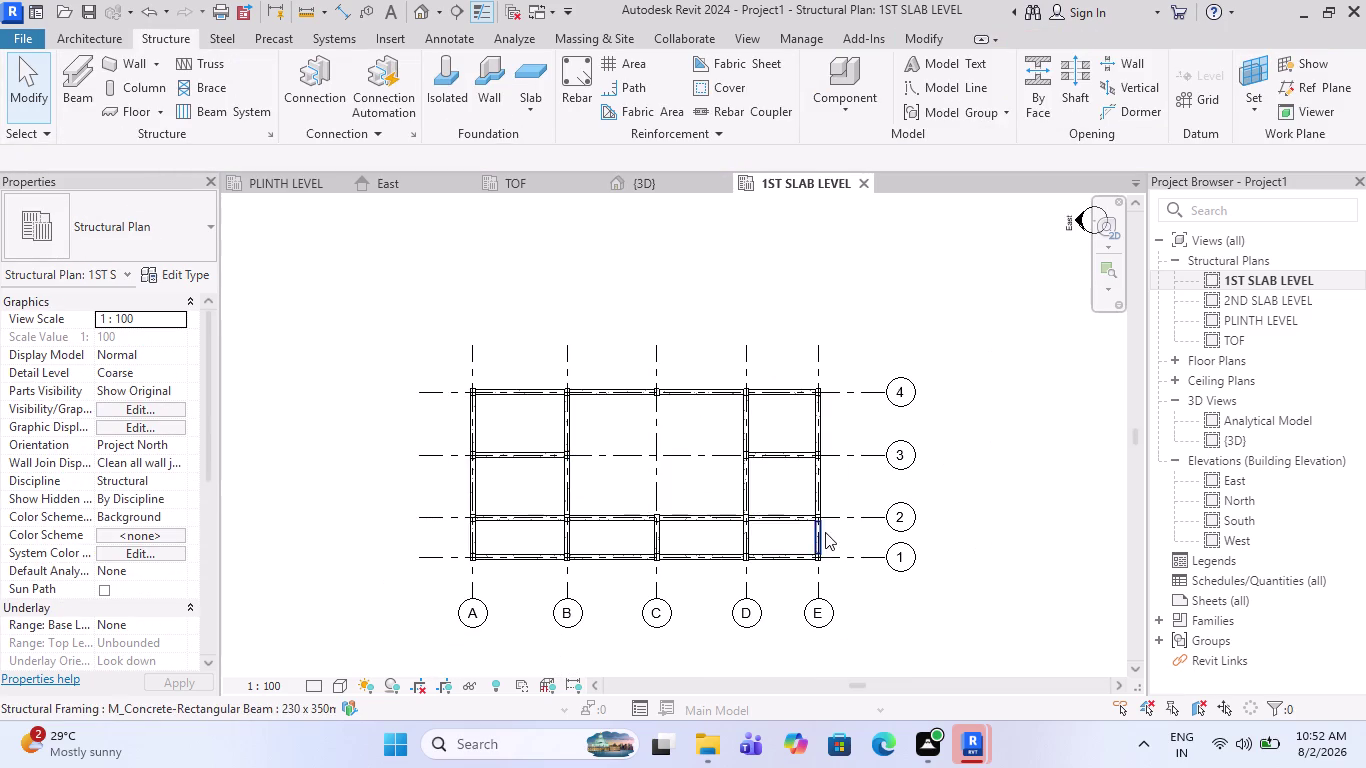
middle_drag(825, 532, 742, 505)
scroll(up, 3)
middle_drag(719, 495, 742, 532)
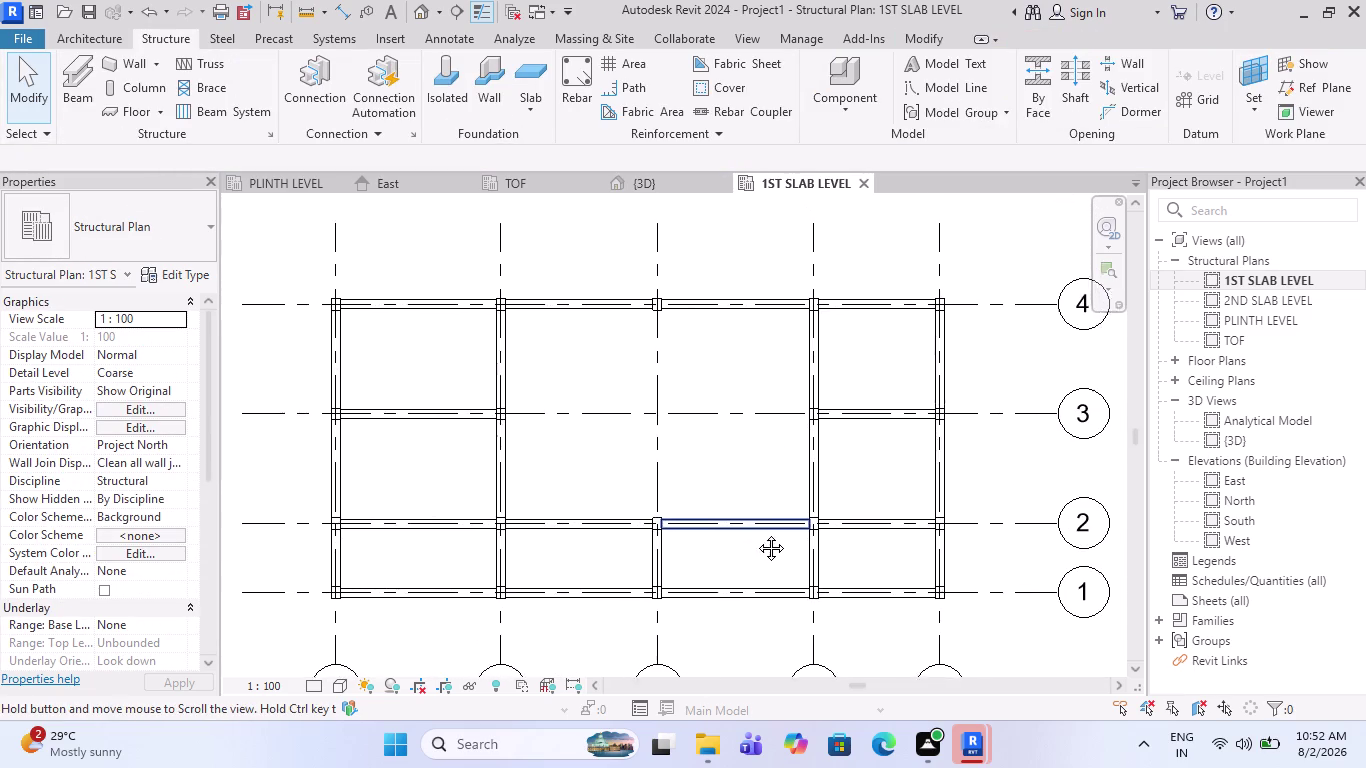
middle_drag(742, 532, 766, 534)
scroll(down, 3)
scroll(up, 3)
middle_drag(838, 540, 789, 547)
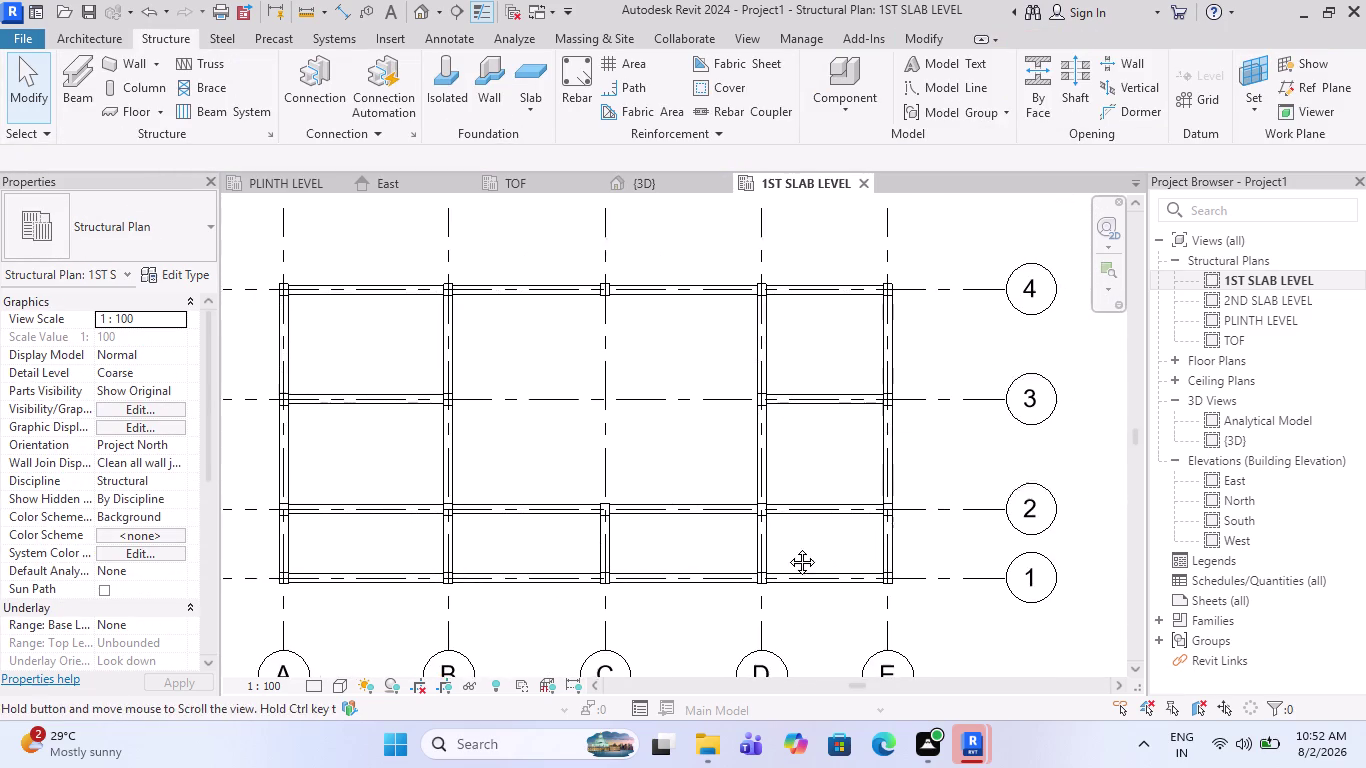
middle_drag(789, 547, 787, 547)
scroll(down, 3)
Check the beam frame in a Shaded 3D view, then return to the 1ST SLAB LEVEL plan.
click(643, 184)
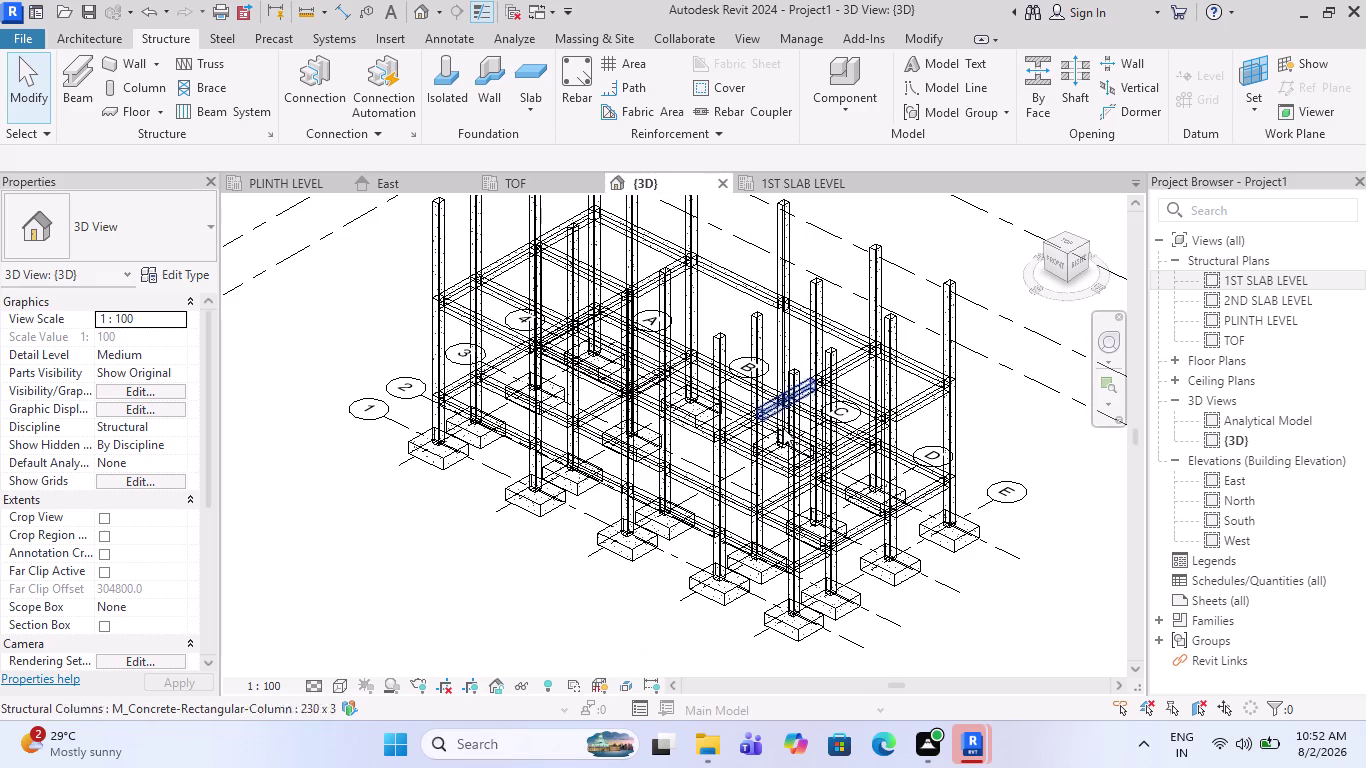
scroll(up, 3)
scroll(down, 3)
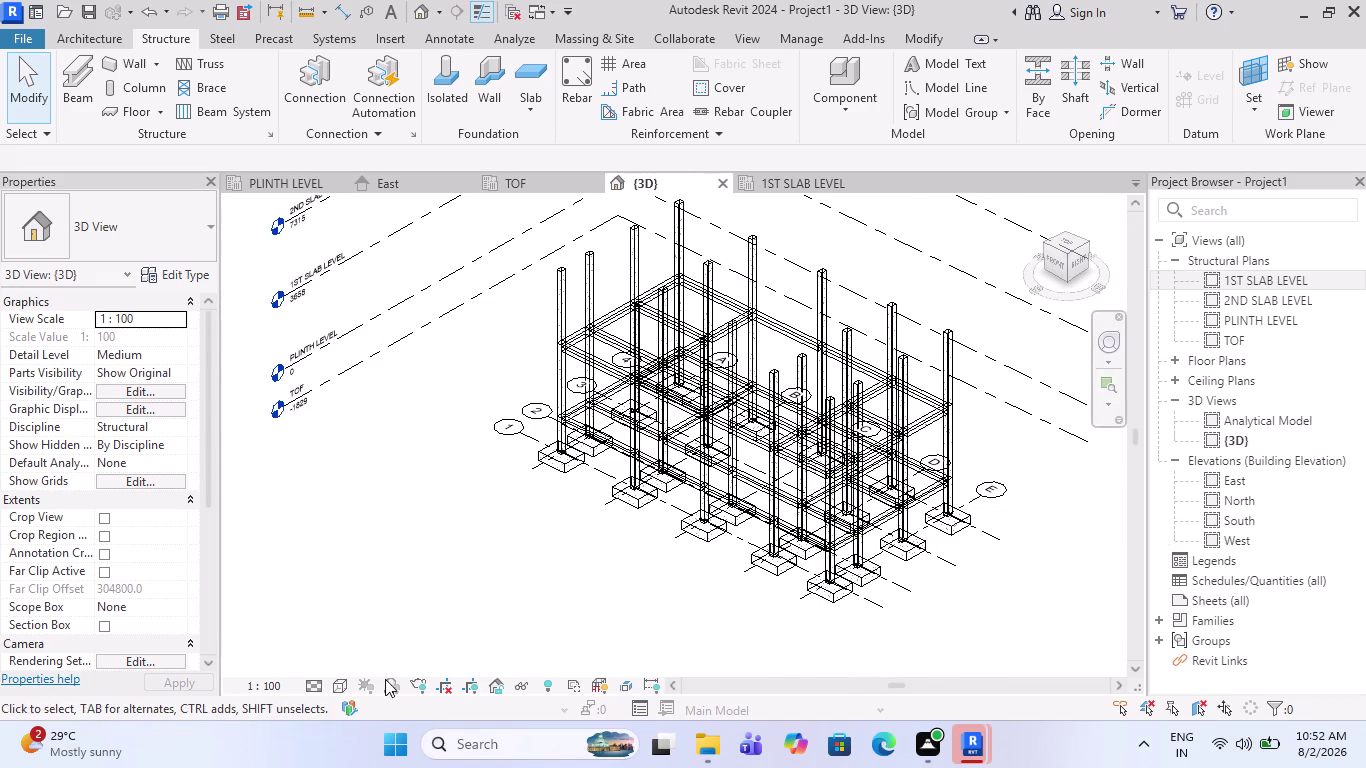
click(333, 685)
click(346, 662)
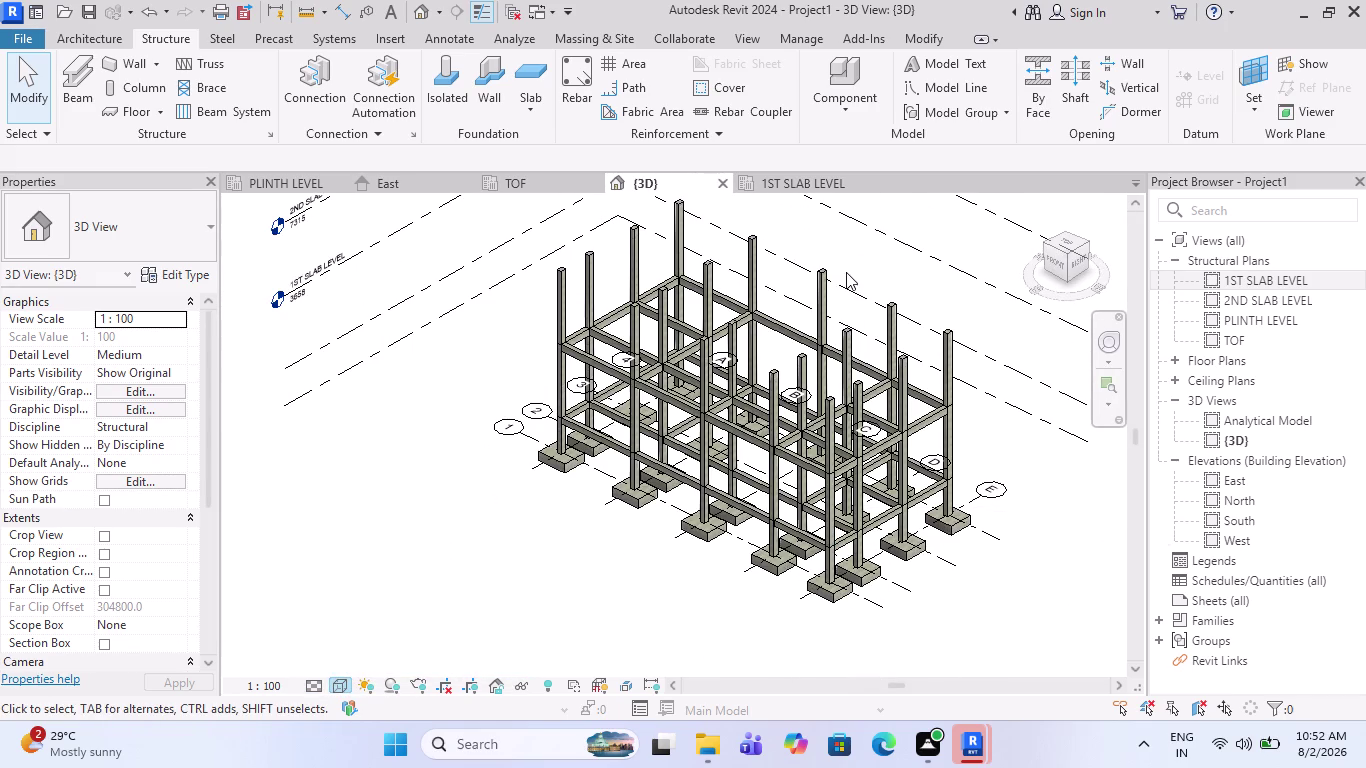
scroll(up, 3)
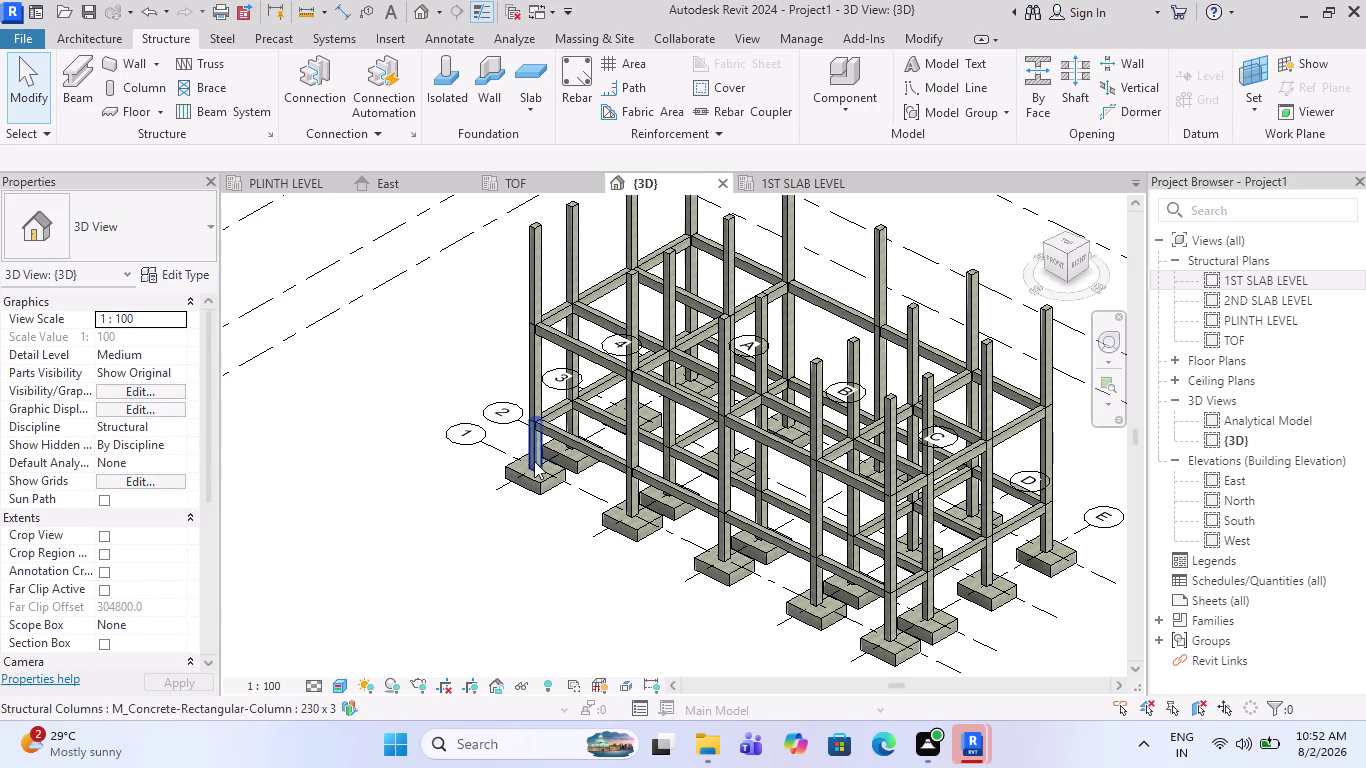
click(792, 186)
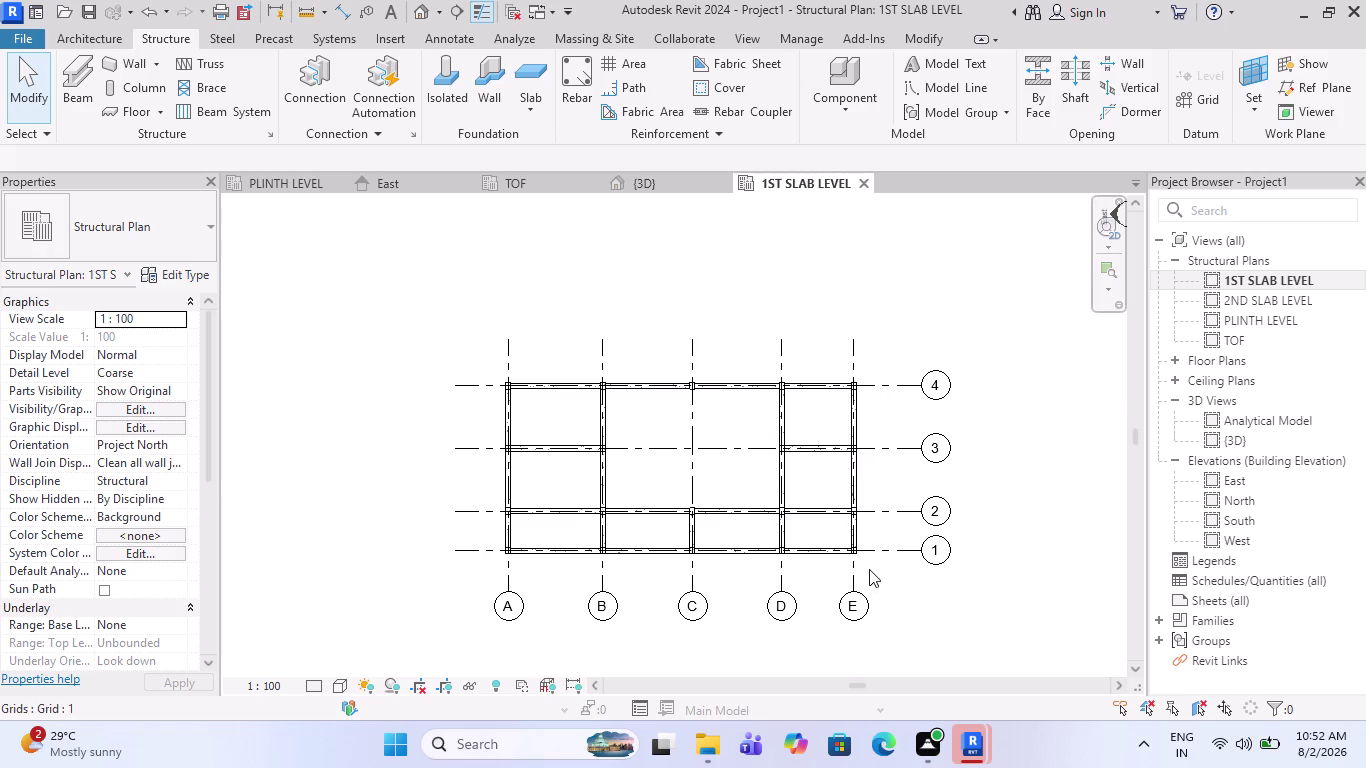
Window-select the plan and filter the selection to Structural Framing only.
drag(869, 569, 489, 373)
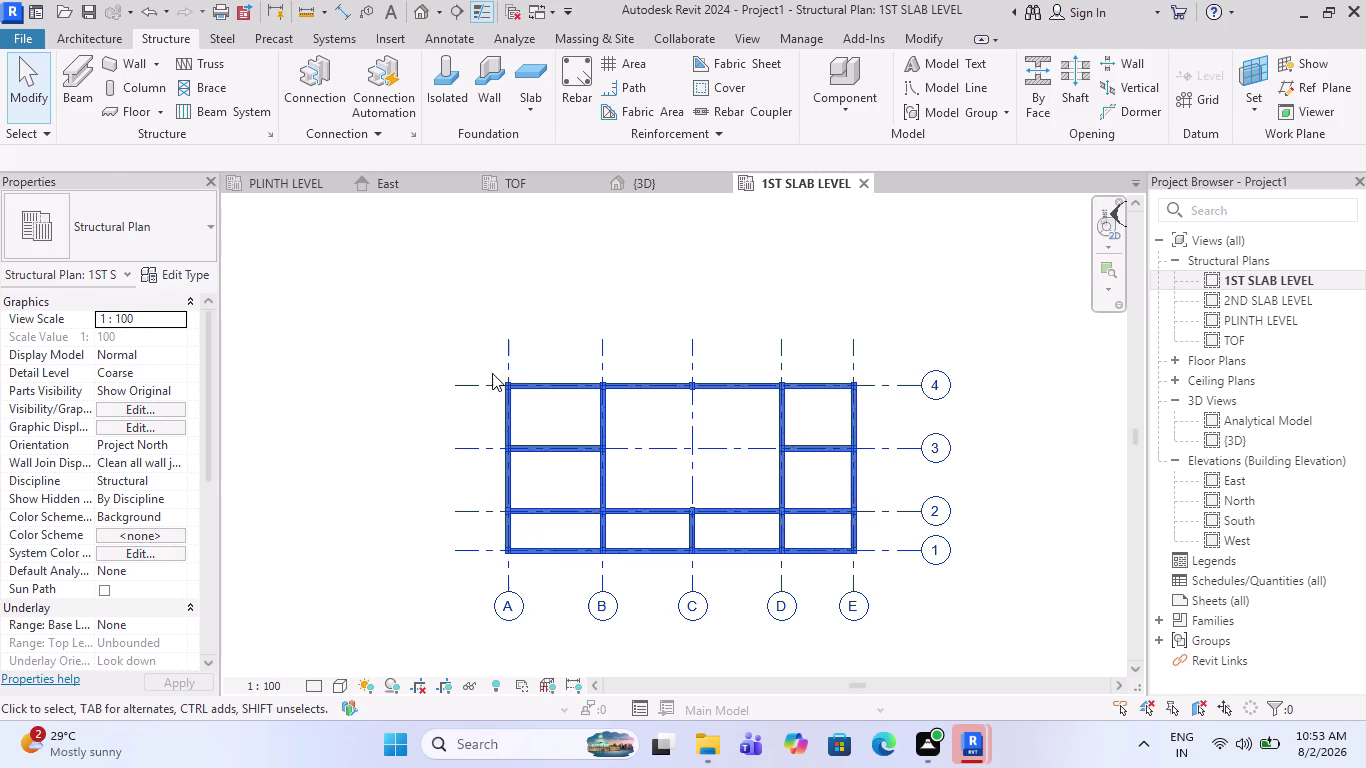
click(872, 90)
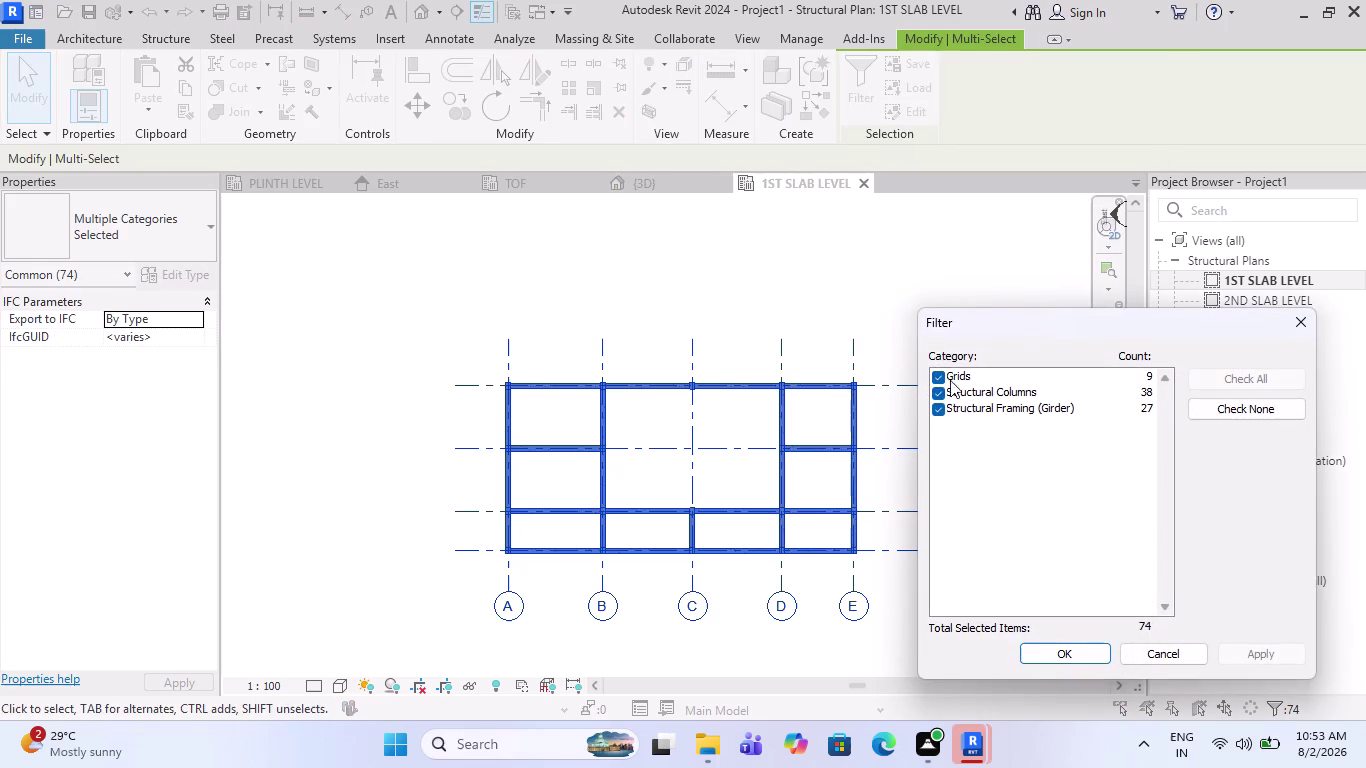
click(941, 387)
click(941, 370)
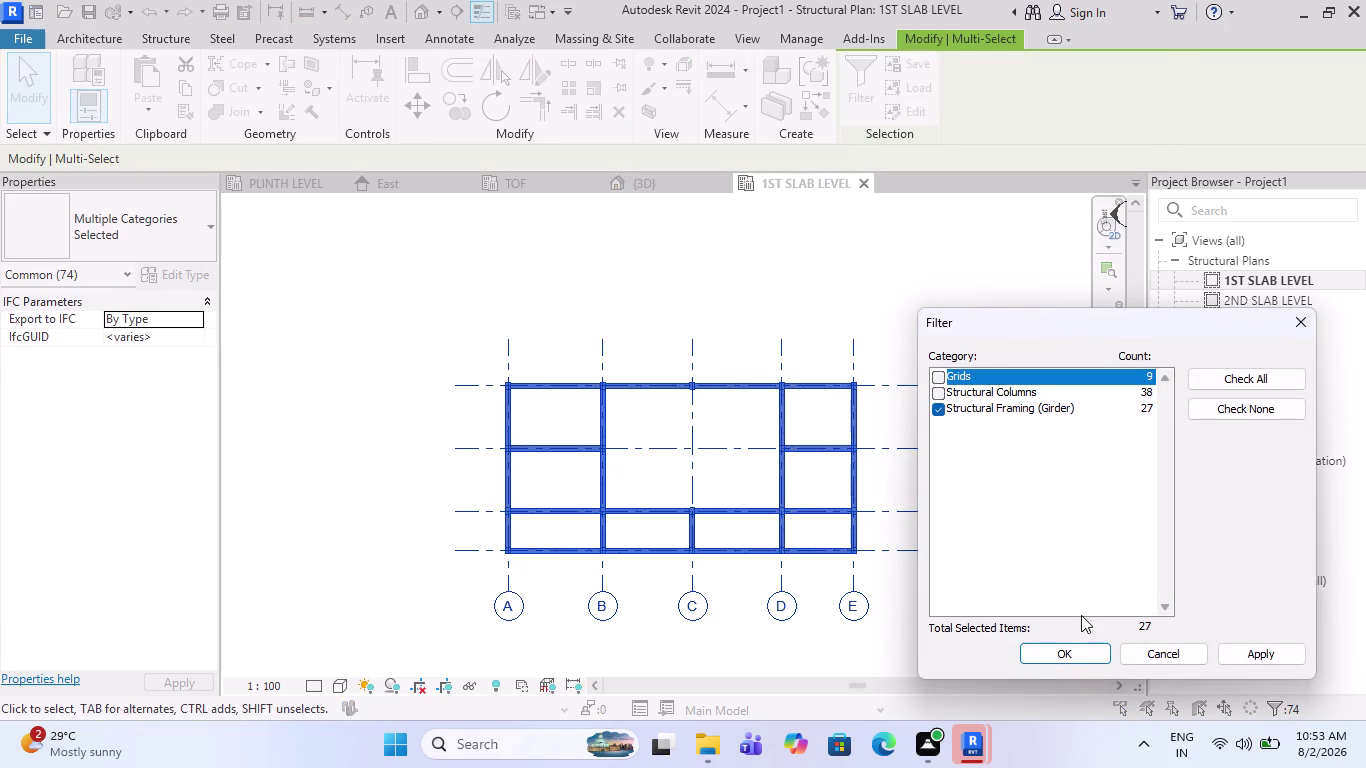
click(1069, 649)
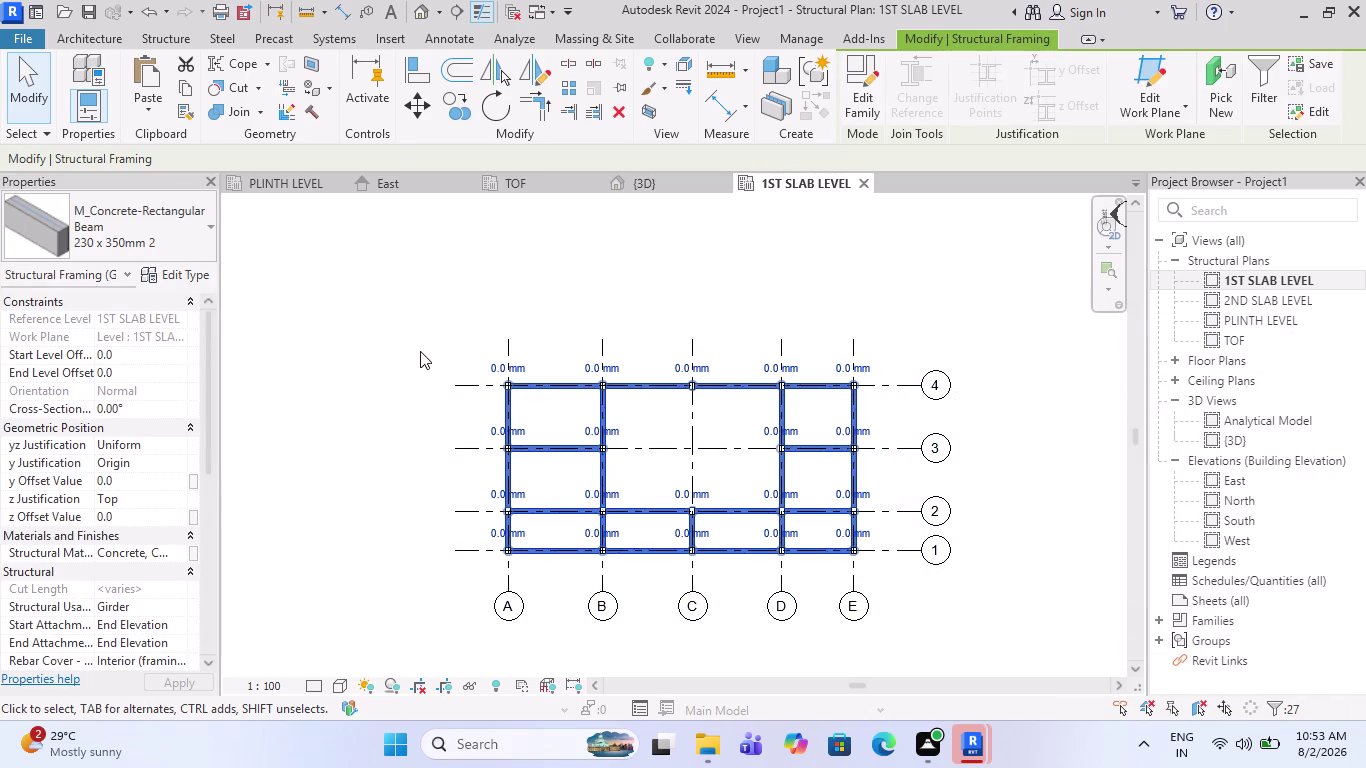
Copy the girders, paste them aligned onto 2ND SLAB LEVEL, and check them in 3D.
click(189, 82)
click(147, 105)
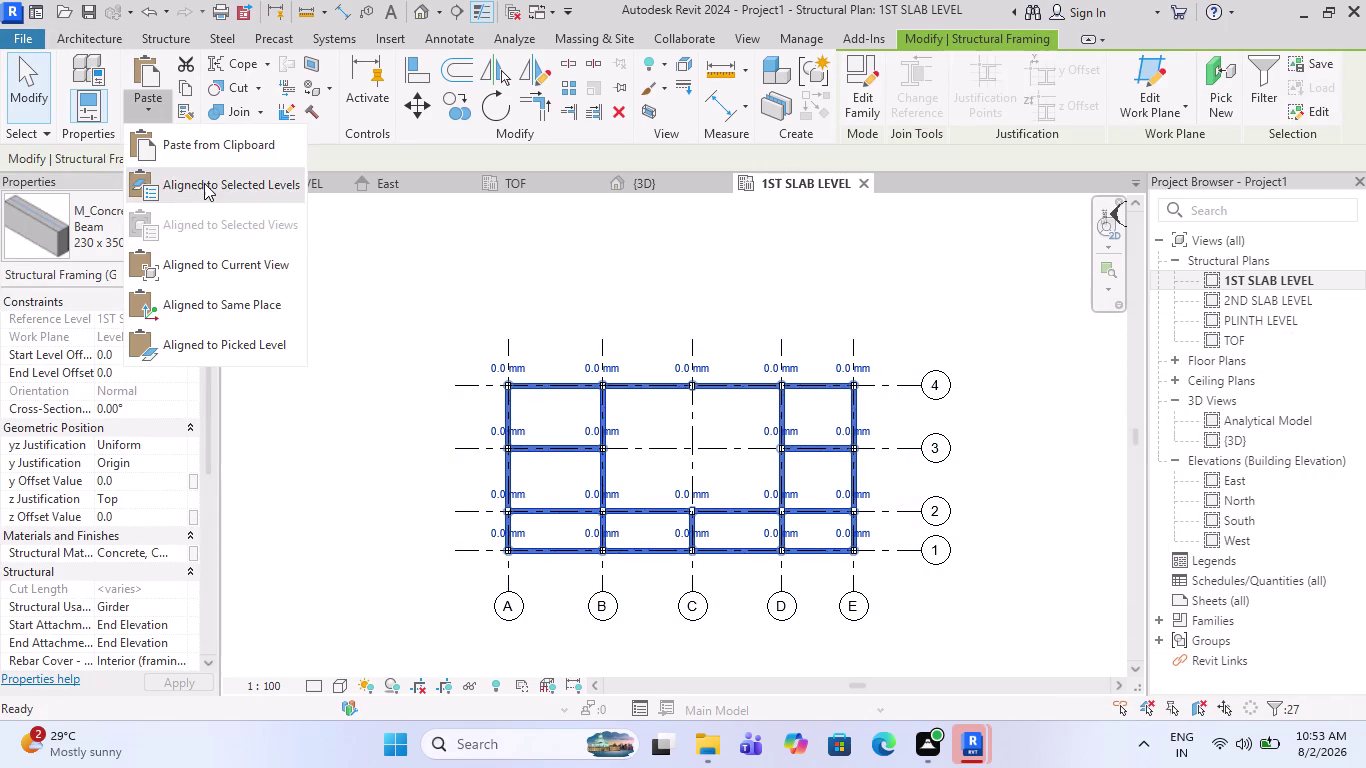
click(205, 183)
click(618, 251)
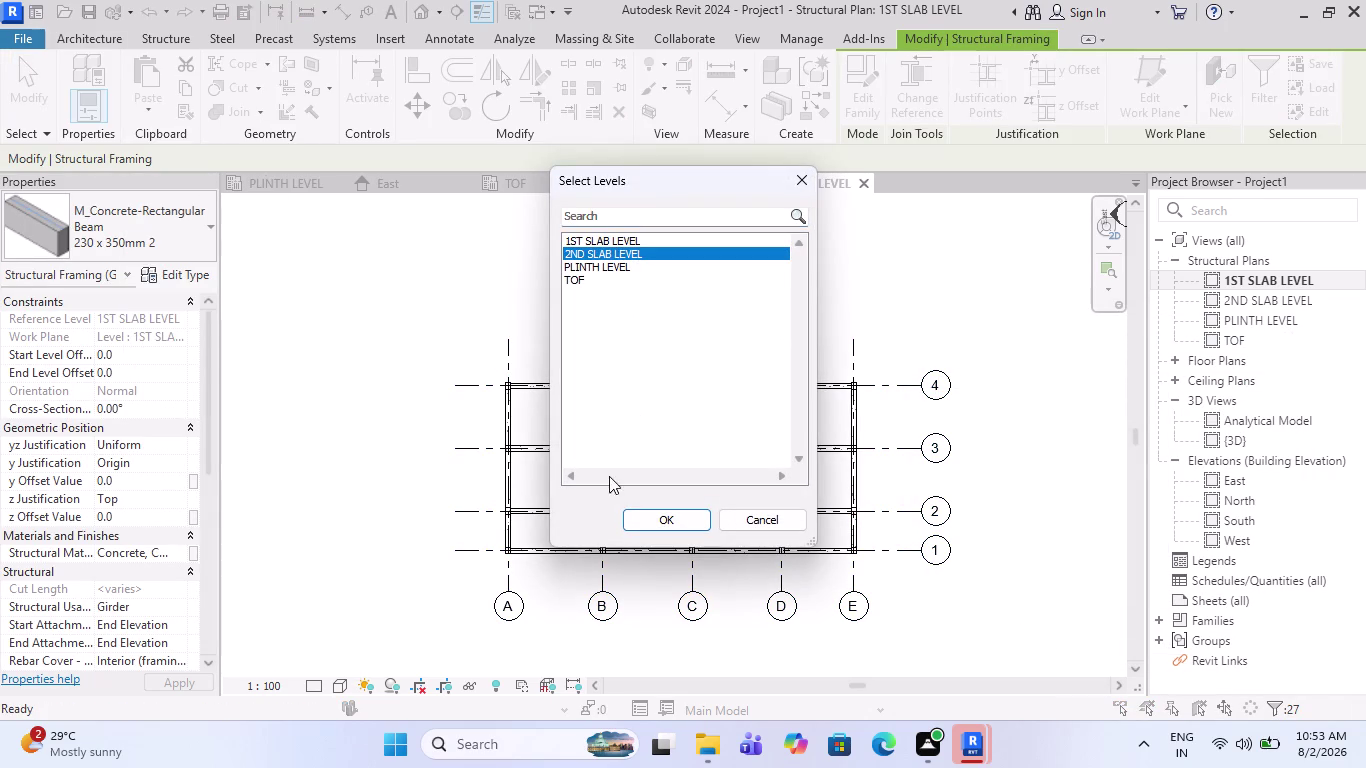
click(674, 526)
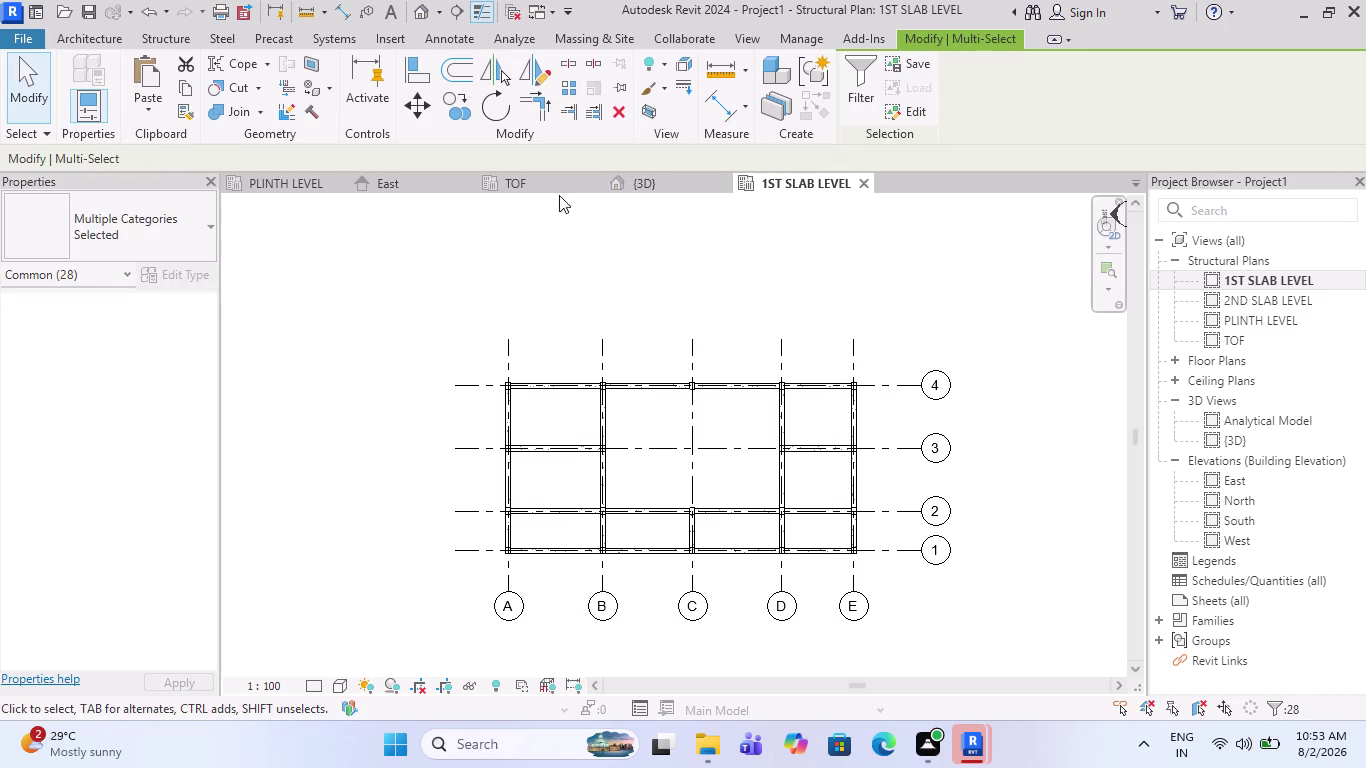
click(668, 189)
Clear the selection and zoom around the 3D view to inspect the two-storey frame.
scroll(up, 3)
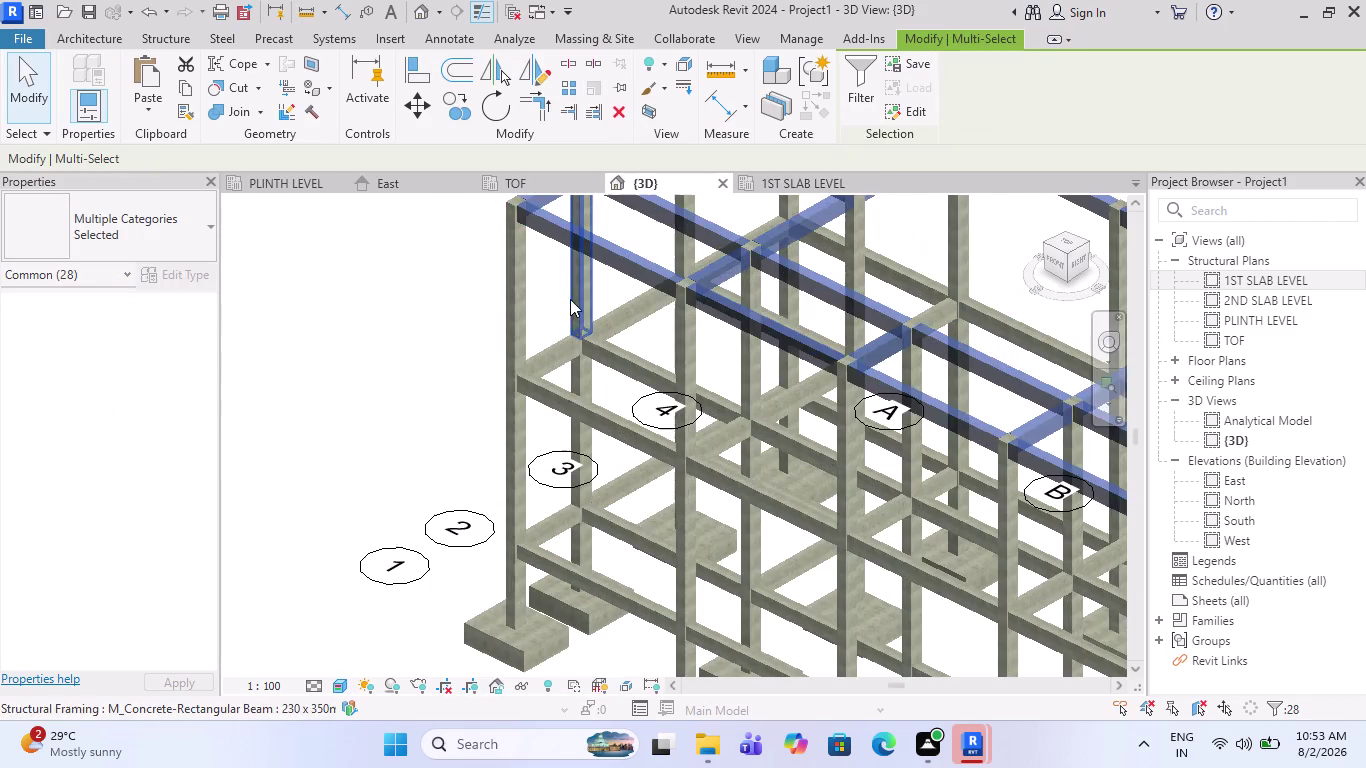
key(Escape)
scroll(down, 3)
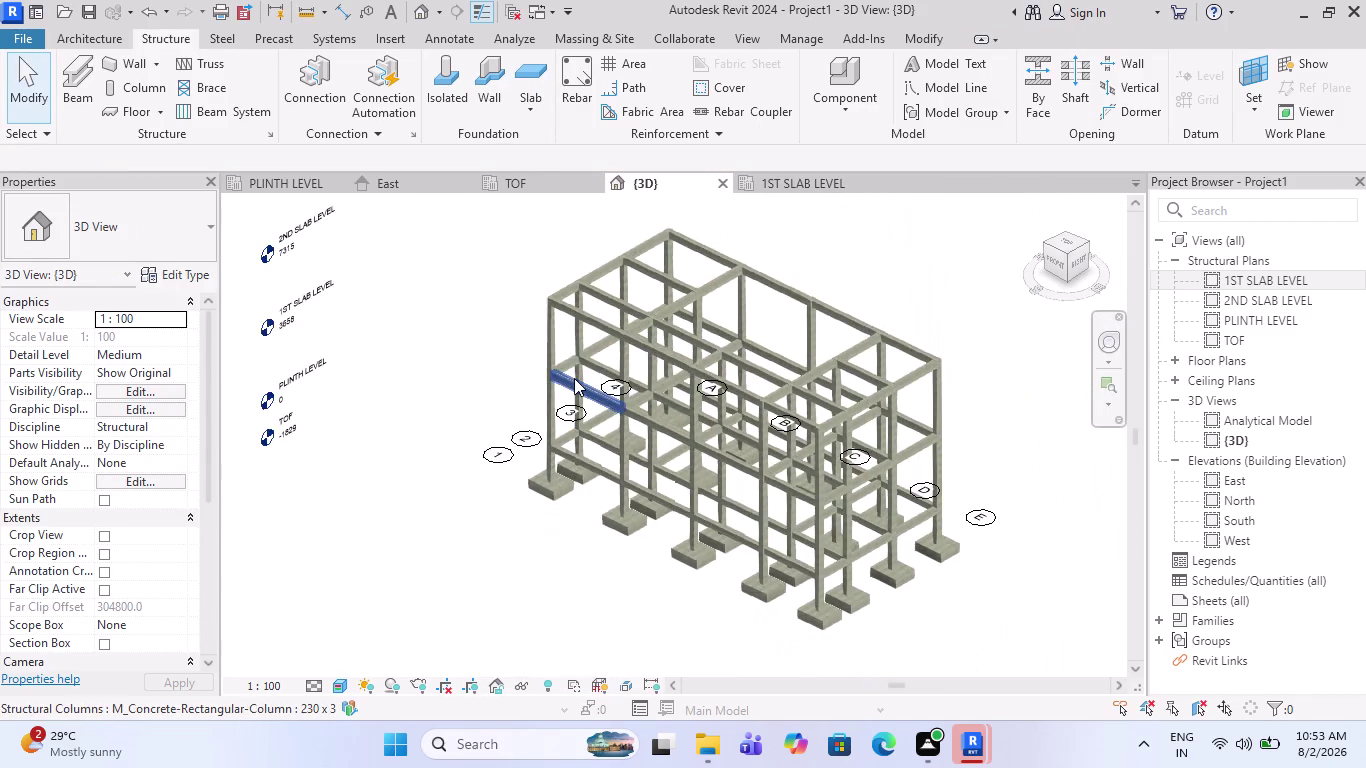
scroll(up, 3)
scroll(down, 3)
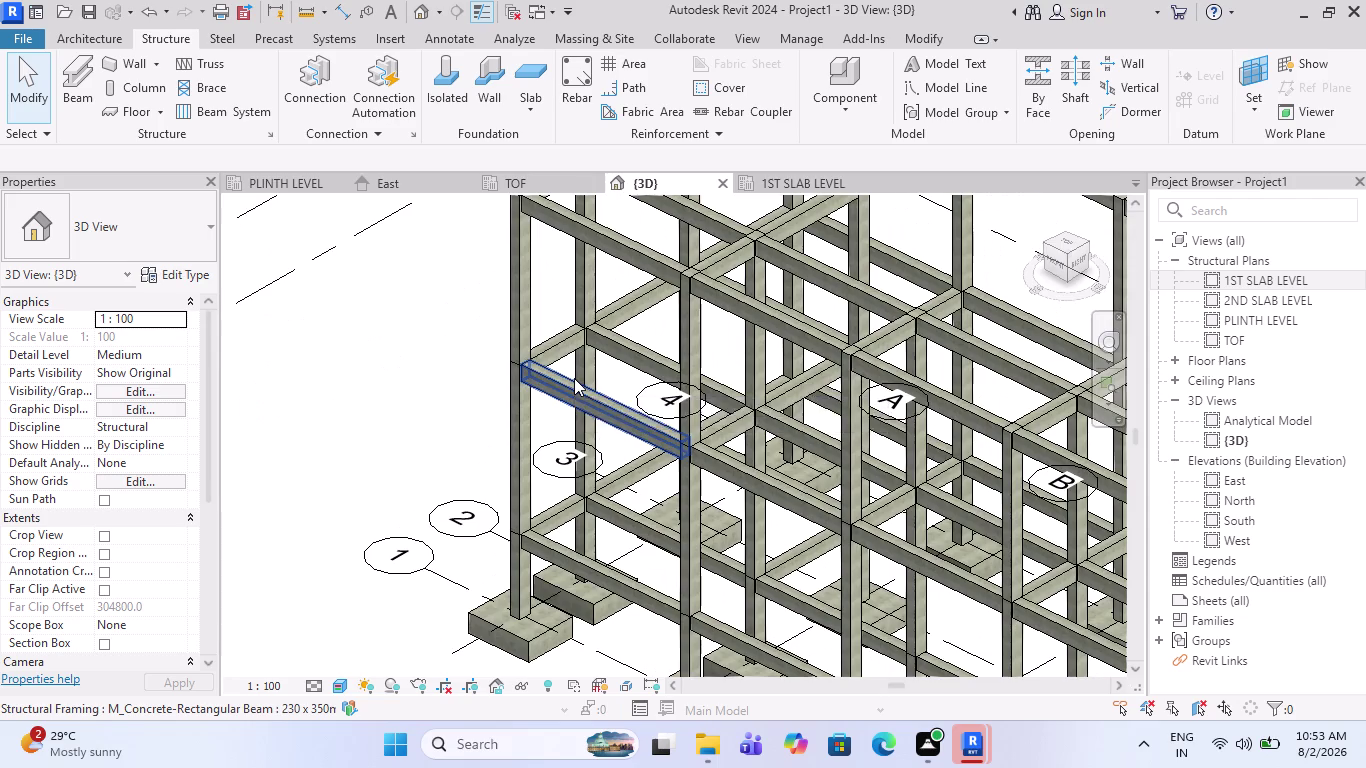
scroll(down, 3)
scroll(up, 3)
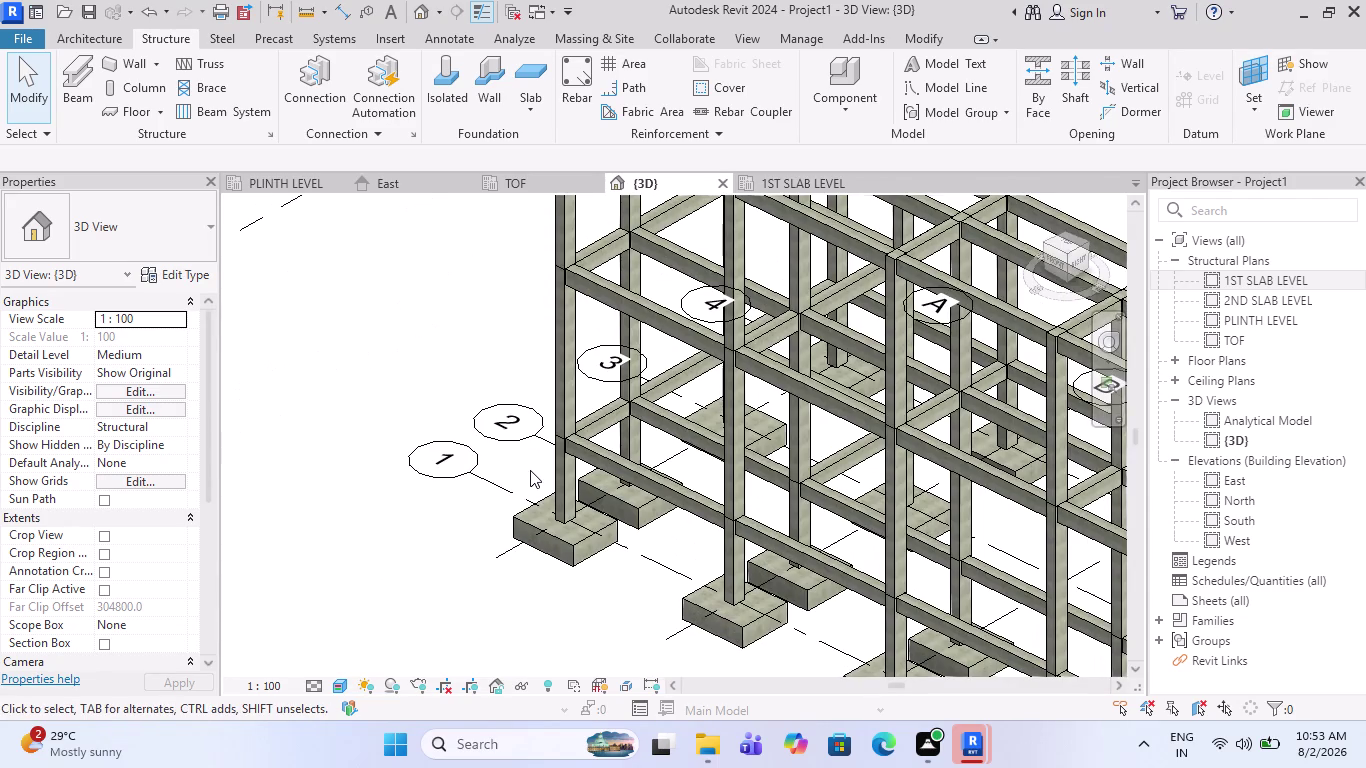
scroll(down, 3)
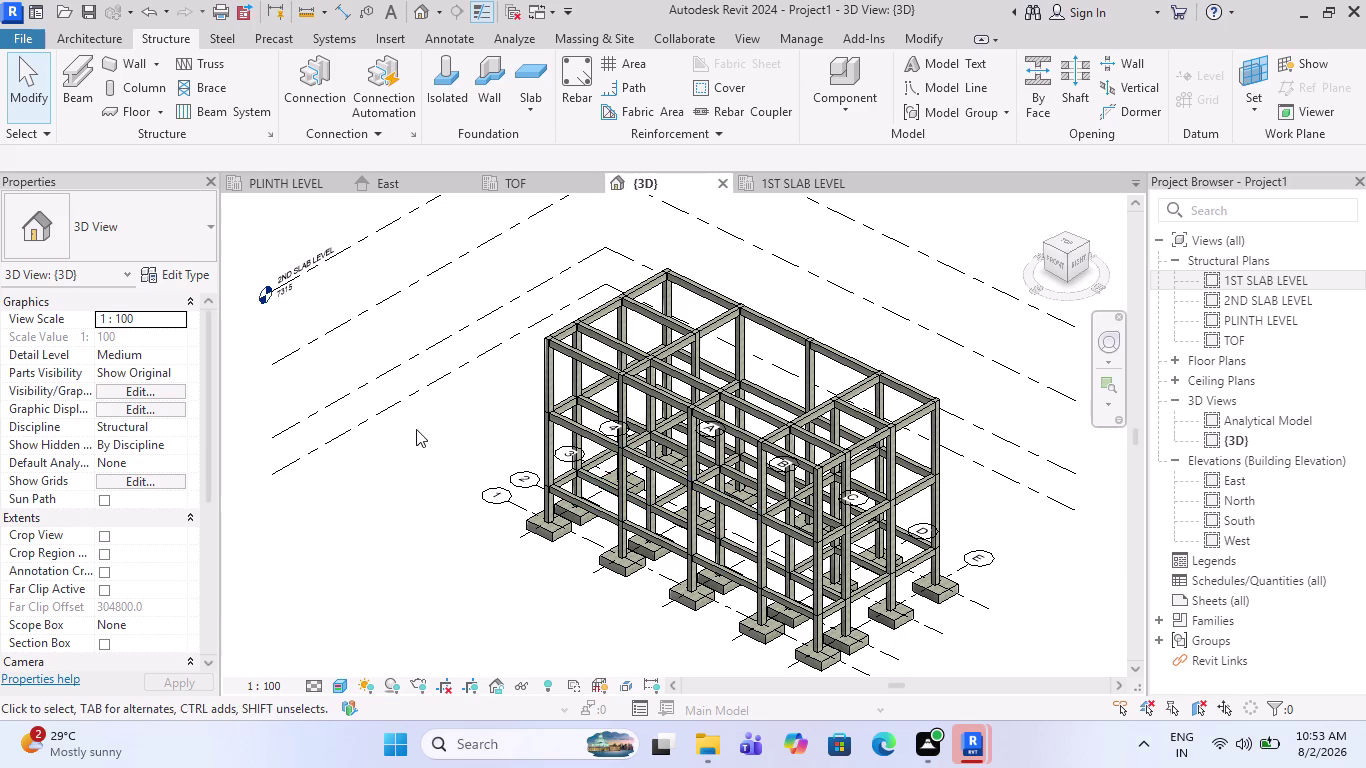
Open the TOF structural plan showing the footing grid.
click(544, 182)
scroll(down, 3)
scroll(up, 3)
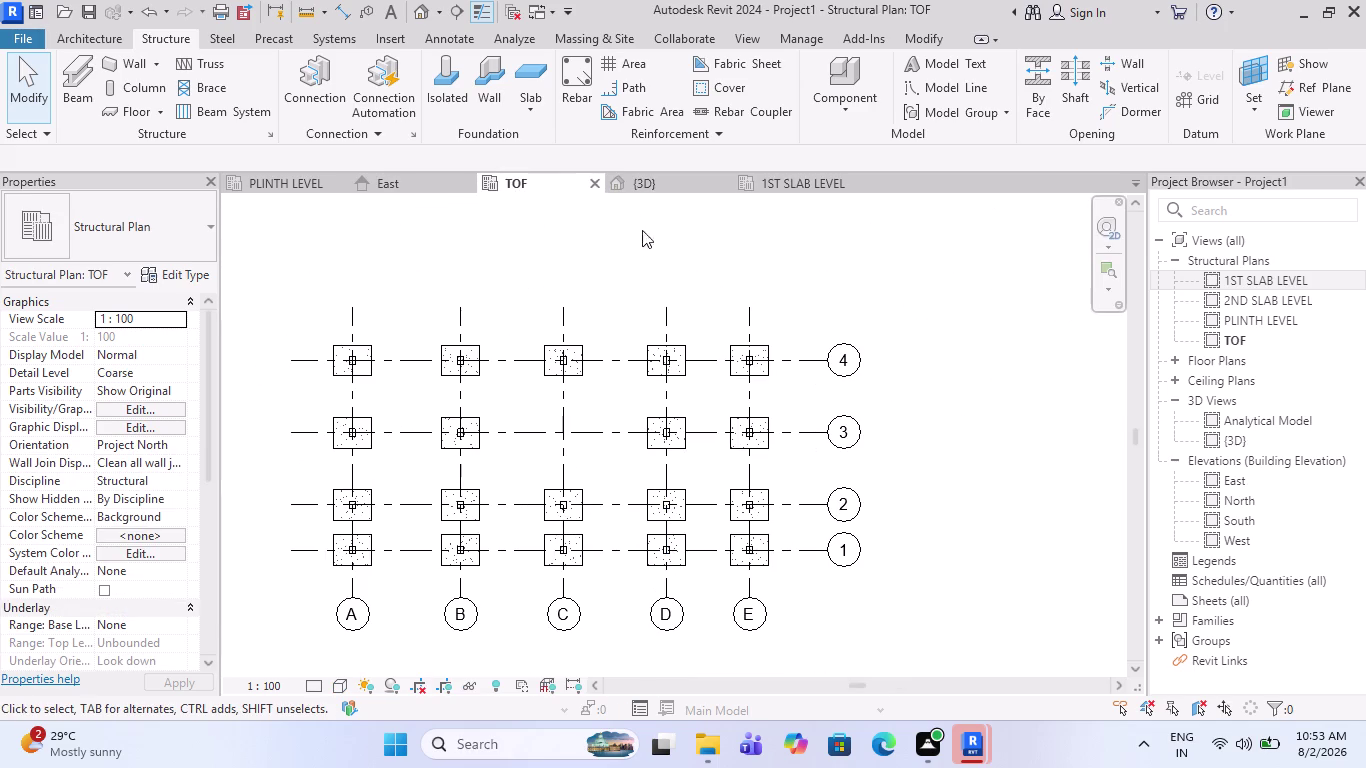
Open the PLINTH LEVEL plan and zoom and pan to recentre its grid.
click(290, 189)
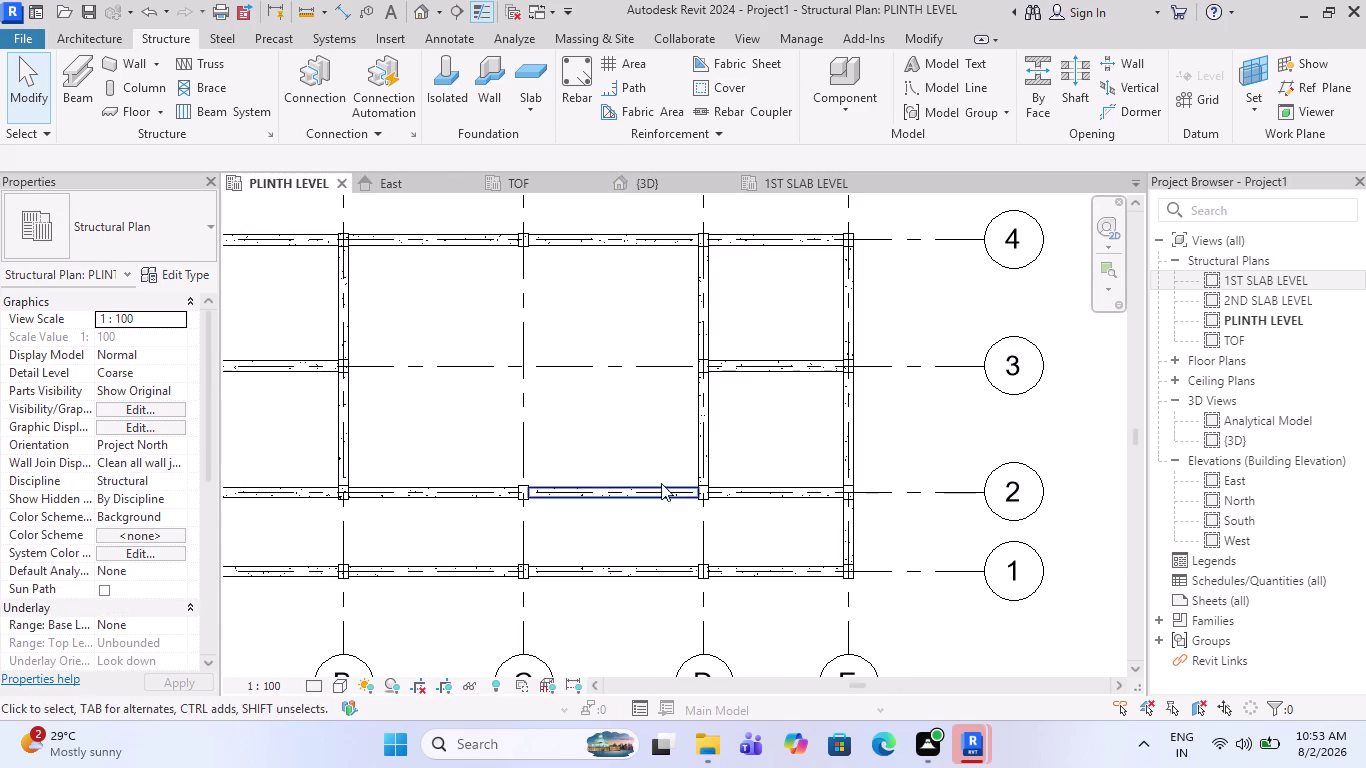
scroll(down, 3)
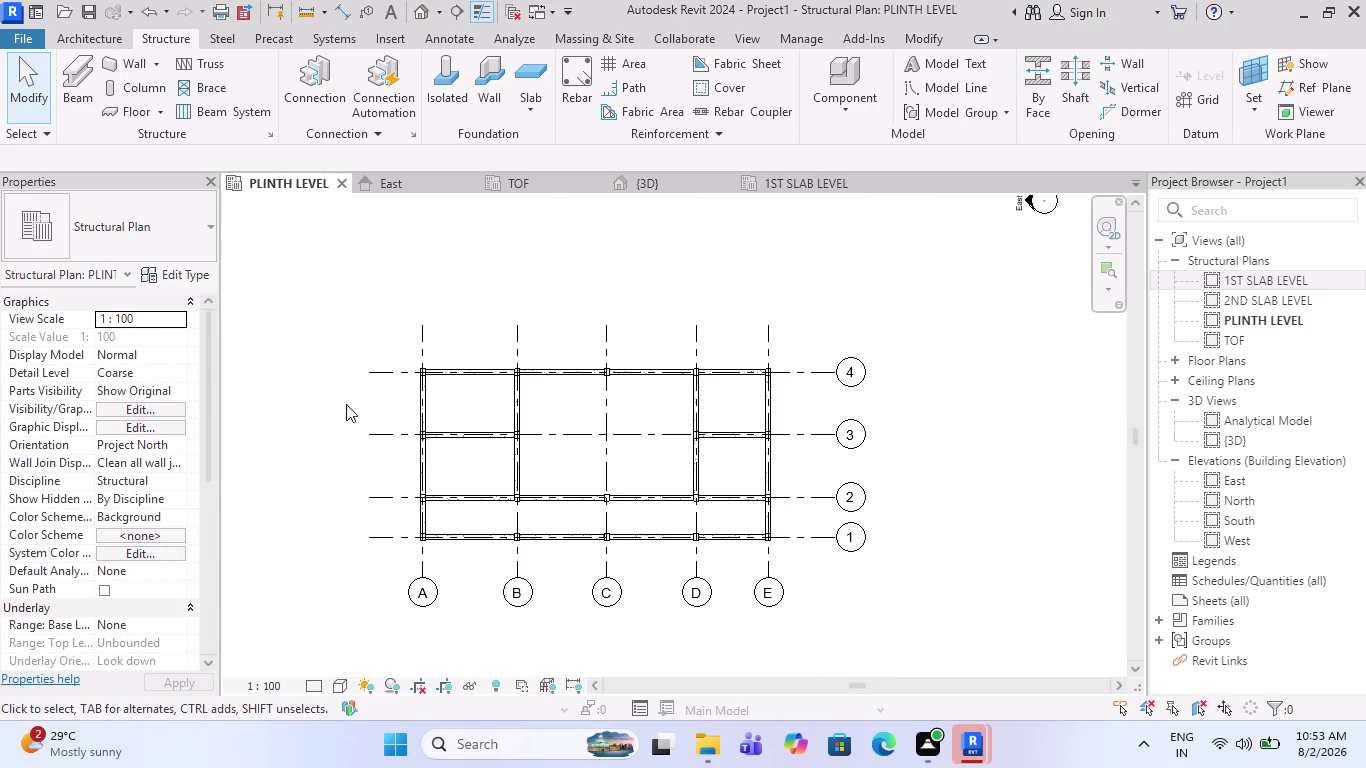
scroll(up, 3)
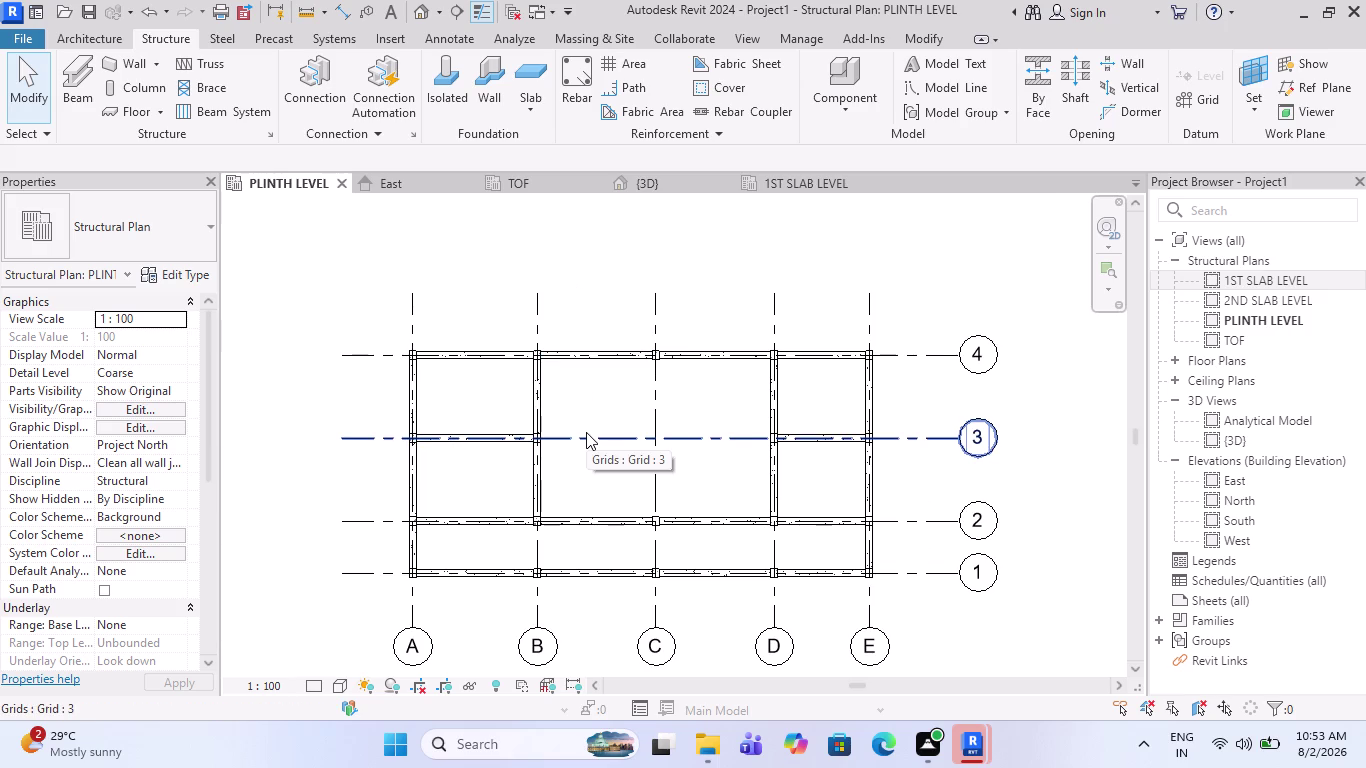
middle_drag(586, 432, 594, 387)
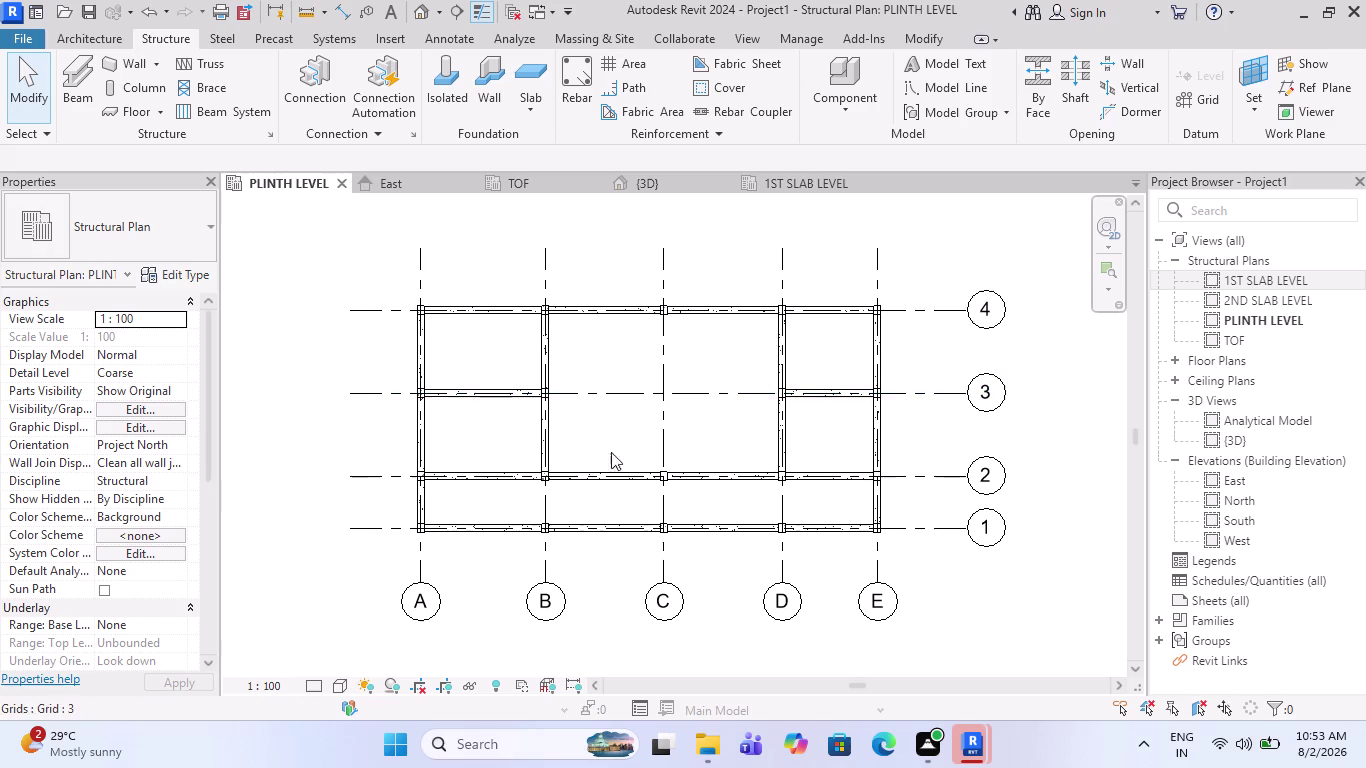
scroll(up, 3)
middle_drag(688, 485, 649, 508)
Recheck the TOF plan, then return to the 3D view of the frame.
click(504, 188)
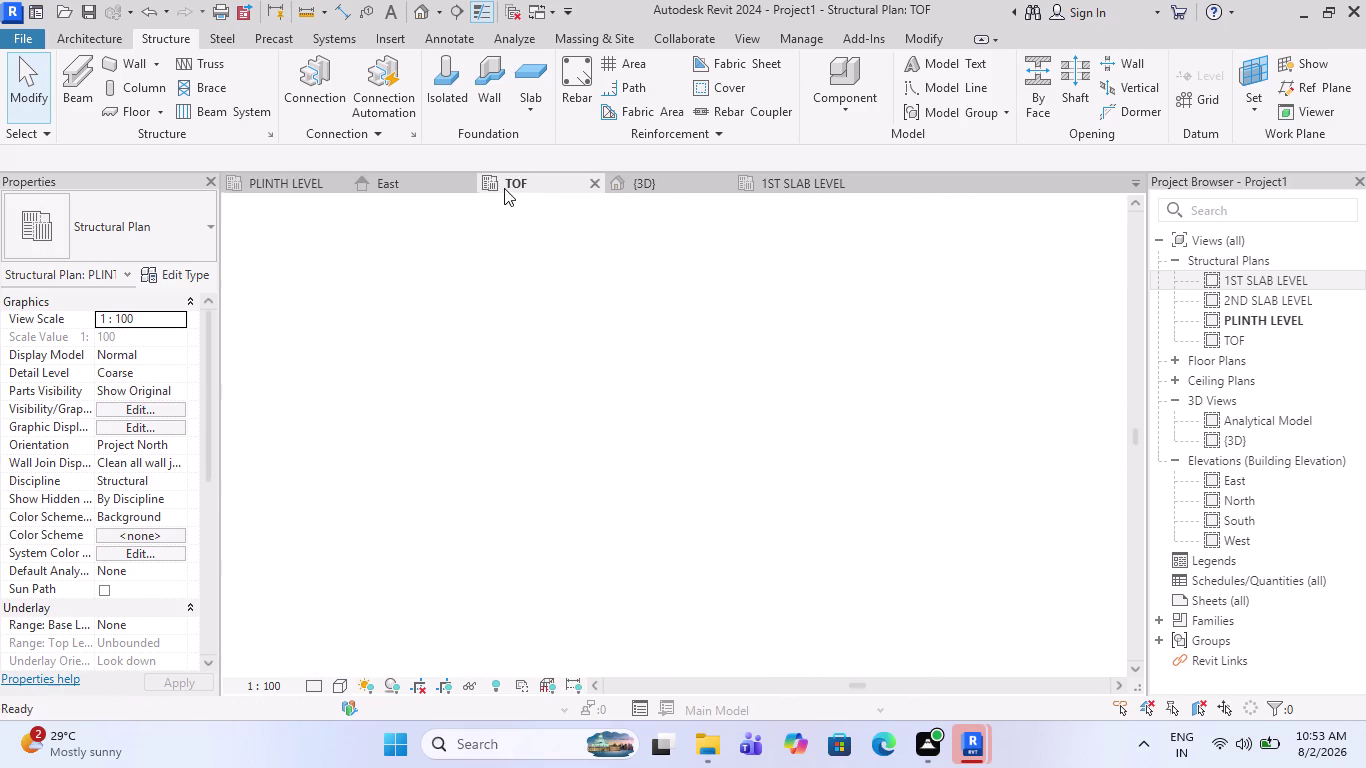
scroll(up, 3)
scroll(up, 3)
scroll(down, 3)
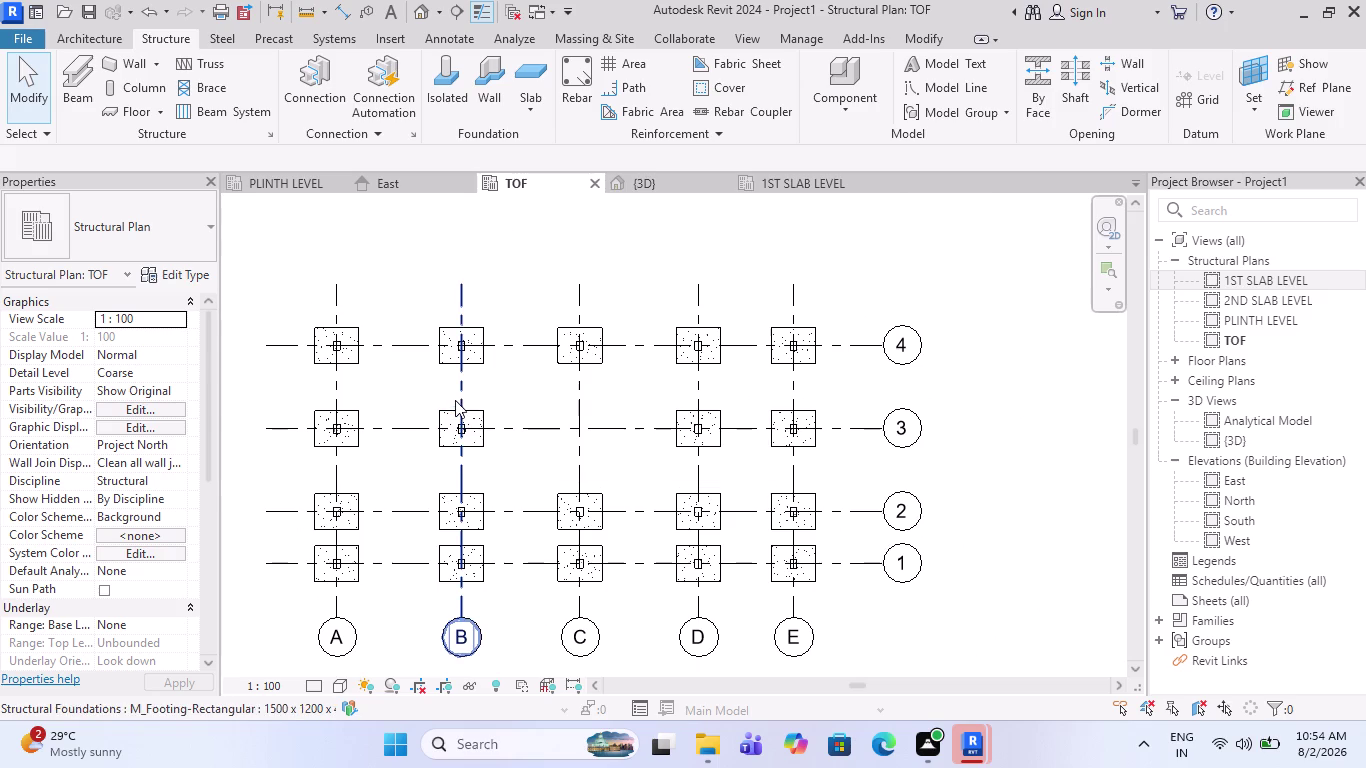
scroll(down, 3)
scroll(up, 3)
click(673, 190)
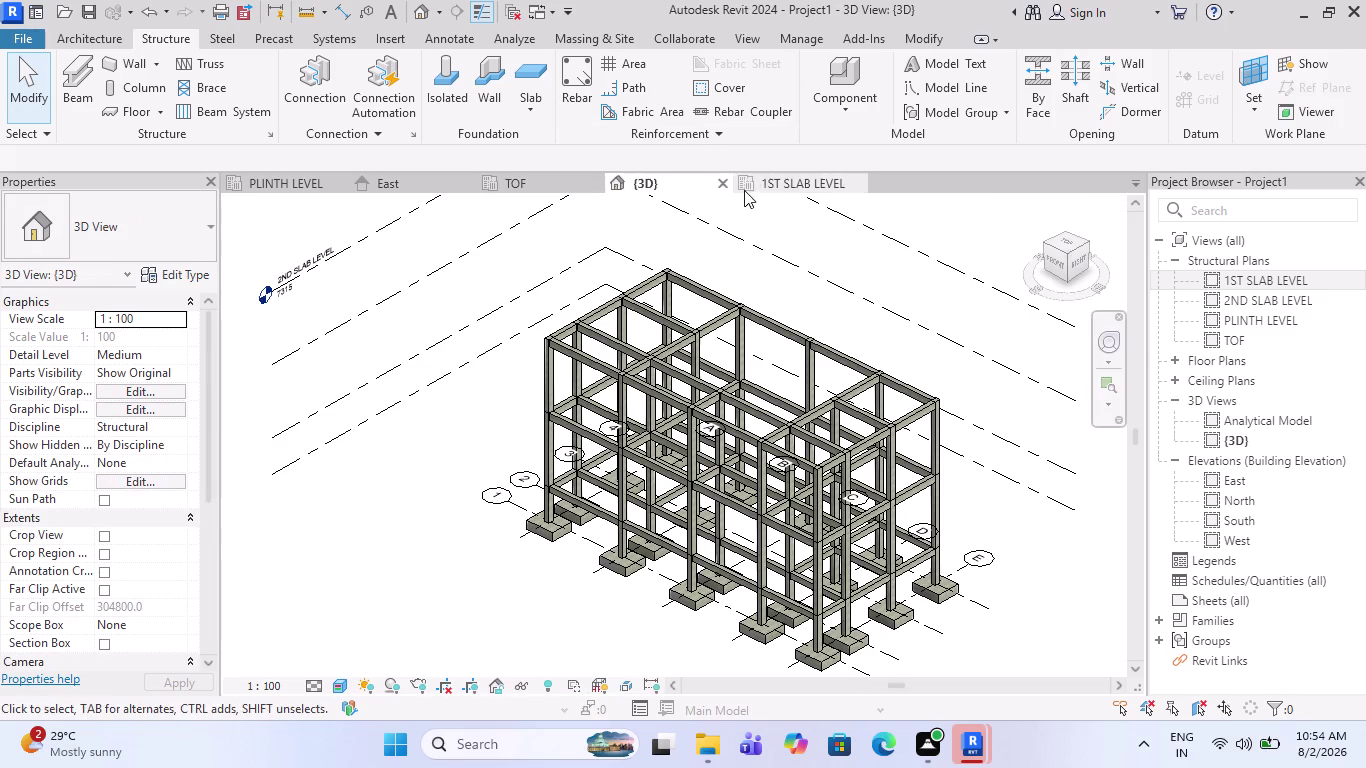
Switch between the 1ST SLAB LEVEL plan and the 3D view.
click(780, 187)
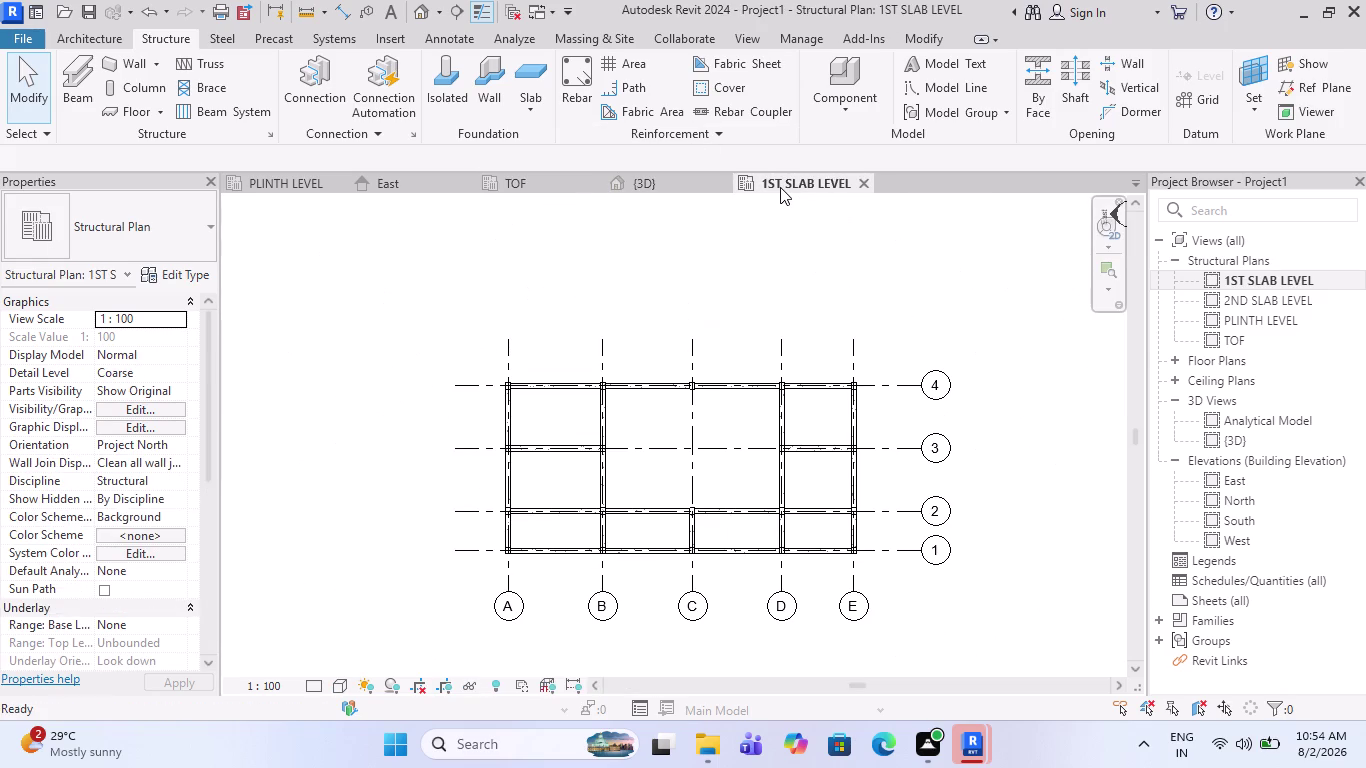
scroll(up, 3)
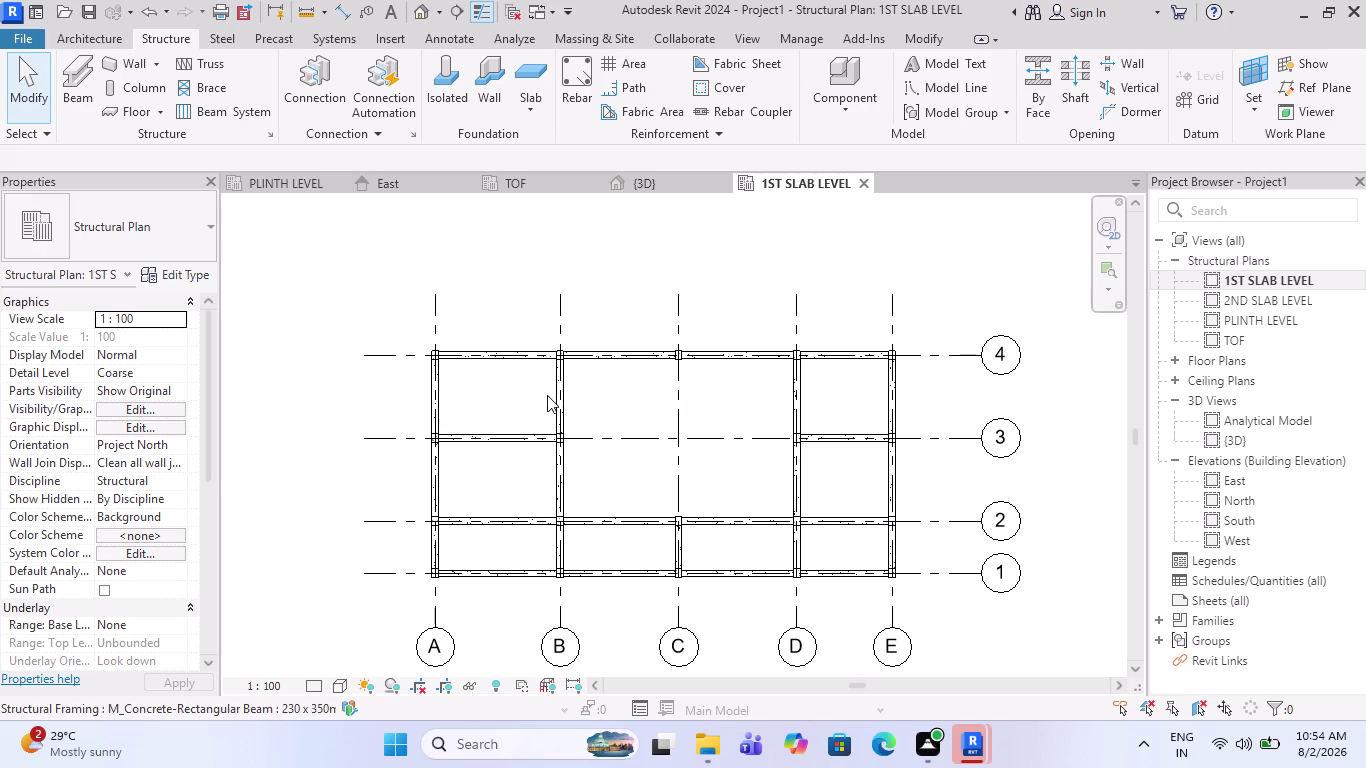
click(645, 183)
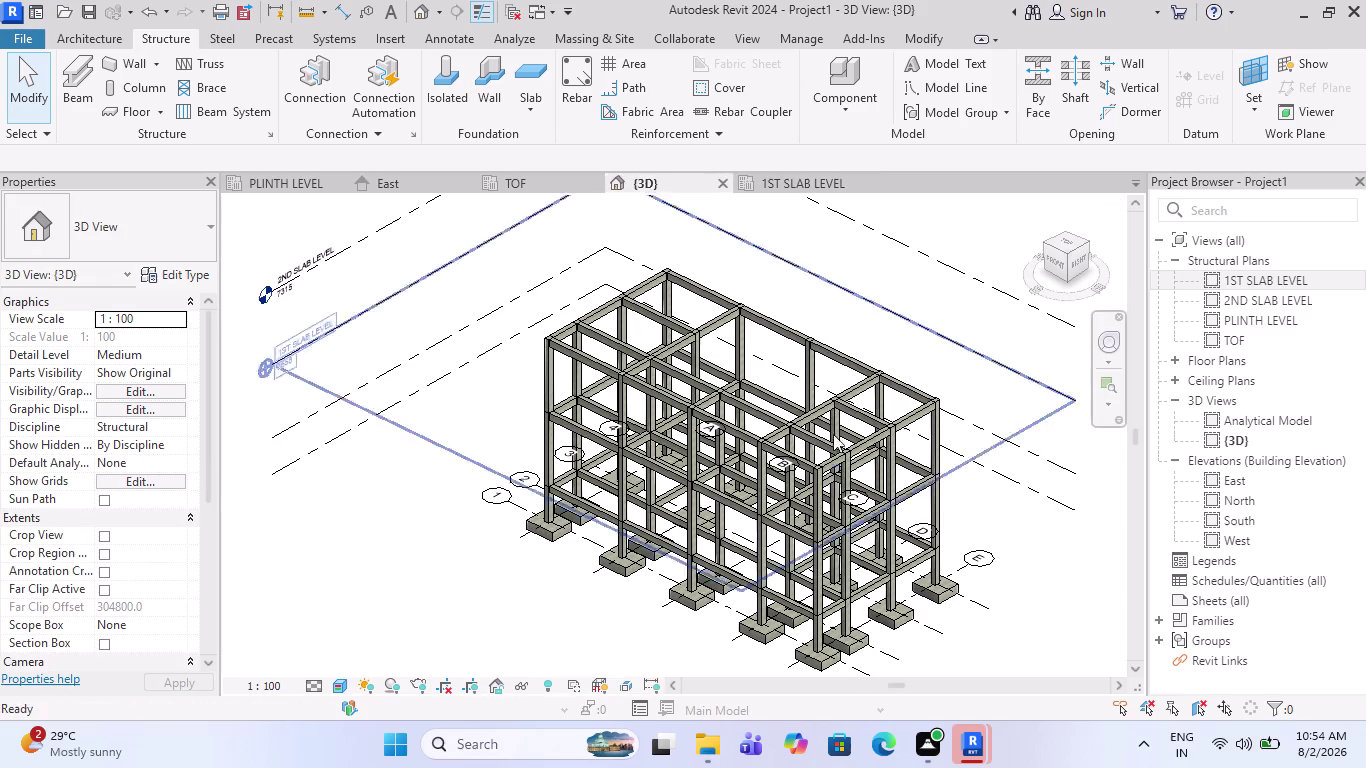
scroll(up, 3)
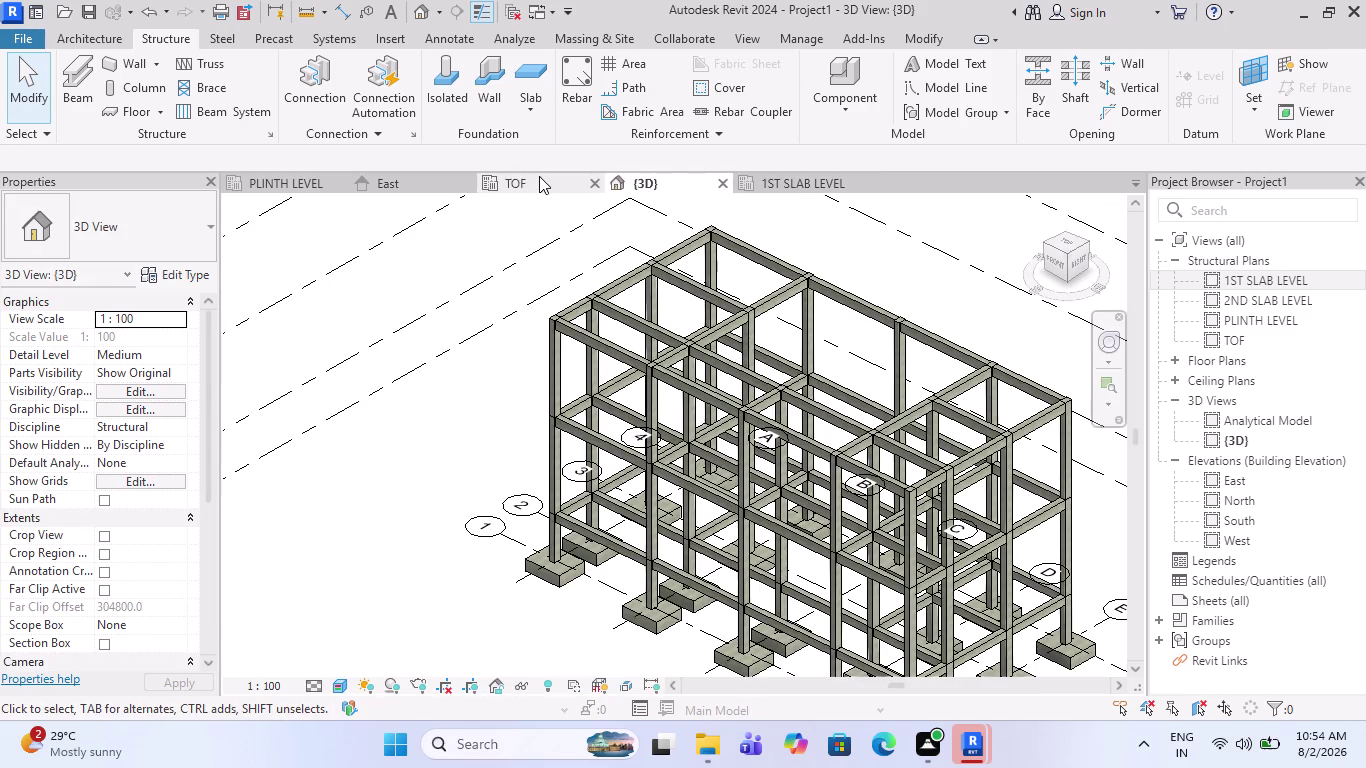
click(539, 176)
Recheck the 1ST SLAB LEVEL beam grid, then show the Structure > Slab options.
click(782, 181)
scroll(up, 3)
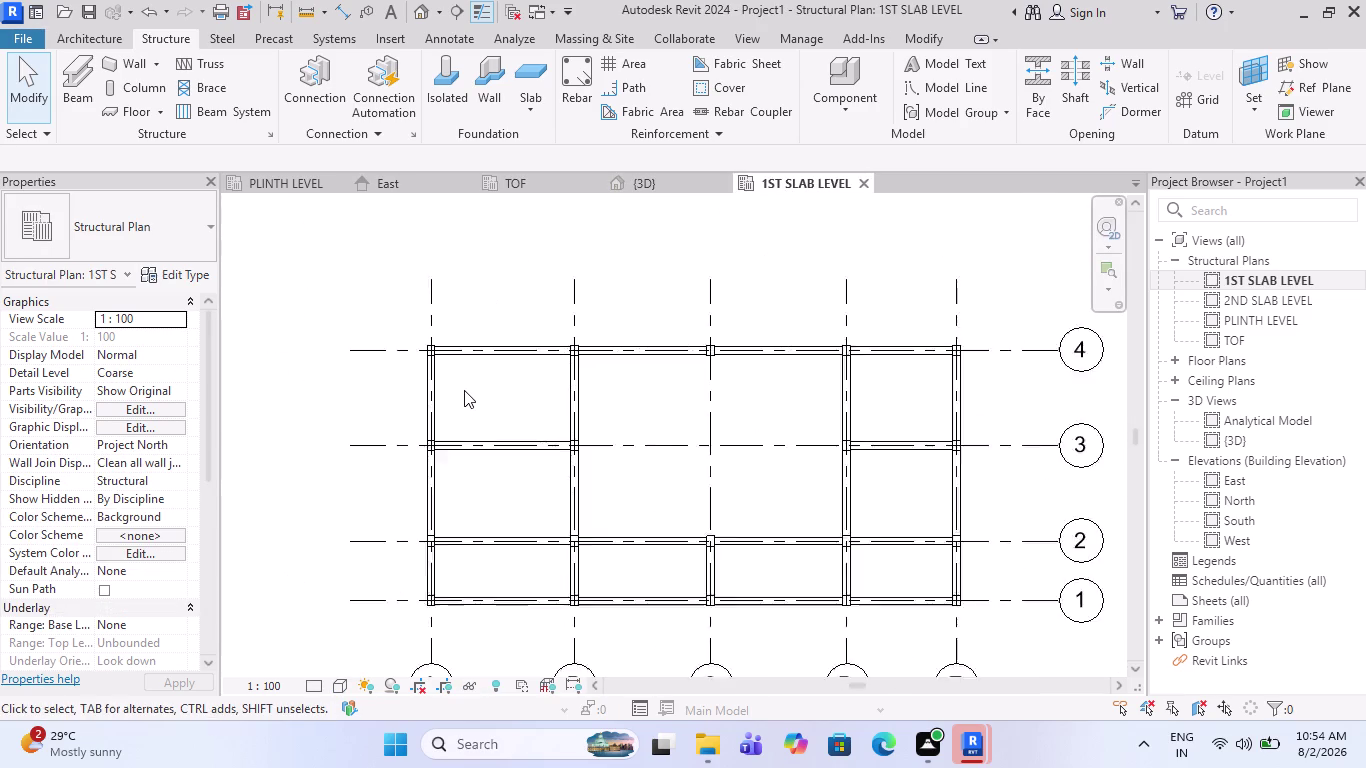
scroll(up, 3)
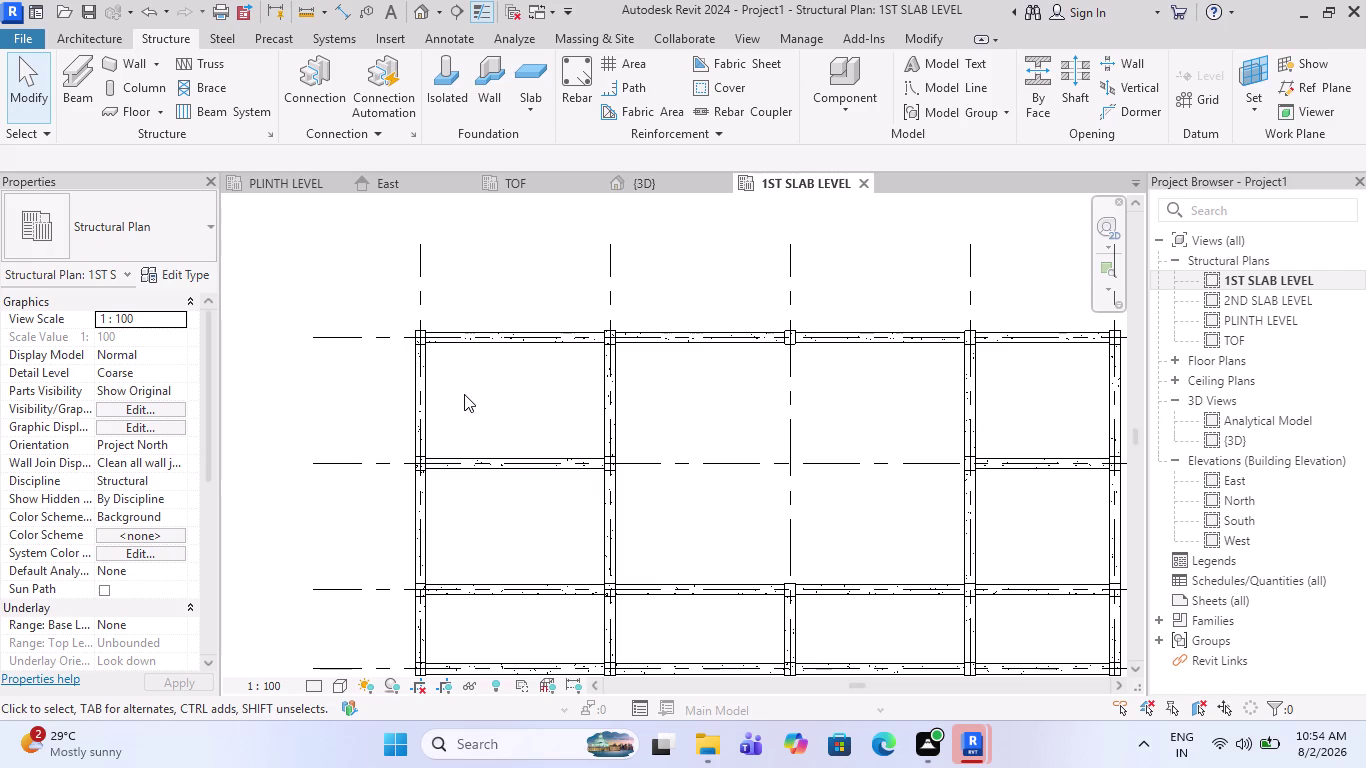
scroll(down, 3)
scroll(up, 3)
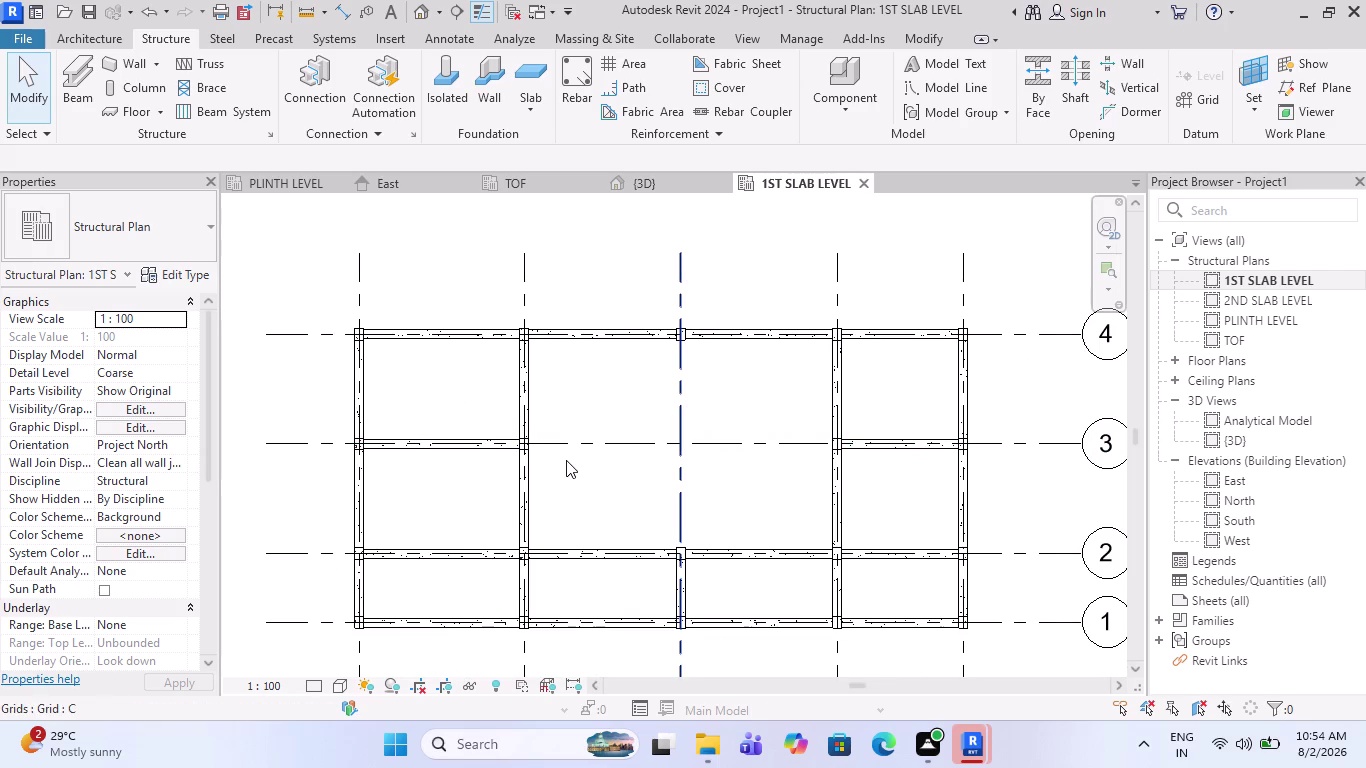
scroll(down, 3)
scroll(up, 3)
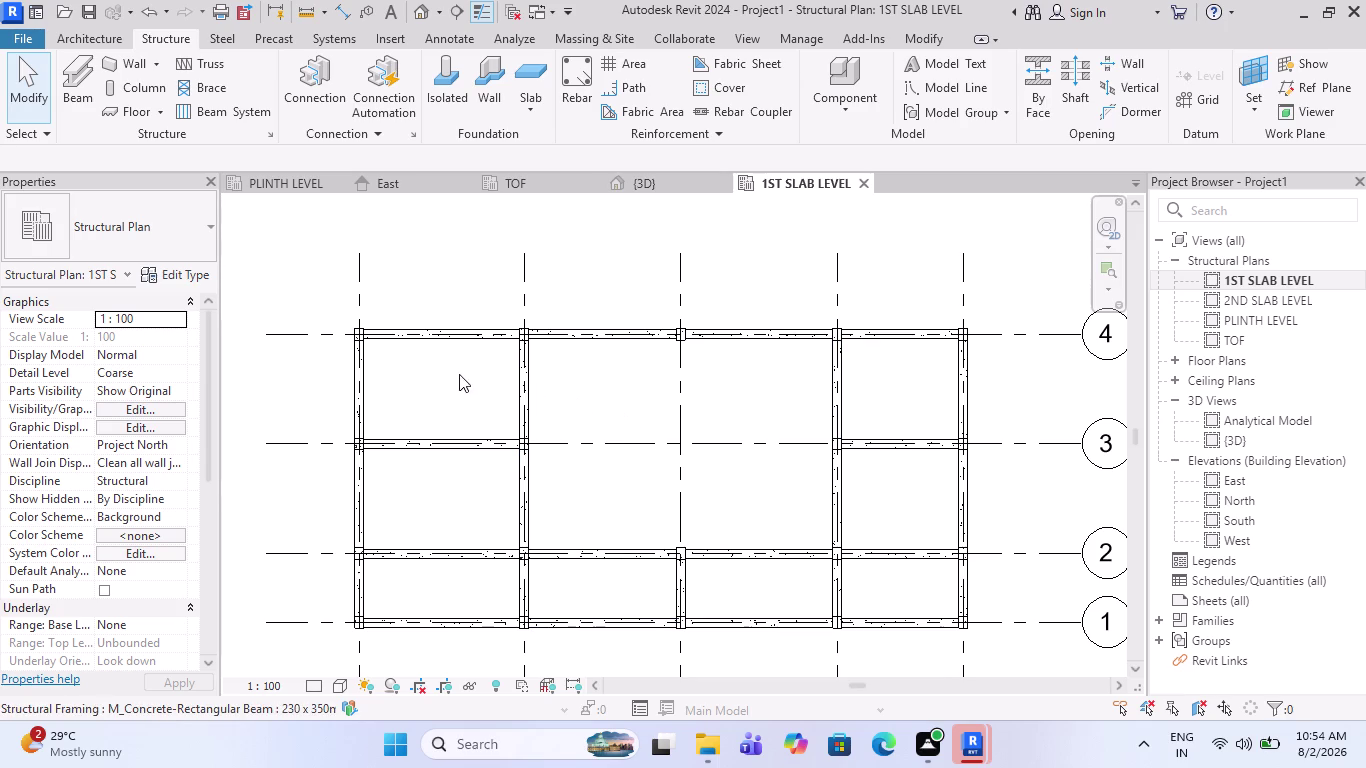
scroll(down, 3)
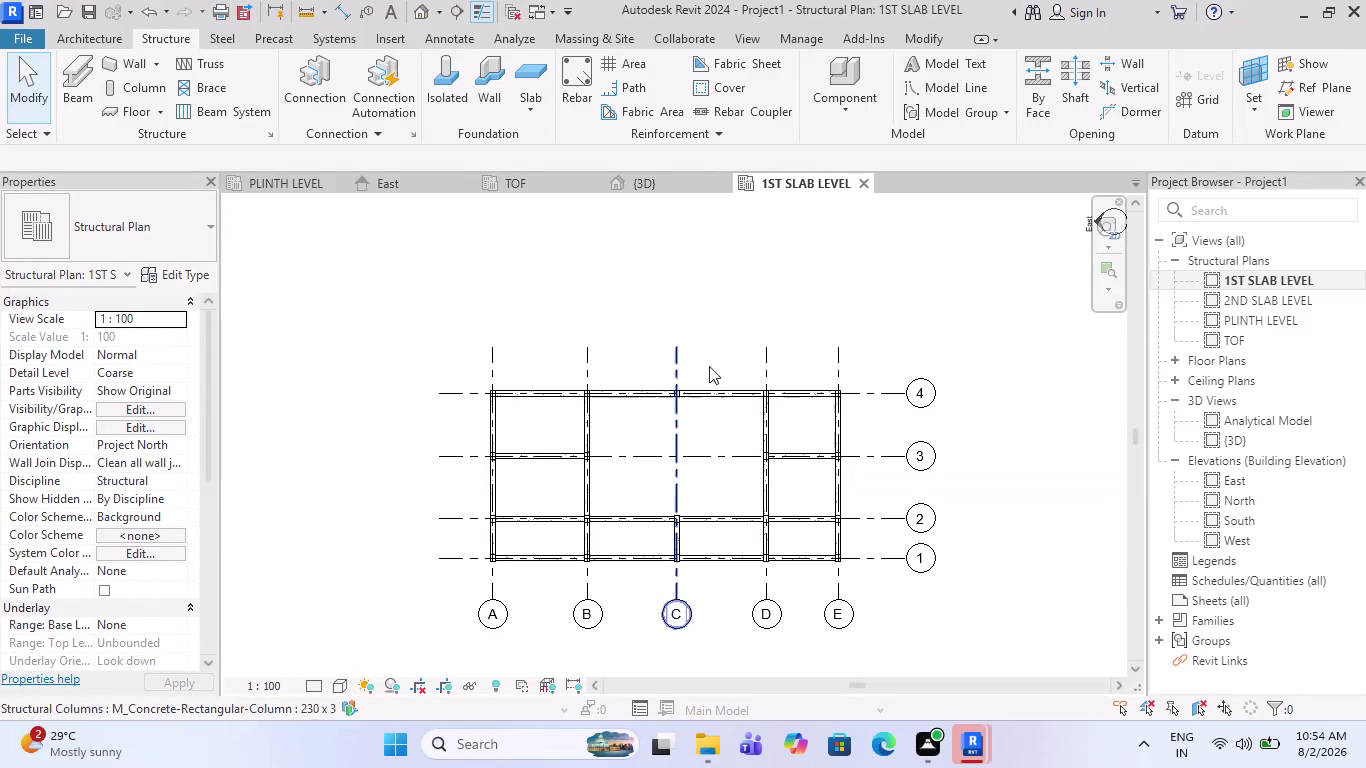
scroll(up, 3)
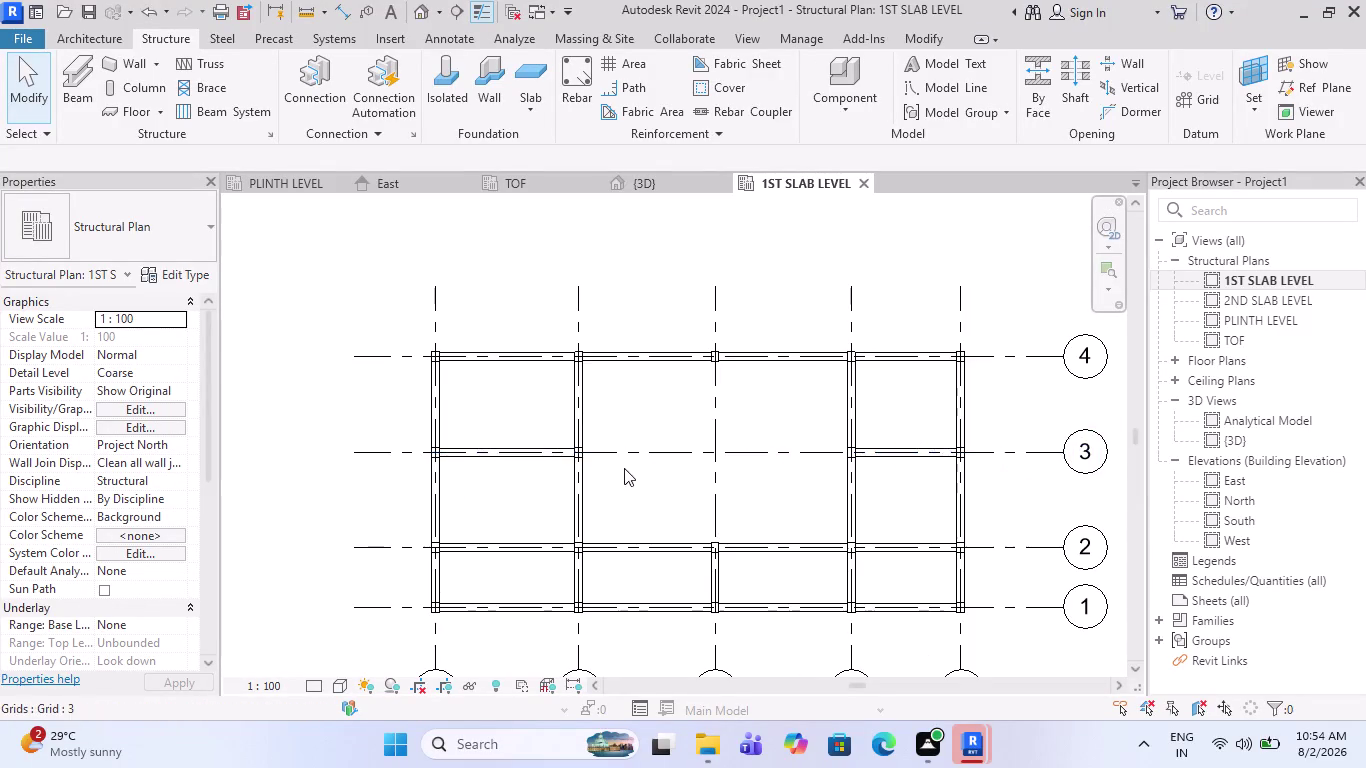
scroll(down, 3)
middle_drag(646, 483, 584, 470)
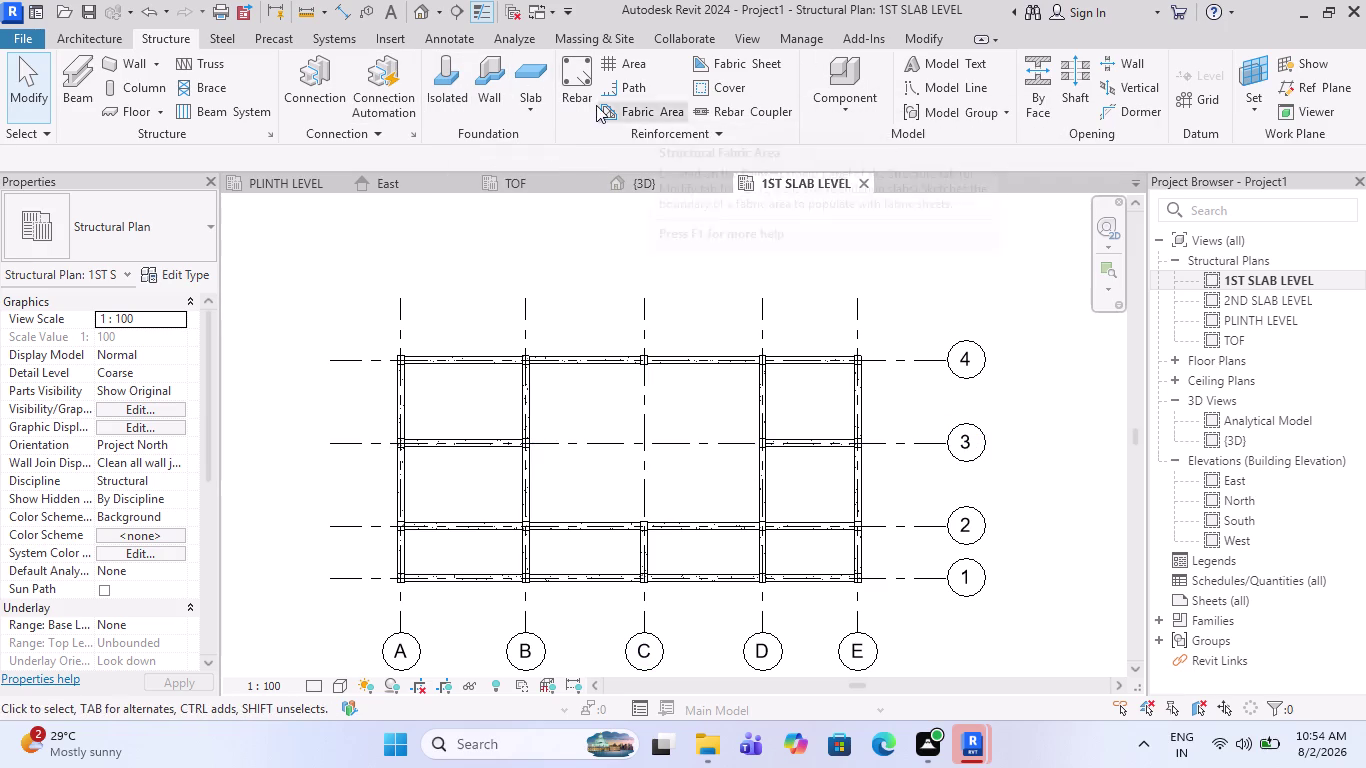
click(534, 109)
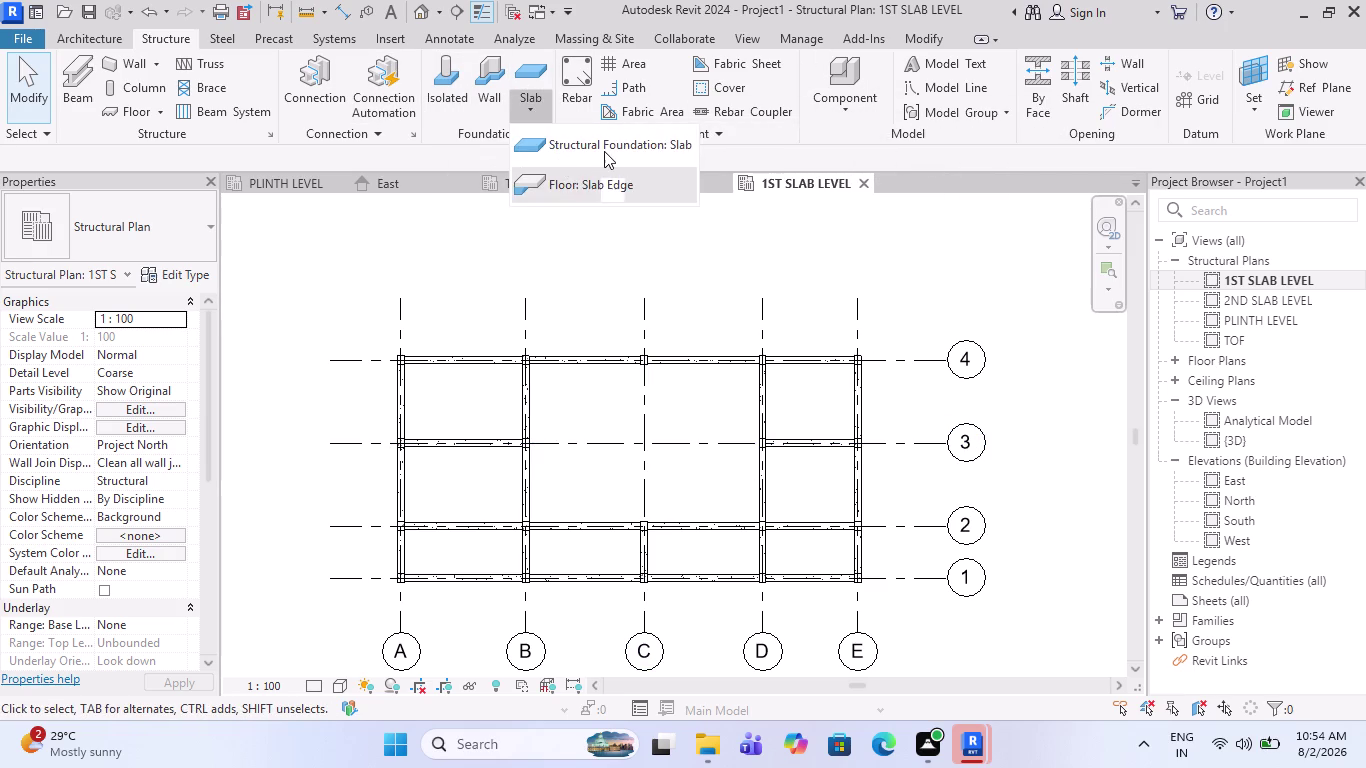
click(604, 151)
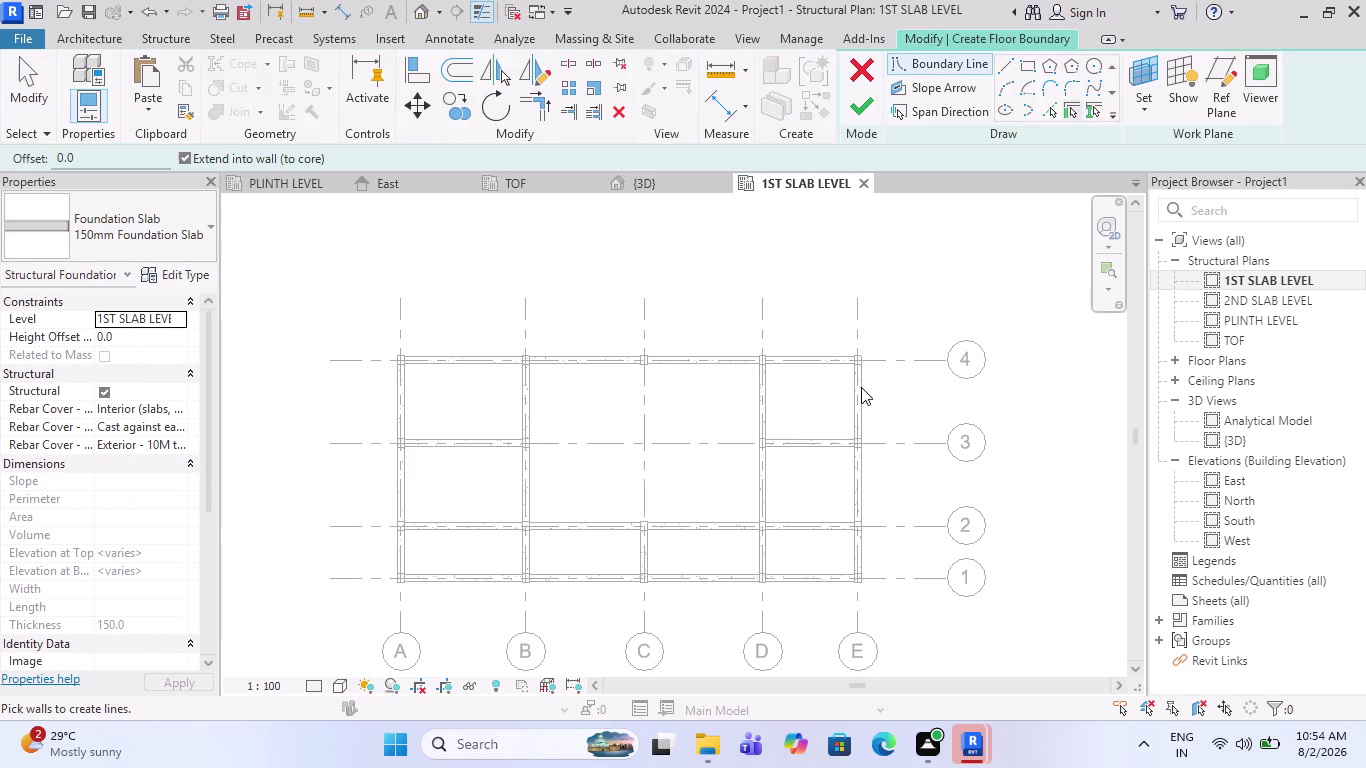
scroll(up, 3)
scroll(up, 3)
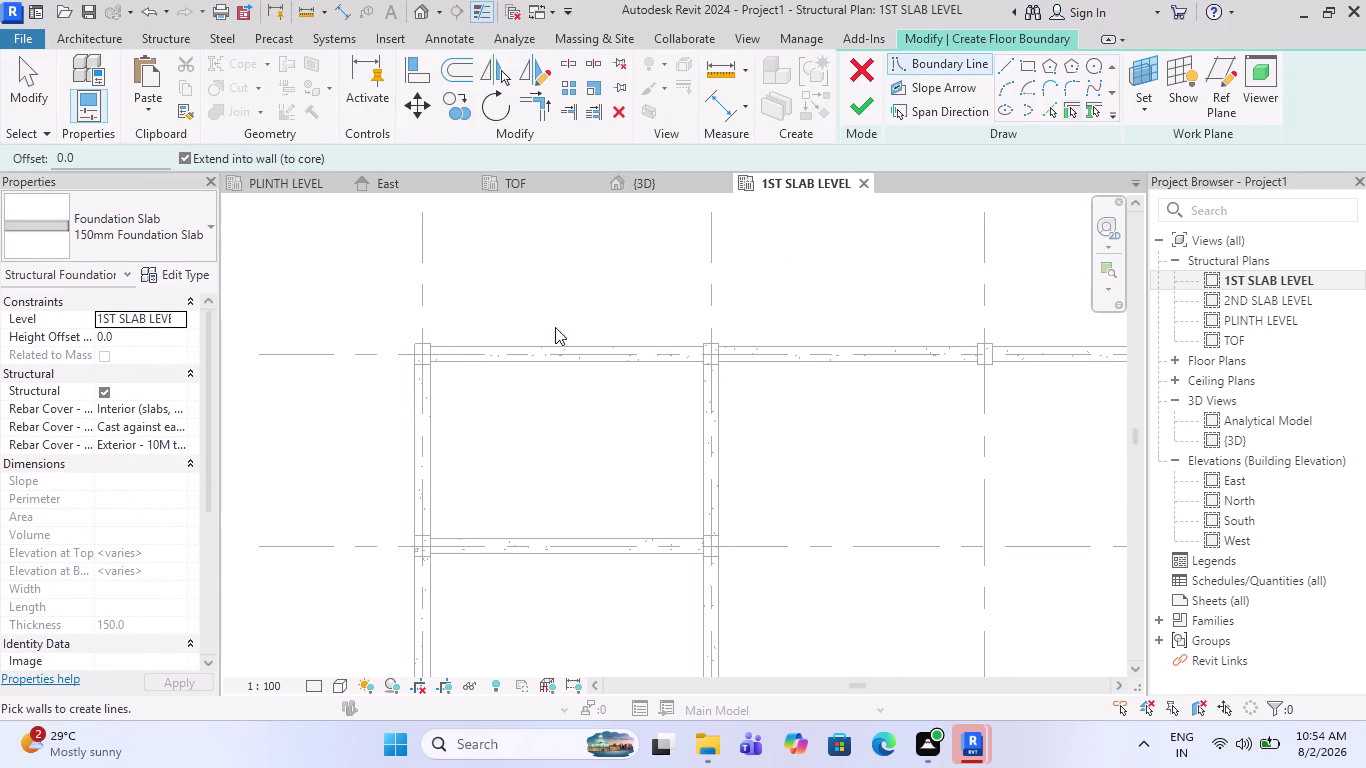
scroll(down, 3)
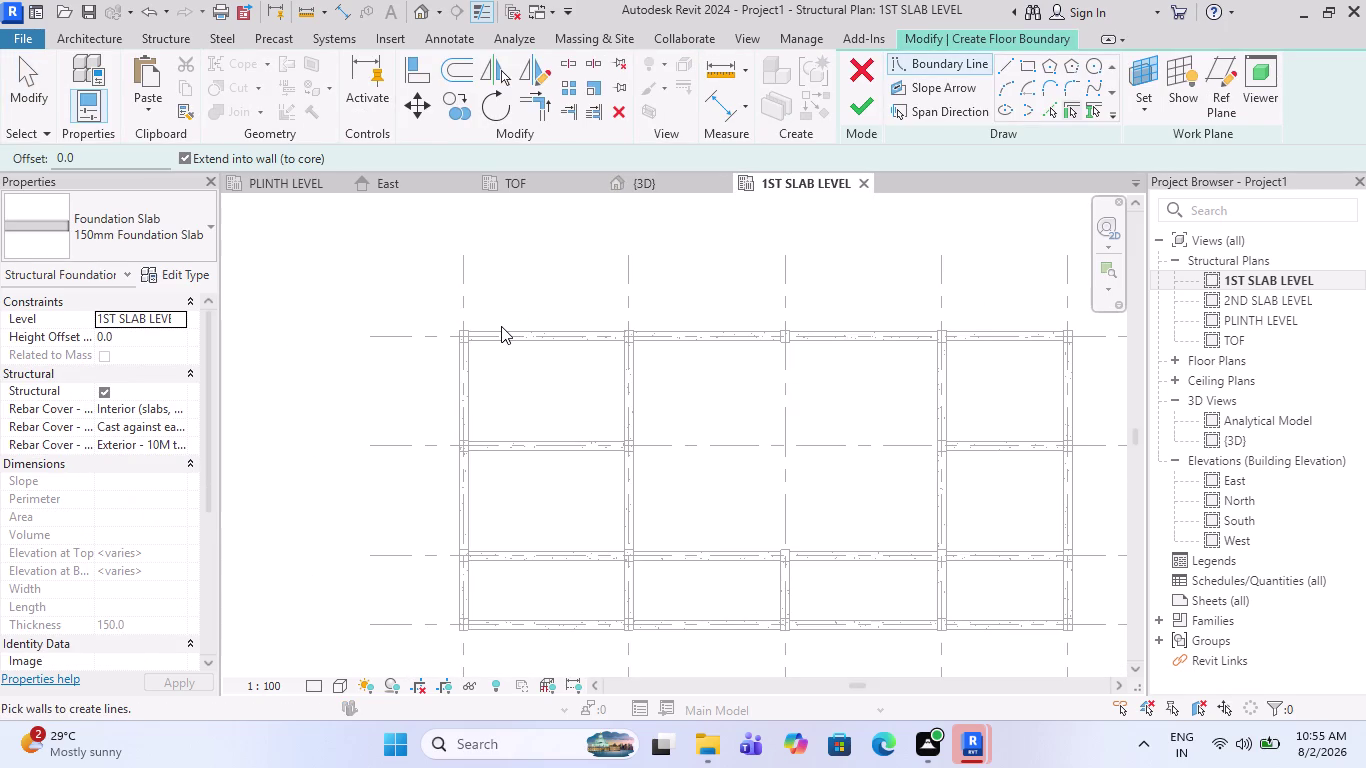
key(Escape)
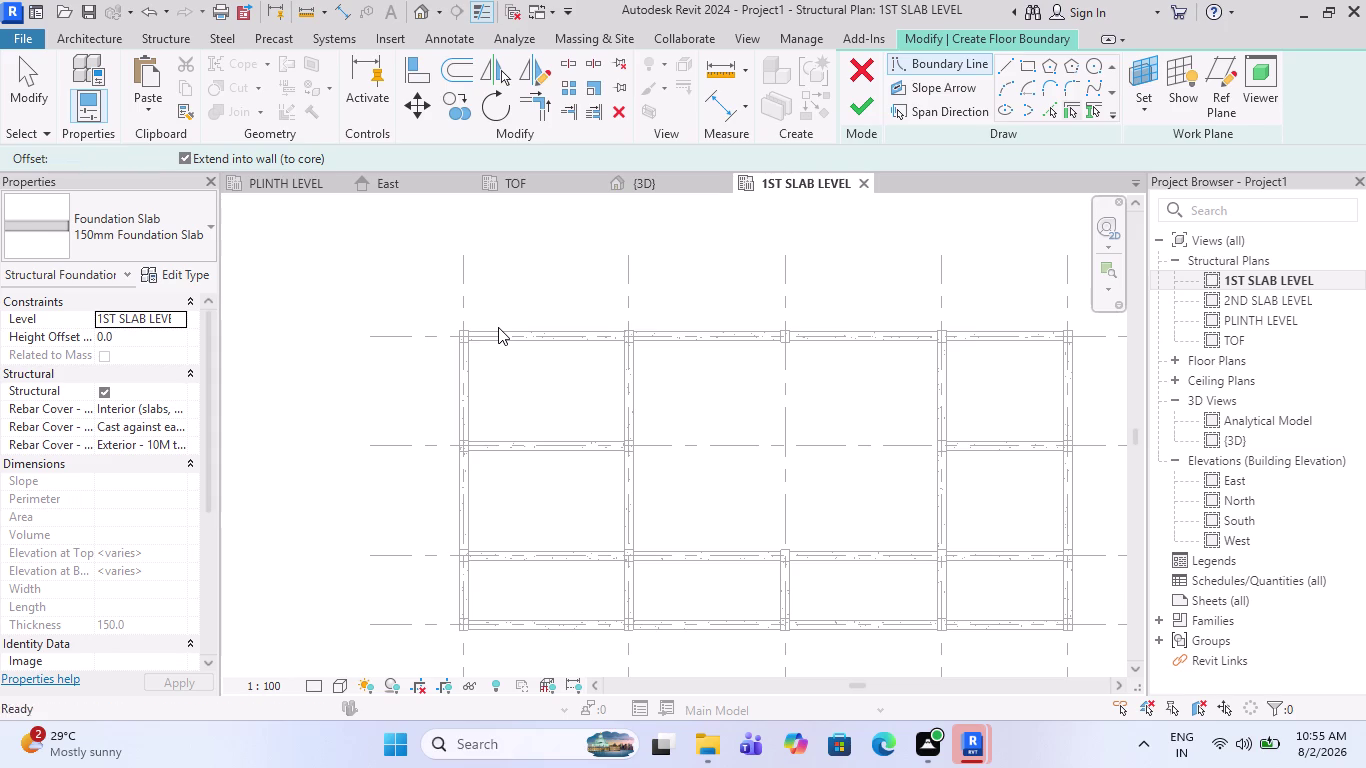
key(Escape)
click(847, 82)
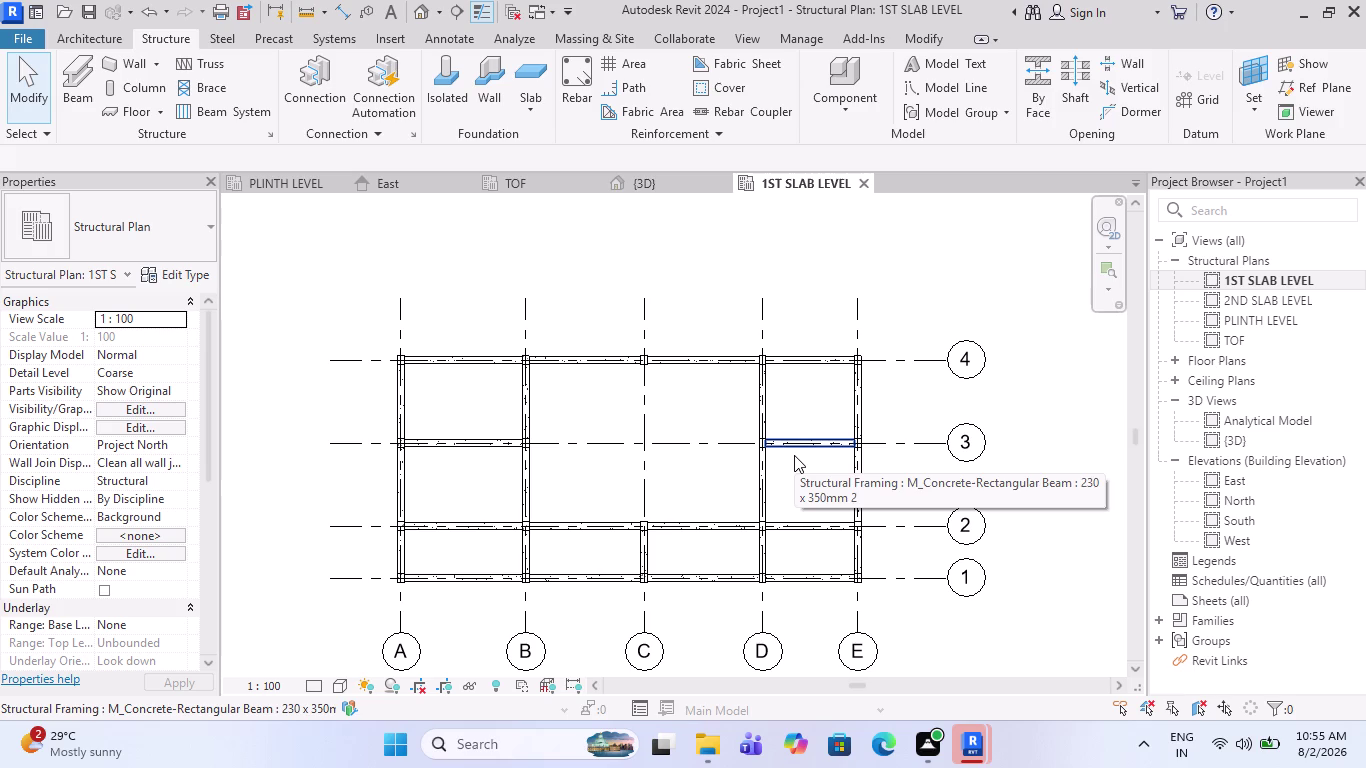
Select the grid 3 beam between A and B and delete it.
click(474, 446)
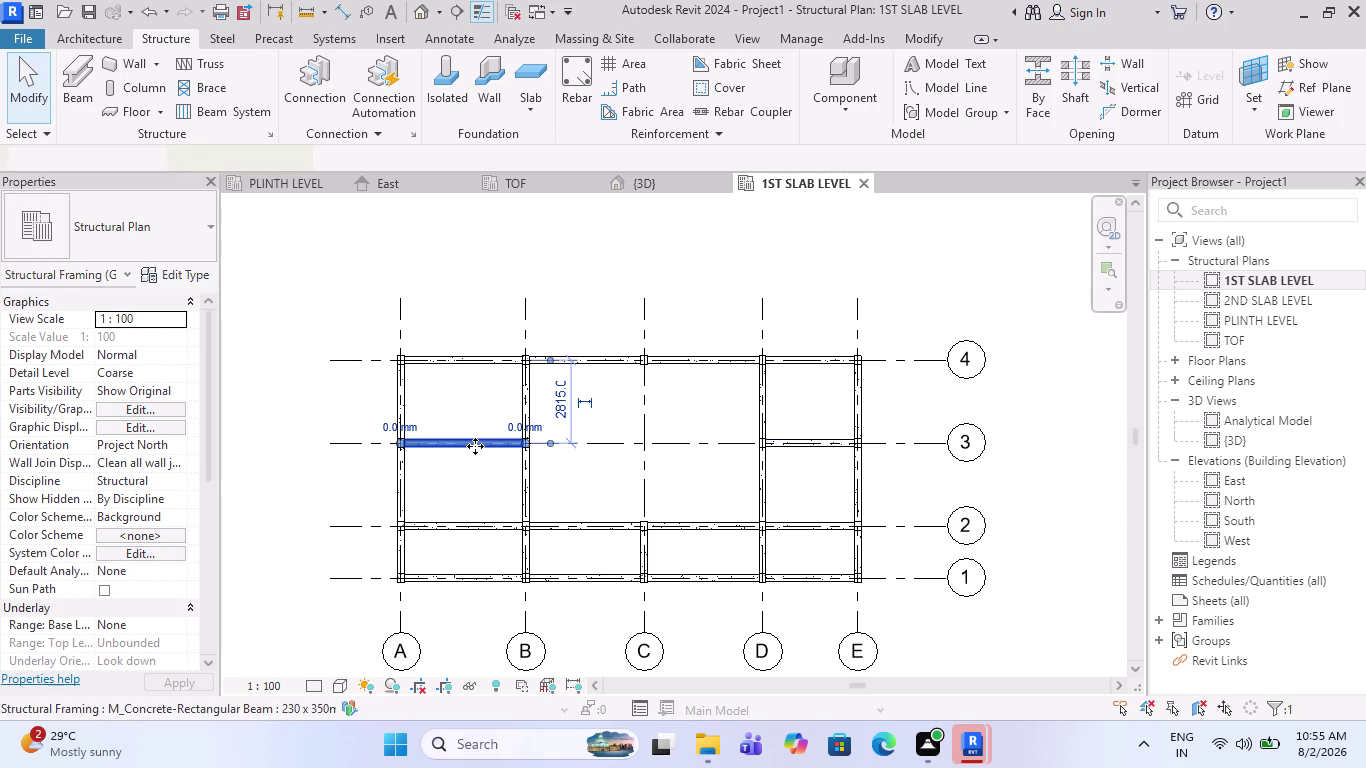
key(Delete)
scroll(down, 3)
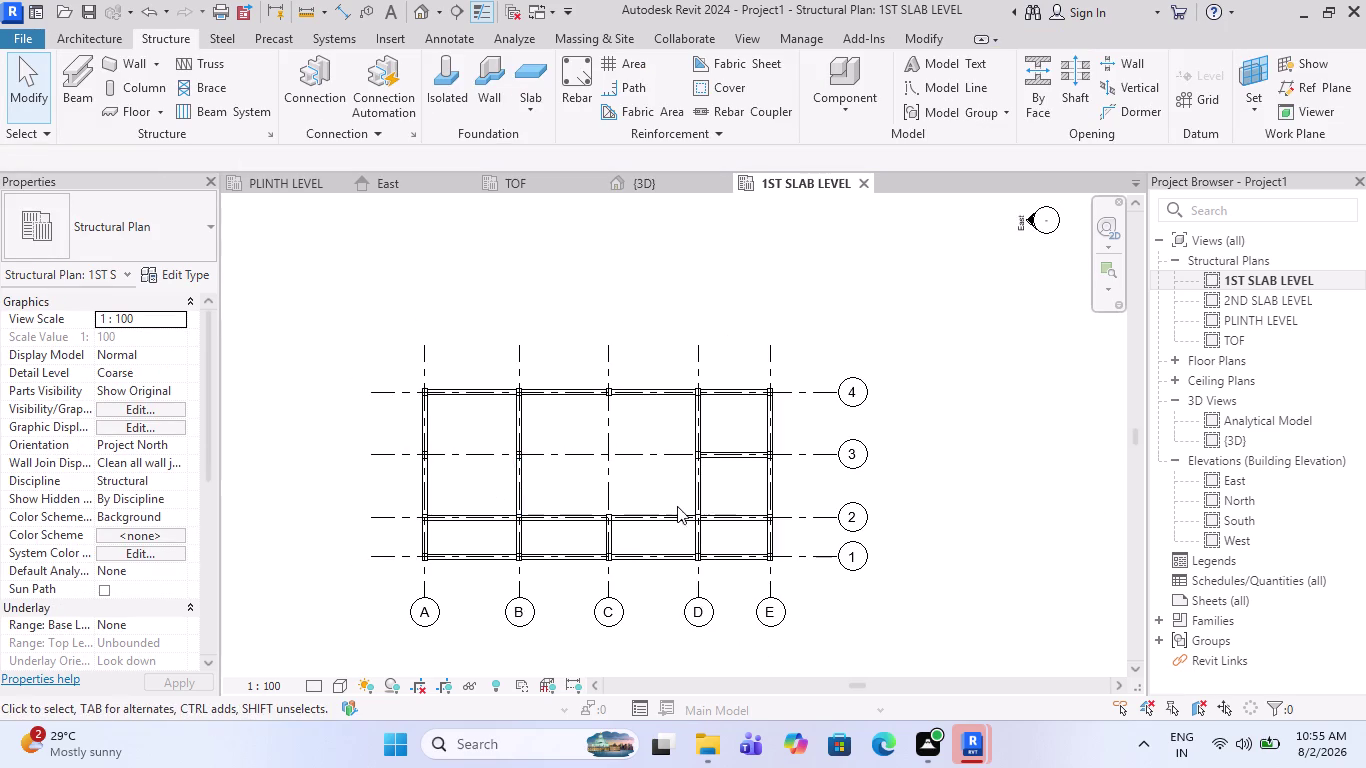
scroll(up, 3)
scroll(up, 3)
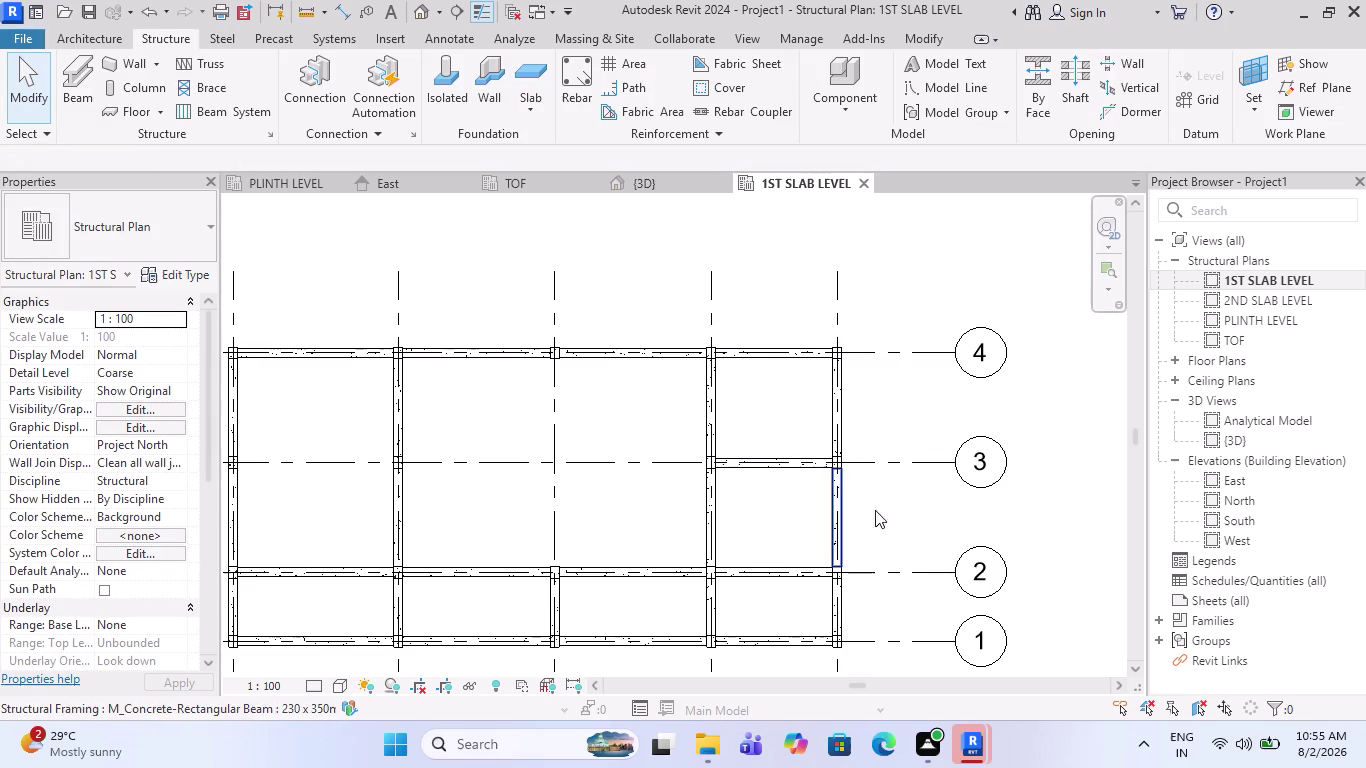
key(Escape)
scroll(down, 3)
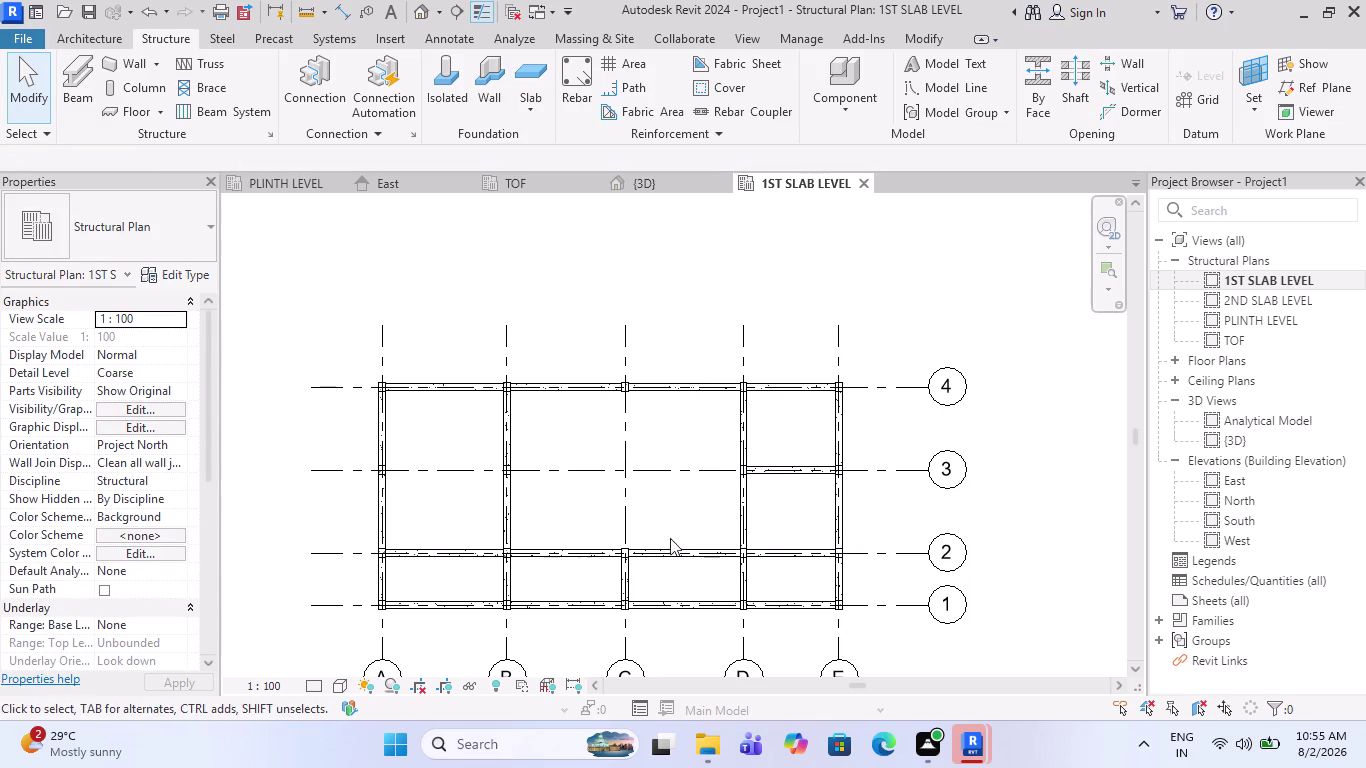
Open the 2ND SLAB LEVEL plan, delete a beam along grid 3, and inspect the layout.
double_click(1257, 303)
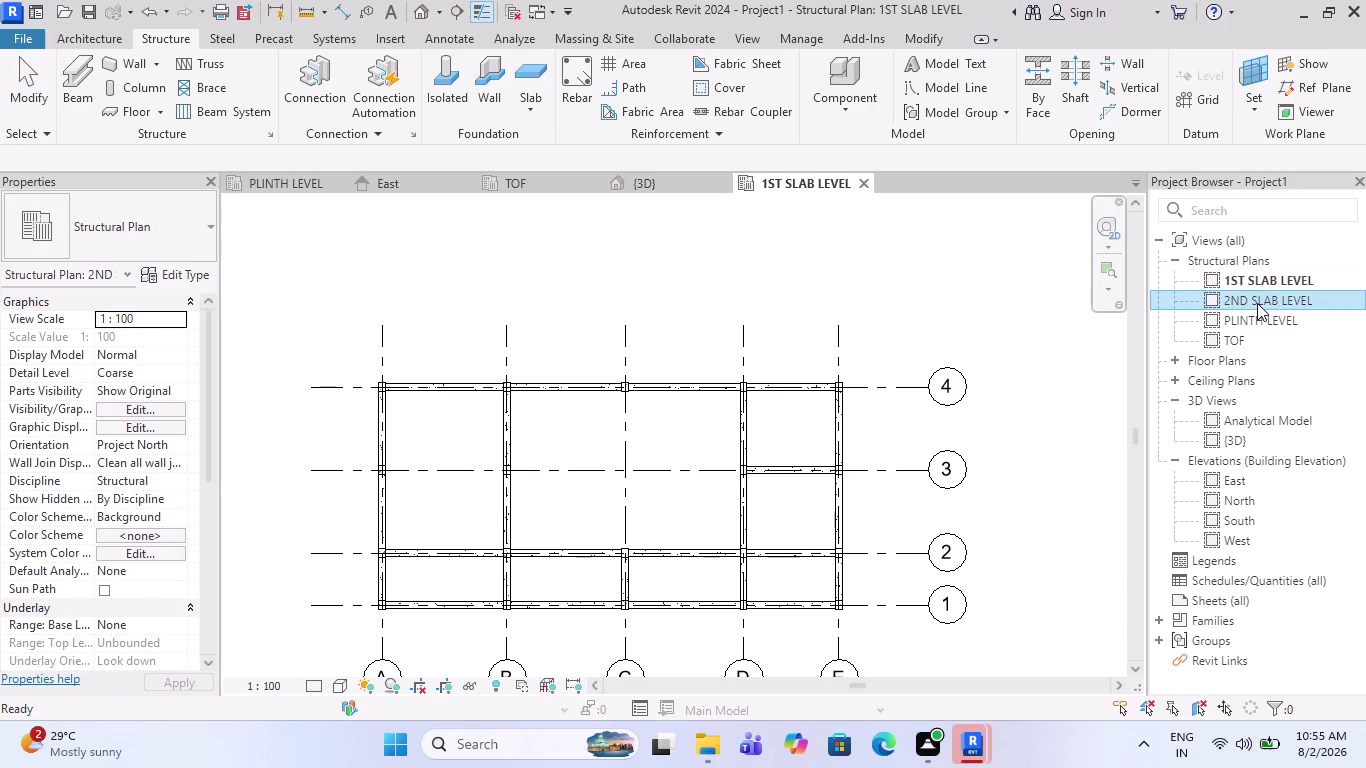
click(447, 470)
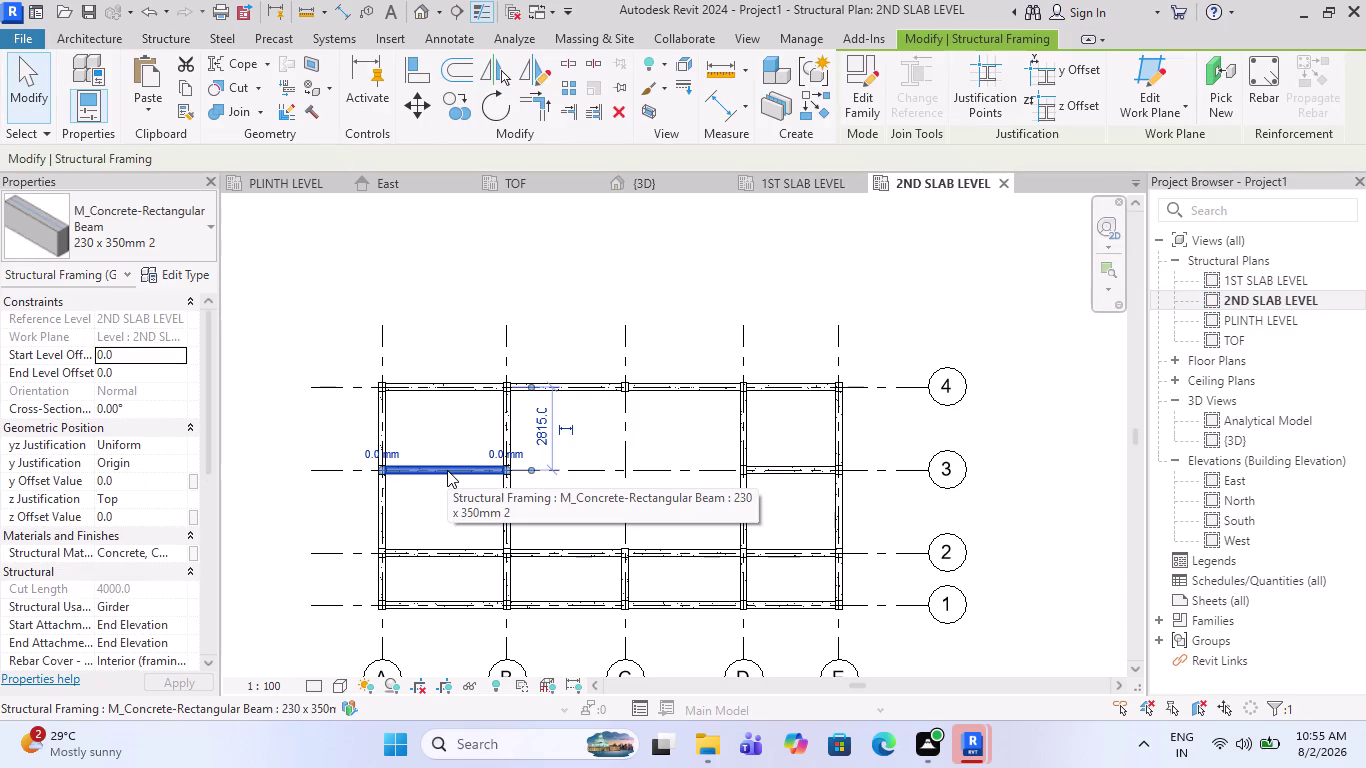
key(Delete)
scroll(up, 3)
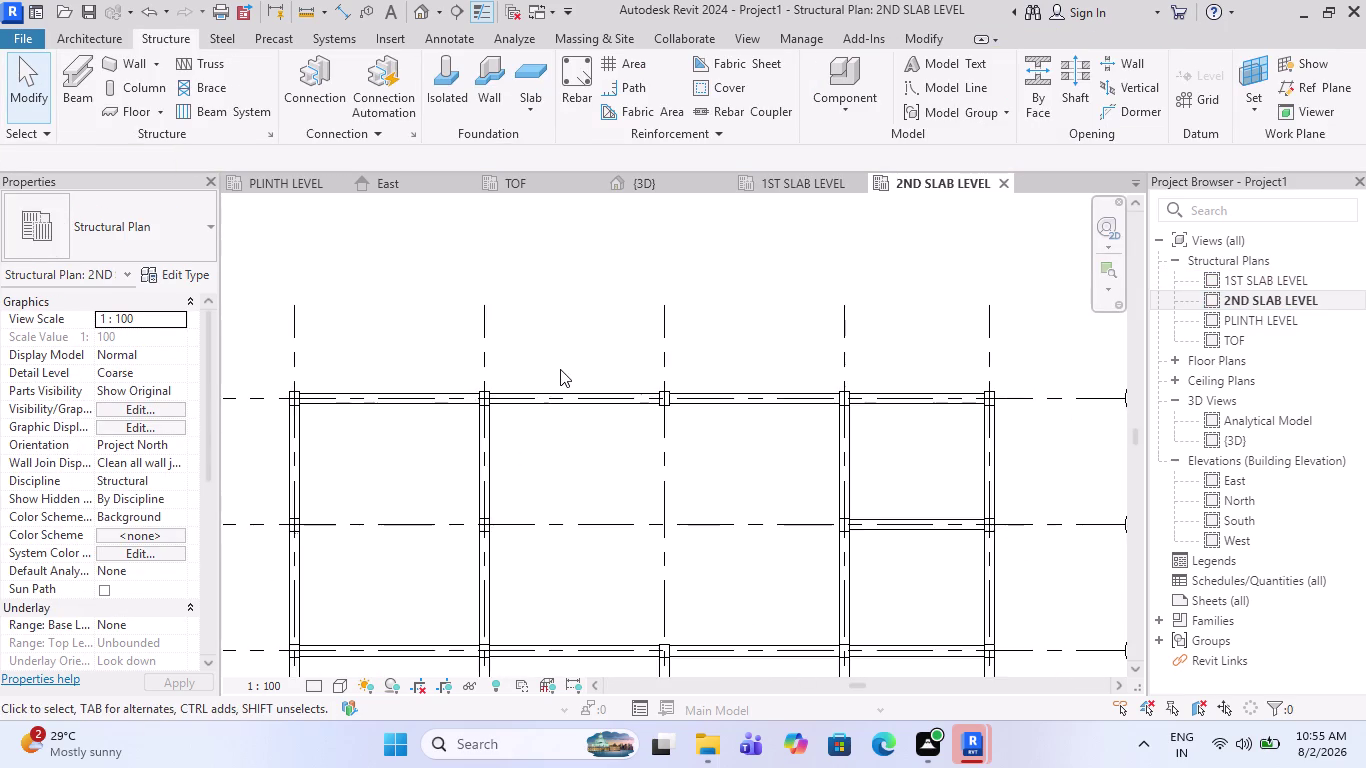
scroll(up, 3)
scroll(up, 3)
scroll(down, 3)
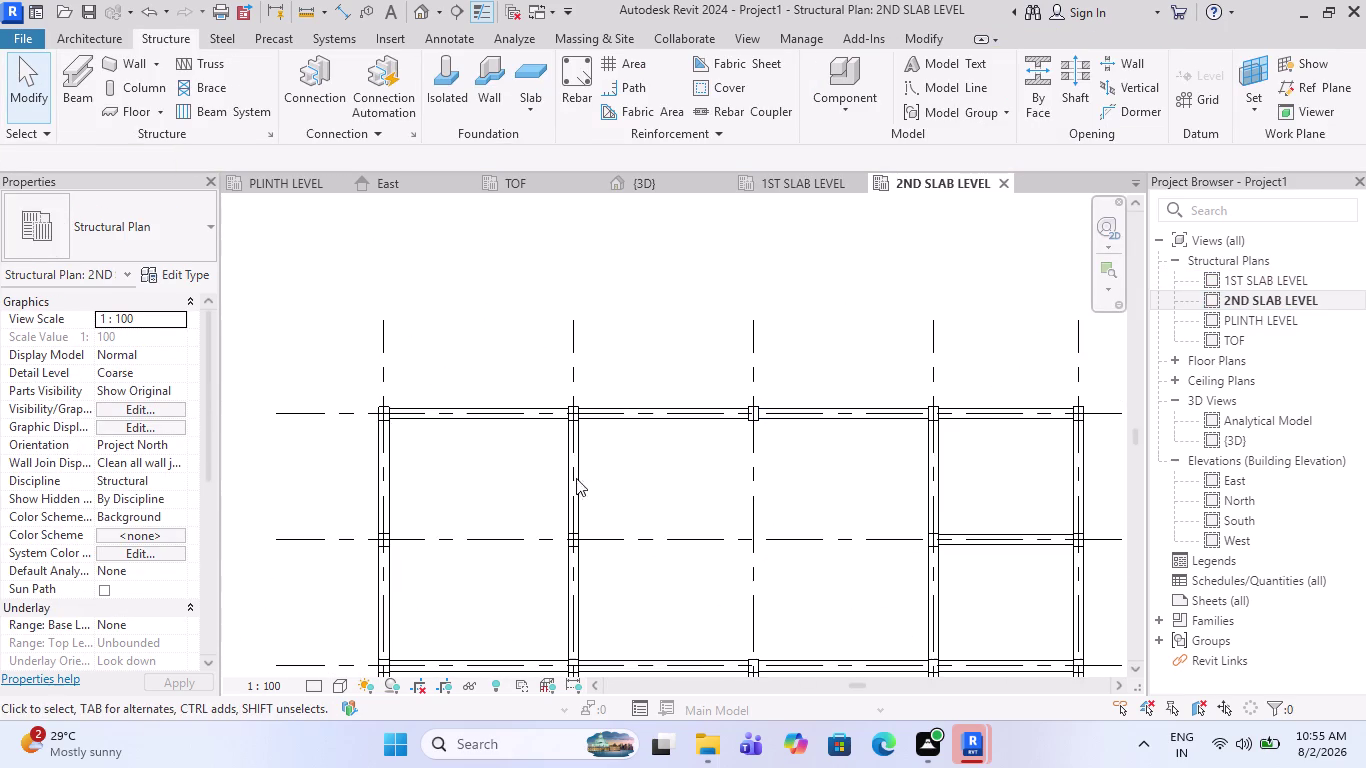
scroll(down, 3)
scroll(down, 3)
scroll(up, 3)
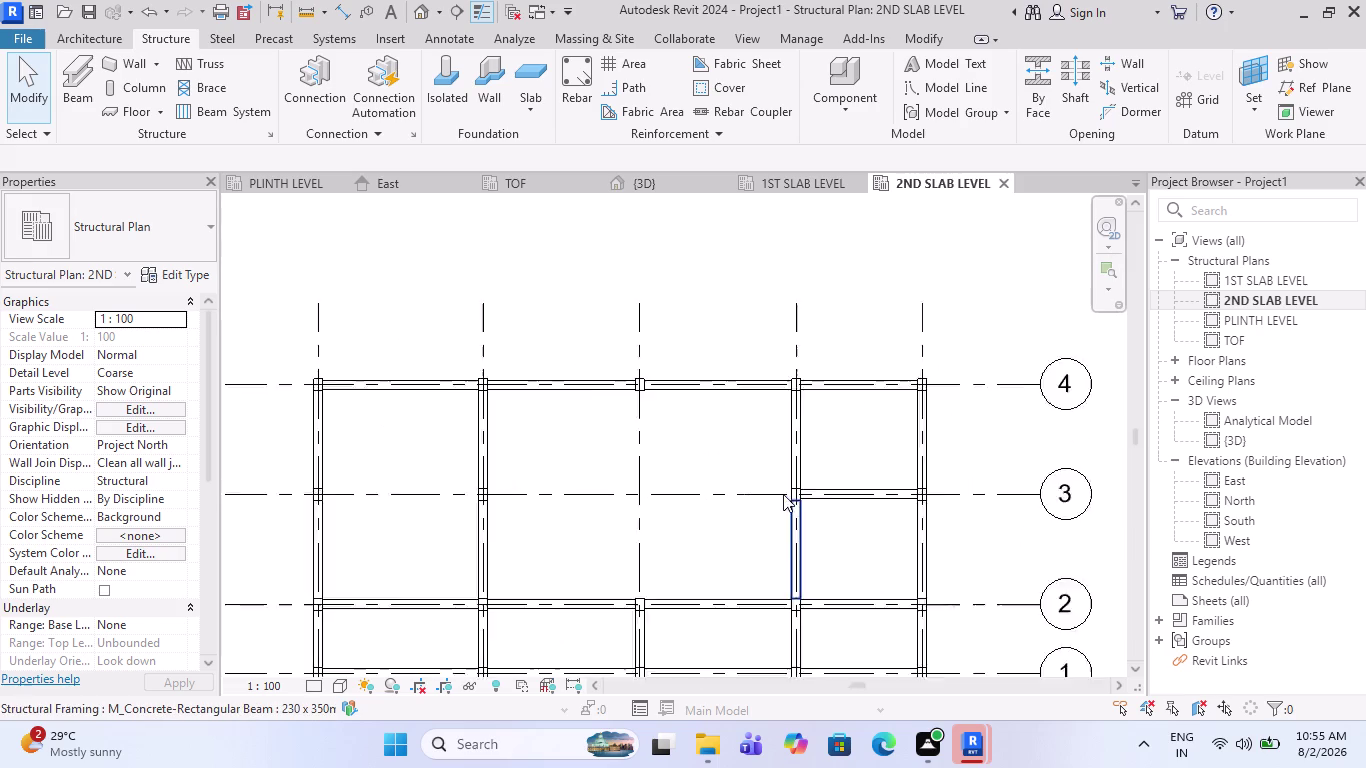
scroll(up, 3)
scroll(up, 3)
scroll(up, 3)
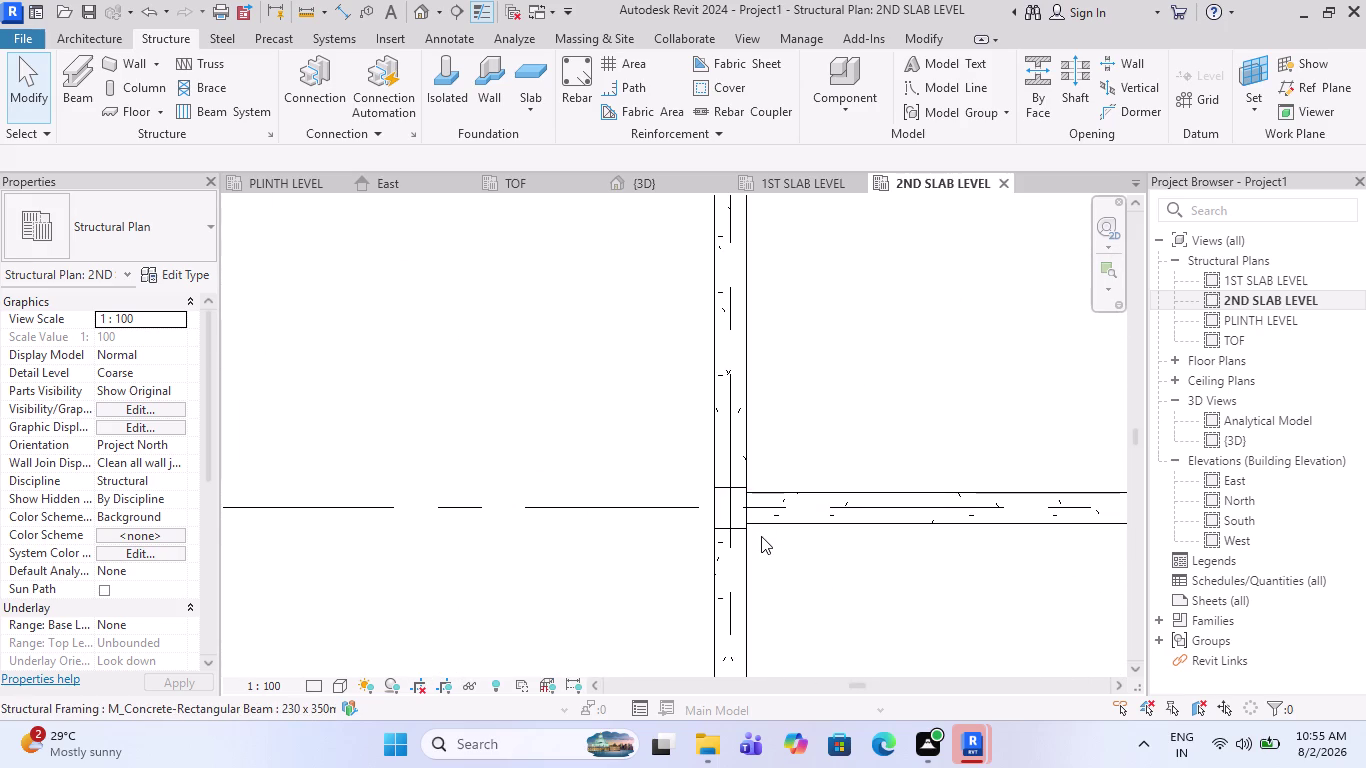
scroll(down, 3)
scroll(up, 3)
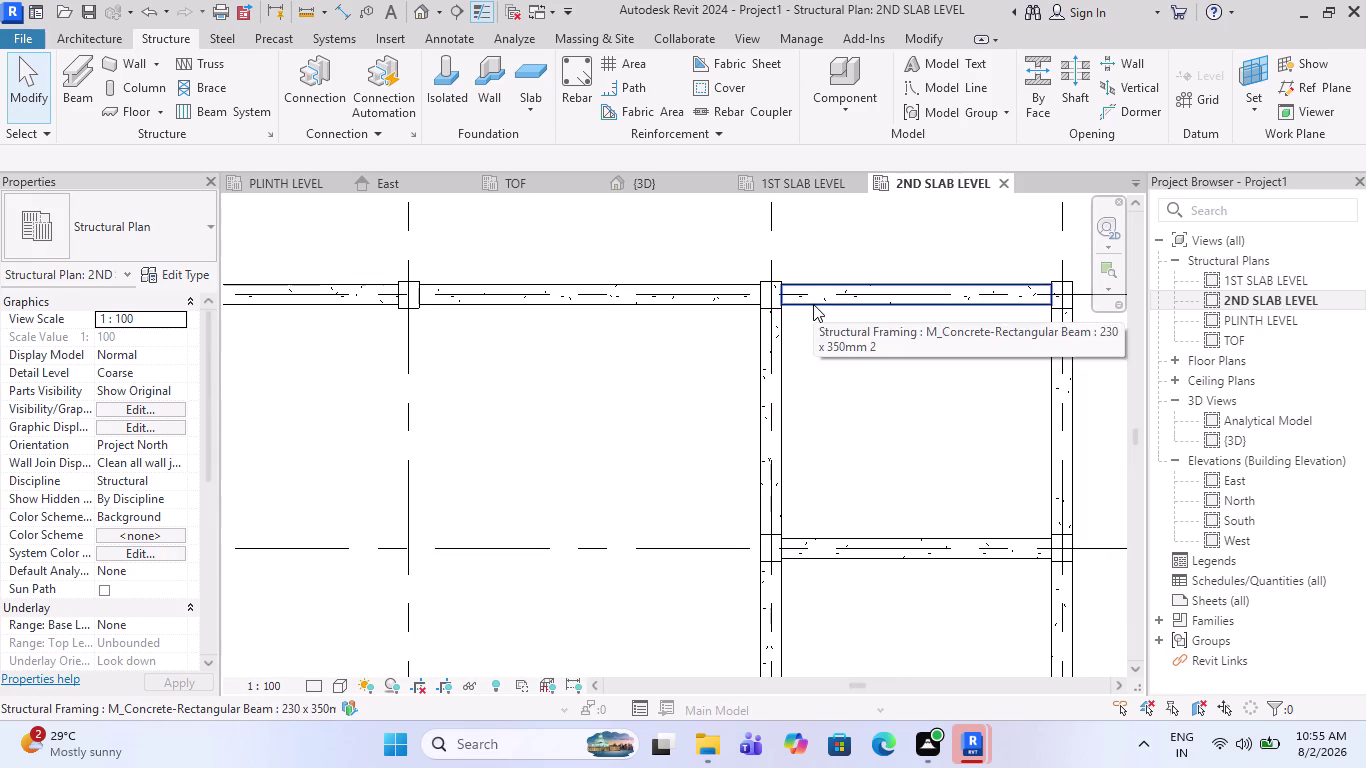
Select a girder in the top row of the 2ND SLAB LEVEL plan.
click(813, 304)
scroll(down, 3)
scroll(up, 3)
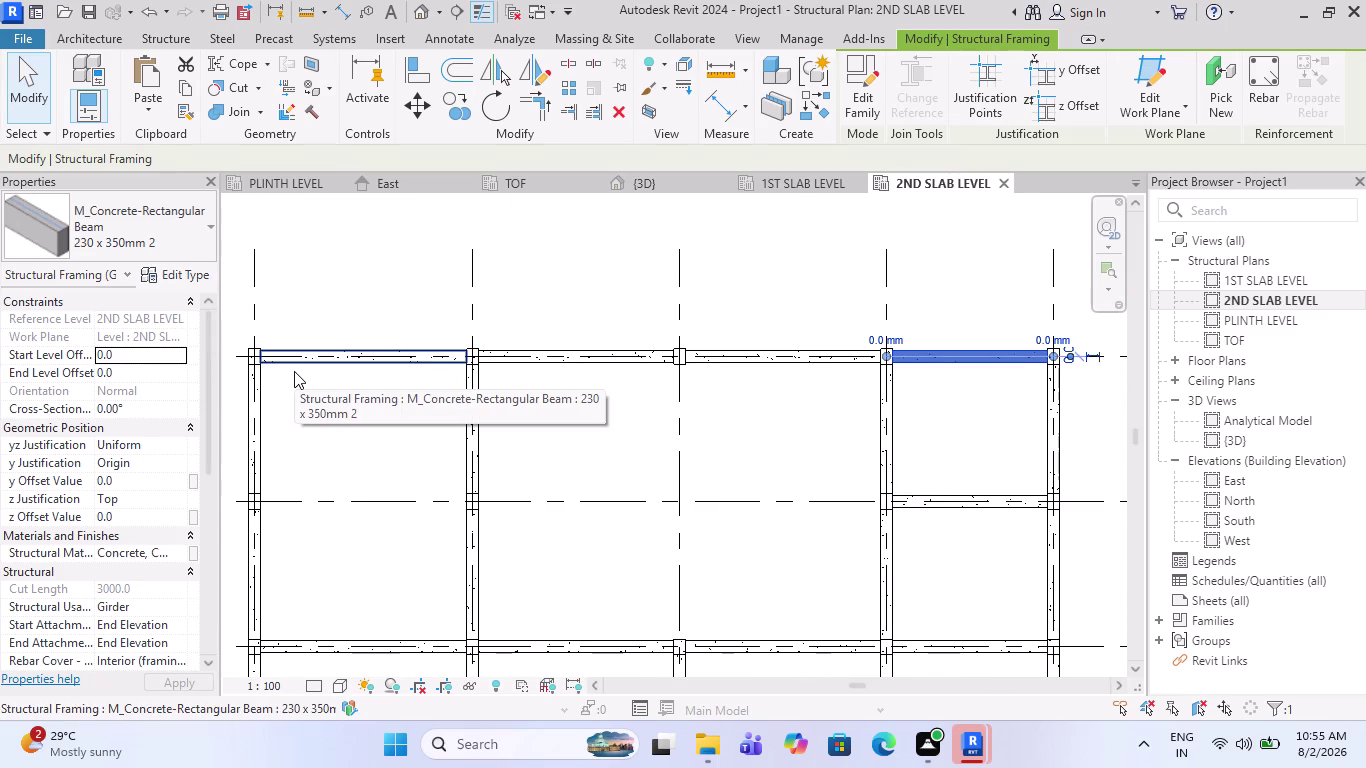
Select three top-row girders and set their y Justification to Left.
click(297, 371)
click(560, 360)
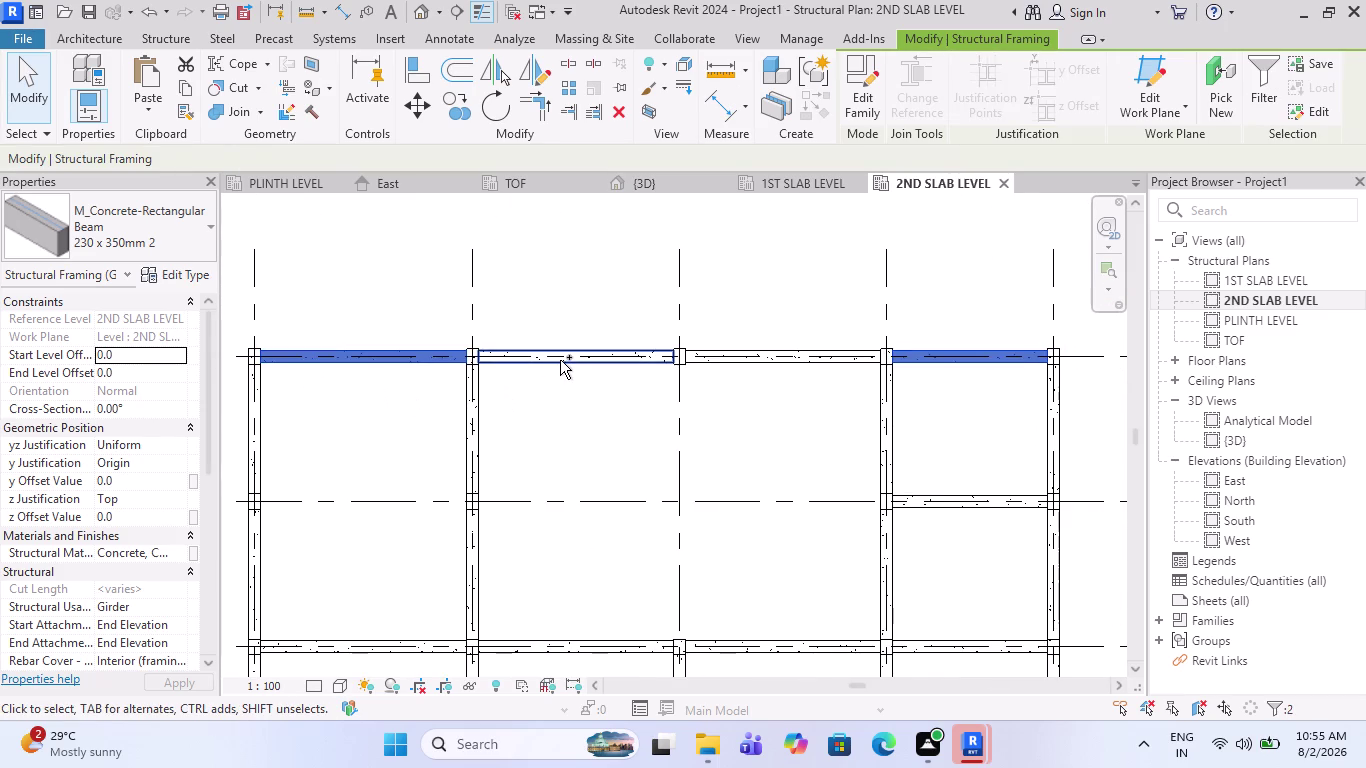
click(757, 366)
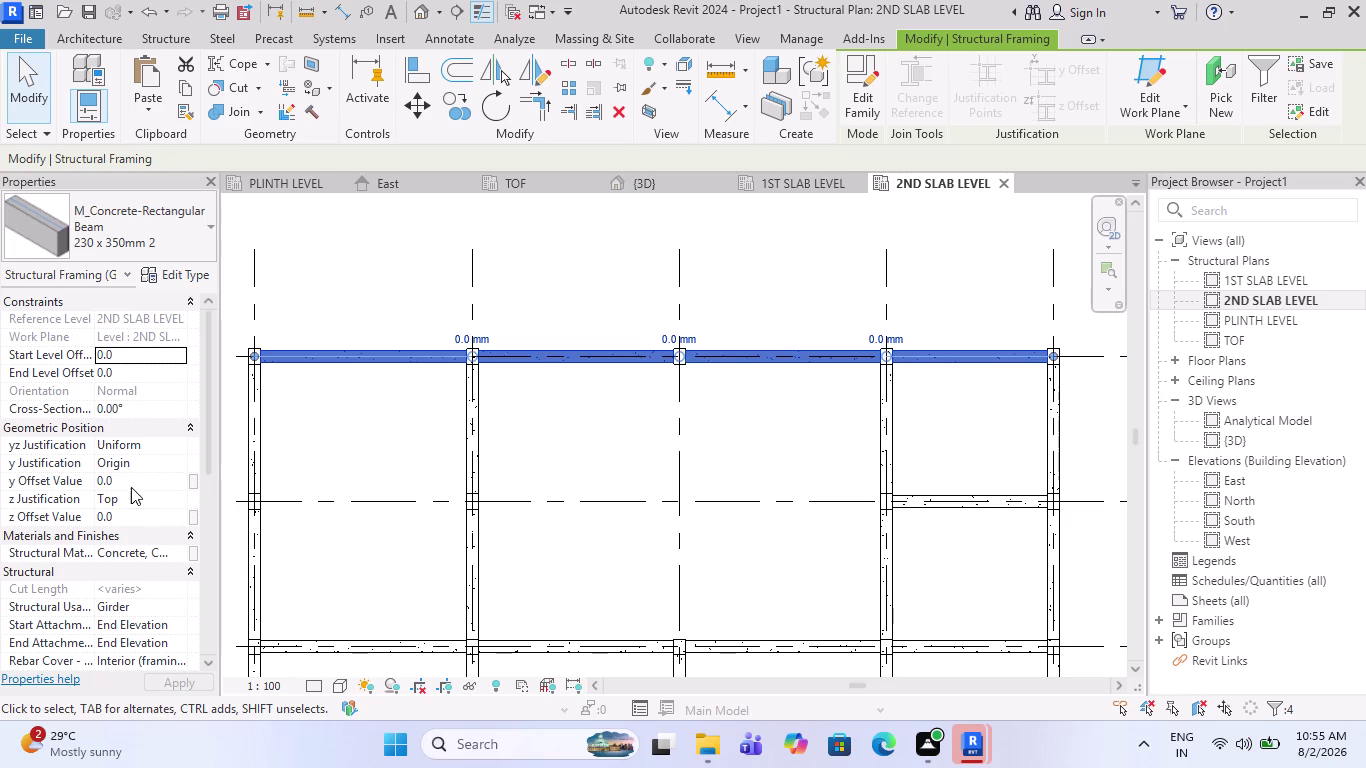
click(160, 466)
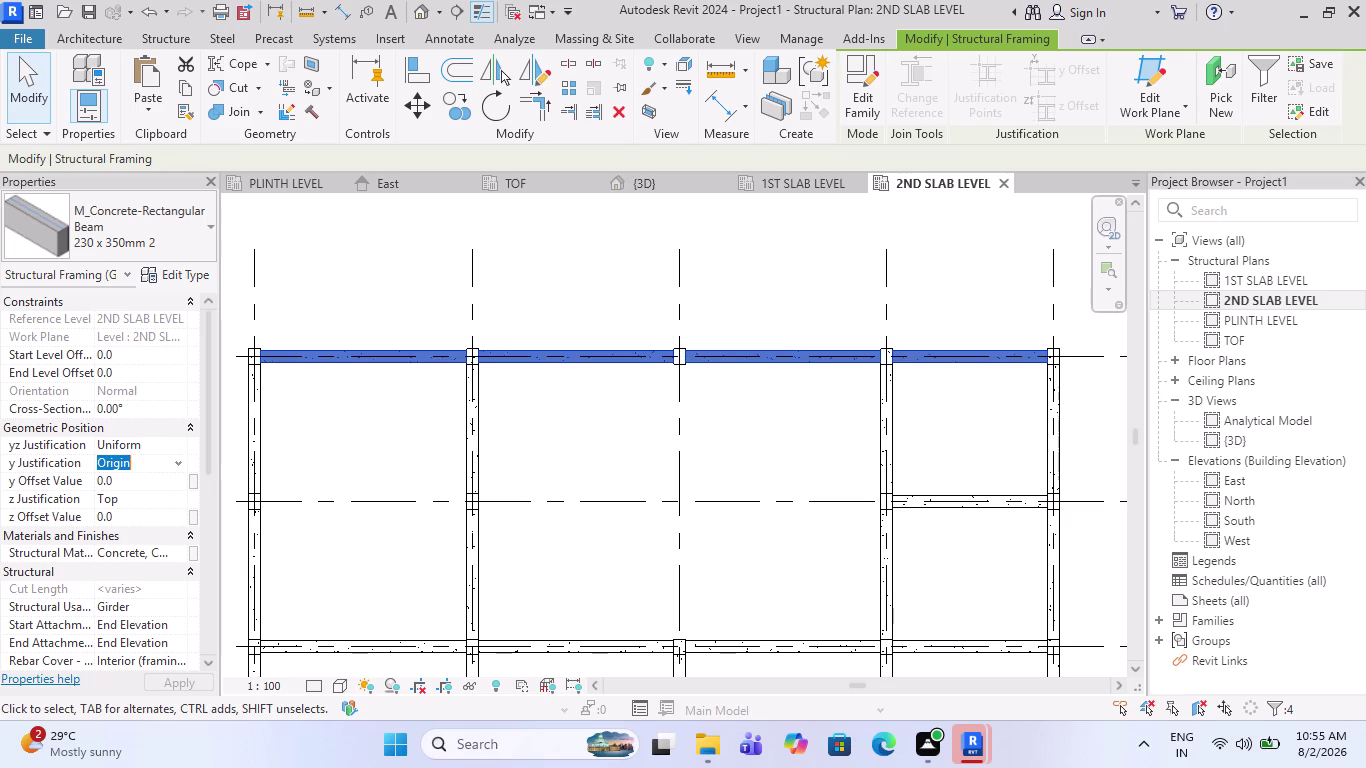
click(175, 463)
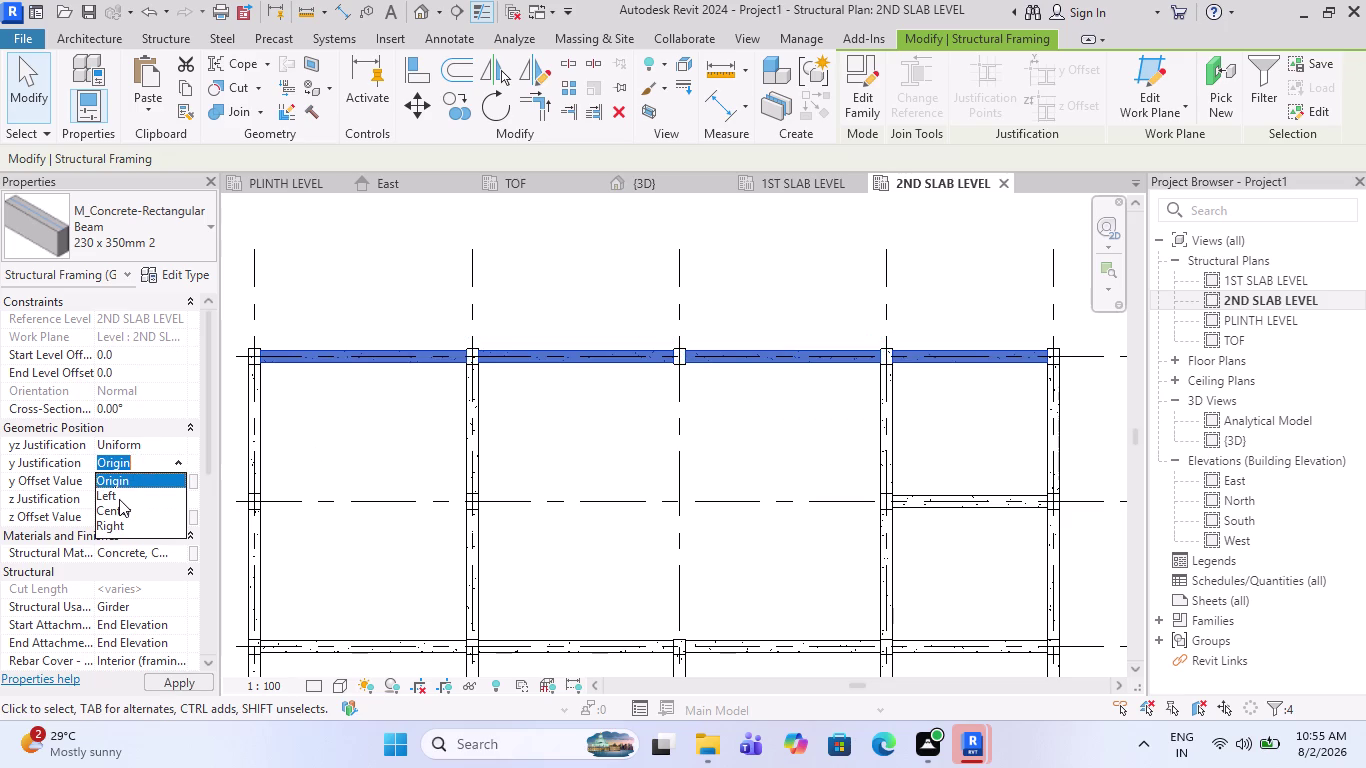
click(119, 499)
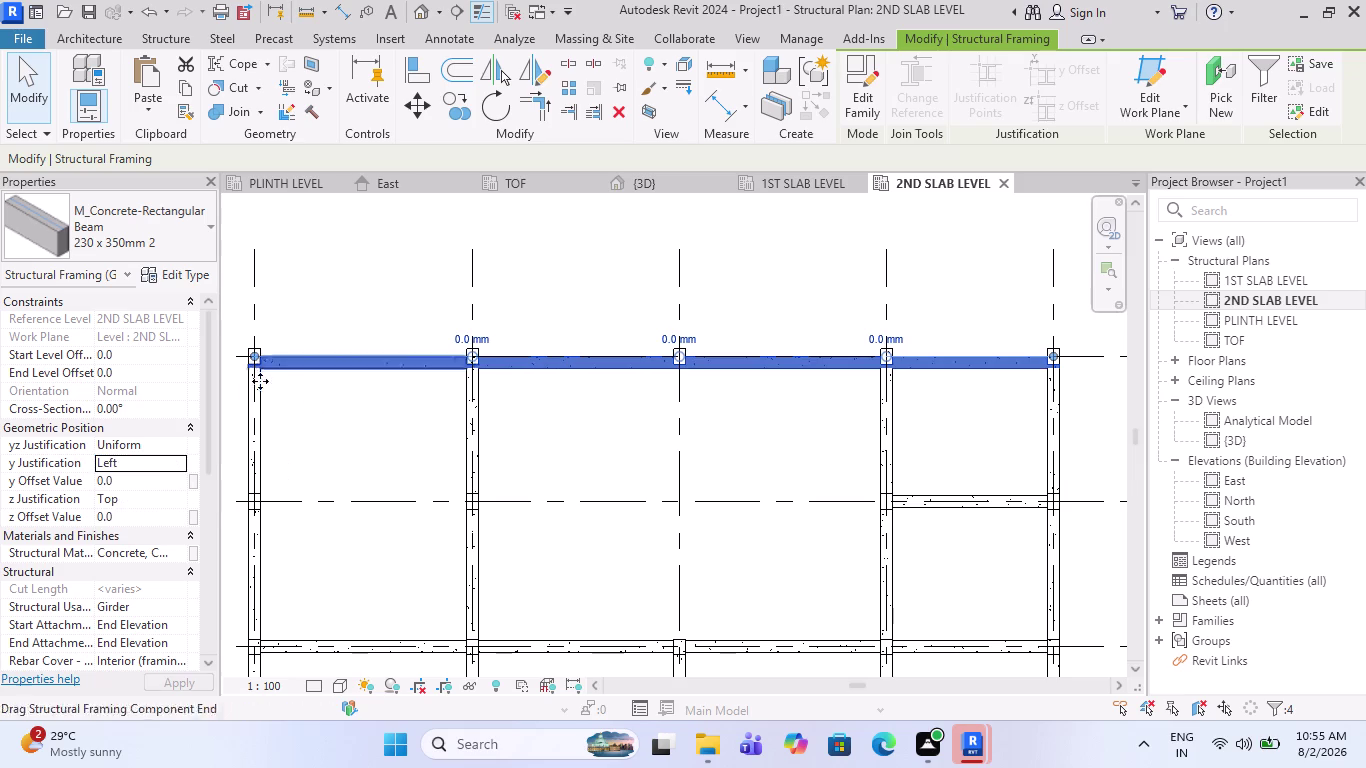
click(152, 460)
Change the girders' y Justification to Right.
click(180, 463)
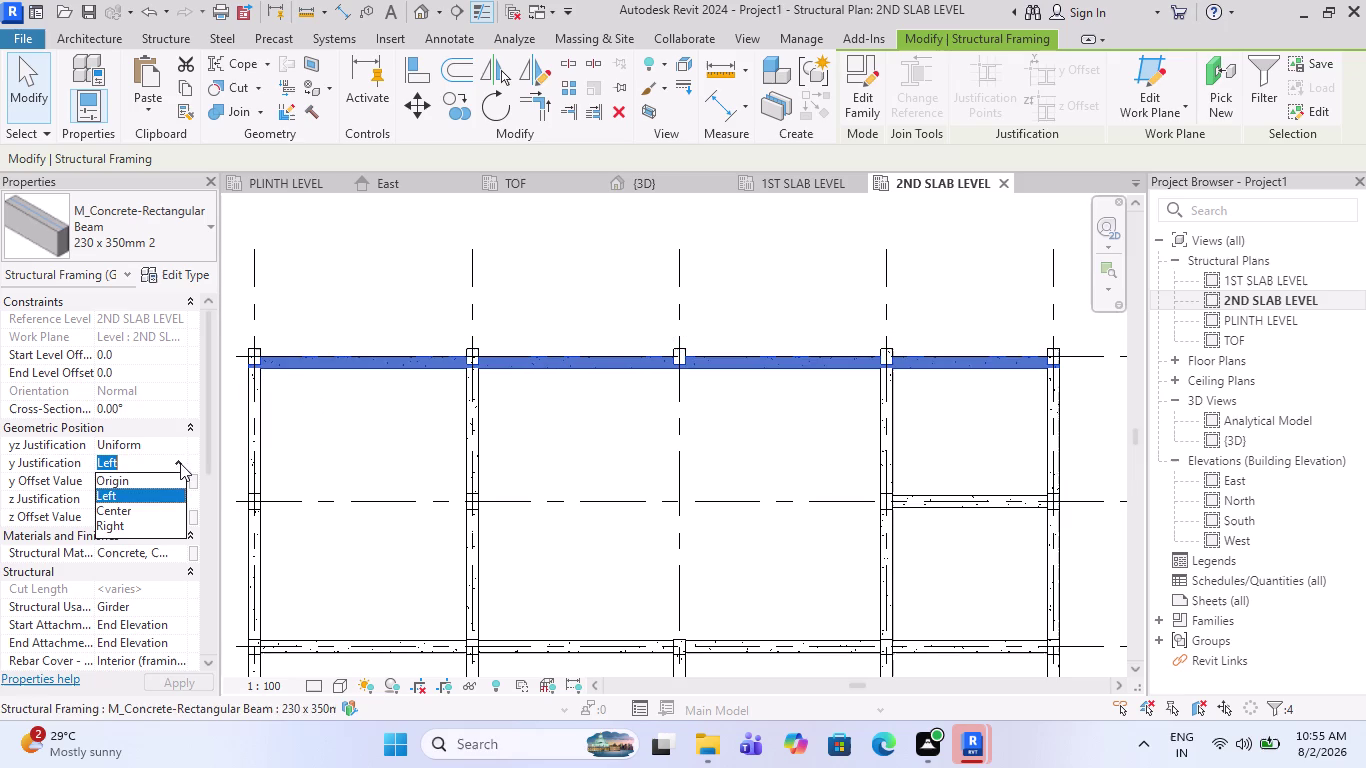
click(116, 525)
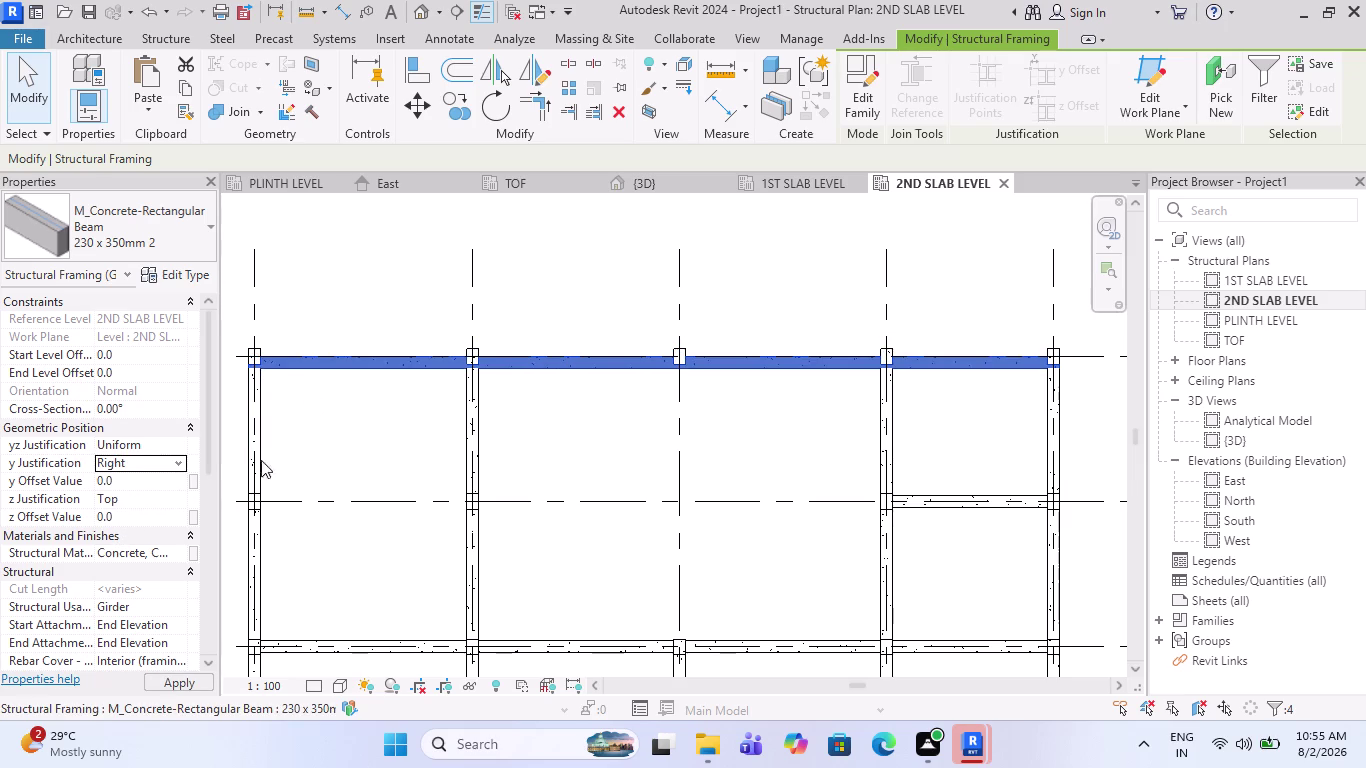
scroll(up, 3)
scroll(up, 3)
scroll(up, 3)
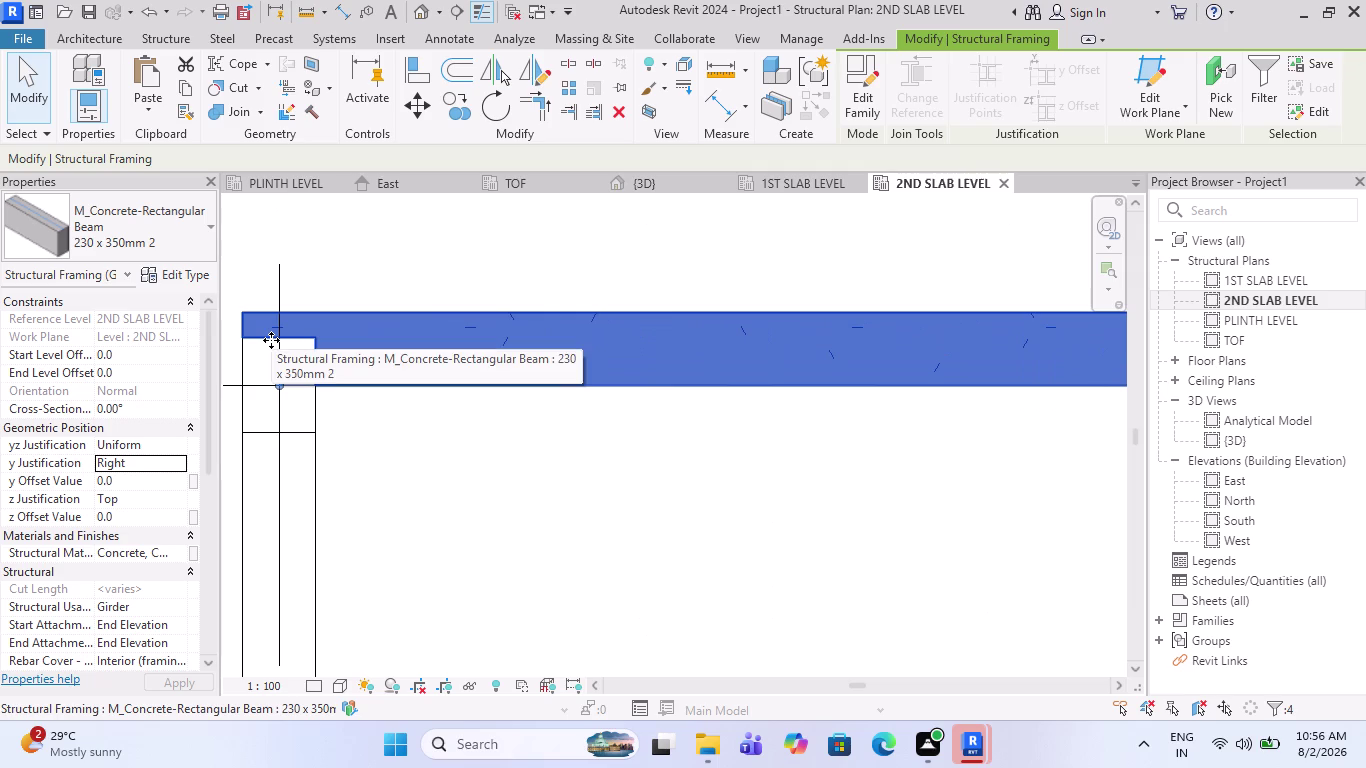
scroll(down, 3)
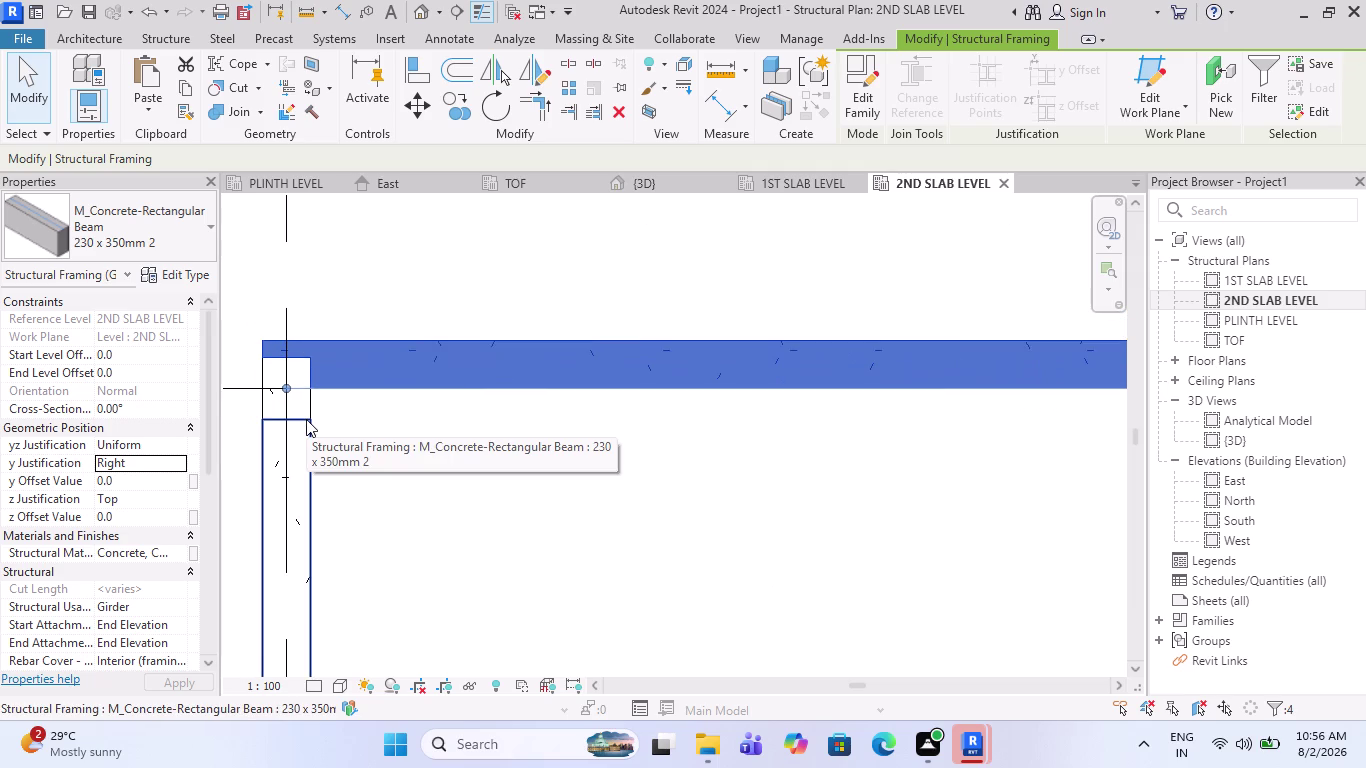
scroll(down, 3)
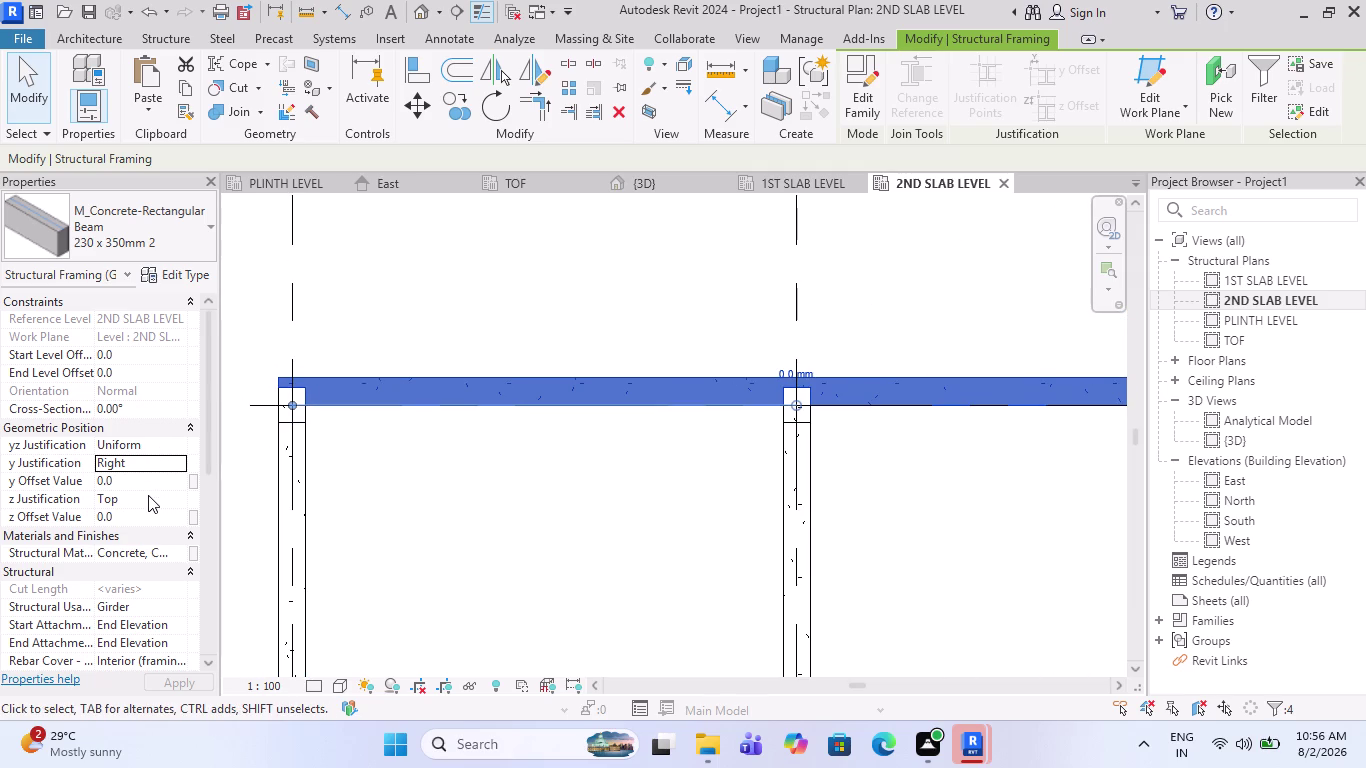
Return the girders' y Justification to Origin.
click(160, 457)
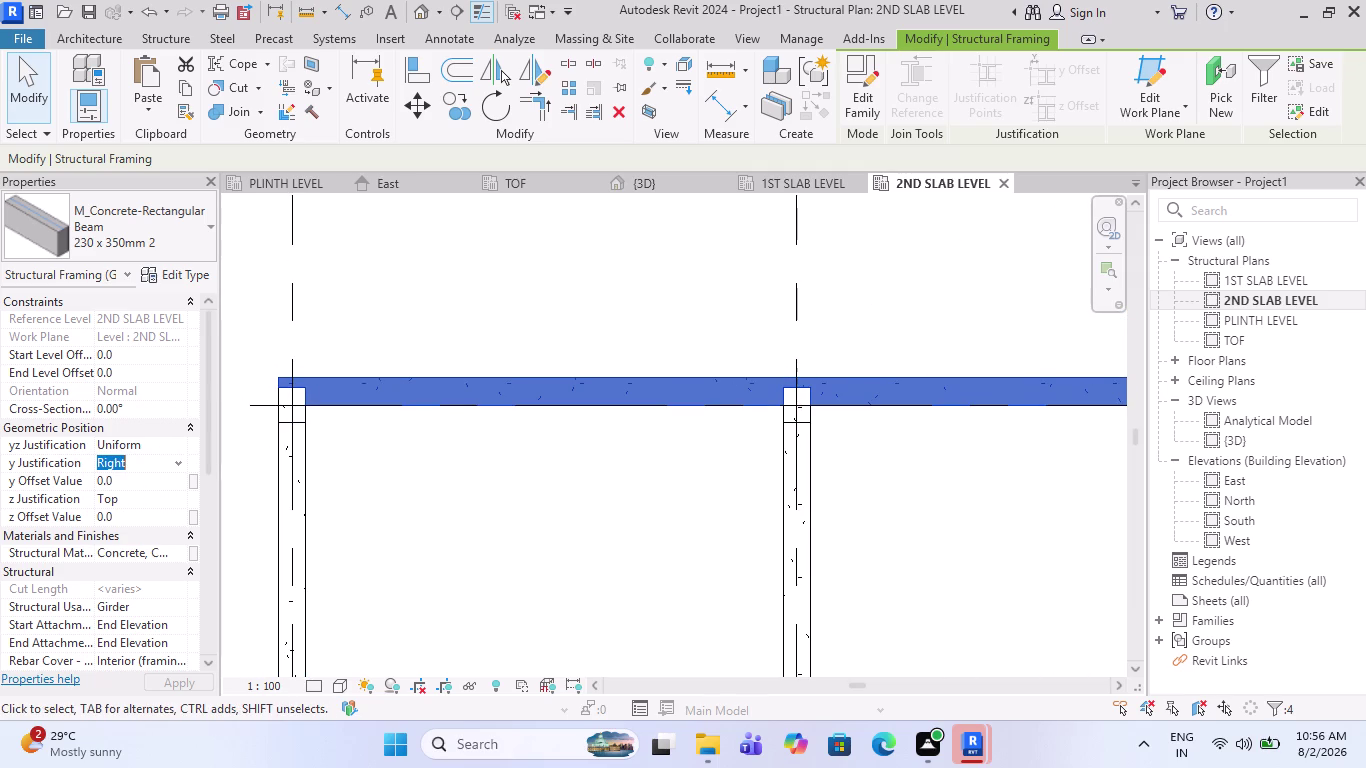
click(181, 463)
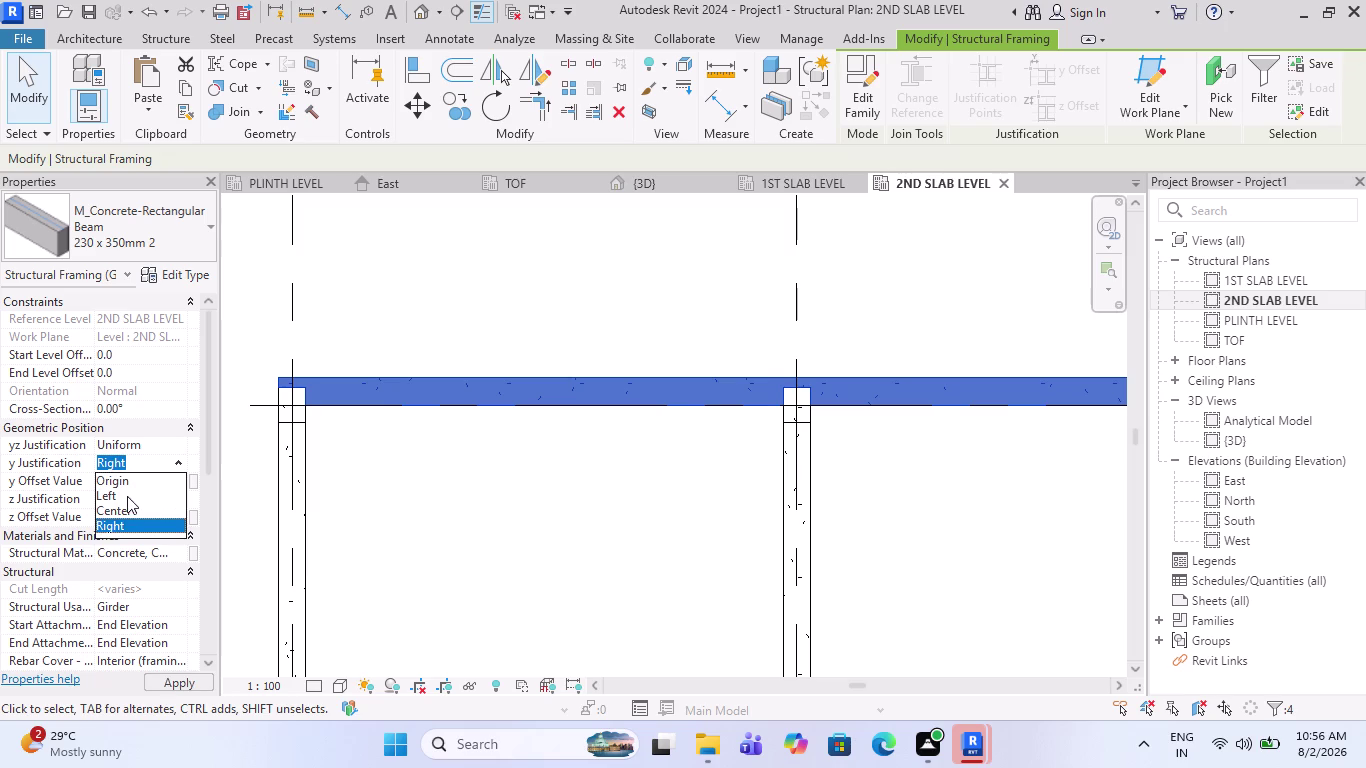
click(128, 484)
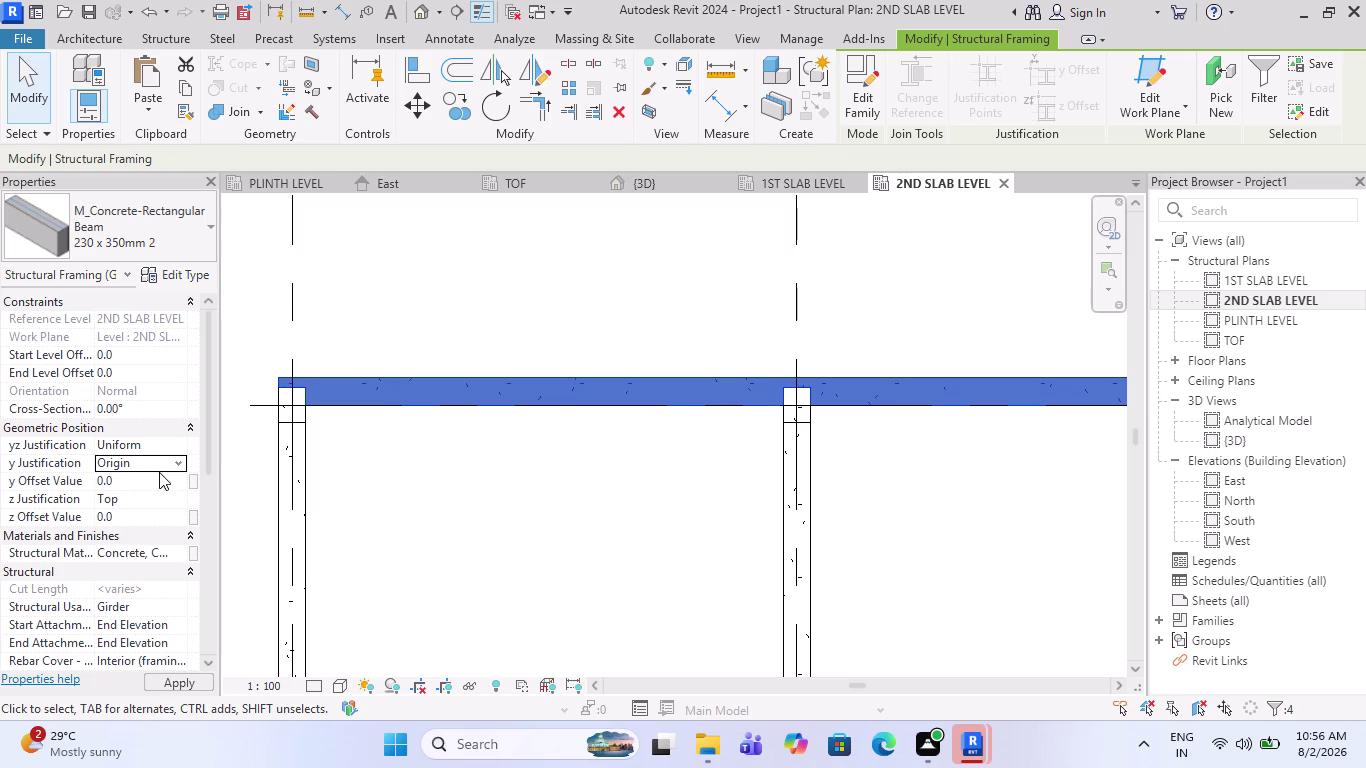
scroll(down, 3)
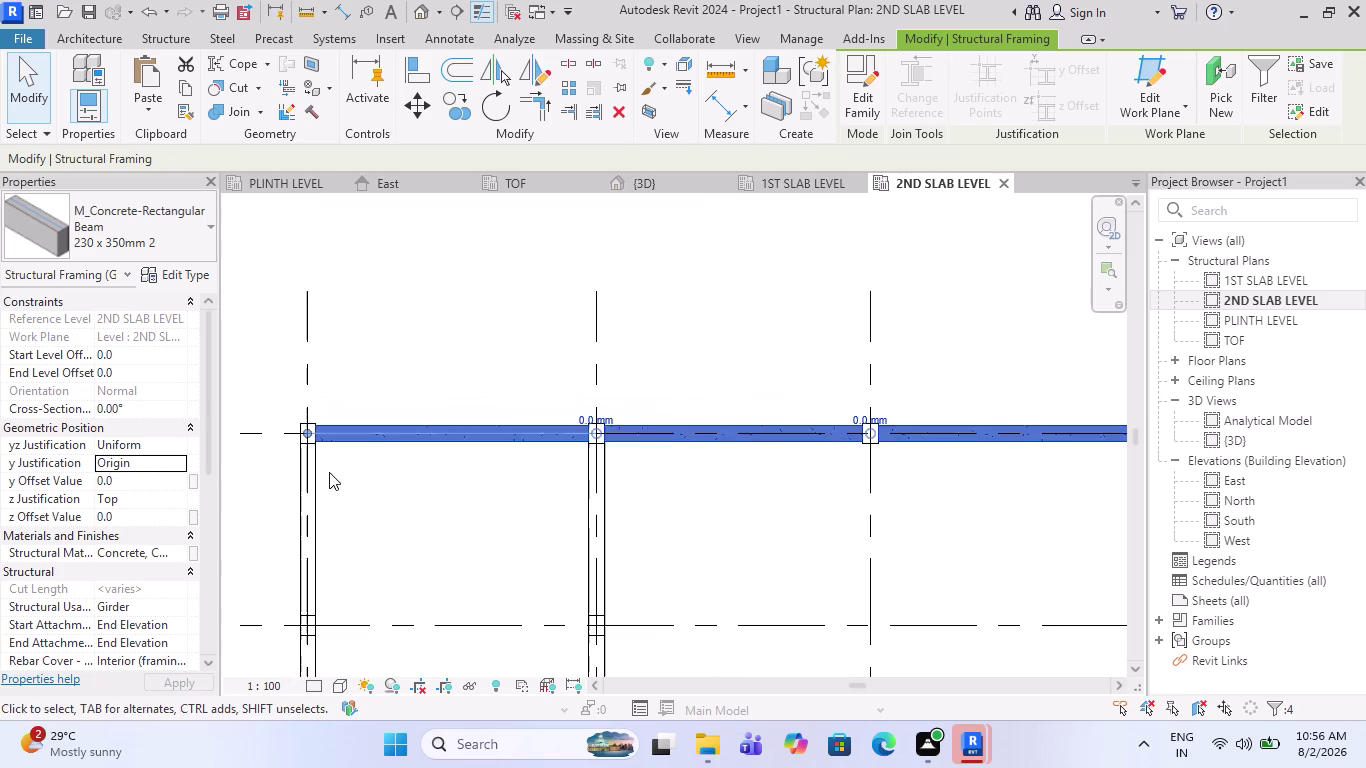
scroll(up, 3)
scroll(up, 3)
scroll(up, 3)
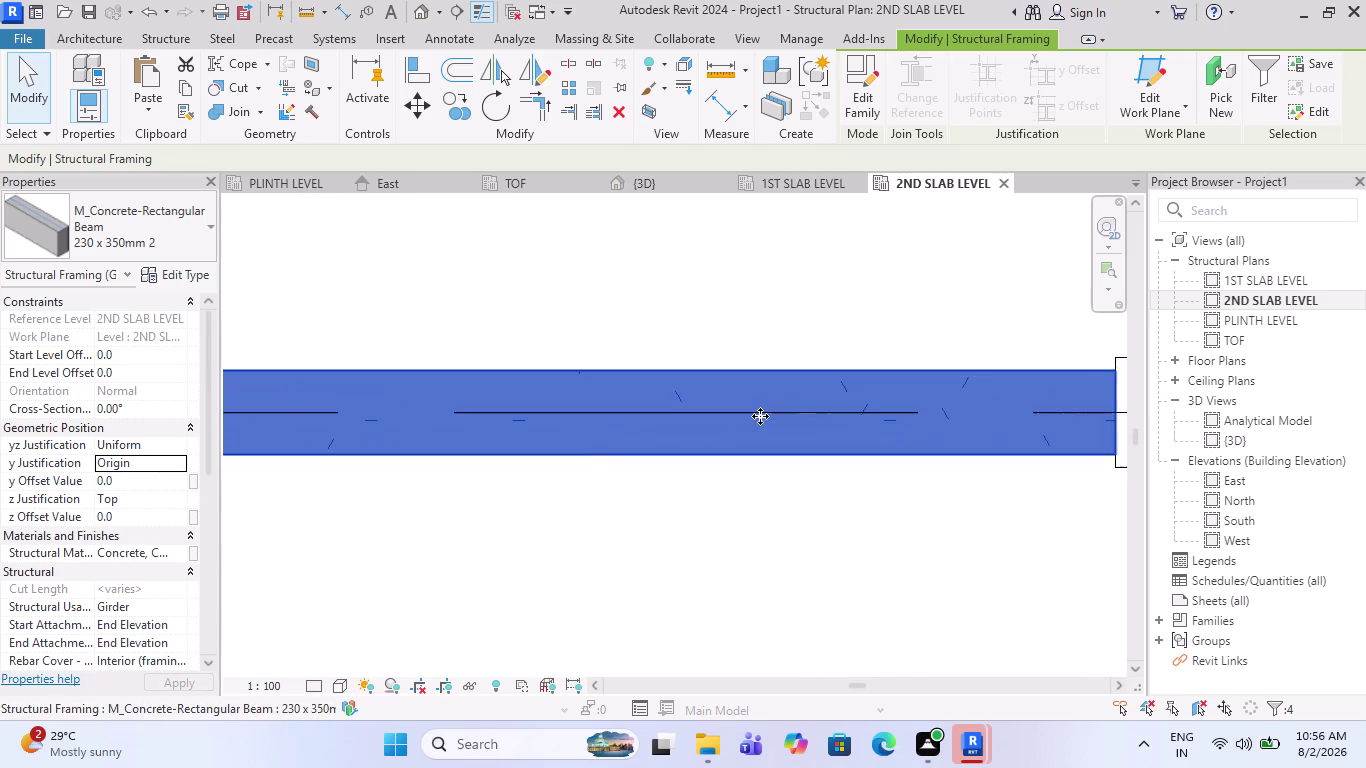
scroll(down, 3)
scroll(down, 3)
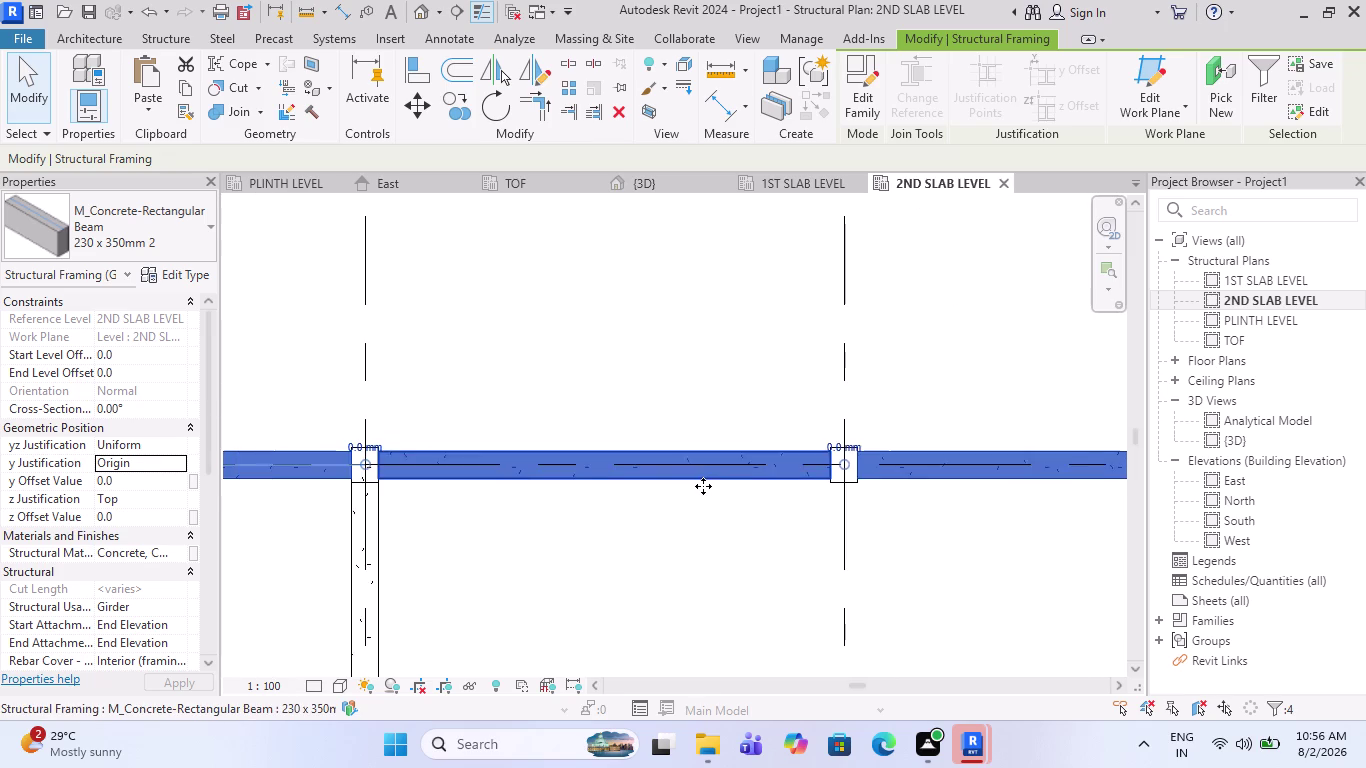
scroll(down, 3)
scroll(down, 3)
scroll(up, 3)
scroll(up, 3)
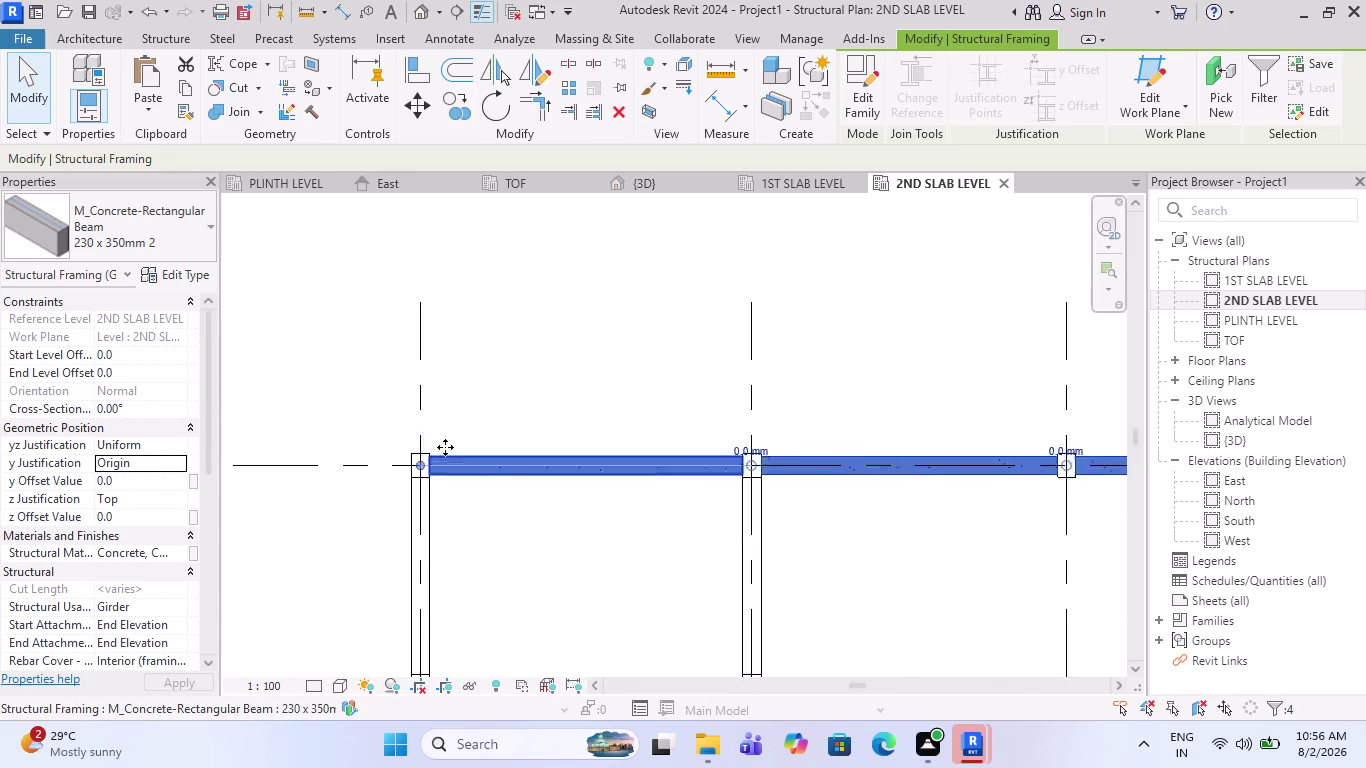
scroll(up, 3)
Align a girder edge to a column face, then undo that alignment.
click(402, 73)
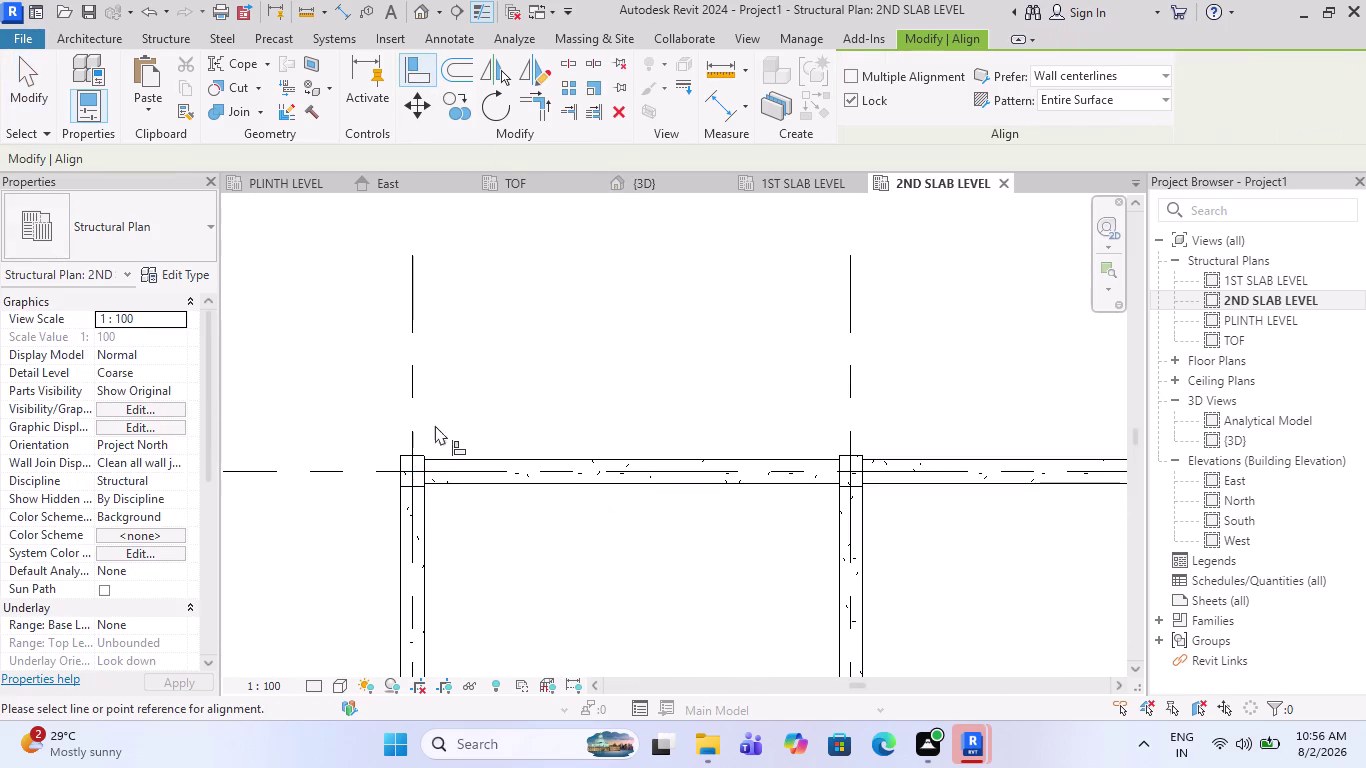
scroll(up, 3)
scroll(up, 3)
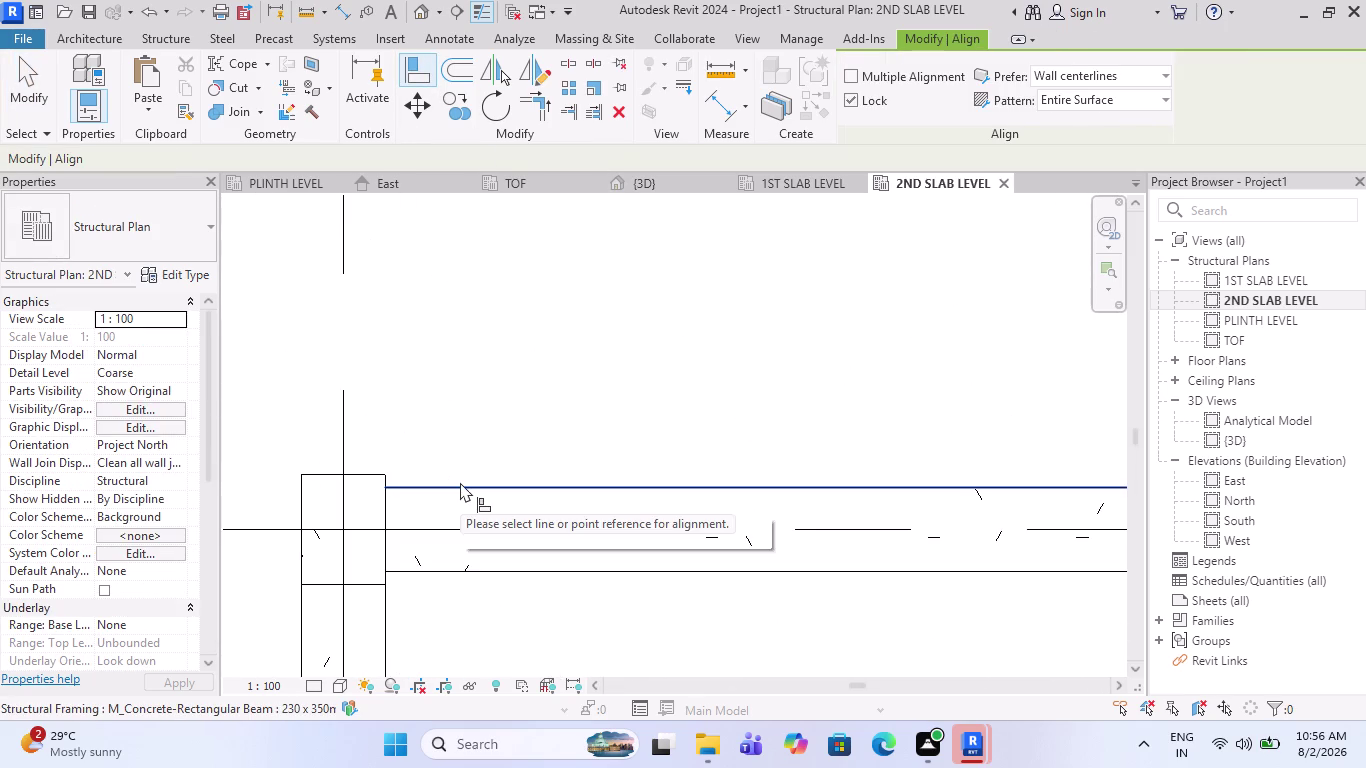
click(436, 489)
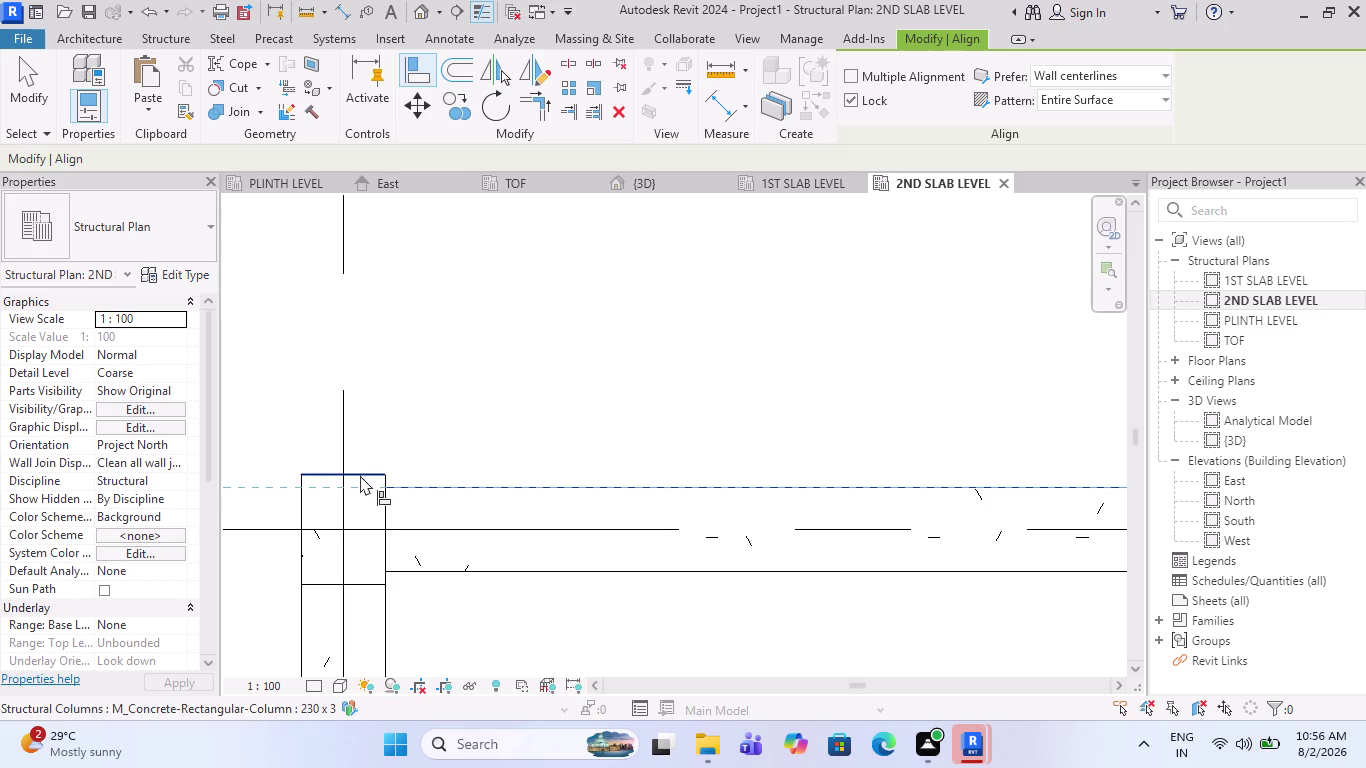
click(360, 474)
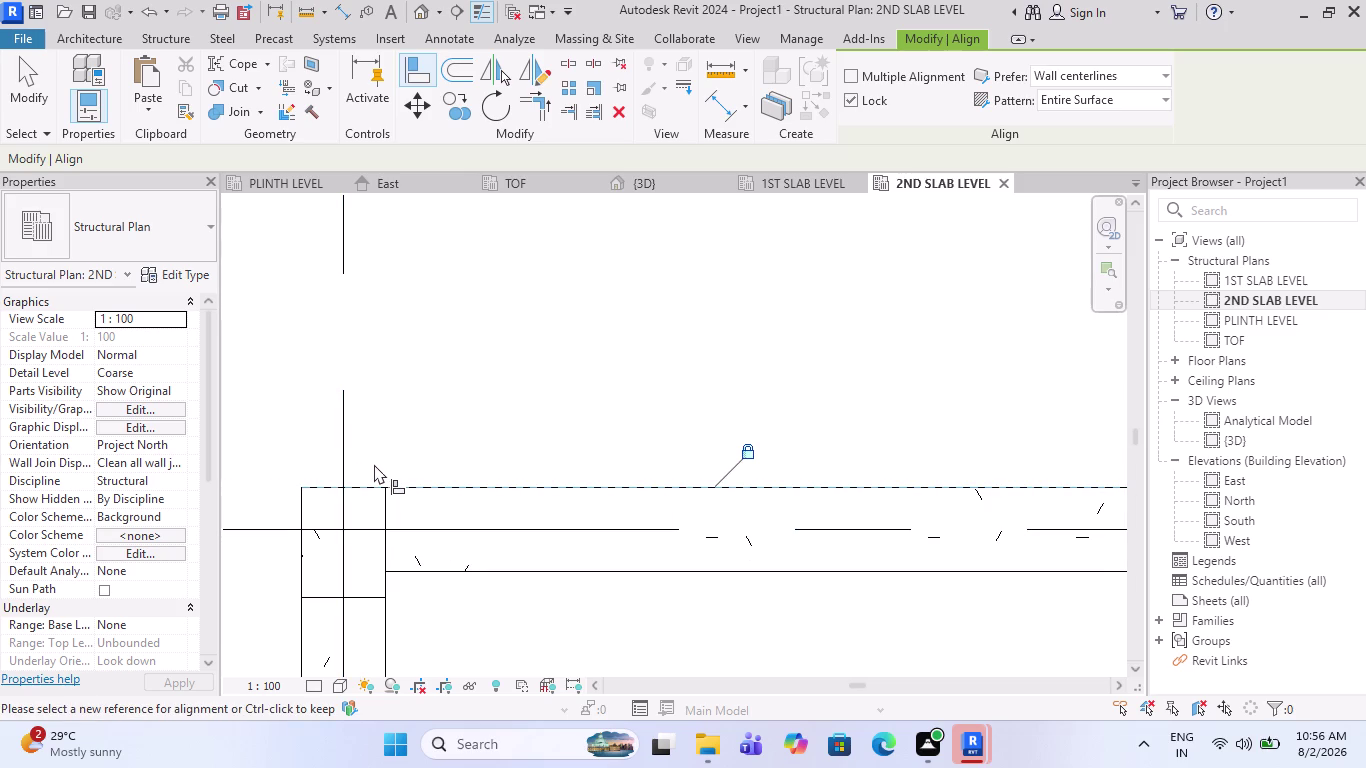
key(ctrl+z)
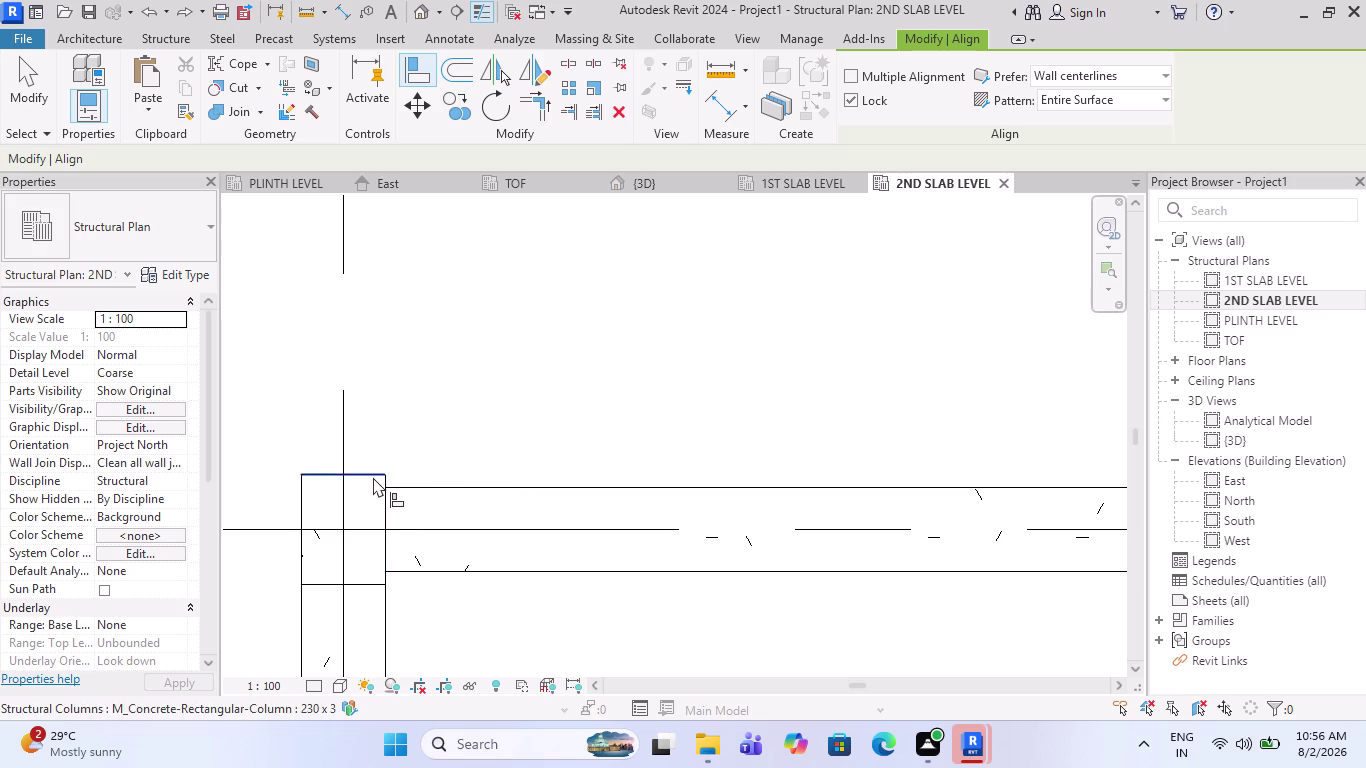
Align the first beam's outer face flush with the slab edge.
click(373, 477)
click(428, 483)
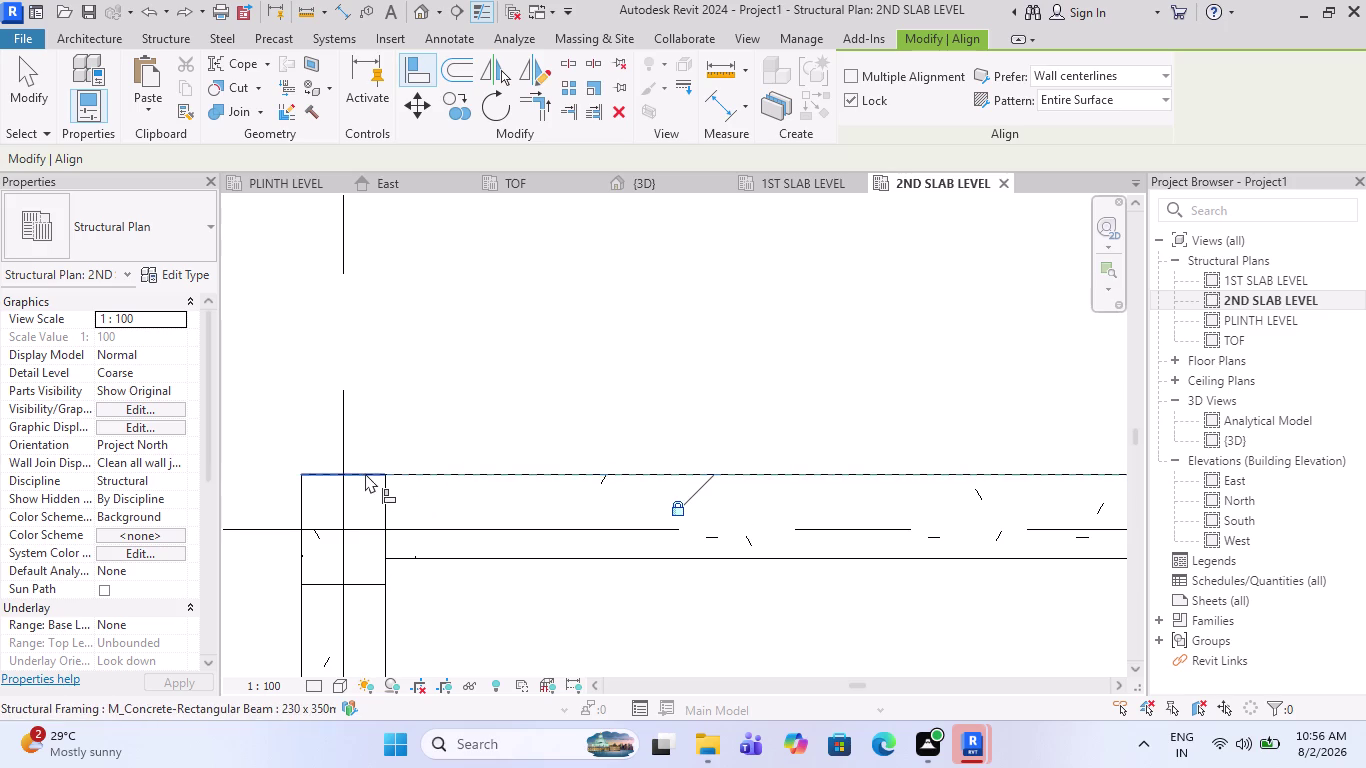
scroll(down, 3)
scroll(down, 3)
scroll(down, 3)
scroll(up, 3)
scroll(up, 3)
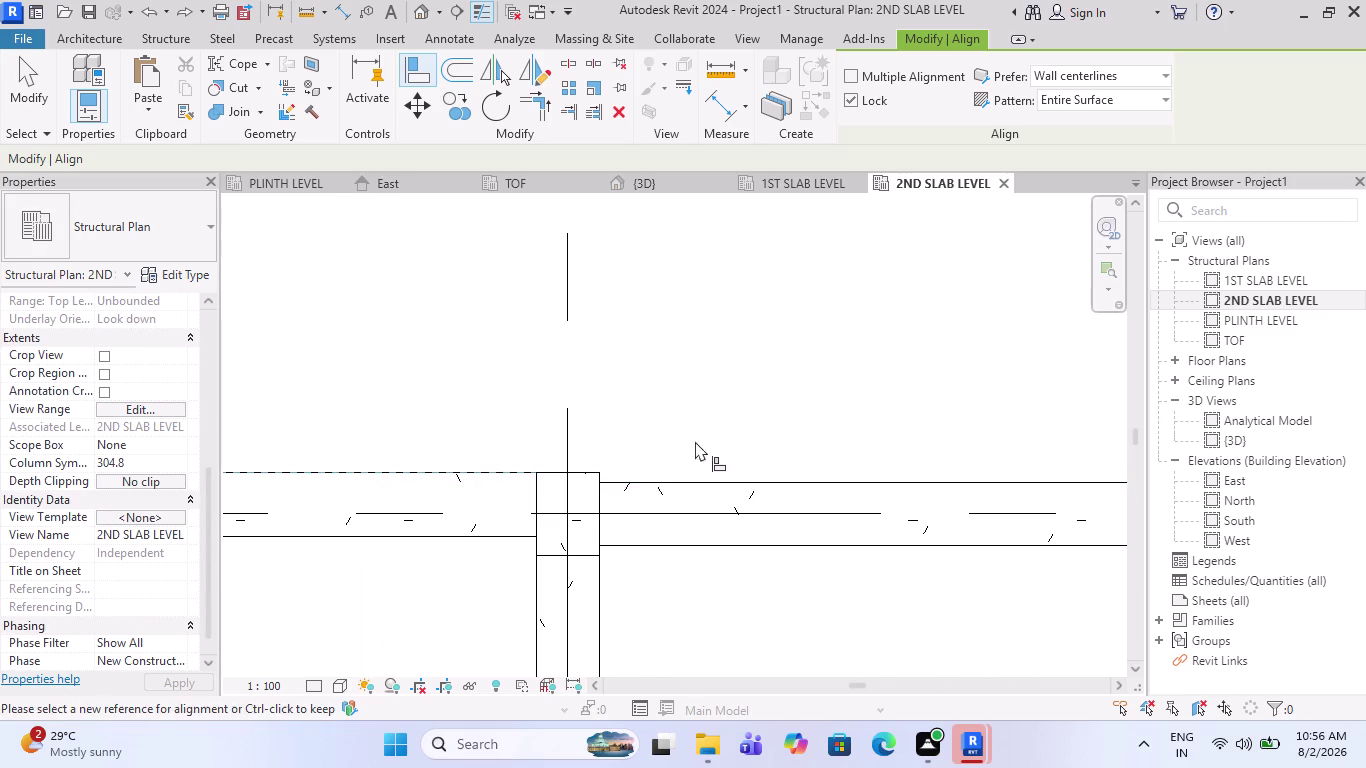
Align the outer faces of three more top-row beams flush with the slab edge.
click(517, 481)
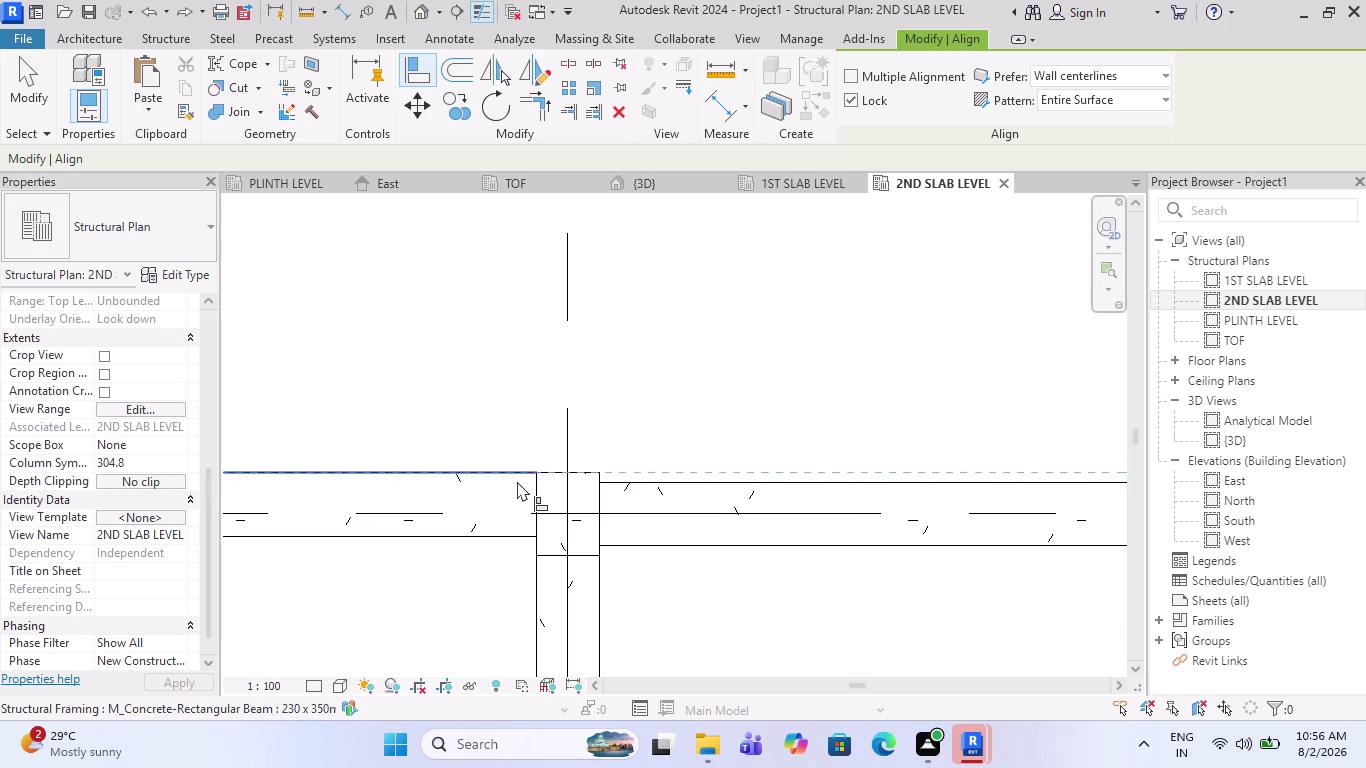
click(681, 478)
scroll(down, 3)
scroll(down, 3)
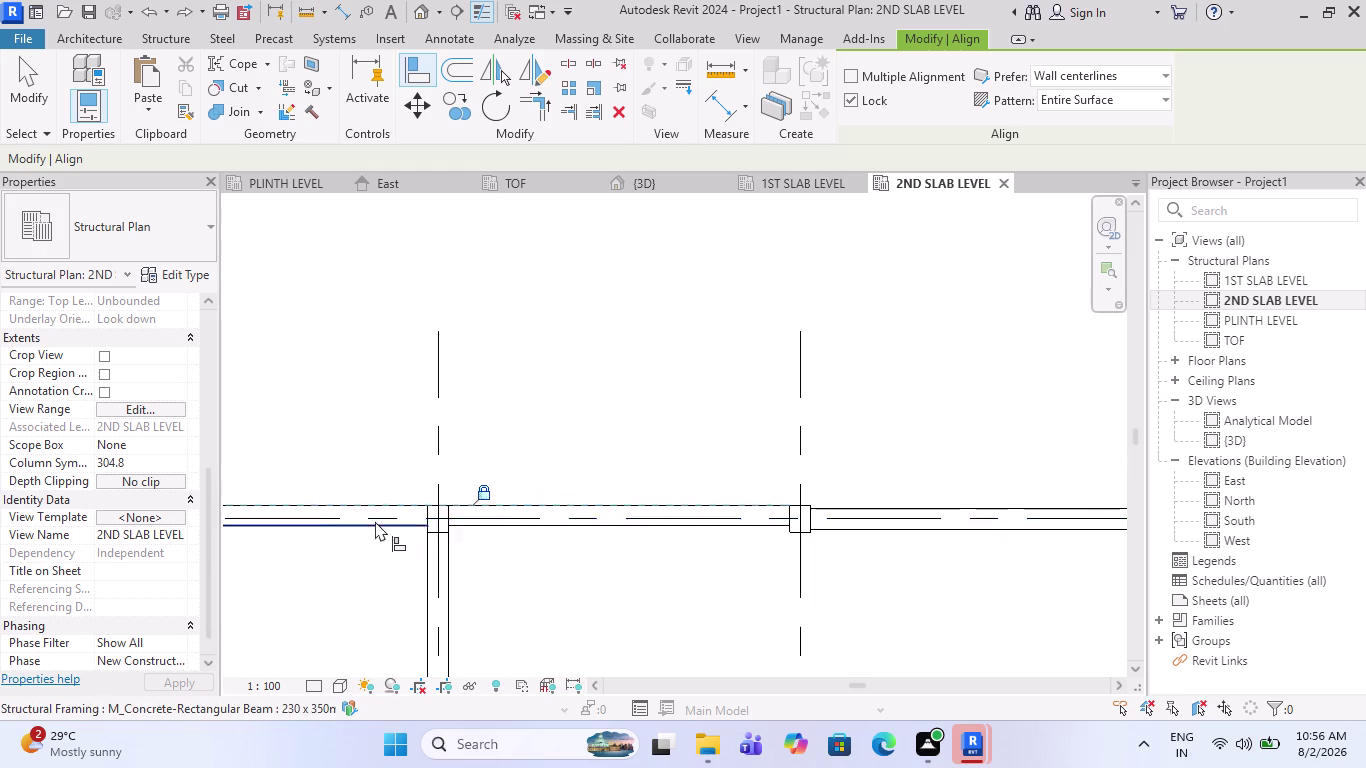
scroll(up, 3)
scroll(up, 3)
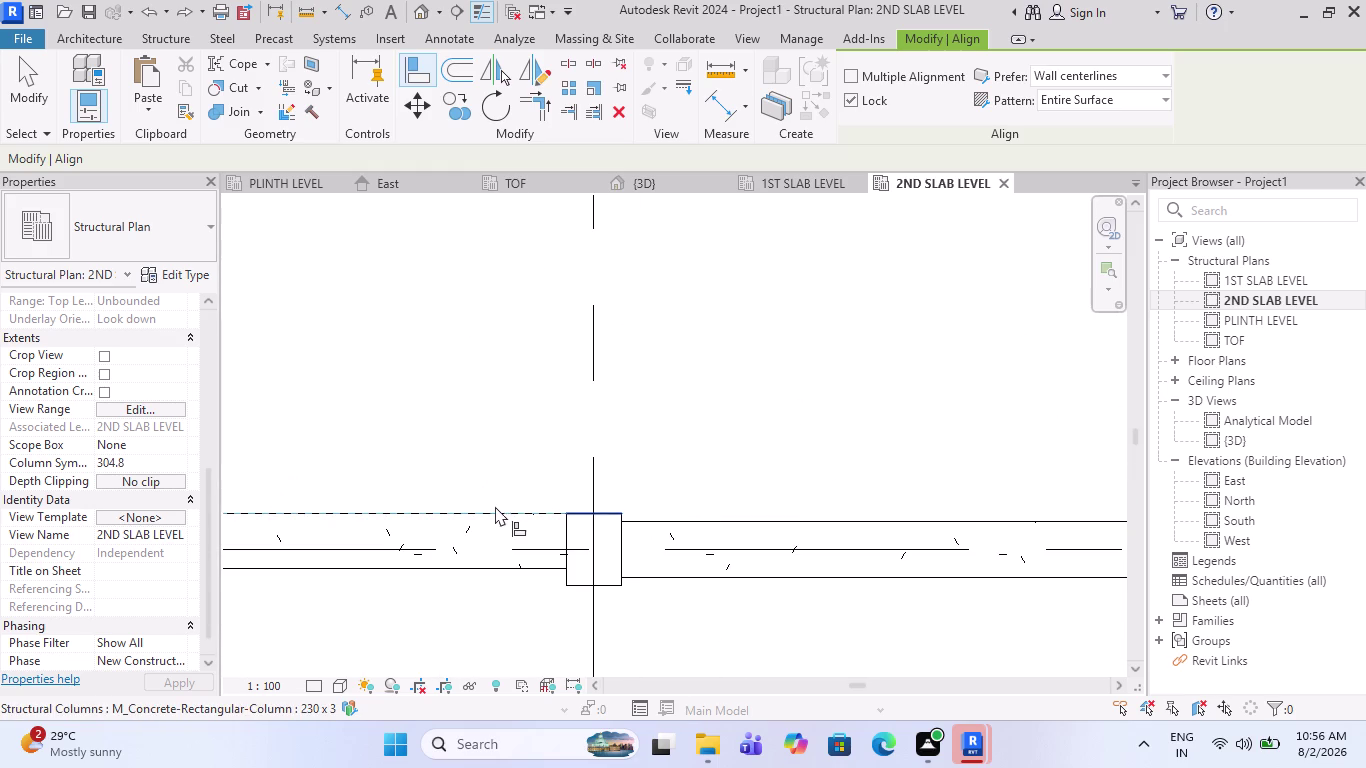
click(494, 506)
click(726, 519)
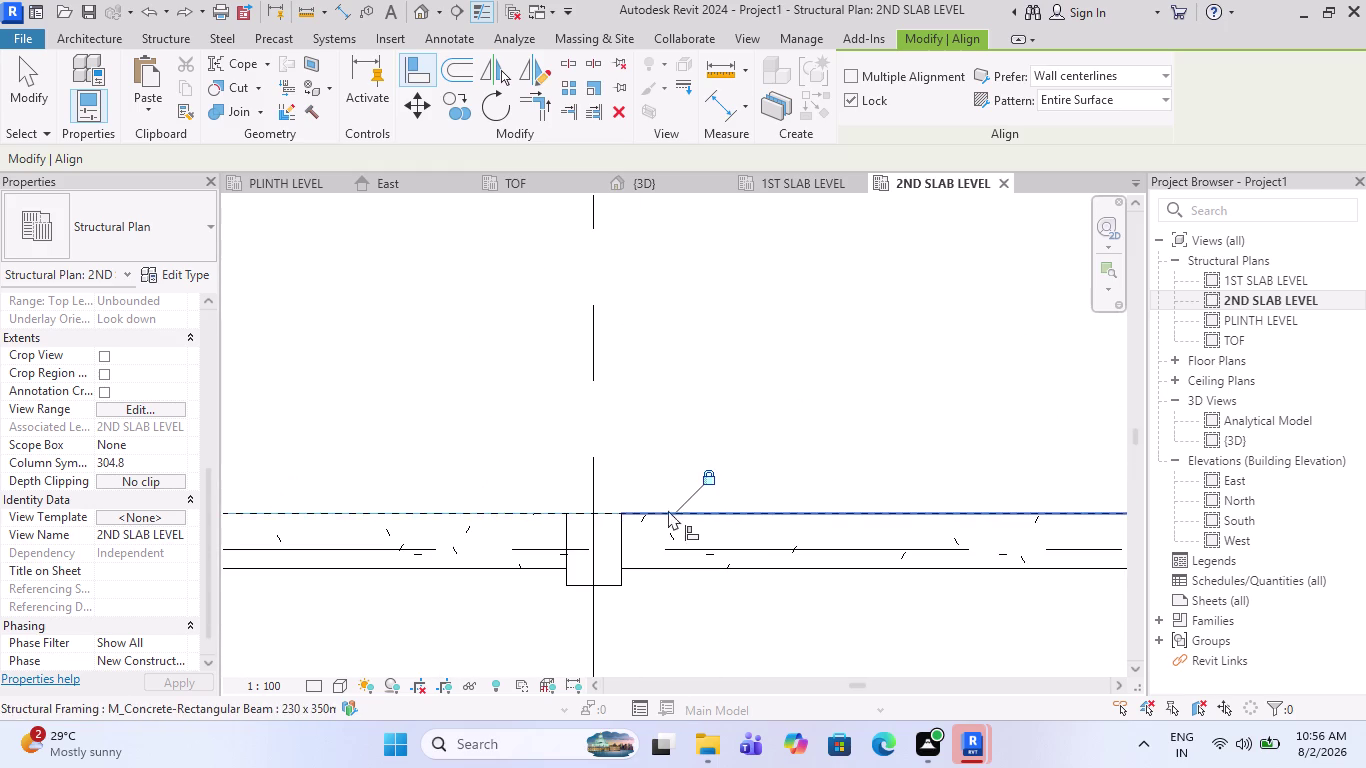
scroll(down, 3)
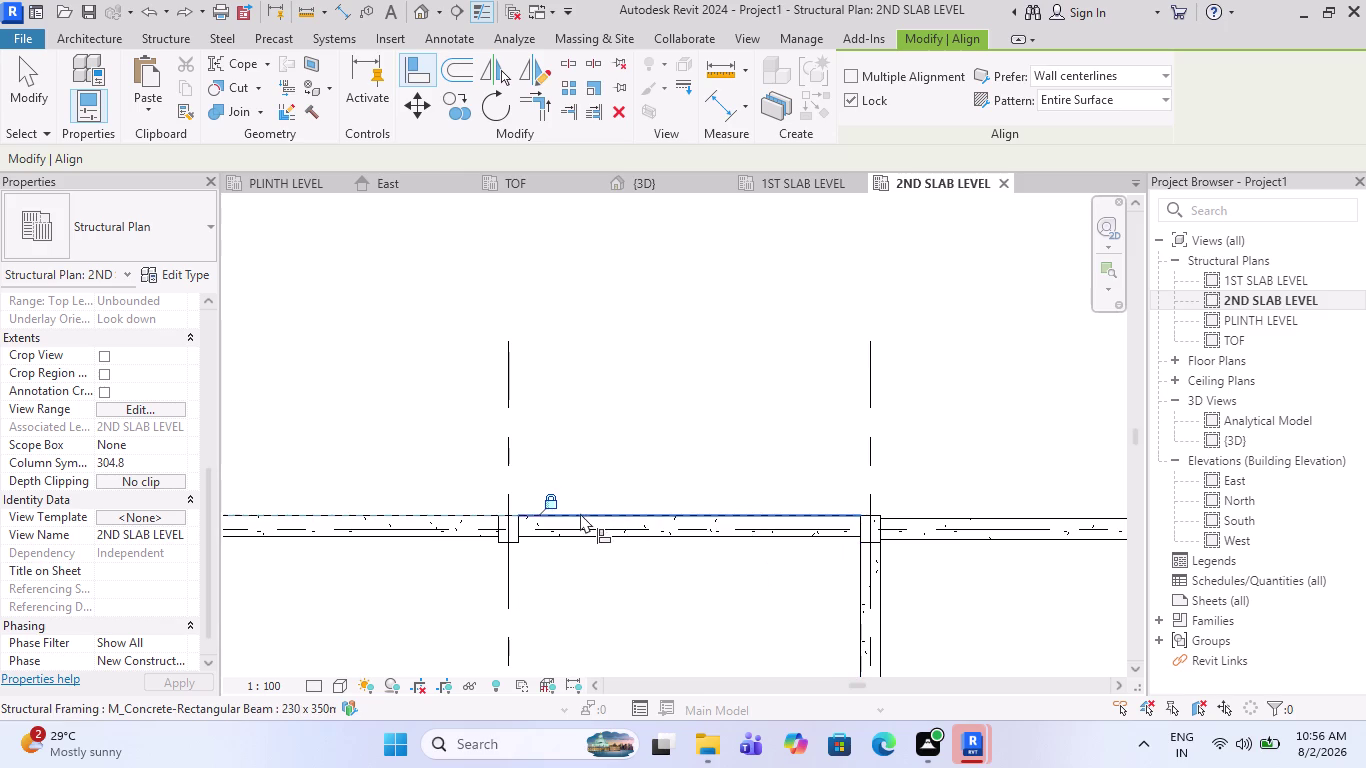
scroll(down, 3)
scroll(up, 3)
scroll(up, 3)
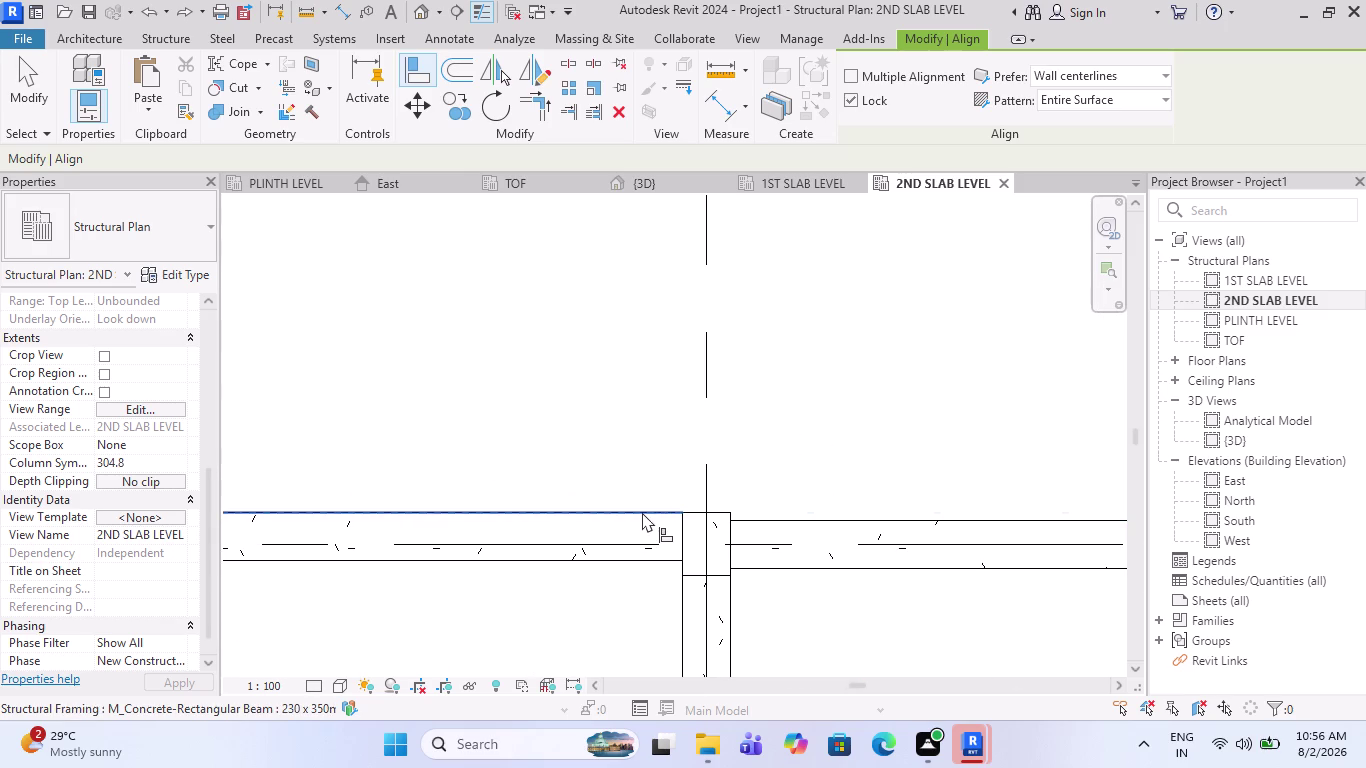
click(642, 512)
click(839, 520)
Align the first lower-row beam's outer face to the lower slab edge.
scroll(down, 3)
scroll(down, 3)
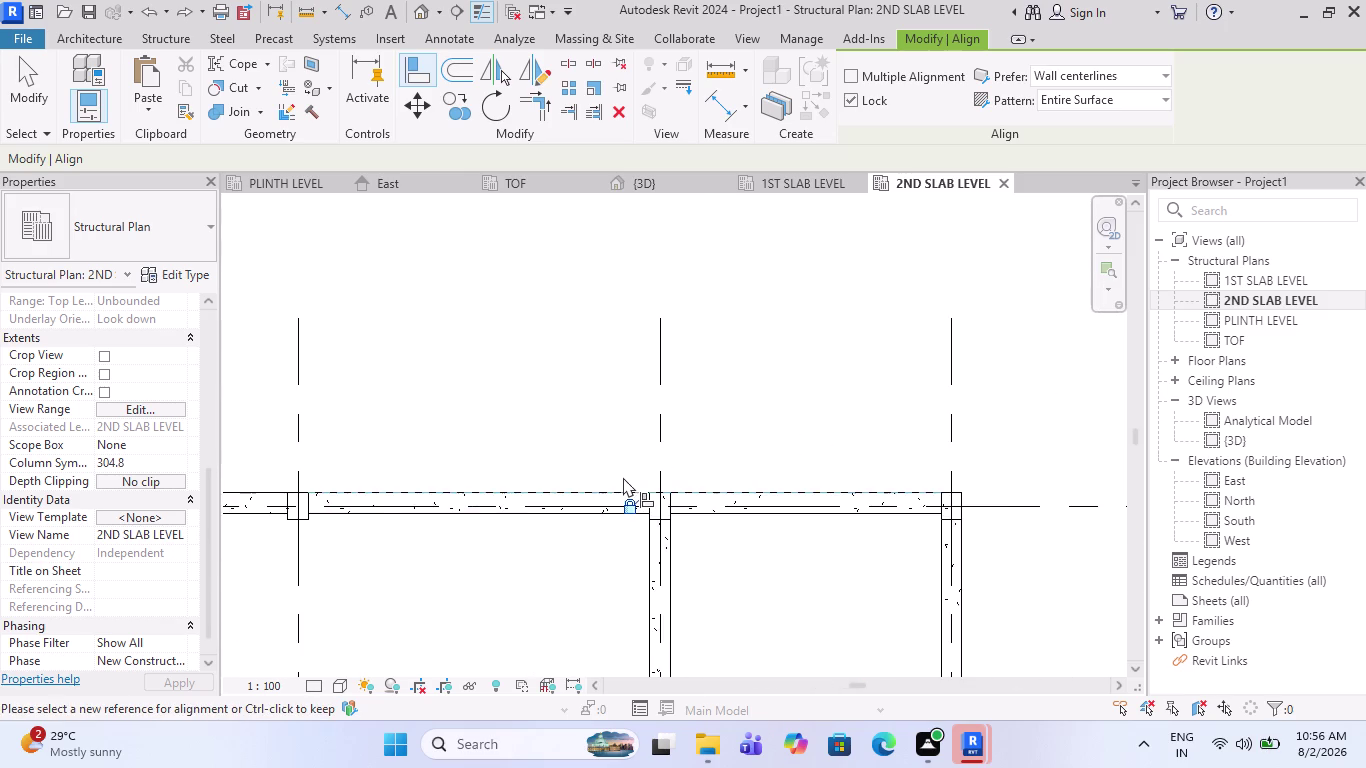
scroll(down, 3)
scroll(up, 3)
scroll(up, 3)
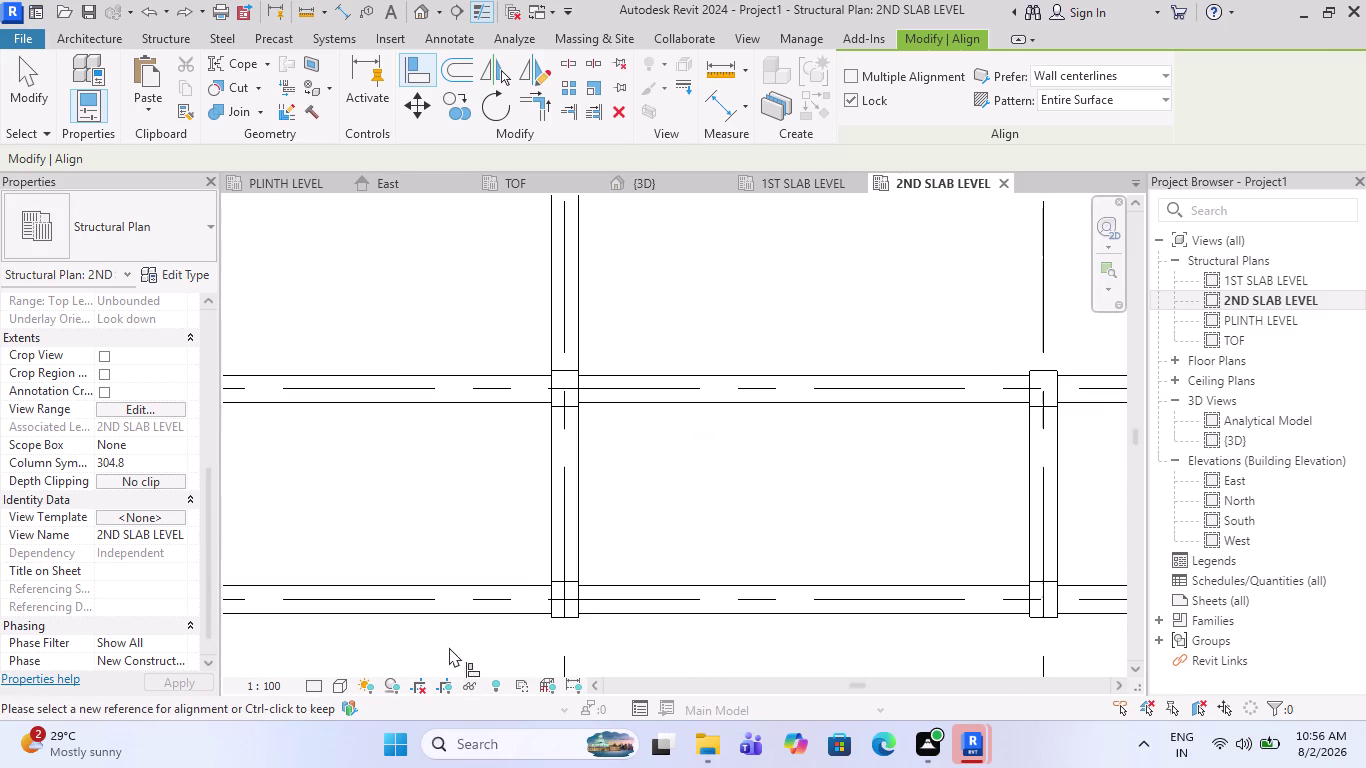
scroll(down, 3)
scroll(up, 3)
scroll(up, 3)
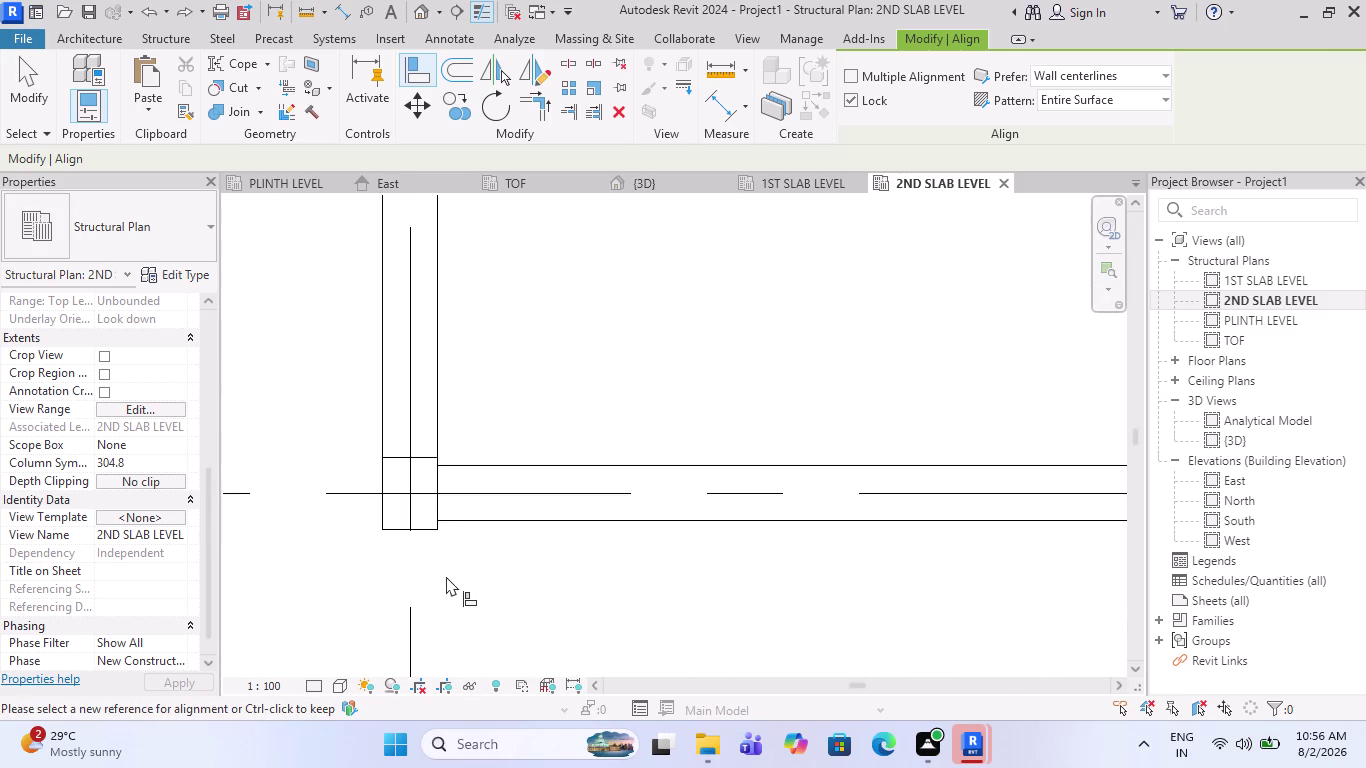
click(424, 531)
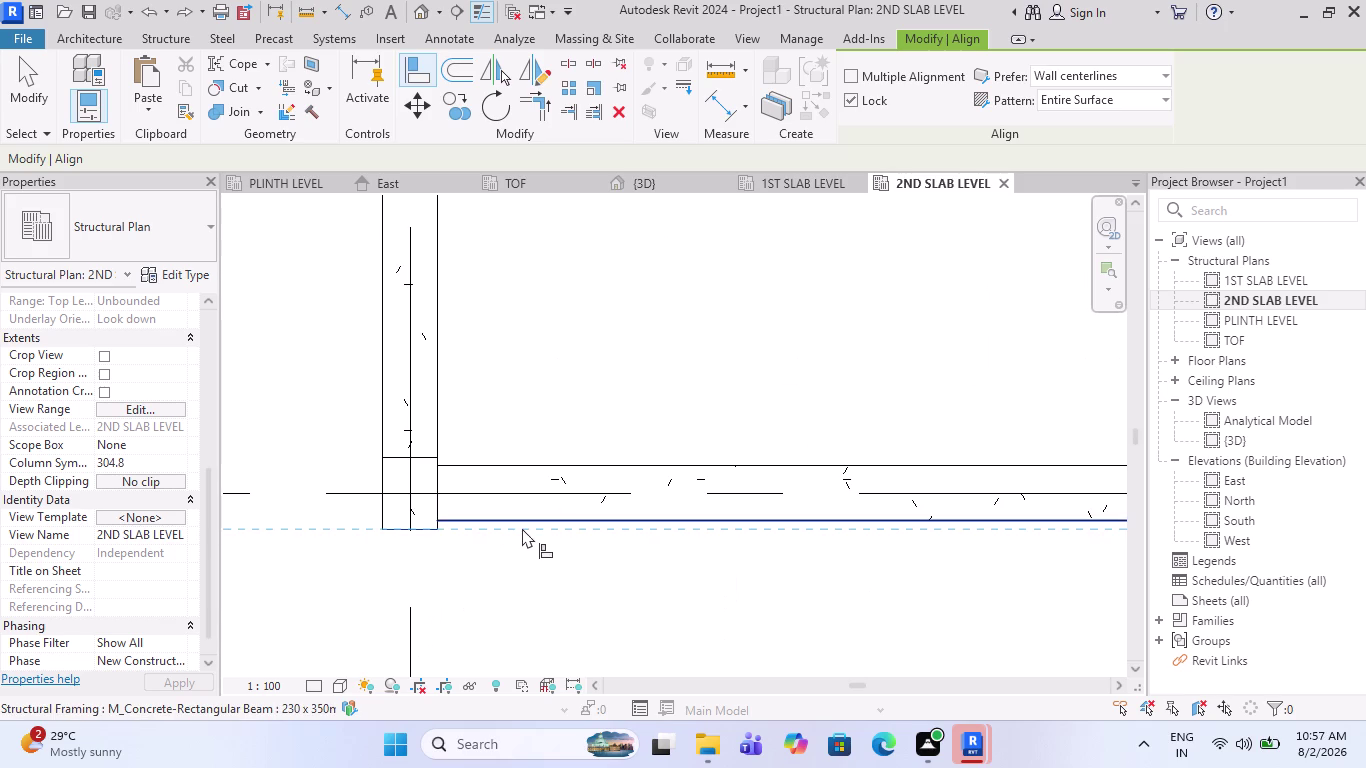
click(522, 528)
Align the next two lower beams flush with the lower slab edge.
scroll(down, 3)
scroll(up, 3)
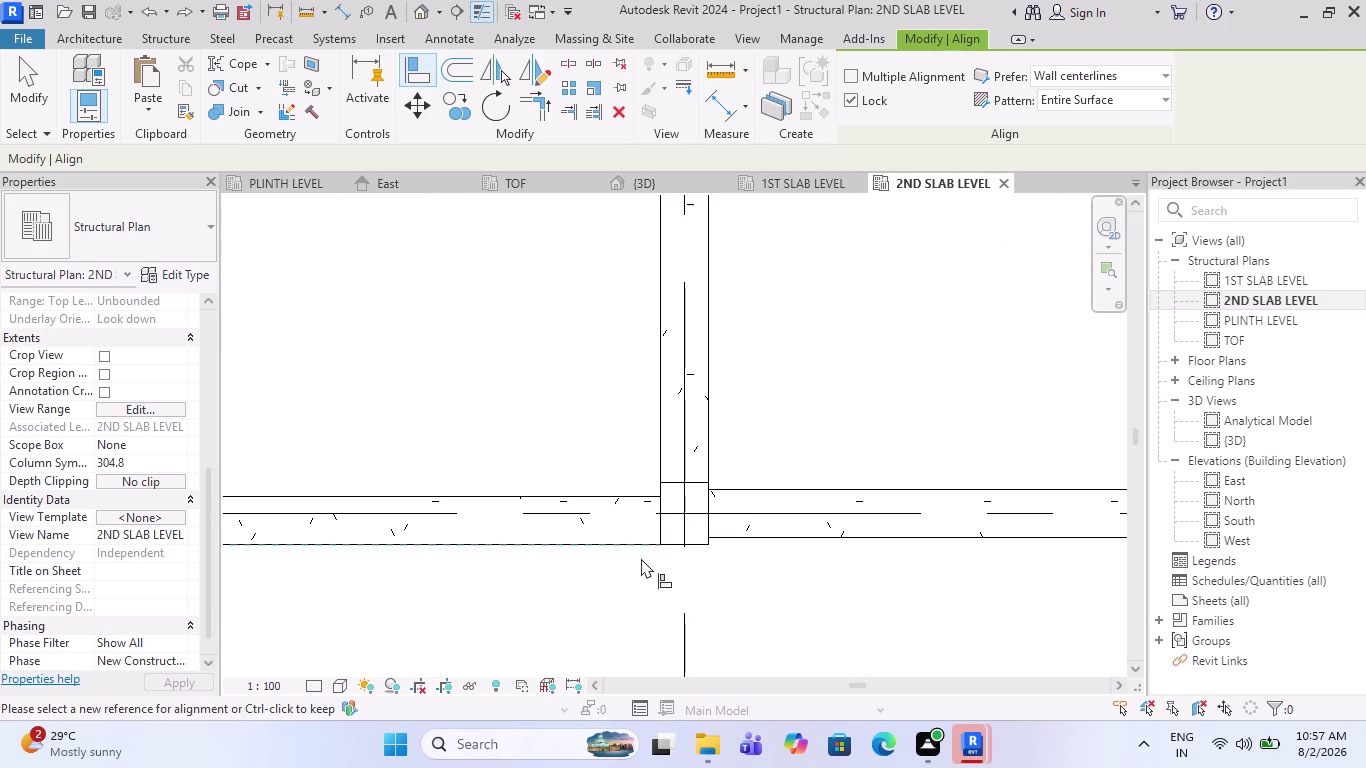
click(623, 548)
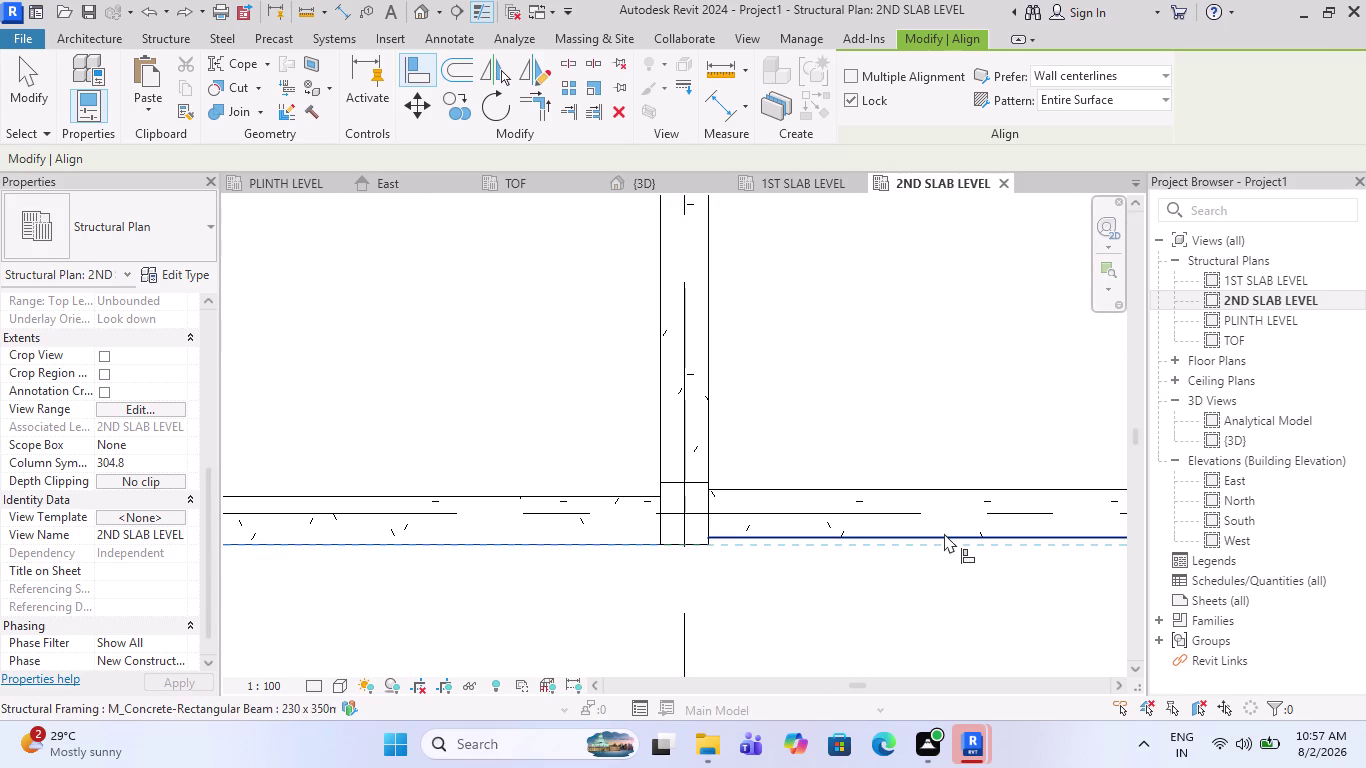
click(944, 533)
scroll(down, 3)
scroll(up, 3)
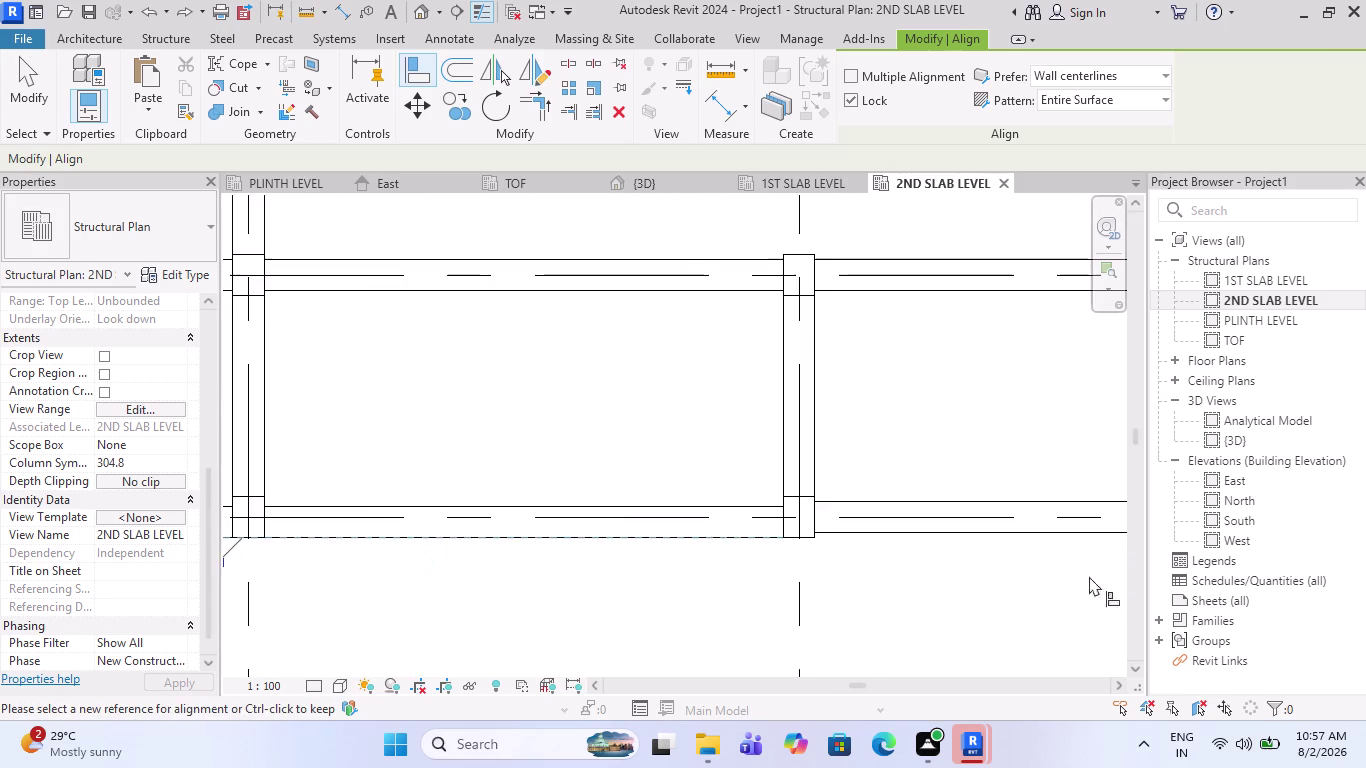
scroll(up, 3)
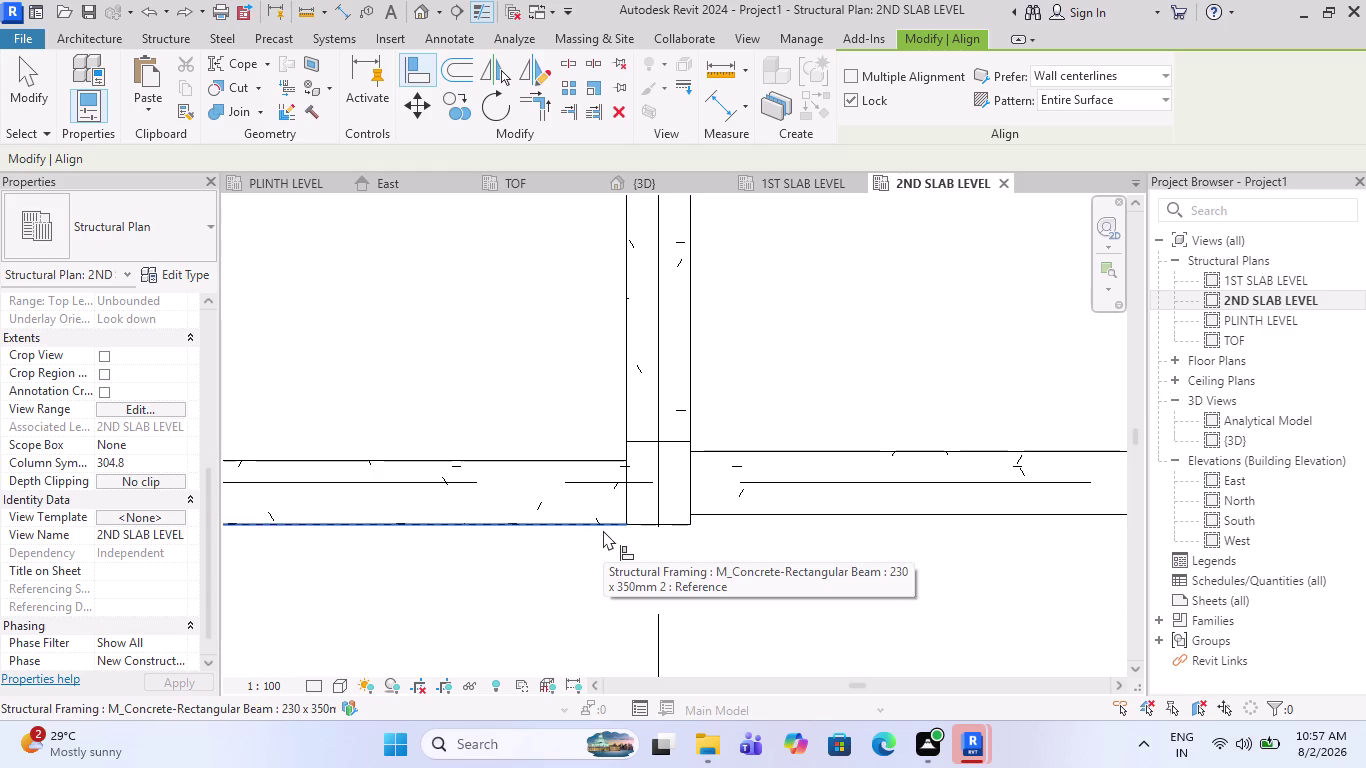
click(603, 530)
click(800, 517)
Make another lower-row beam flush with the lower slab edge.
scroll(down, 3)
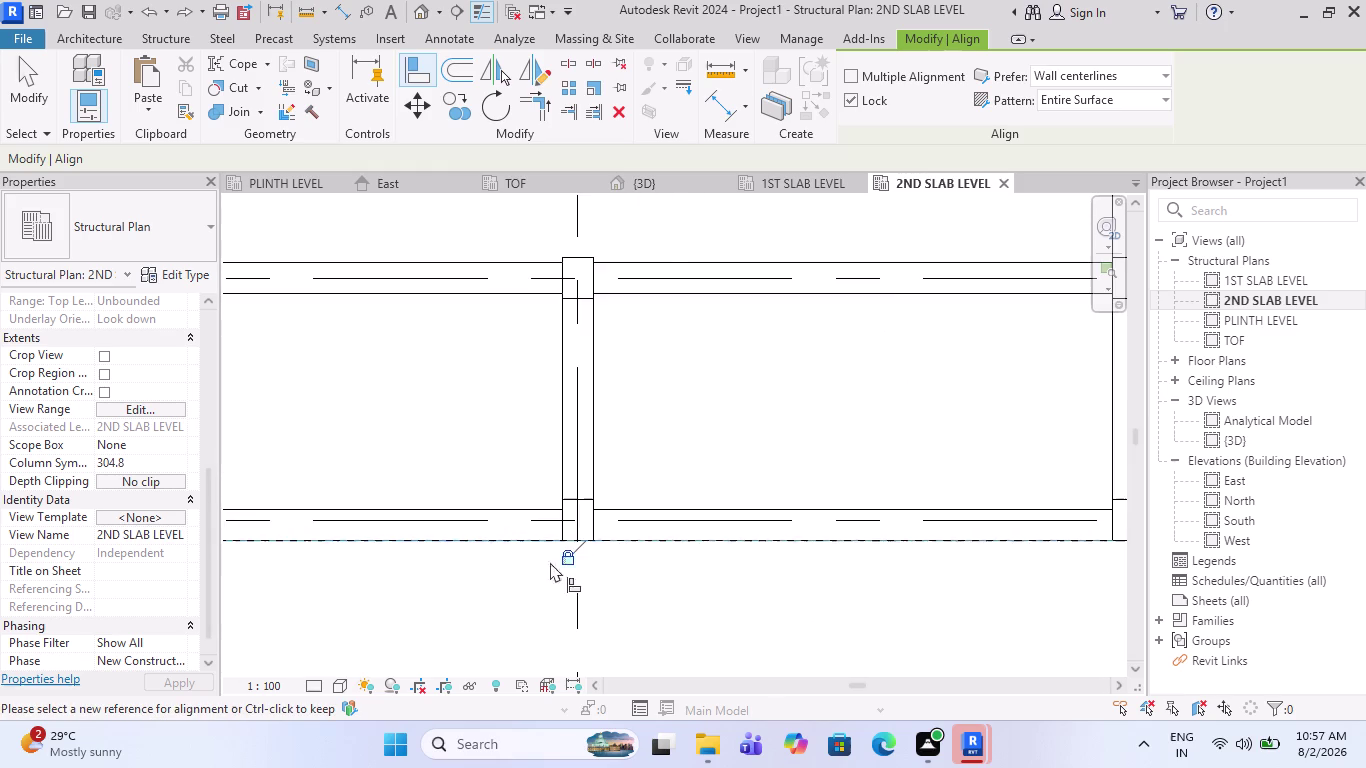
scroll(down, 3)
scroll(up, 3)
scroll(up, 3)
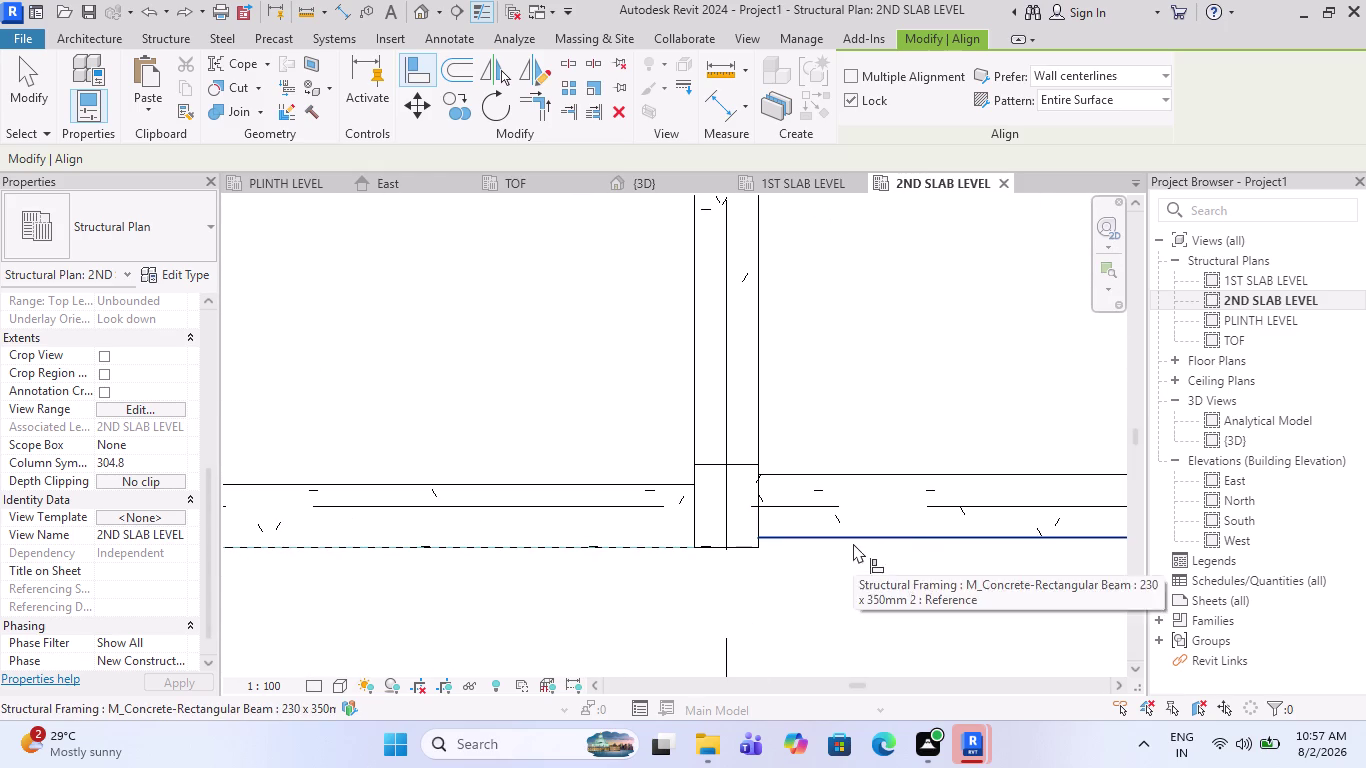
click(652, 553)
click(845, 533)
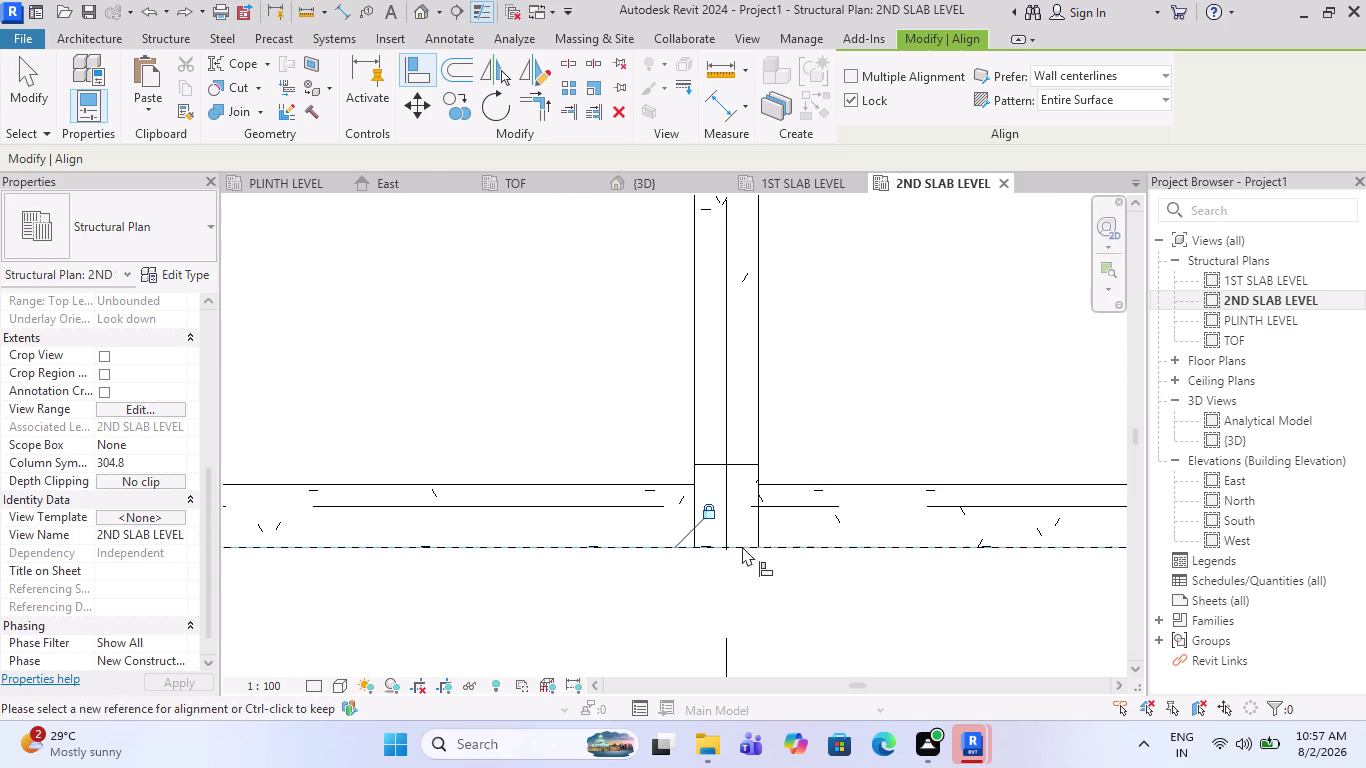
Align an upper beam's outer face to the slab edge.
scroll(down, 3)
scroll(down, 3)
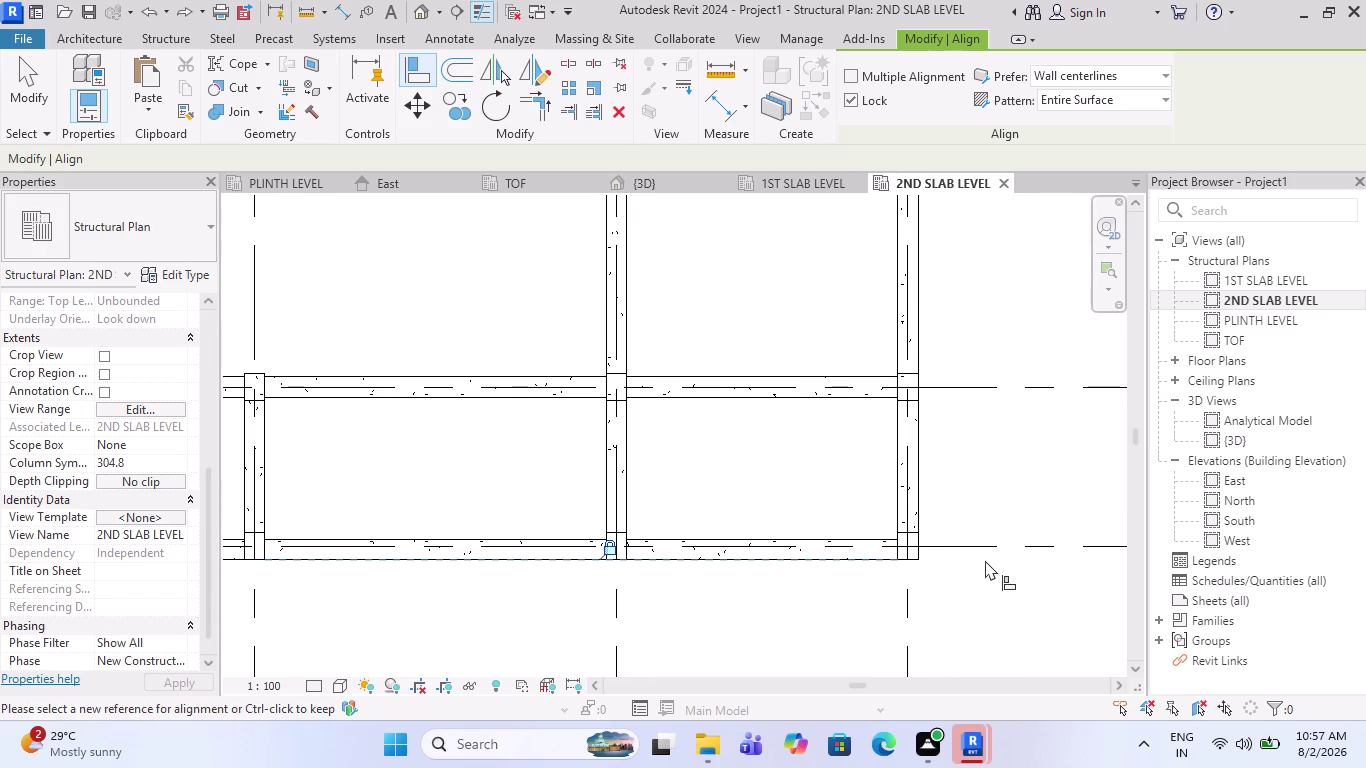
scroll(down, 3)
scroll(up, 3)
scroll(up, 3)
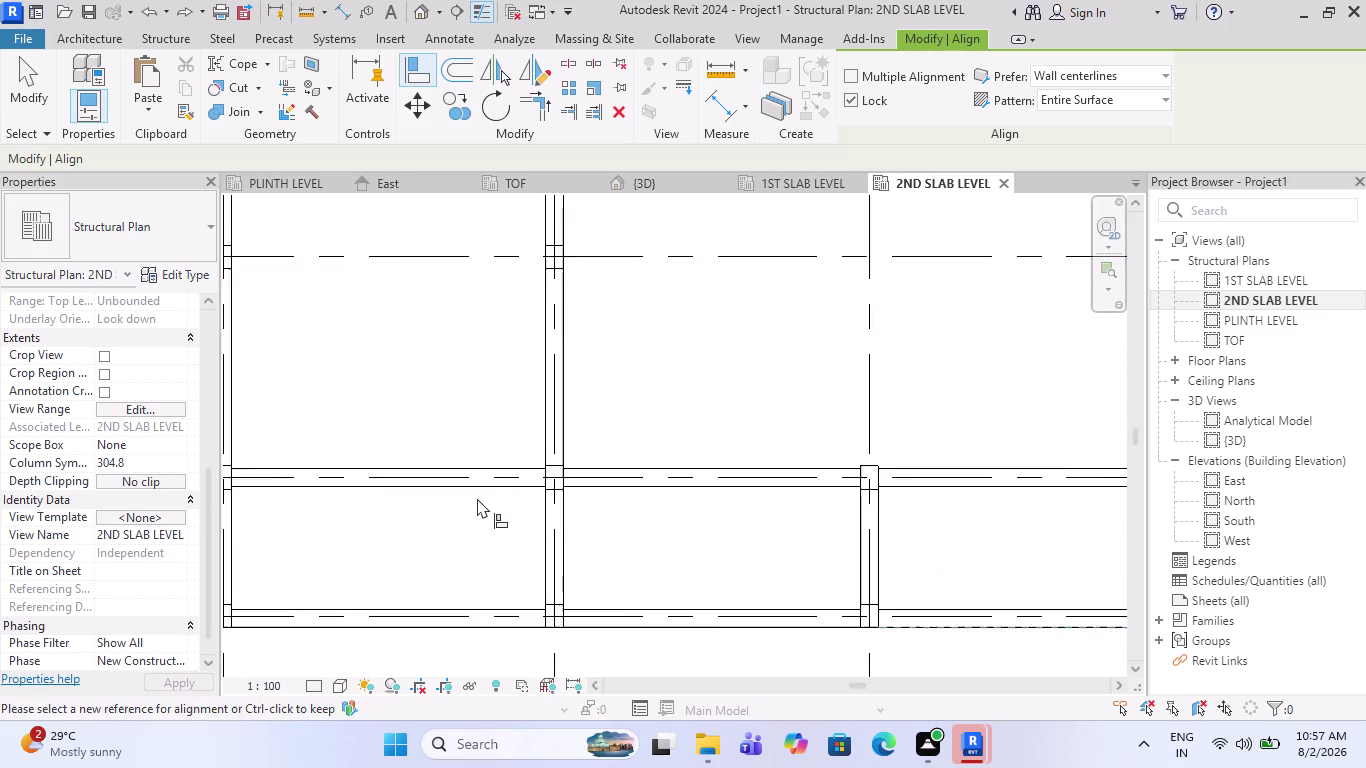
scroll(up, 3)
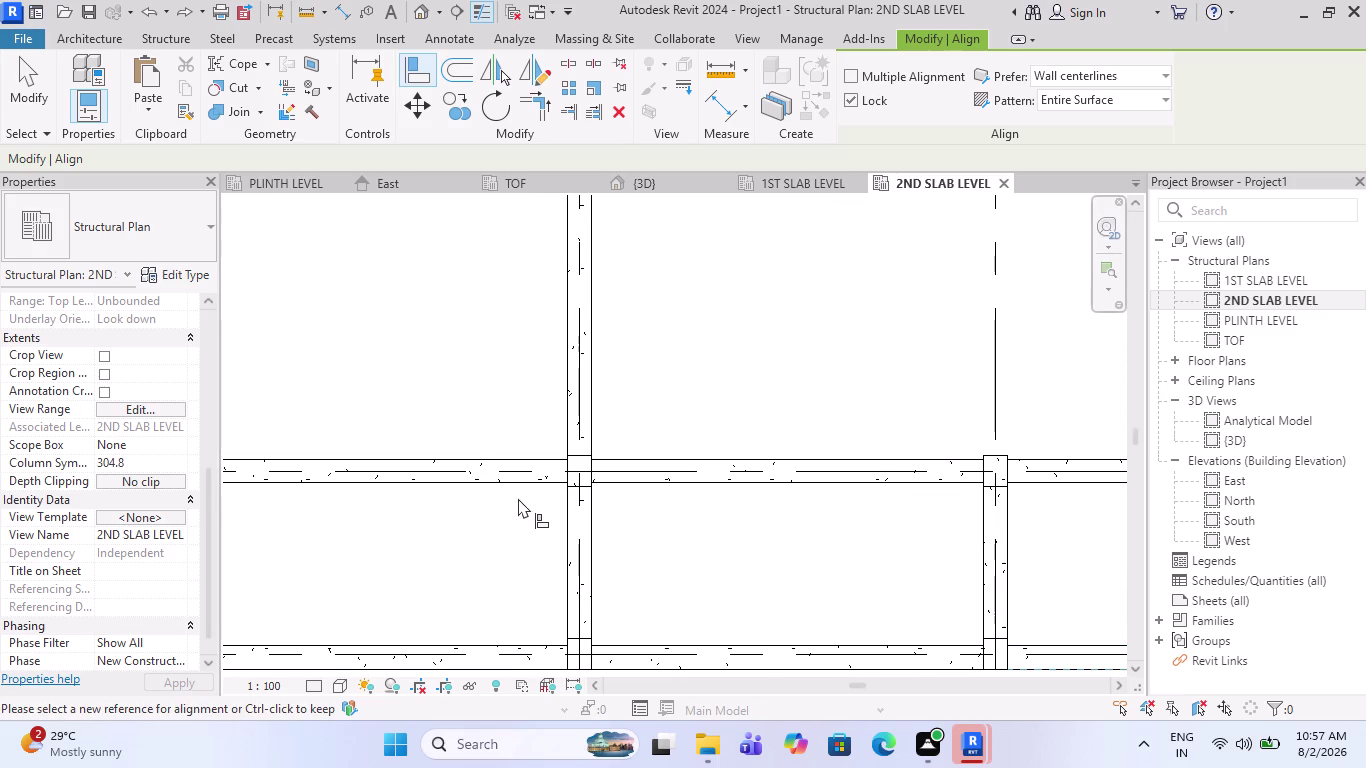
scroll(down, 3)
scroll(up, 3)
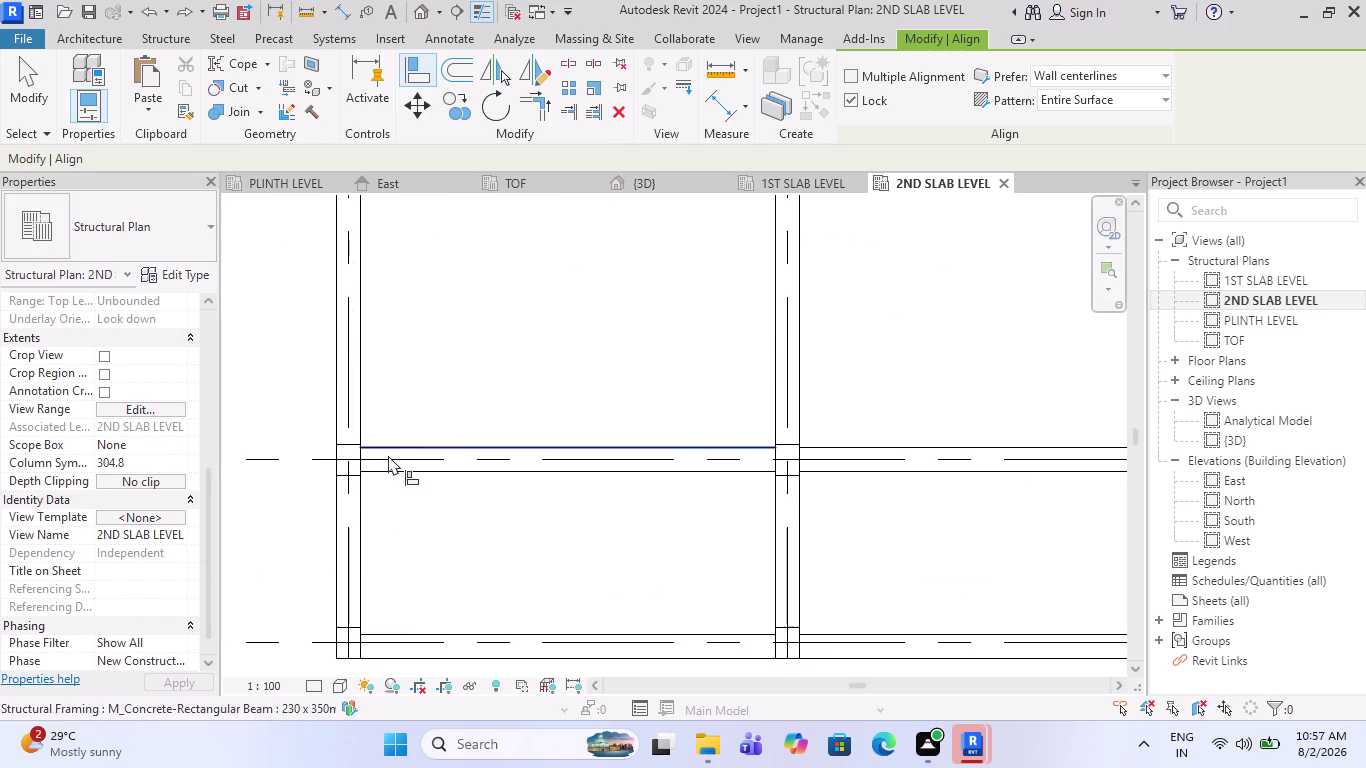
scroll(up, 3)
click(328, 438)
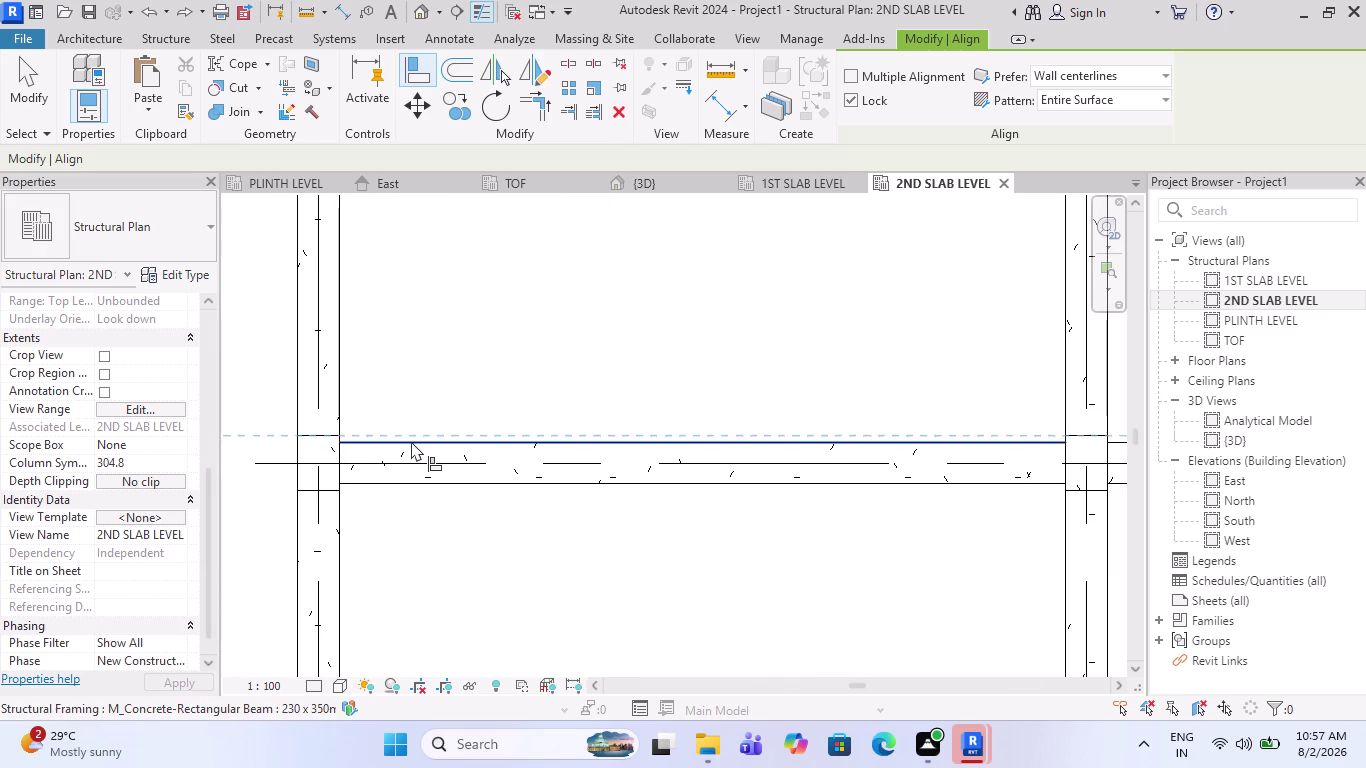
click(411, 441)
Make the next beam and the left beam flush with the slab edge.
scroll(down, 3)
scroll(up, 3)
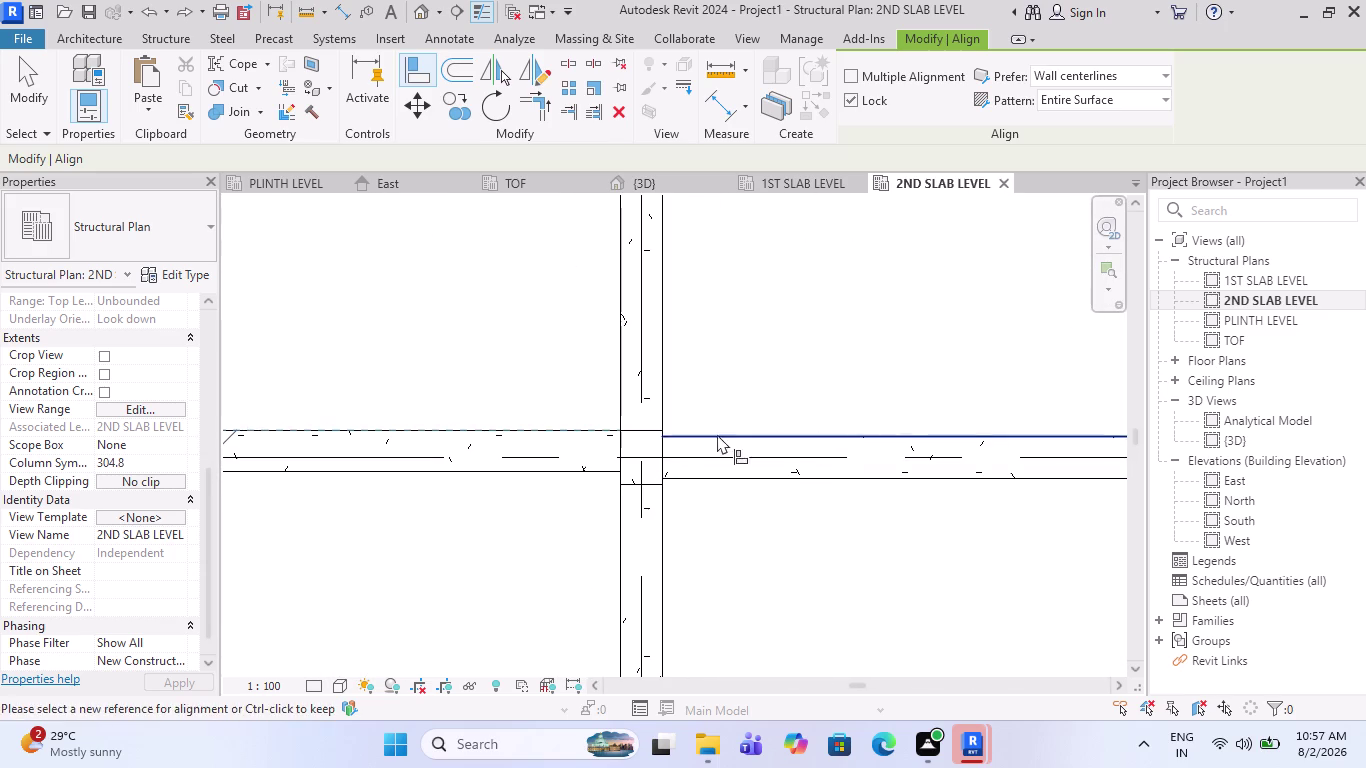
click(516, 430)
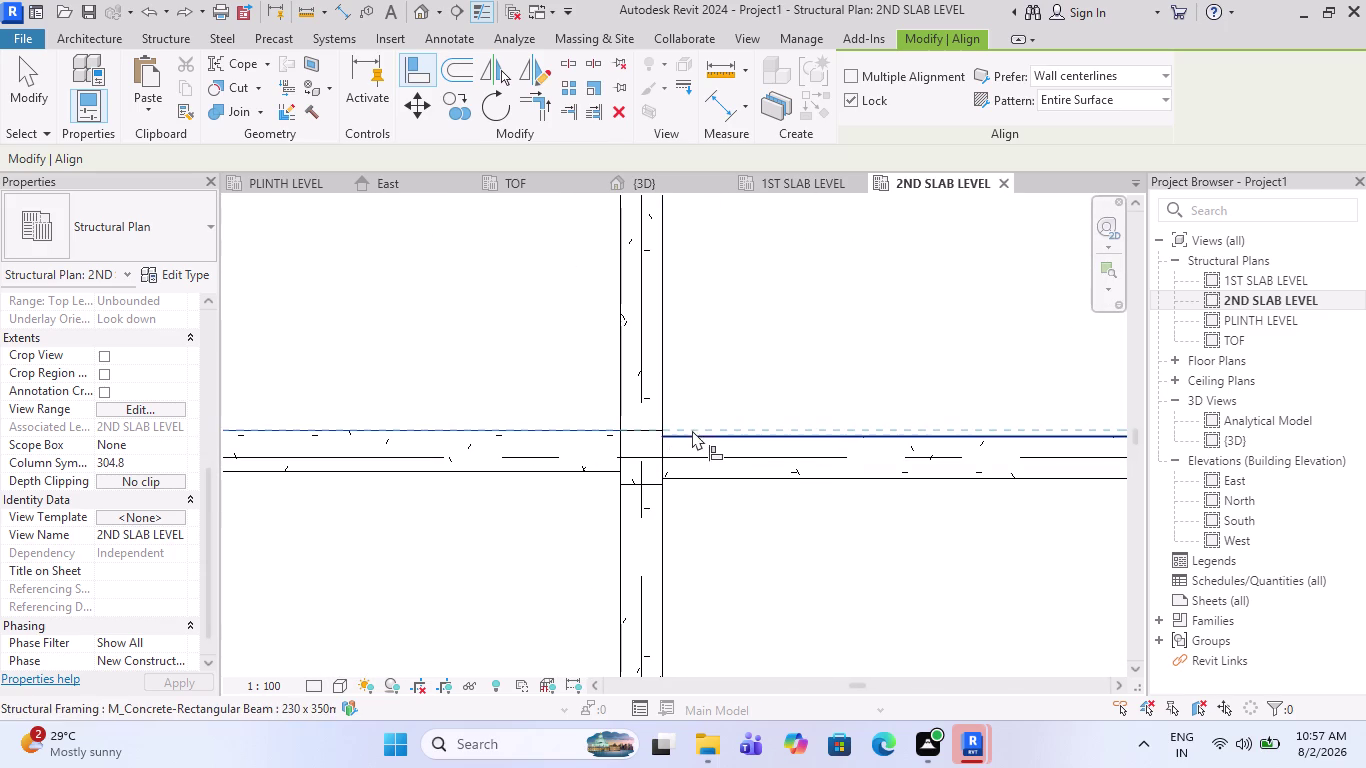
click(719, 434)
scroll(down, 3)
scroll(up, 3)
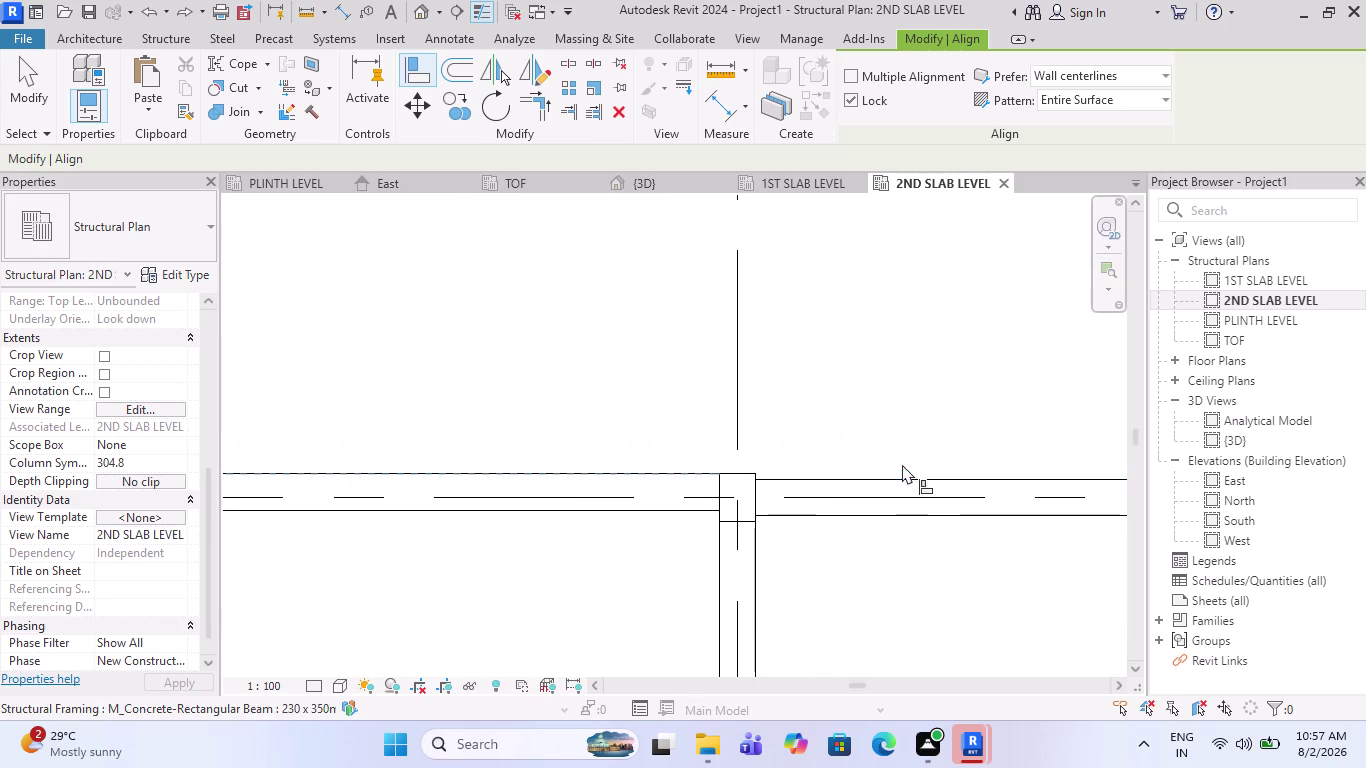
click(681, 470)
click(827, 473)
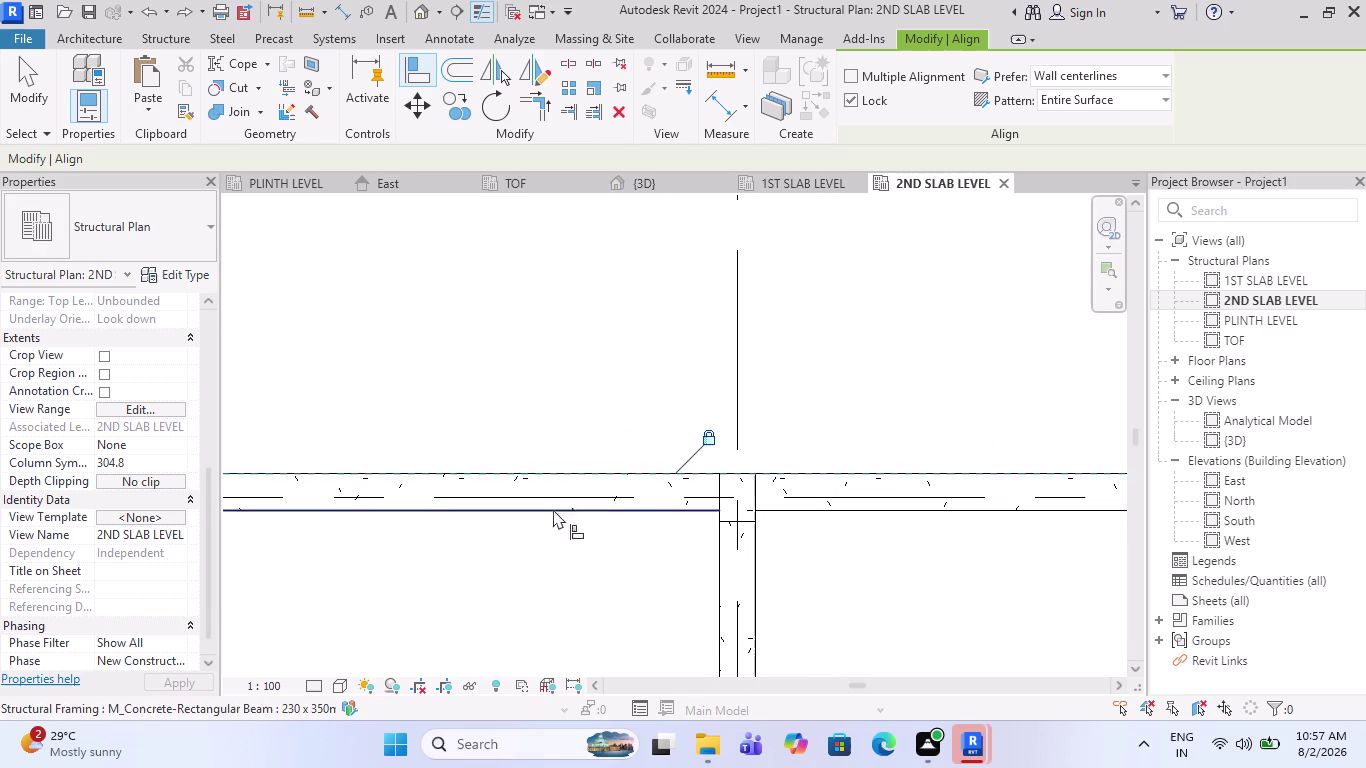
Align the right beam flush with the slab edge.
scroll(down, 3)
scroll(up, 3)
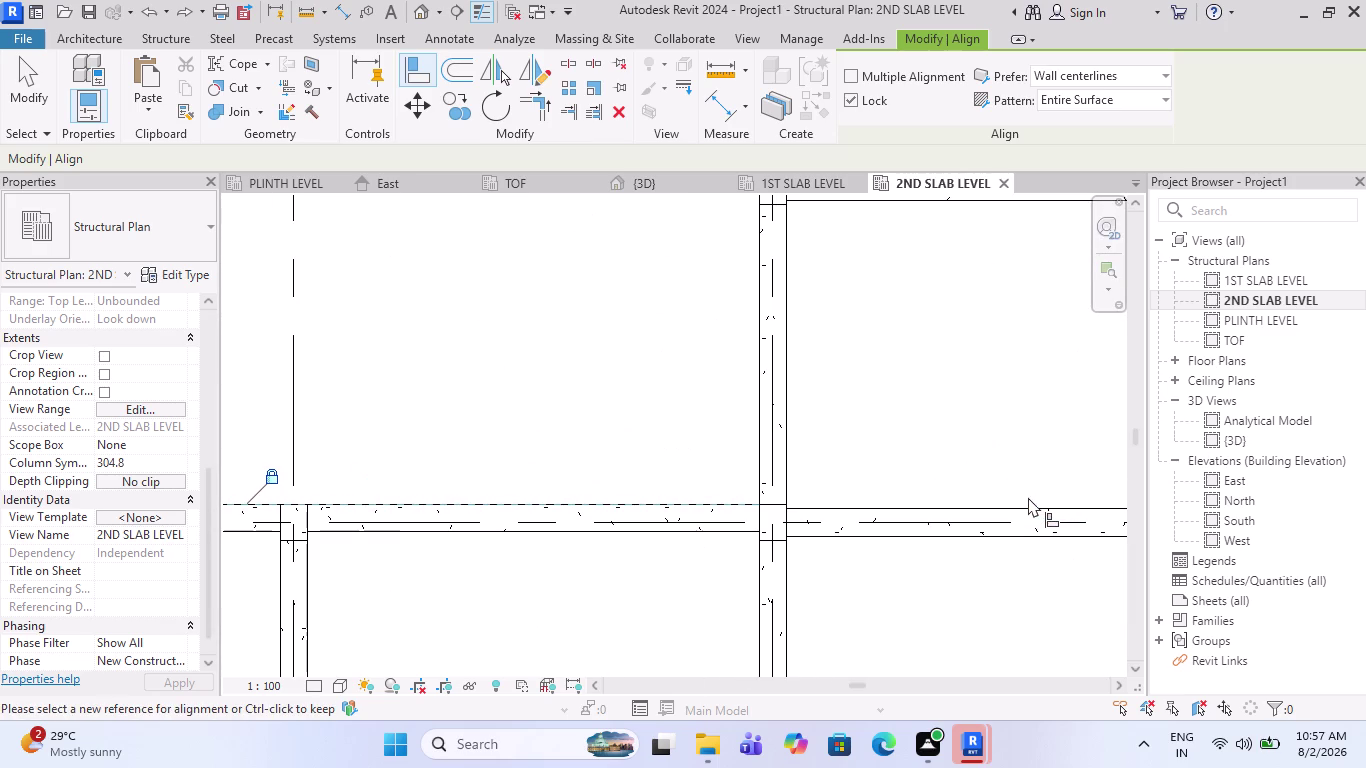
scroll(up, 3)
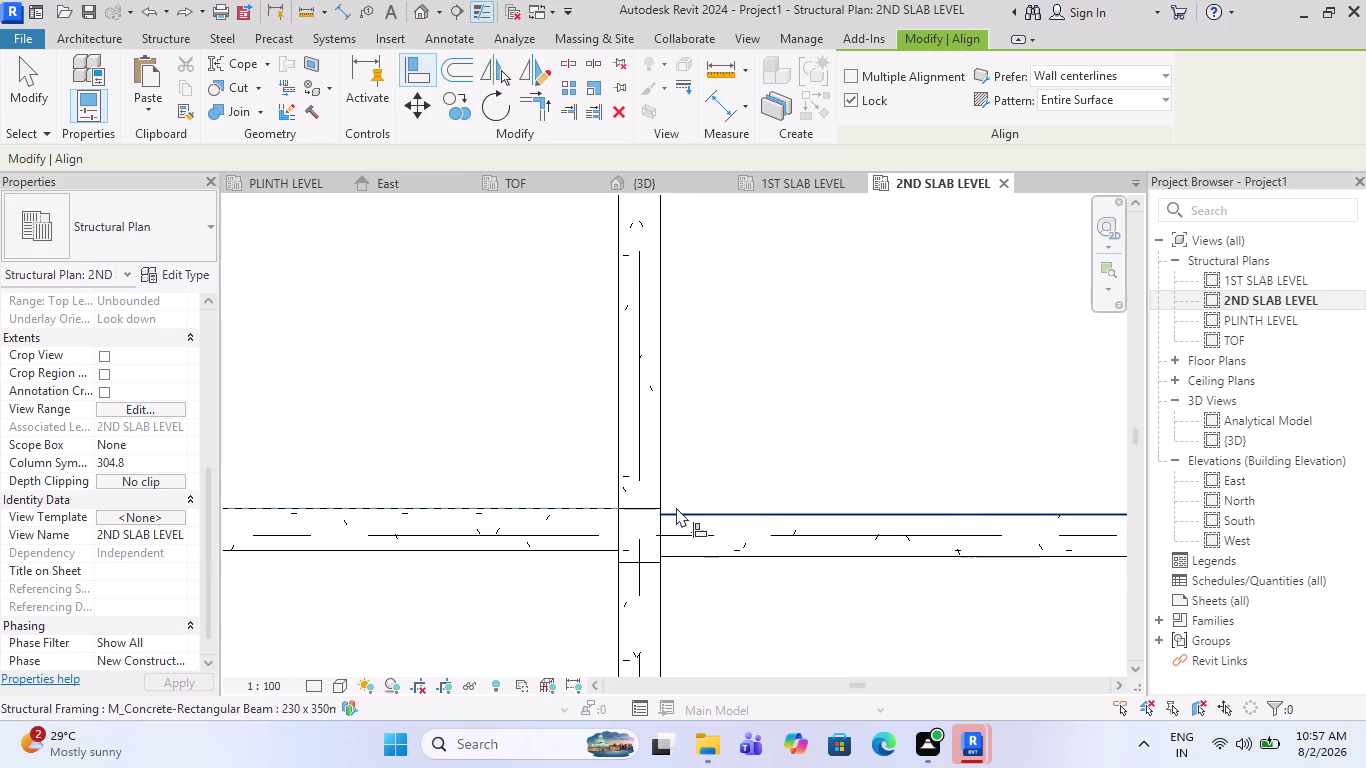
click(554, 503)
click(796, 514)
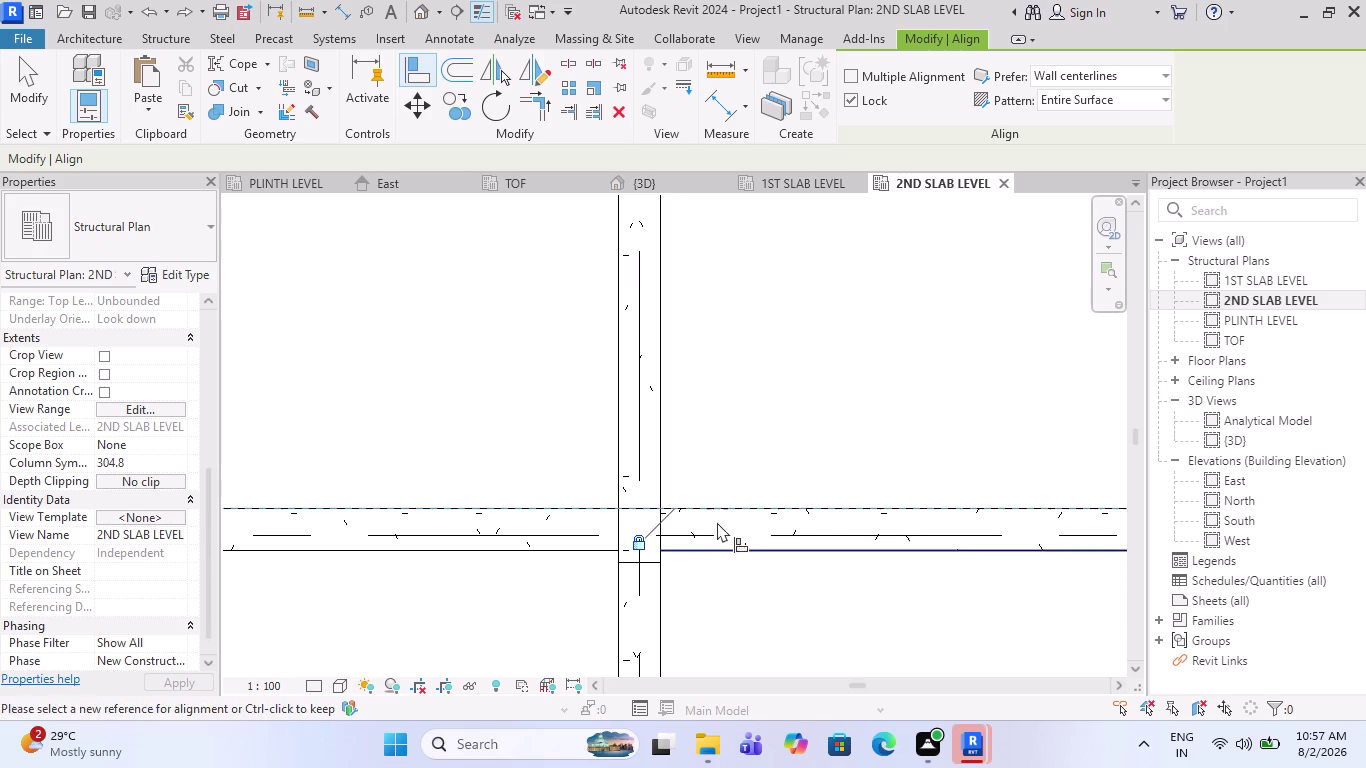
Align the grid D girder edge to its reference line, then end aligning.
scroll(down, 3)
scroll(down, 3)
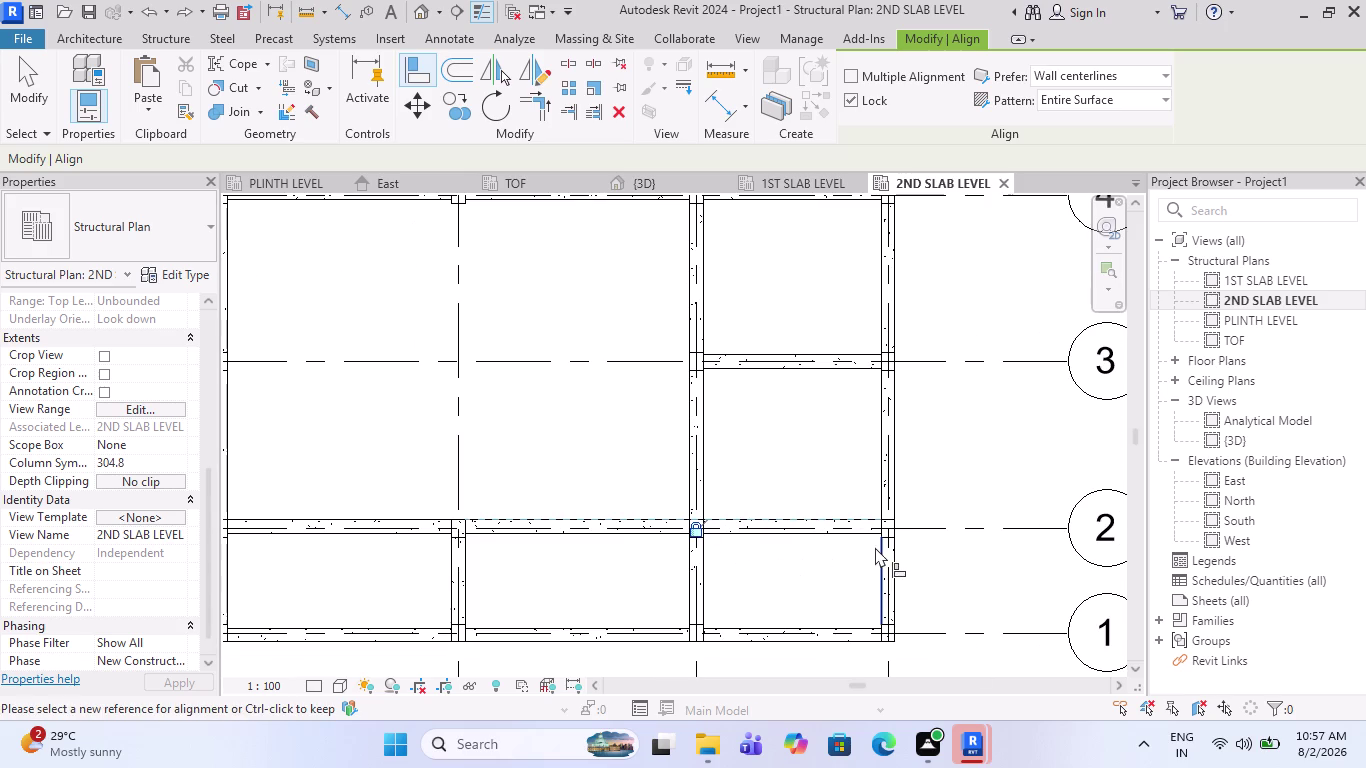
scroll(up, 3)
scroll(up, 3)
scroll(up, 3)
click(518, 357)
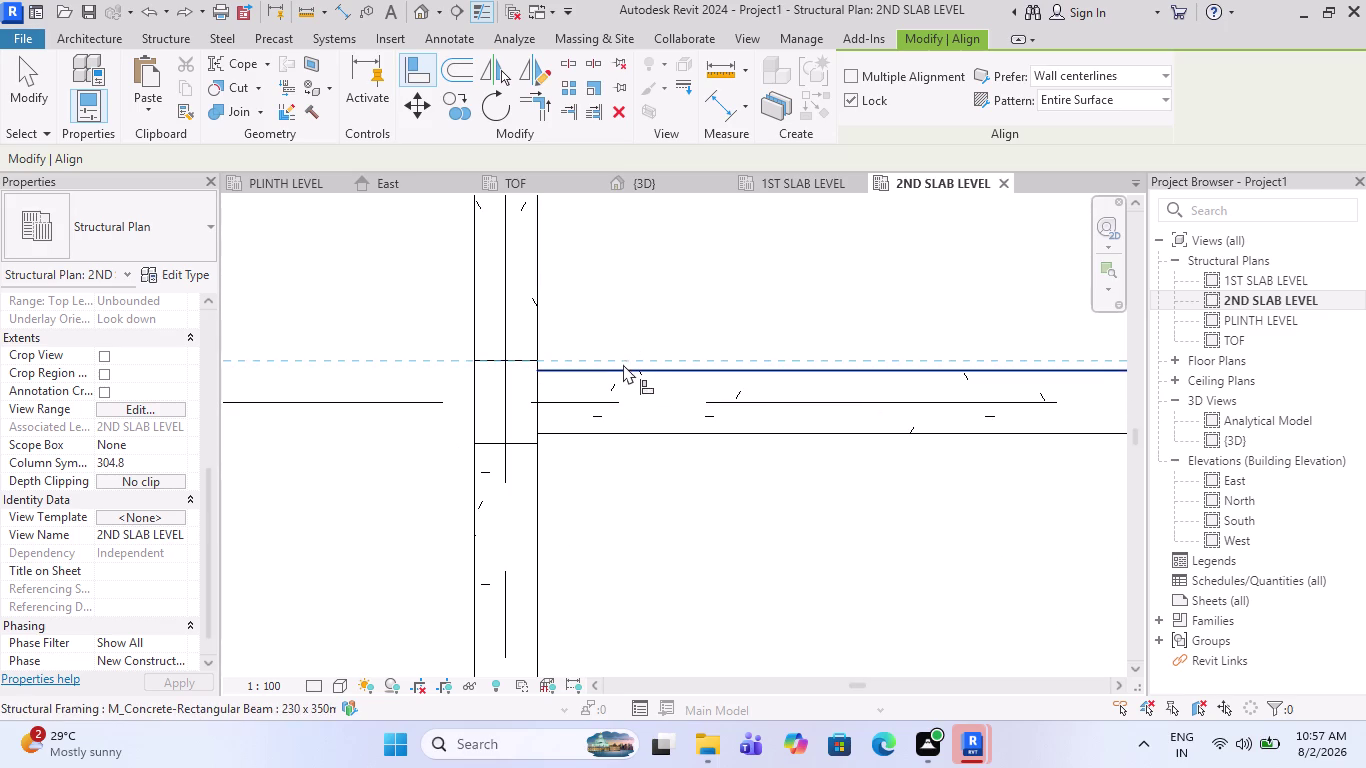
click(621, 368)
scroll(down, 3)
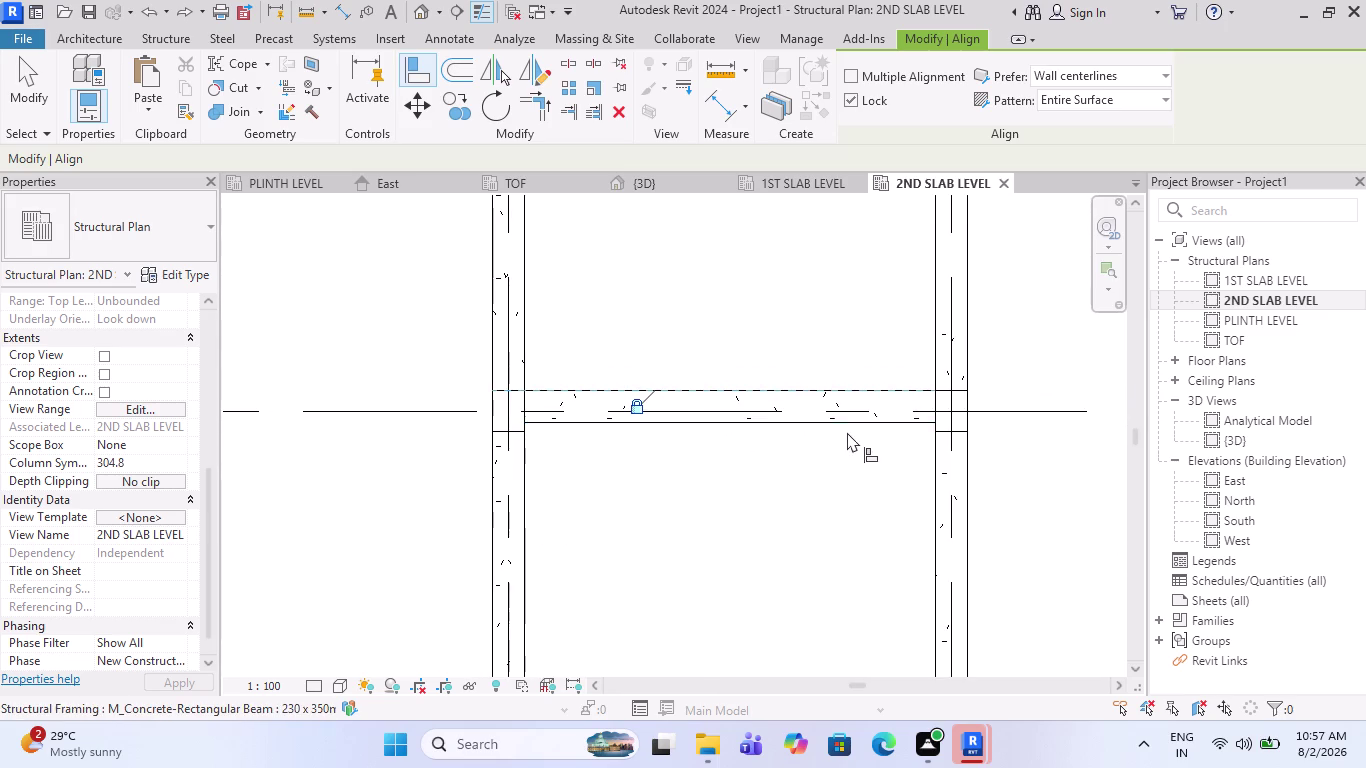
scroll(down, 3)
key(Escape)
scroll(down, 3)
key(Escape)
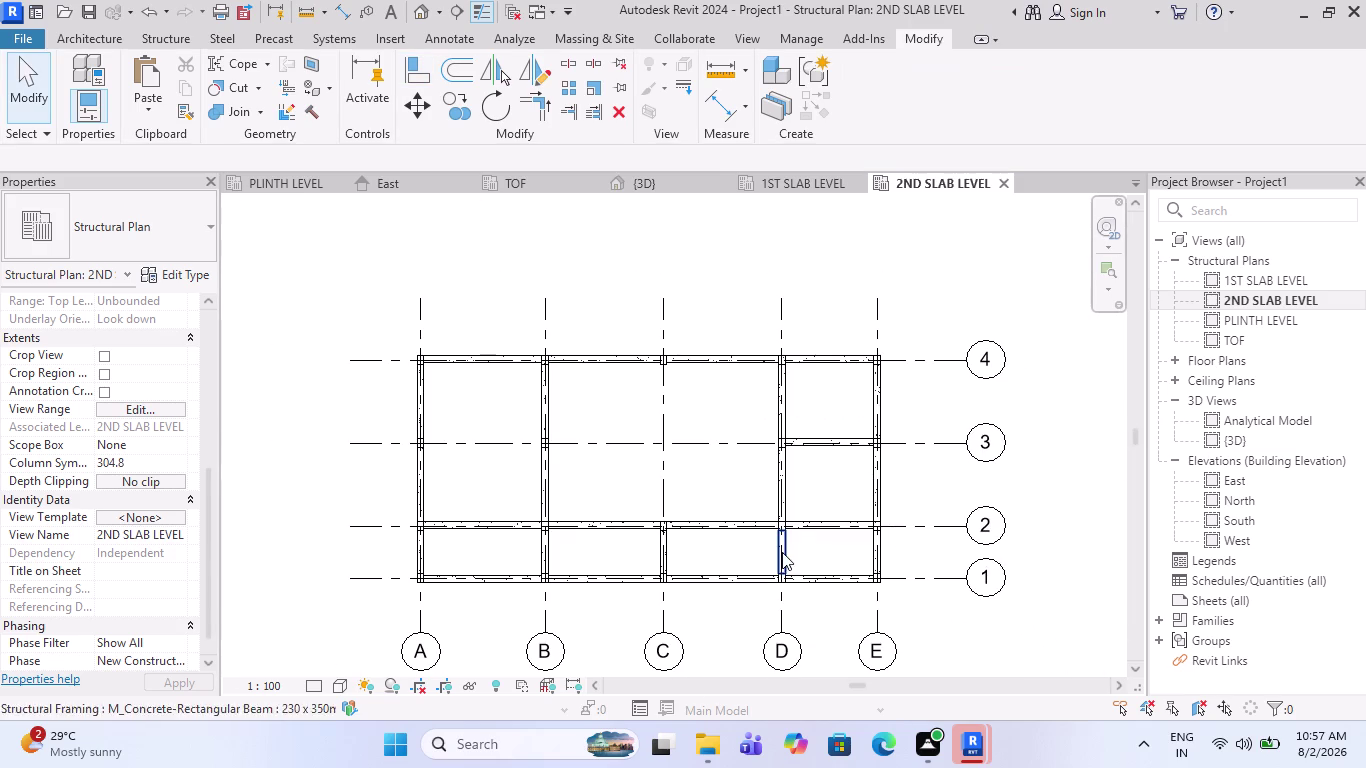
Window-select everything on the 1ST SLAB LEVEL plan.
click(782, 185)
scroll(down, 3)
scroll(up, 3)
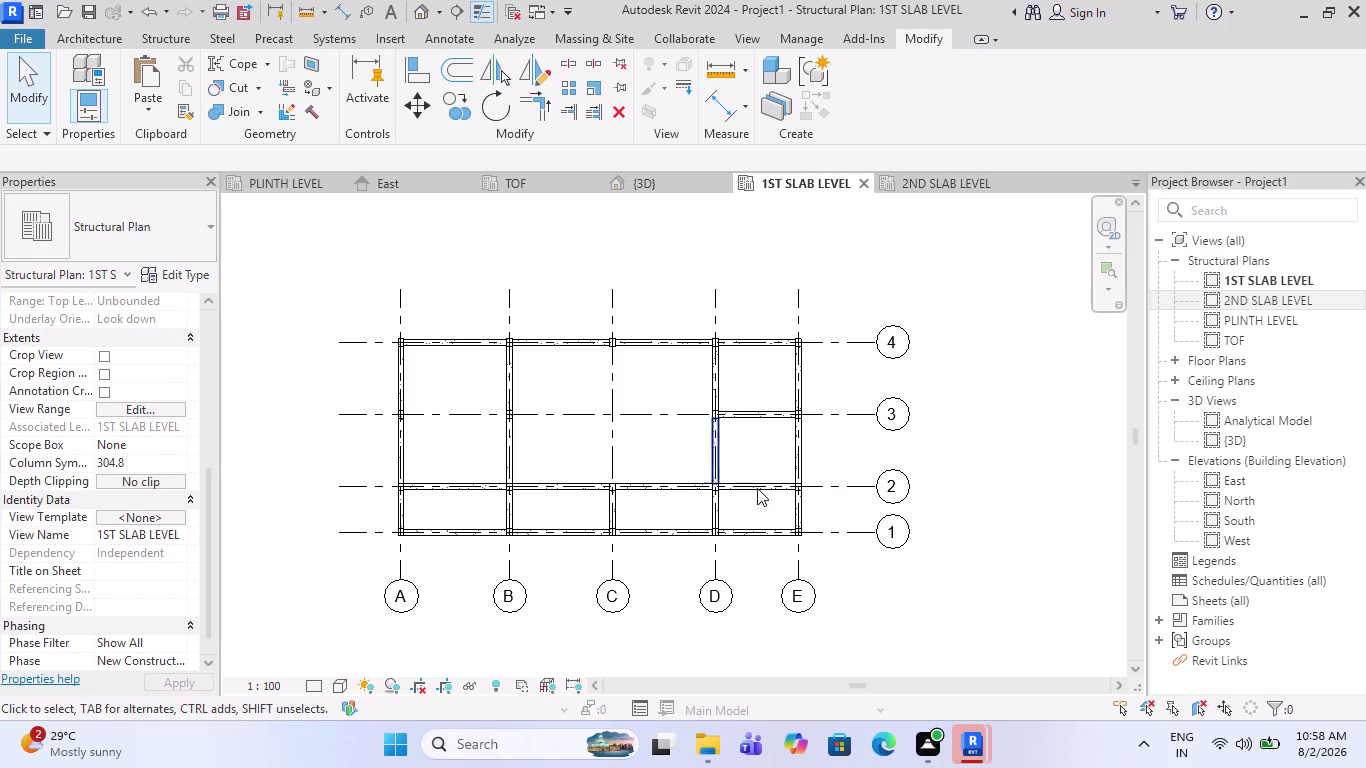
drag(834, 554, 361, 294)
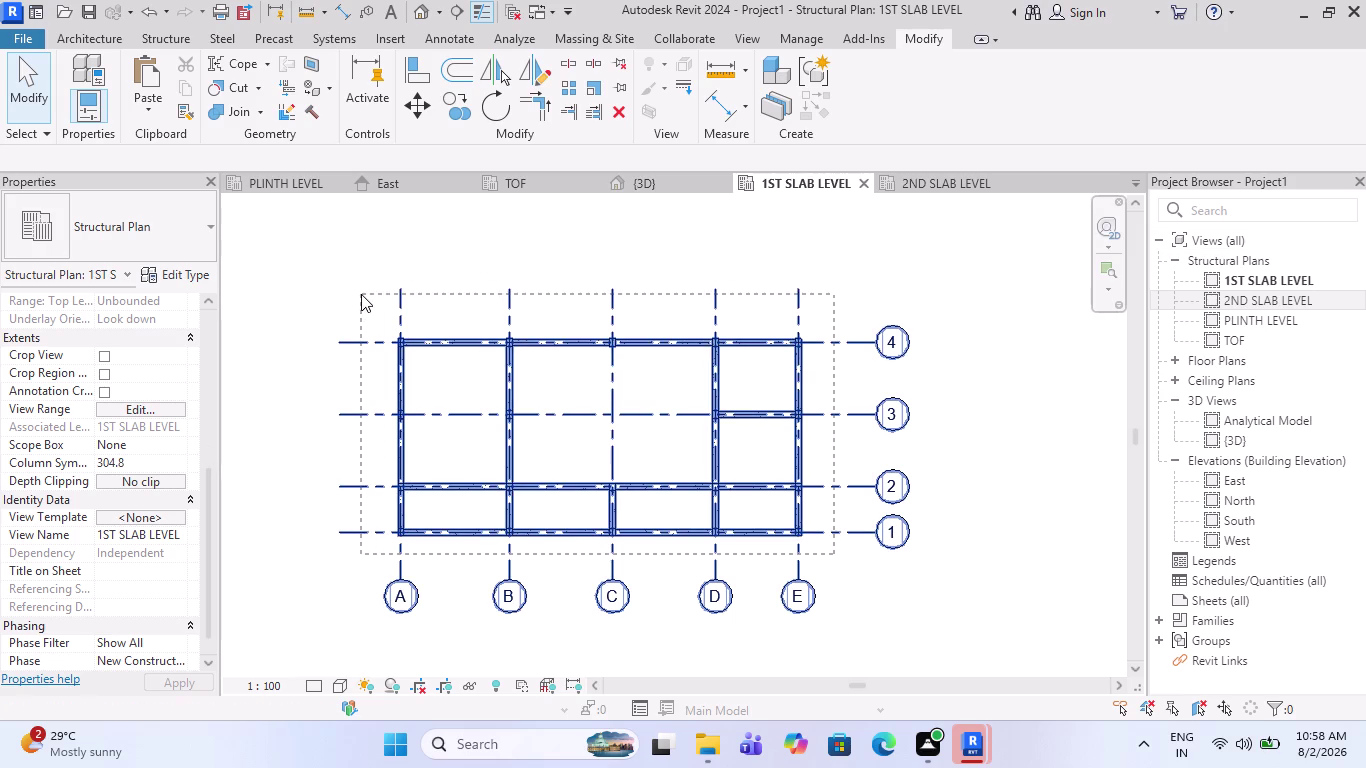
drag(361, 294, 362, 304)
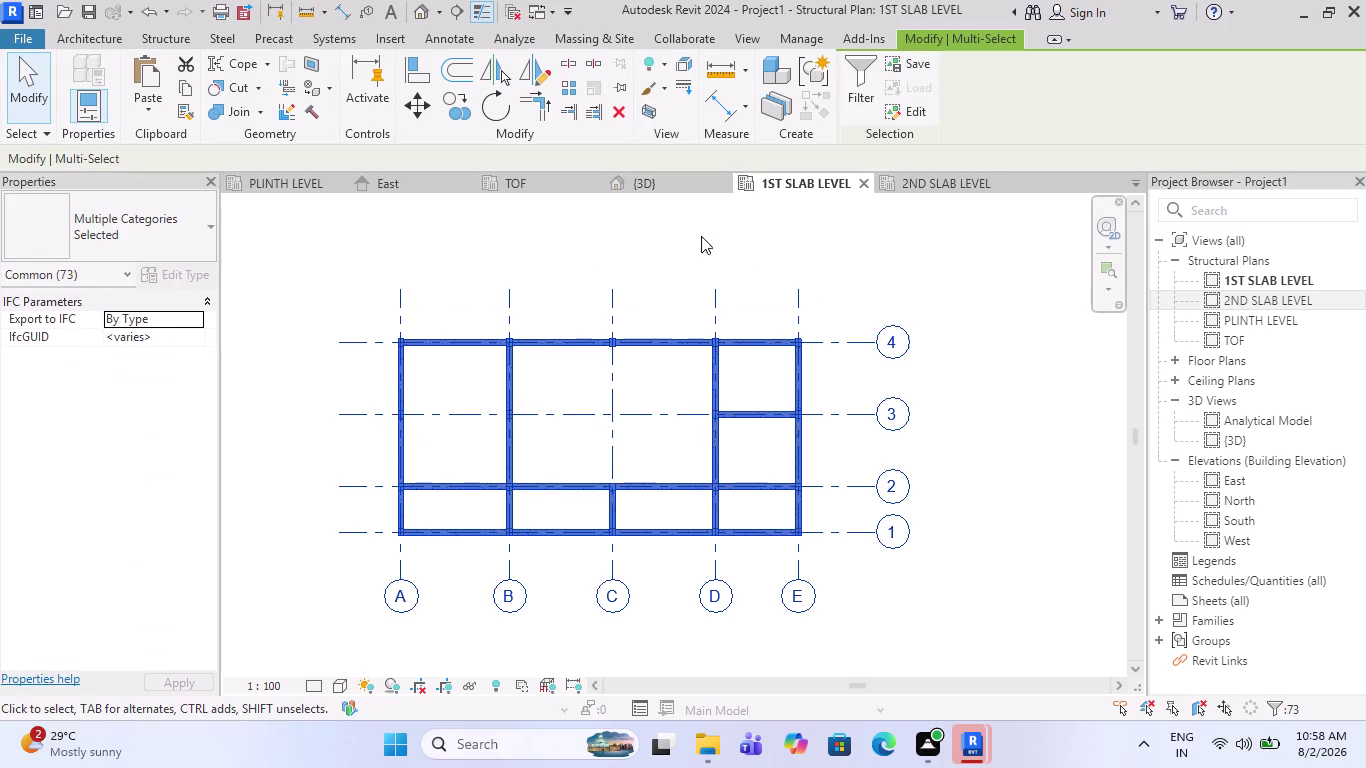
Filter the selection to Structural Framing, delete the 26 girders, and open PLINTH LEVEL.
click(852, 65)
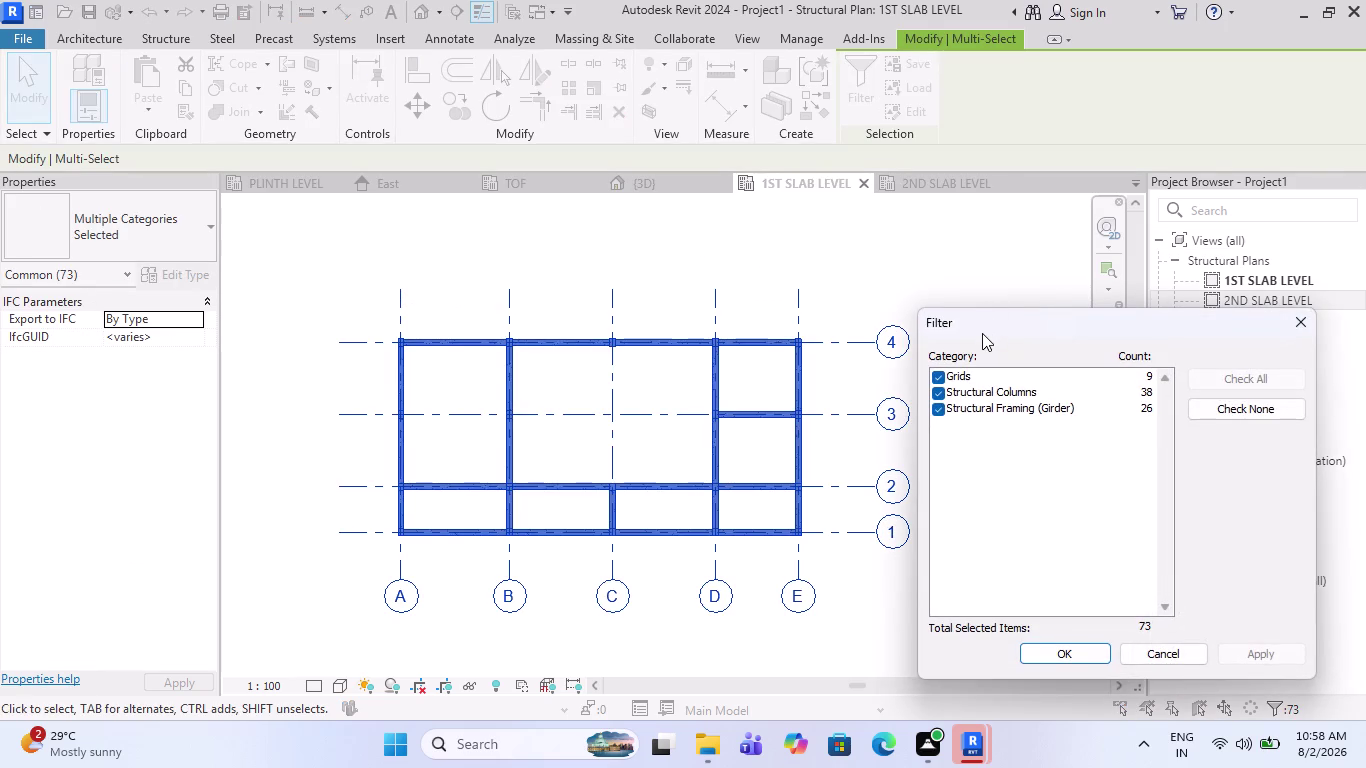
click(941, 374)
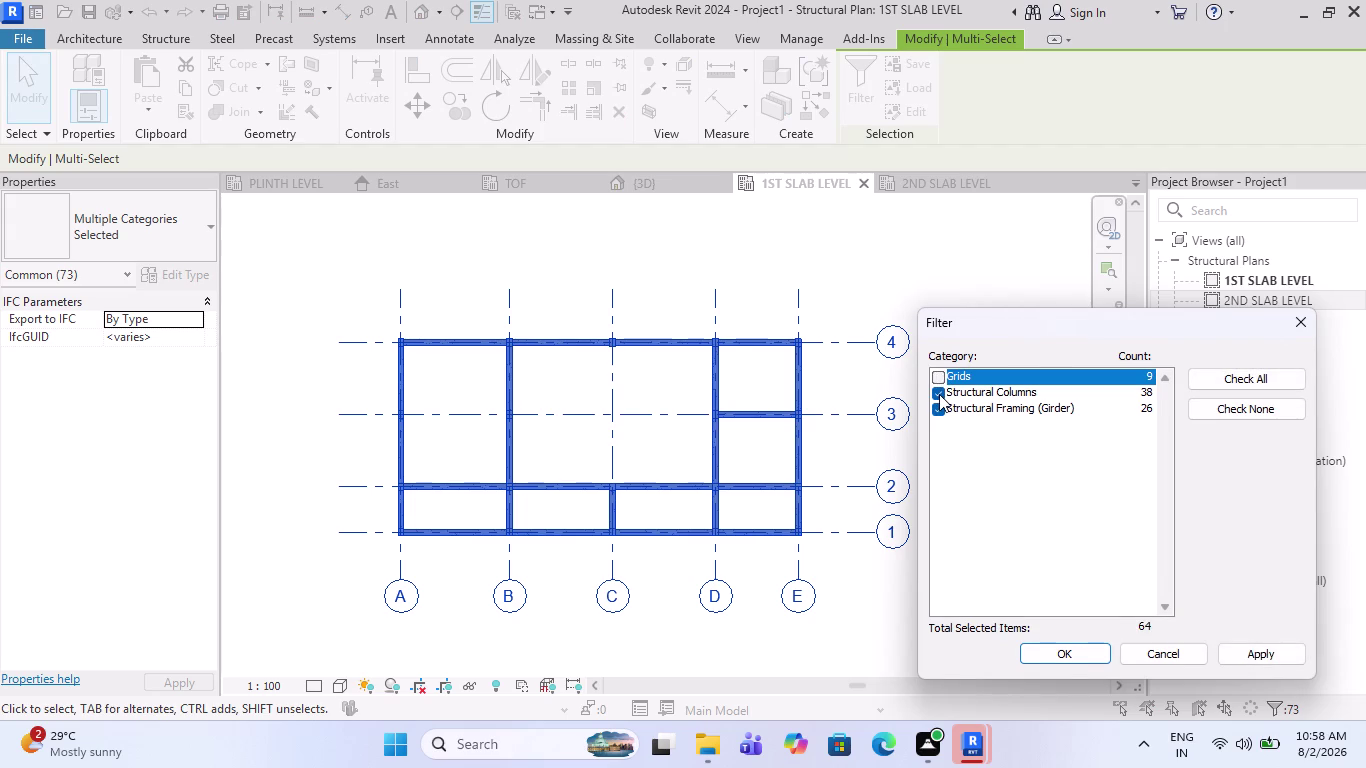
click(939, 394)
click(1056, 660)
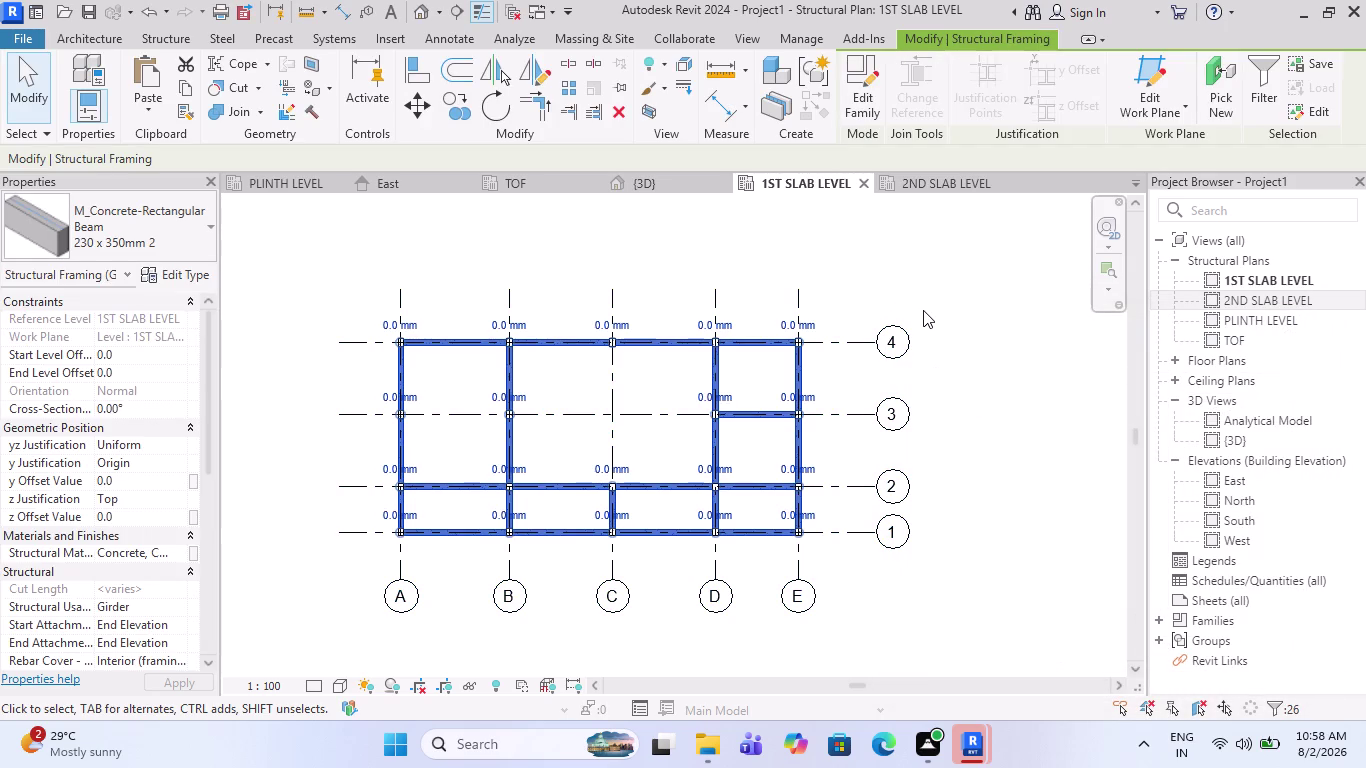
key(Delete)
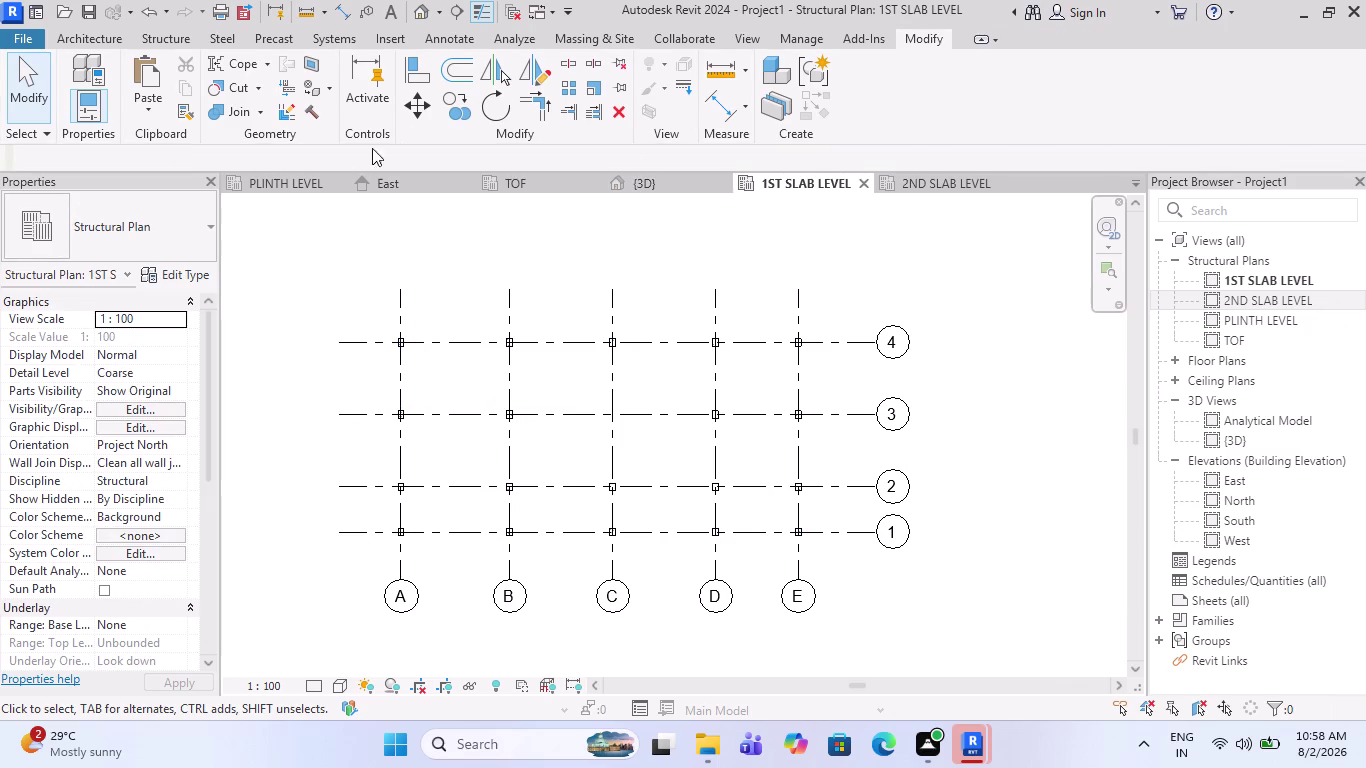
double_click(308, 188)
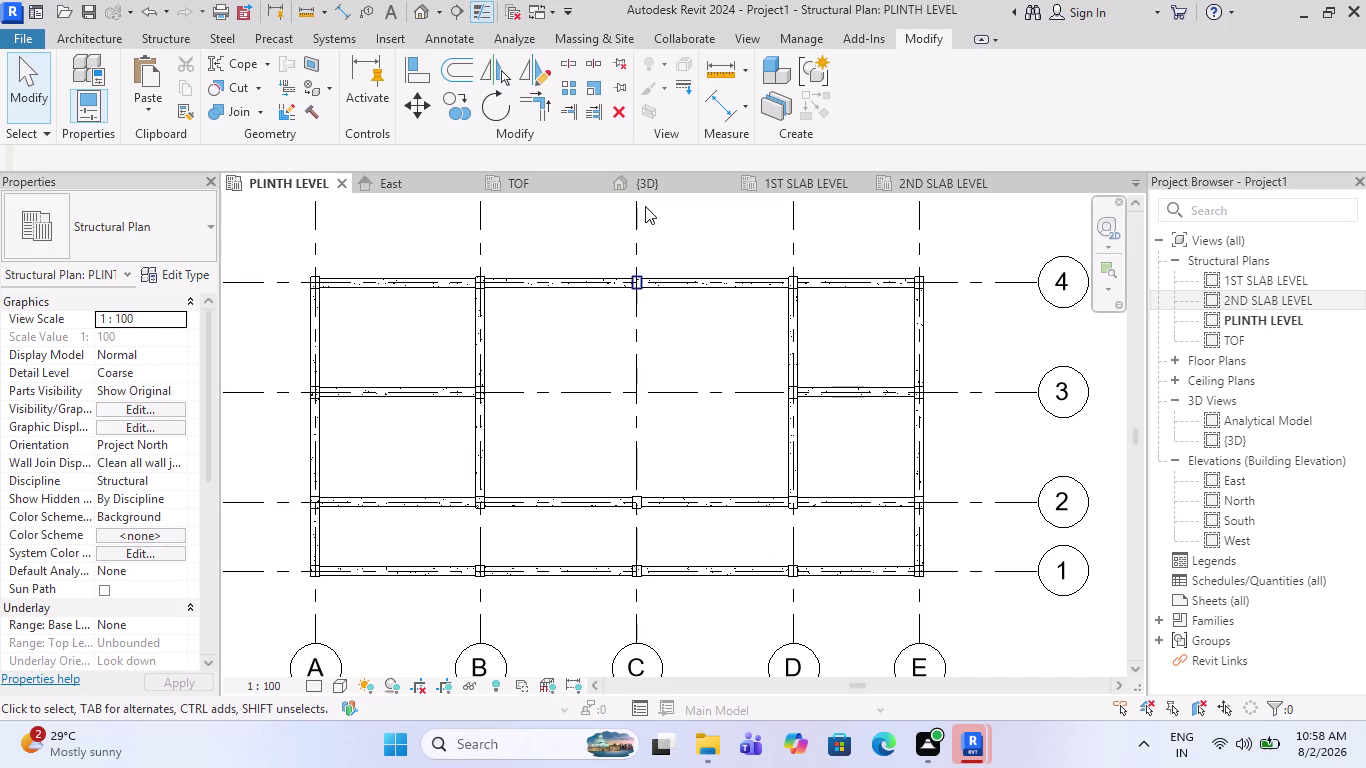
Select all girders on the 2ND SLAB LEVEL plan using a Structural Framing filter.
click(931, 189)
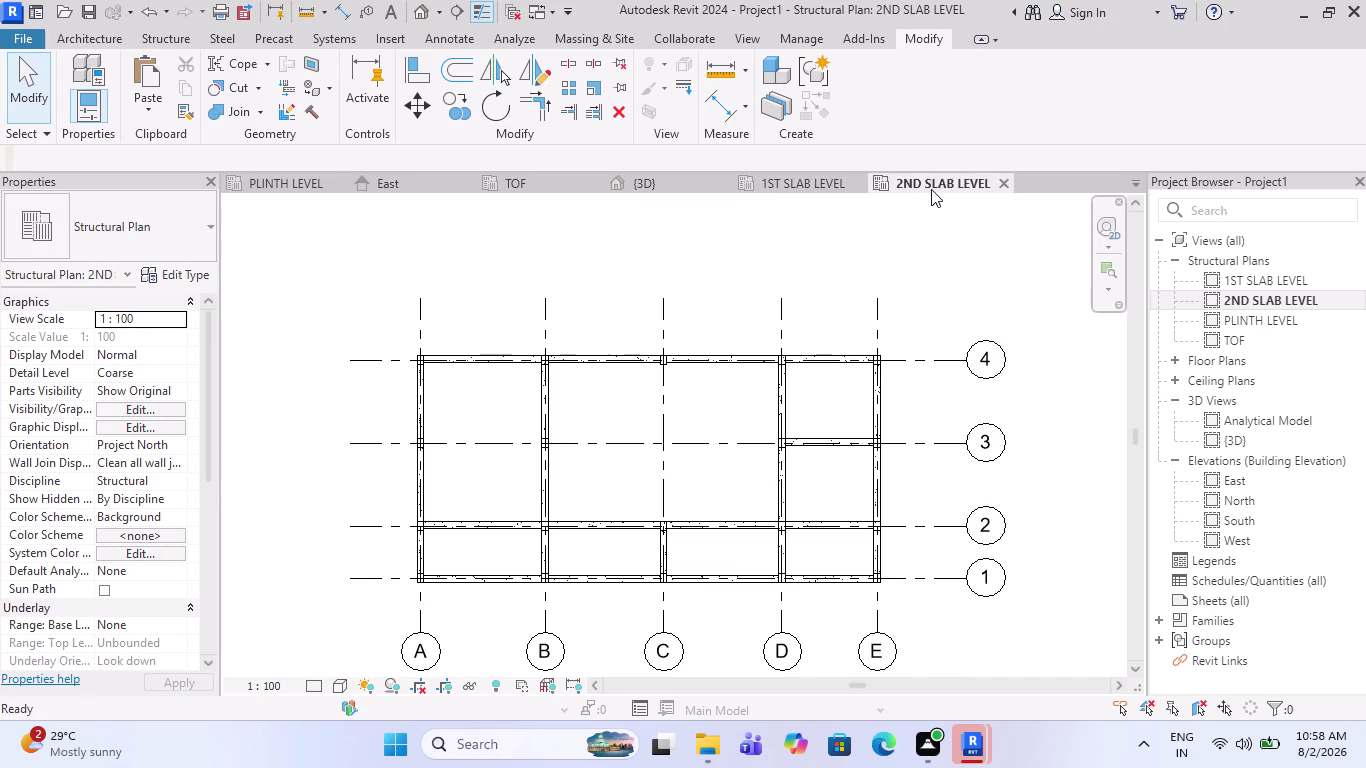
scroll(down, 3)
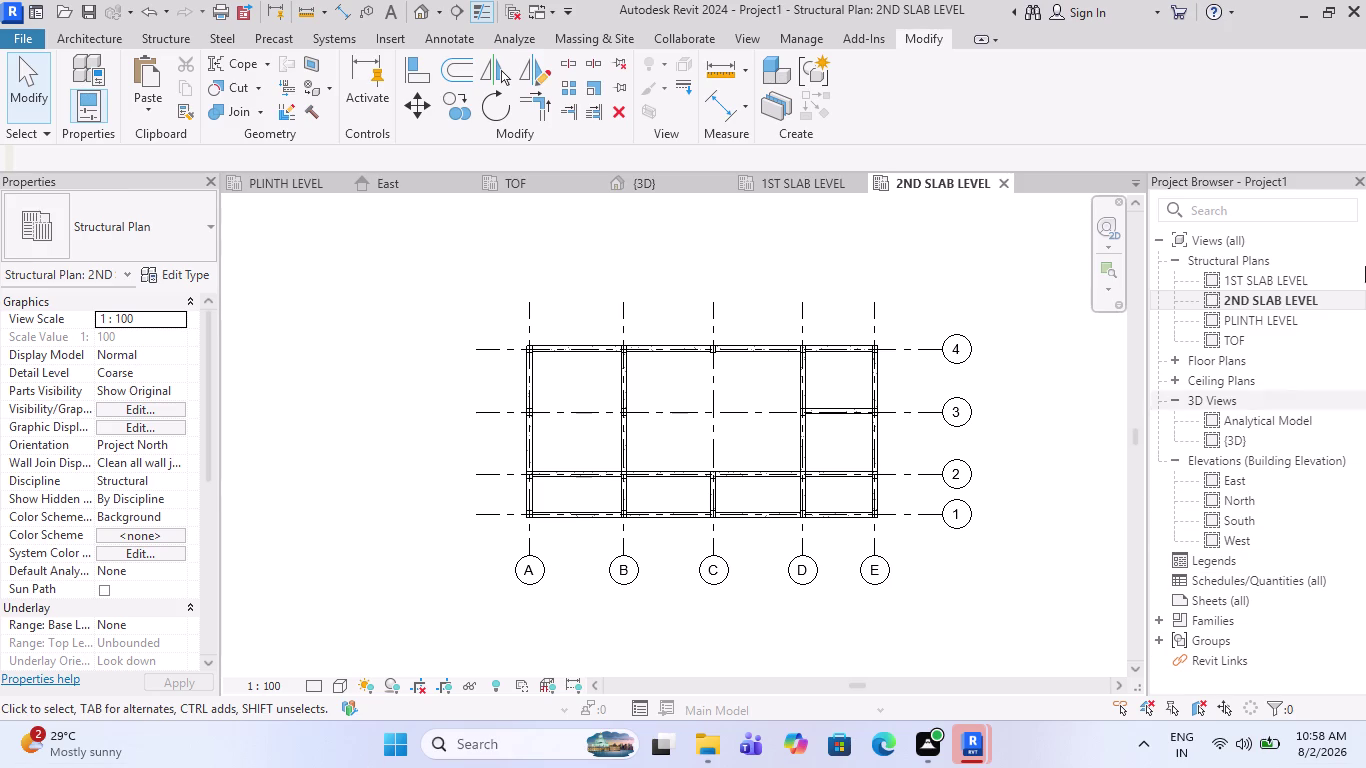
drag(900, 534, 530, 303)
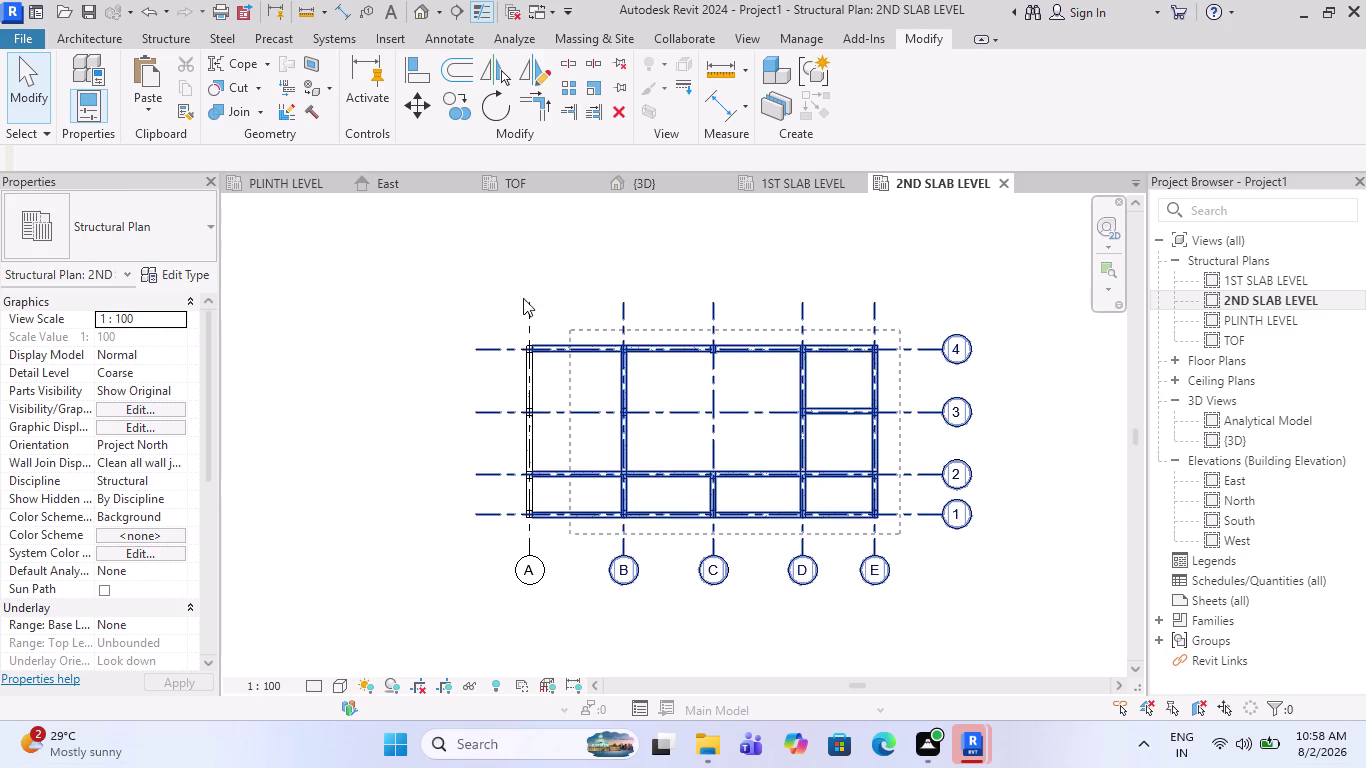
drag(530, 303, 497, 293)
click(872, 73)
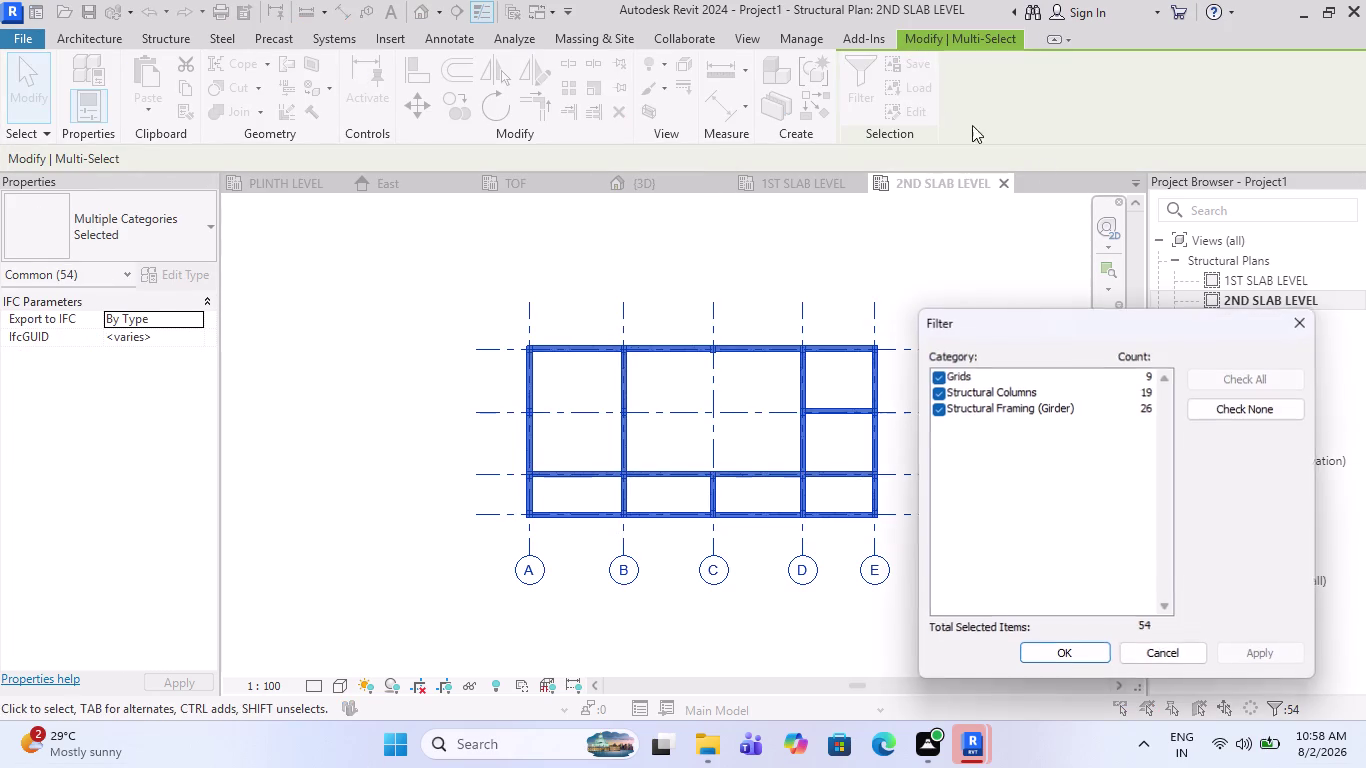
click(1234, 408)
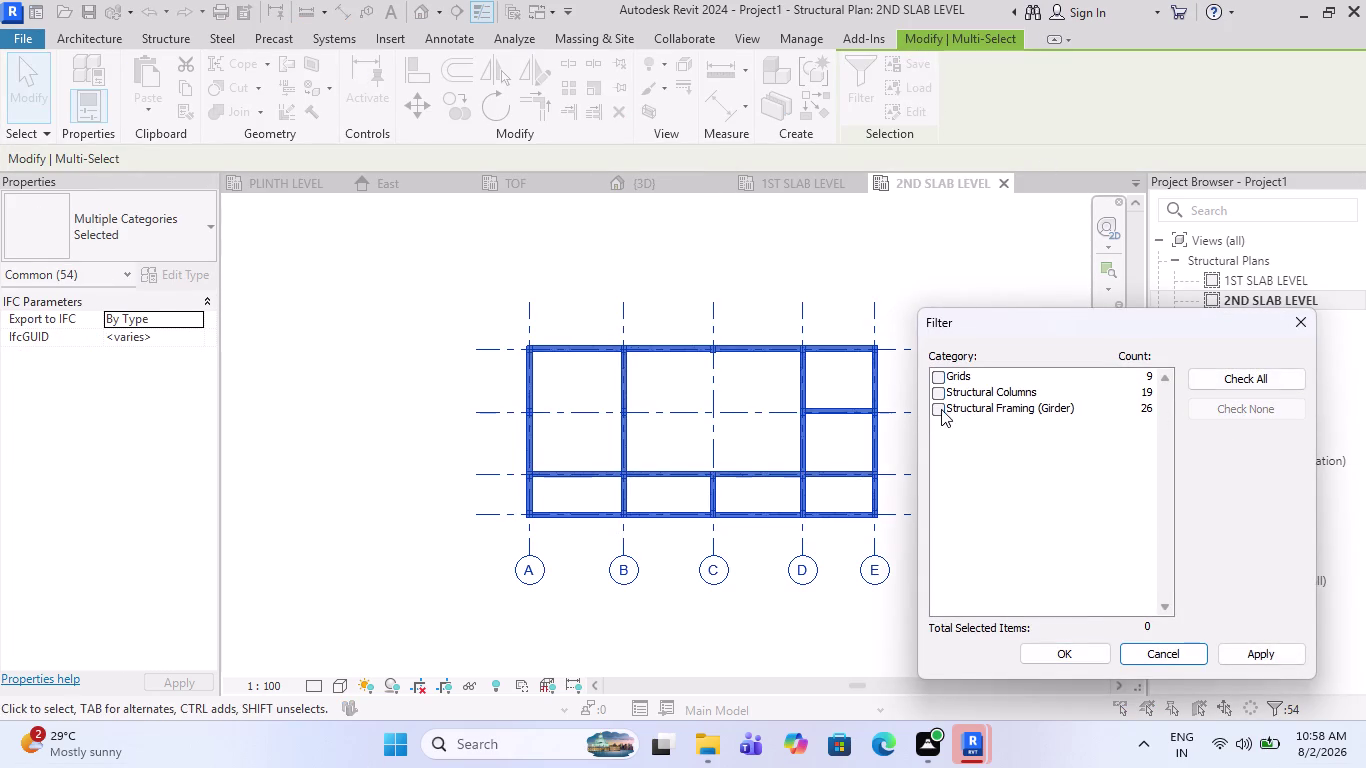
click(941, 409)
click(1053, 657)
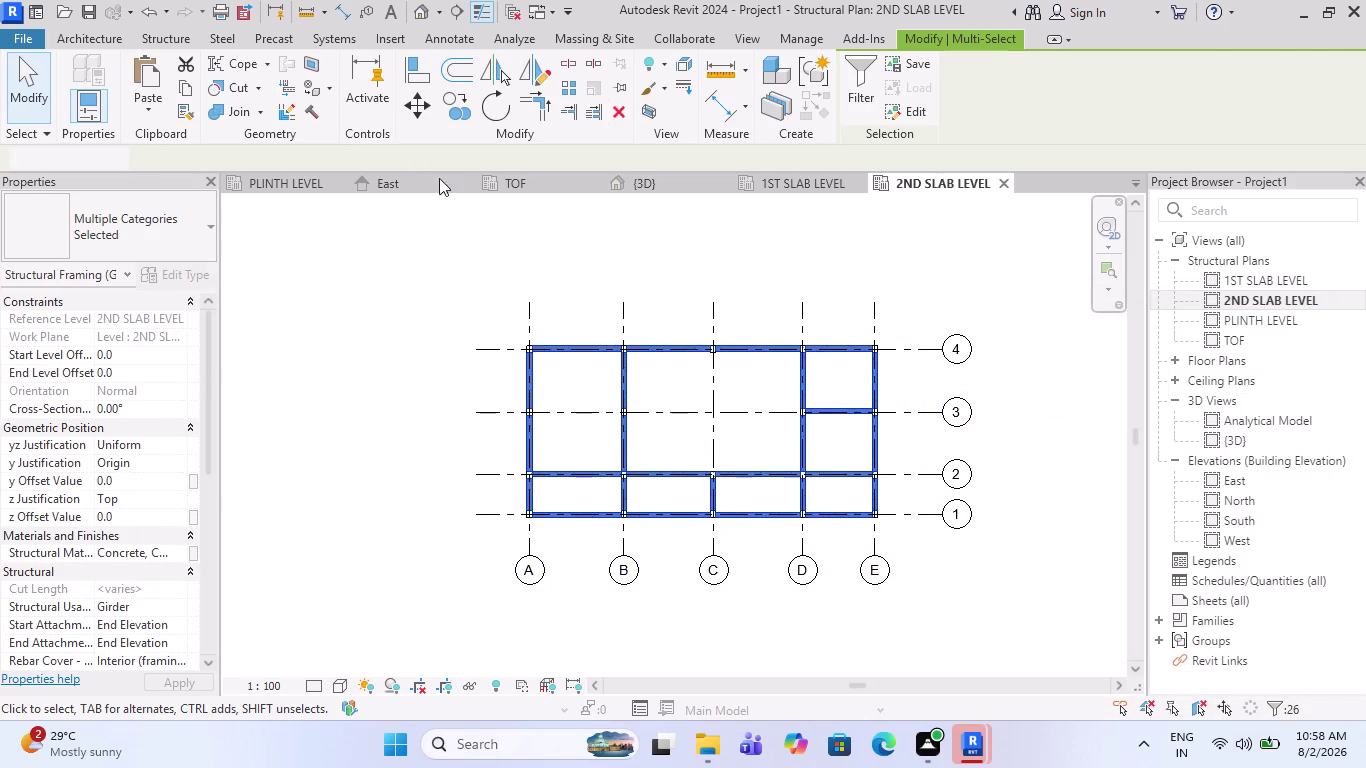
Copy the girders, paste them aligned to 1ST SLAB LEVEL, and view that plan.
click(185, 92)
click(153, 108)
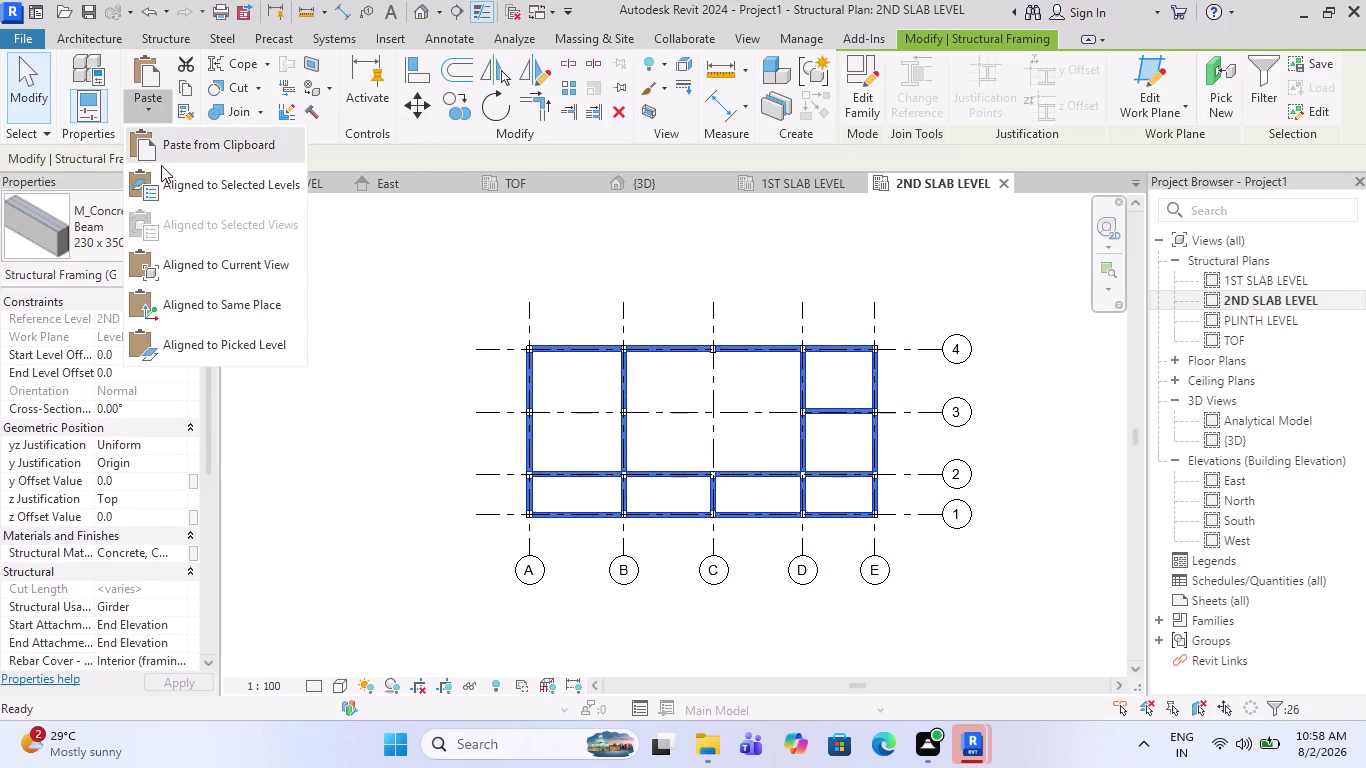
click(164, 175)
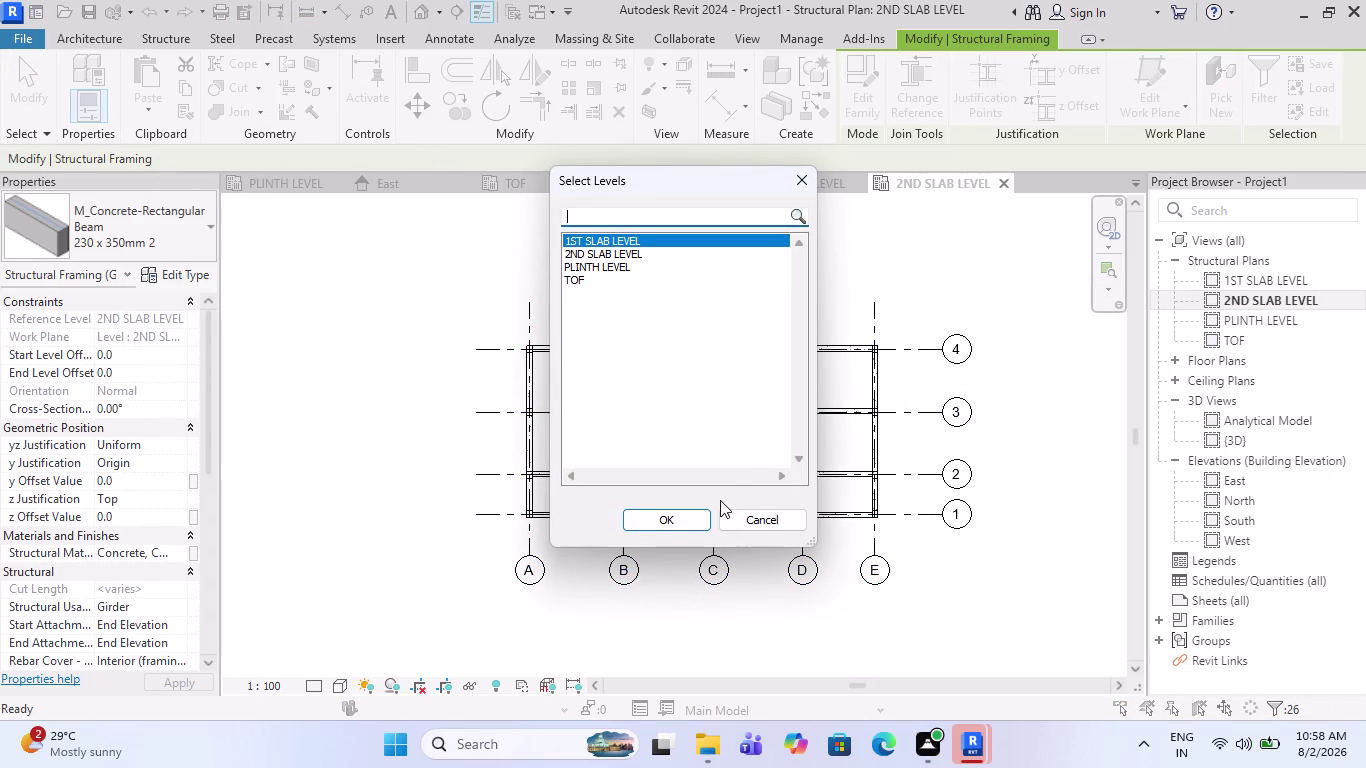
click(663, 517)
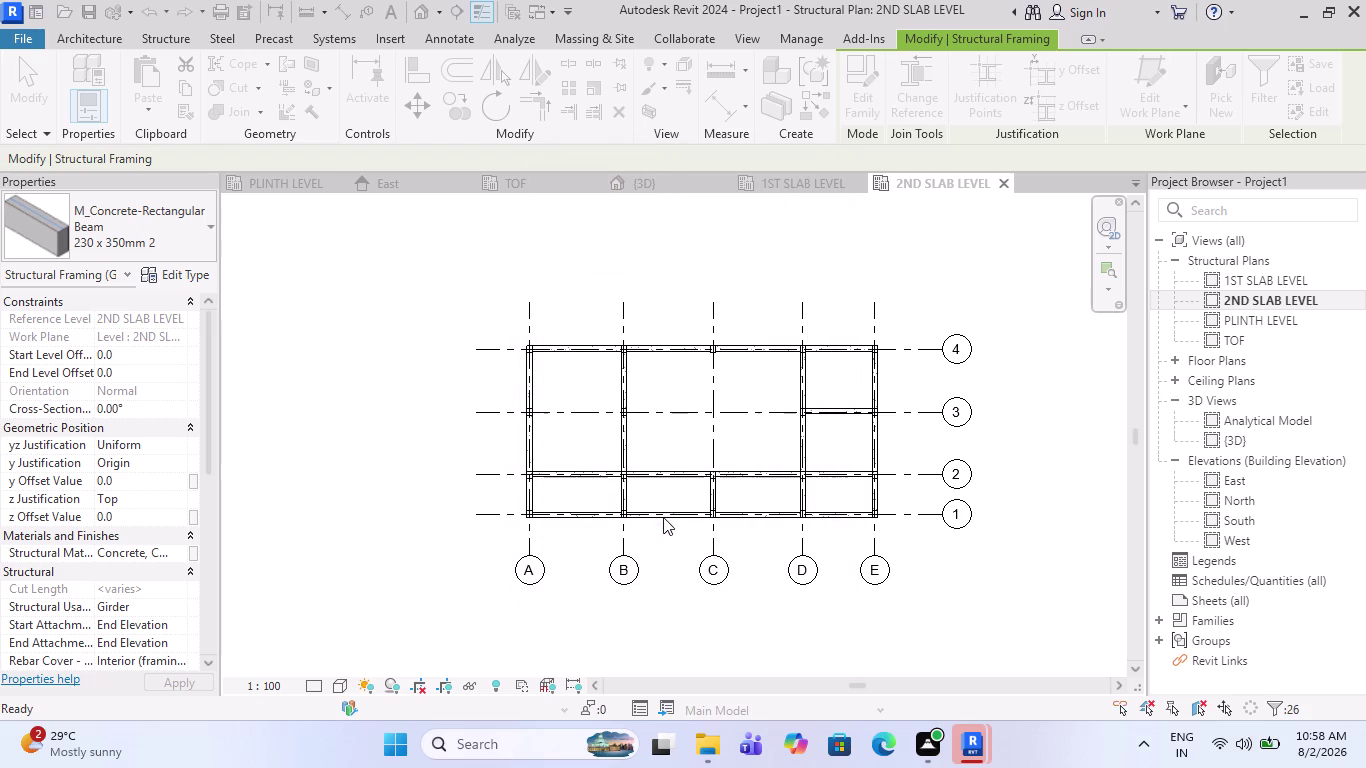
click(782, 193)
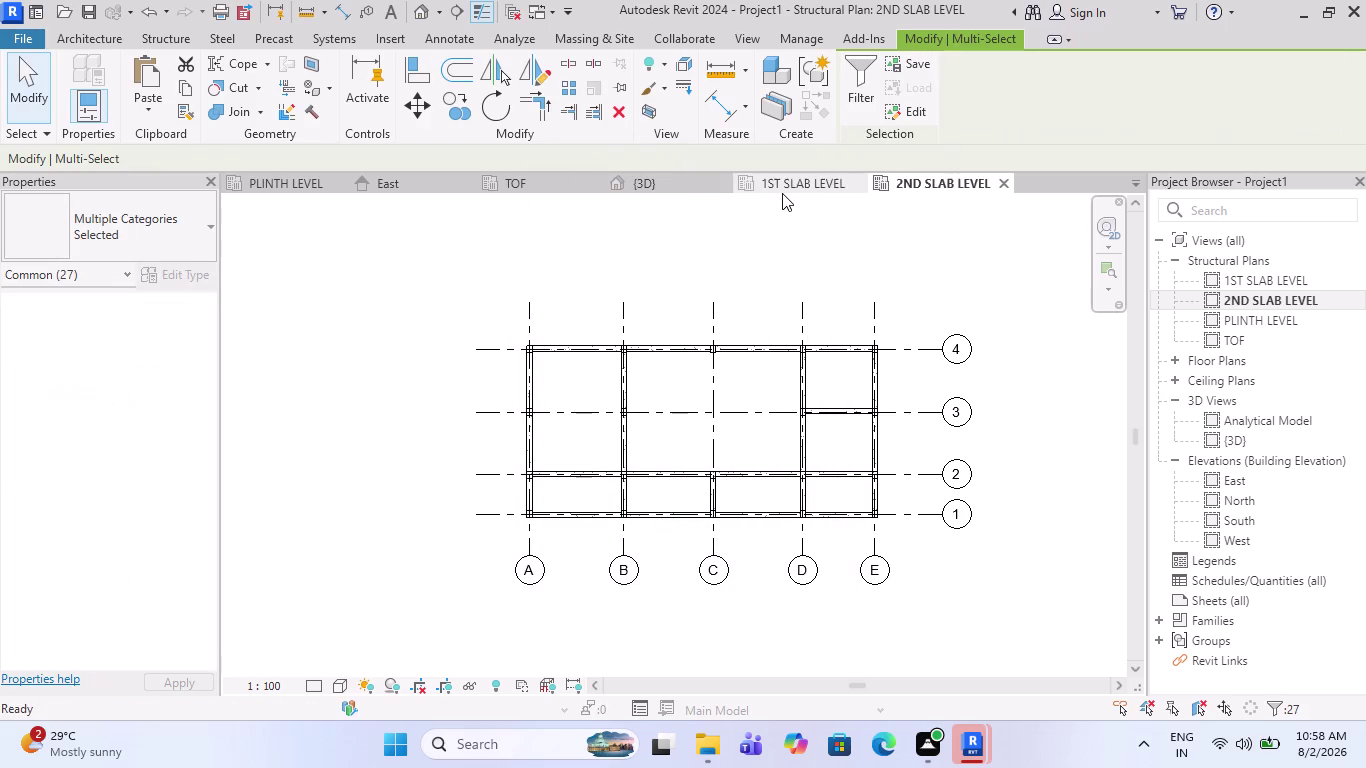
click(945, 299)
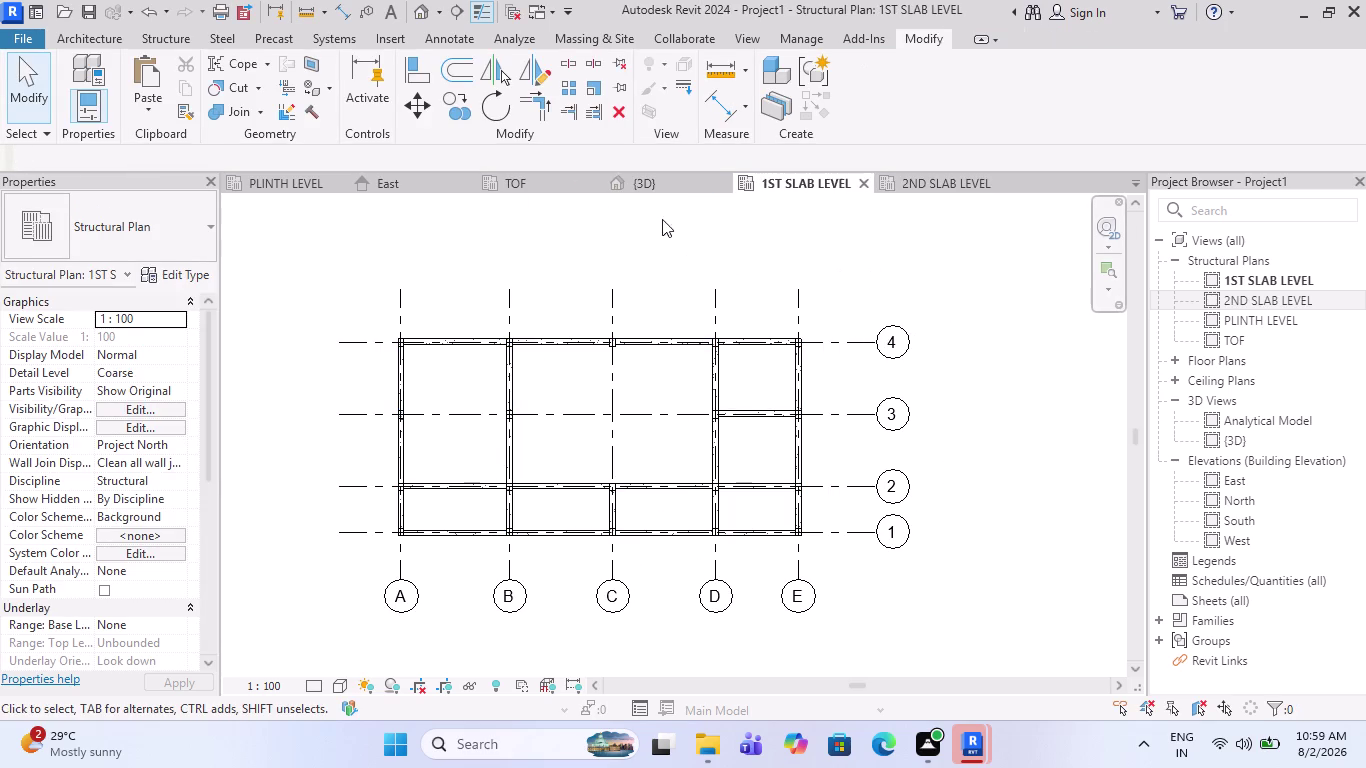
Check the frame in the {3D} view, return to 1ST SLAB LEVEL, and show the Structure tab.
click(656, 192)
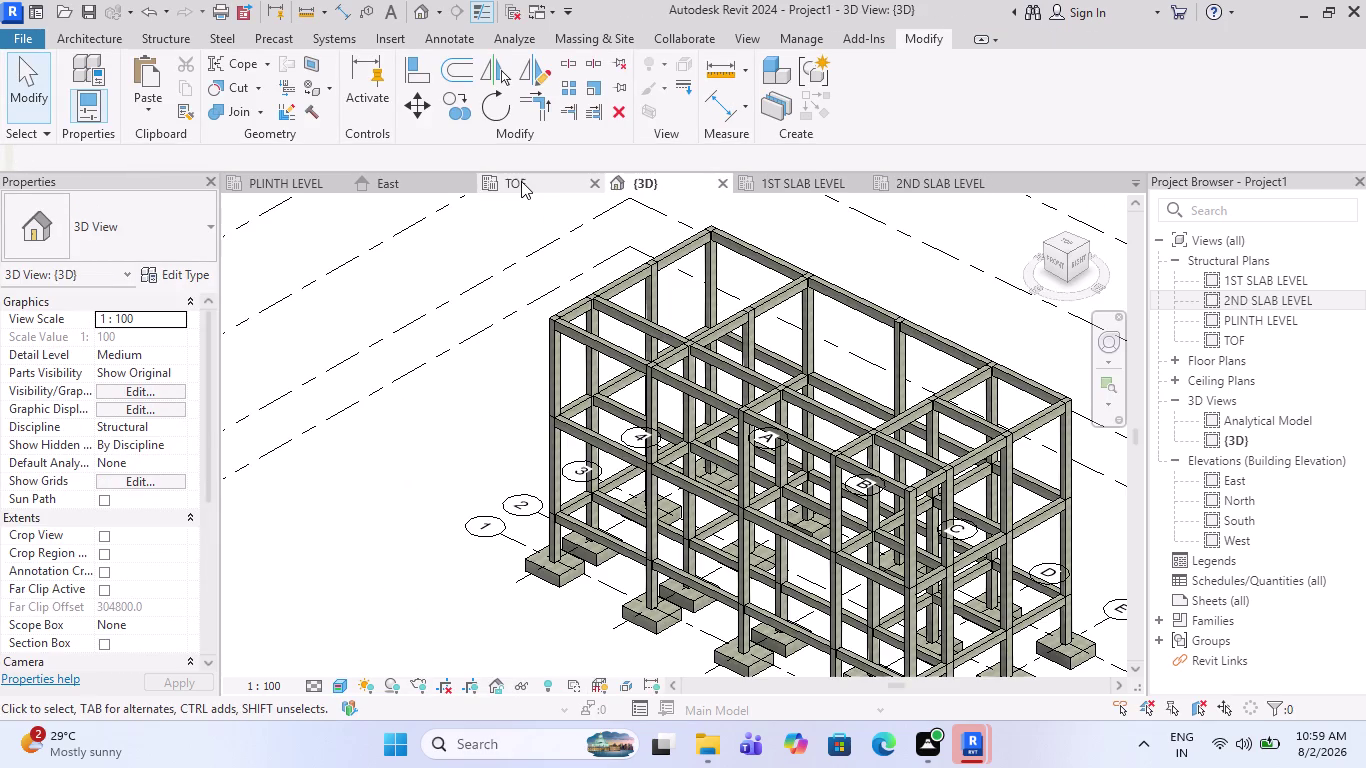
click(797, 184)
scroll(up, 3)
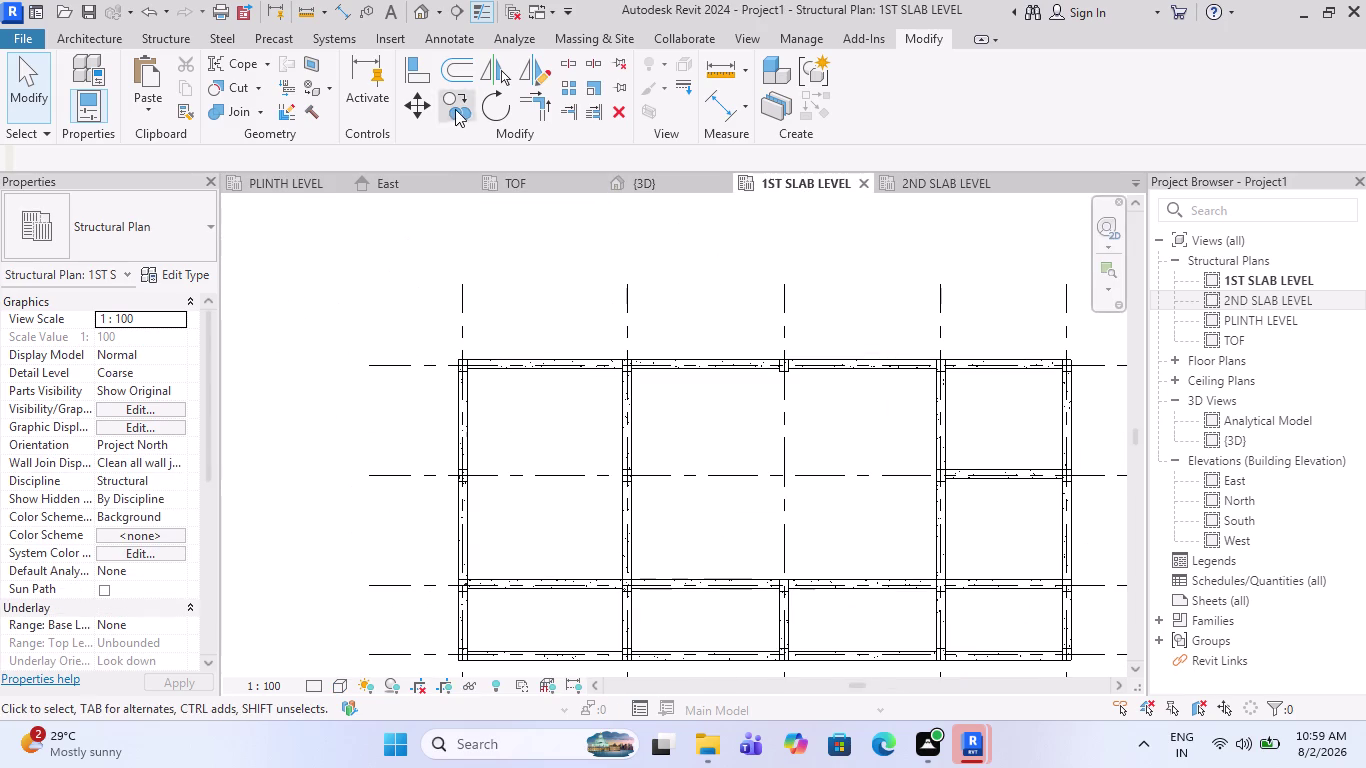
click(170, 41)
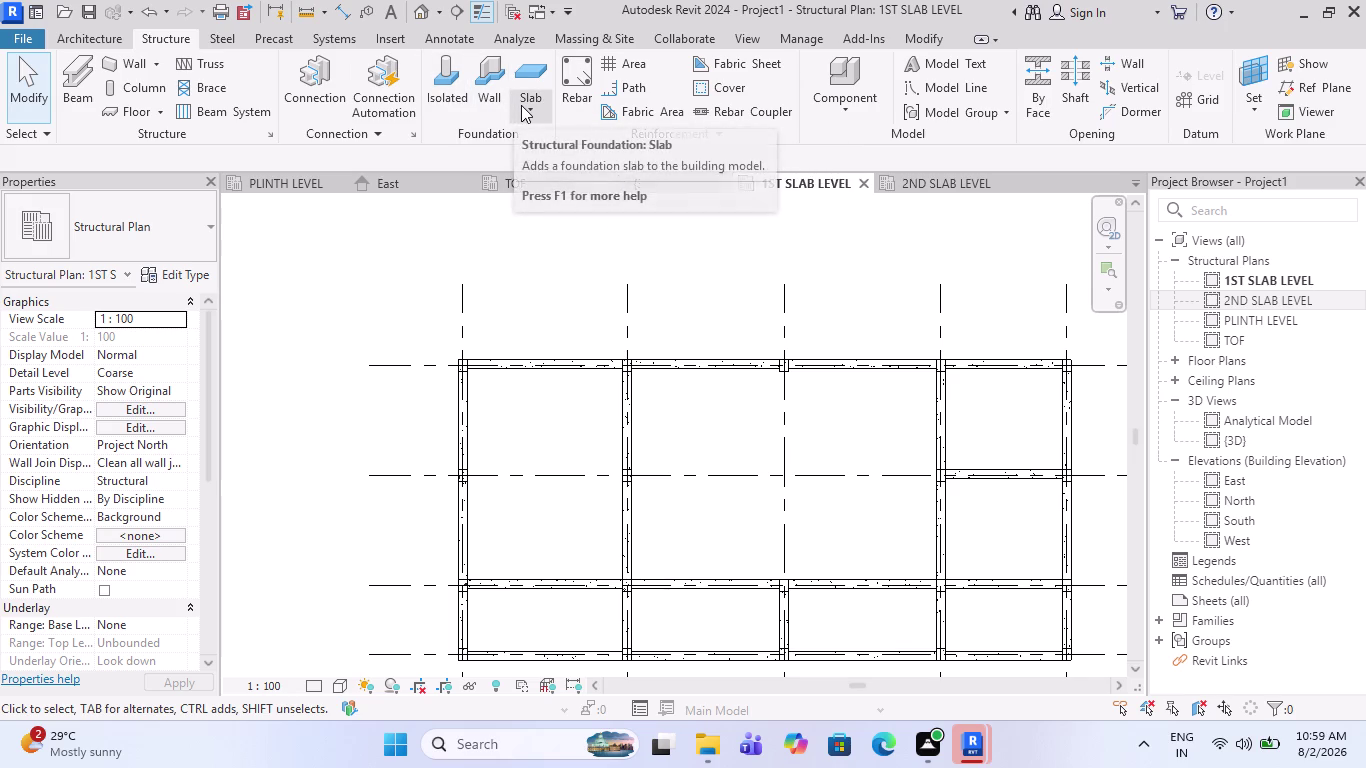
Start a foundation slab, then cancel out of its sketch.
click(521, 105)
click(536, 138)
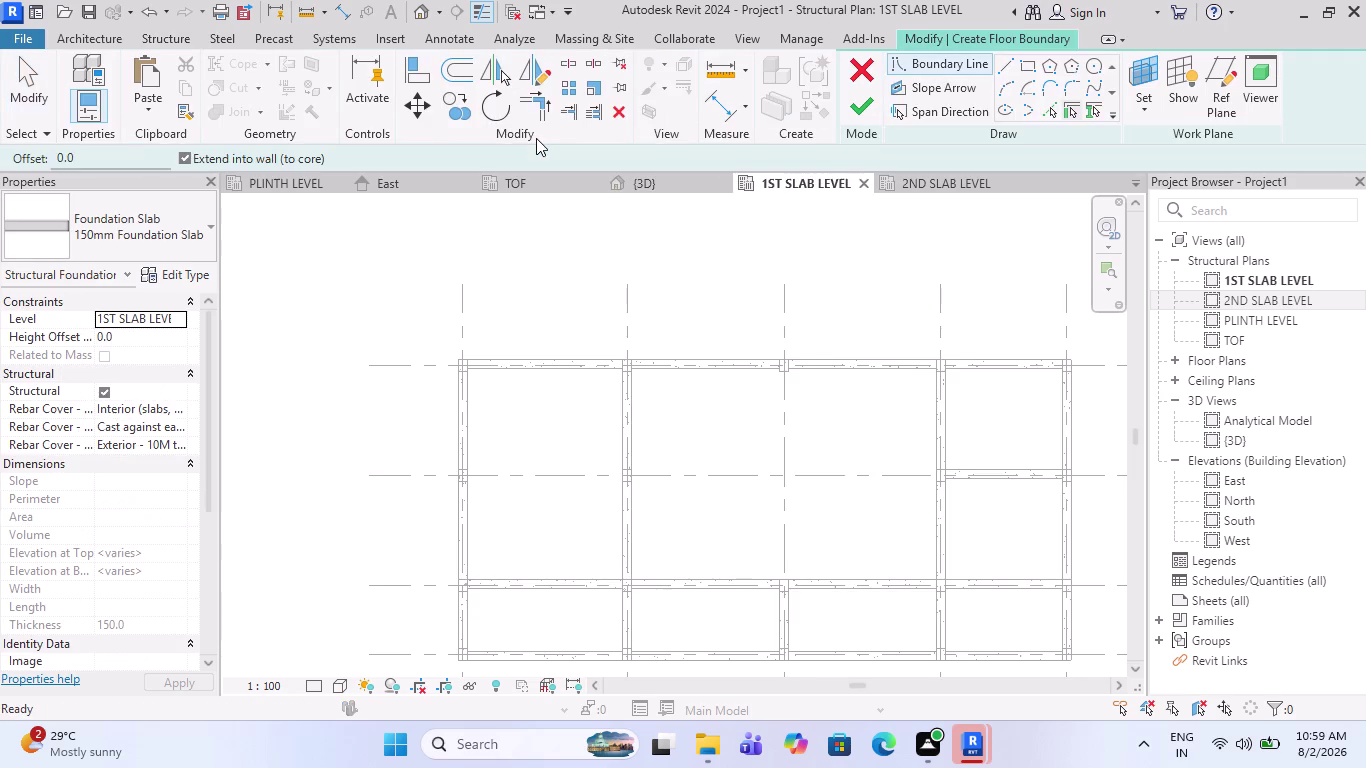
key(Escape)
key(Escape)
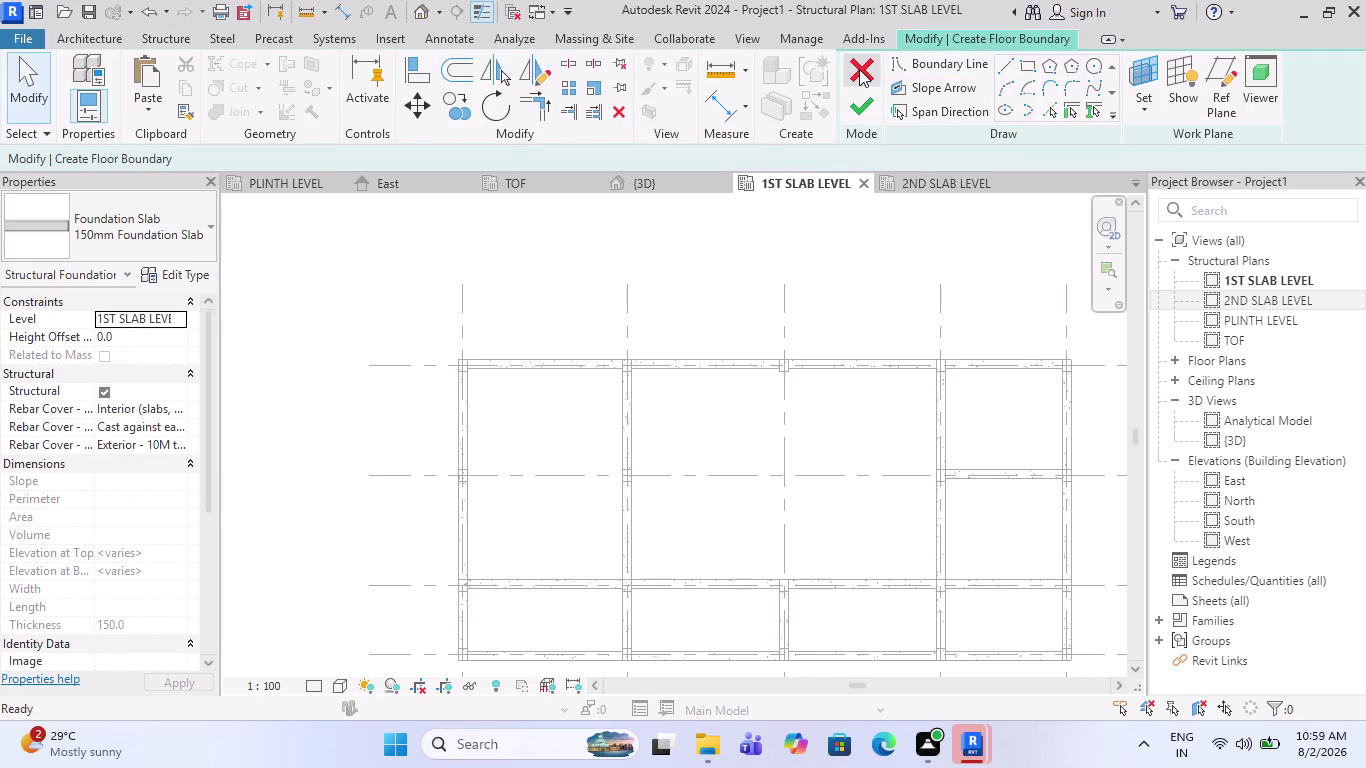
click(859, 69)
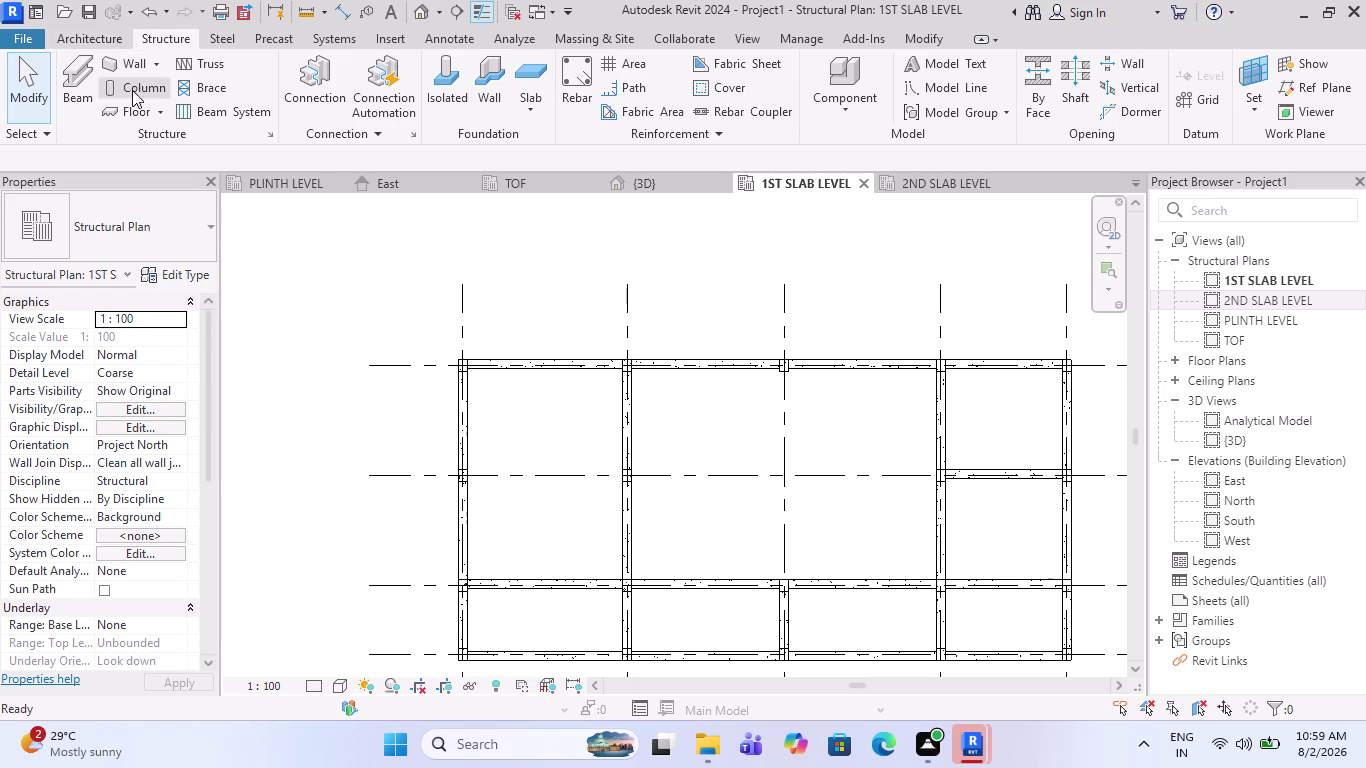
Start a structural floor sketch and abandon it again.
click(149, 111)
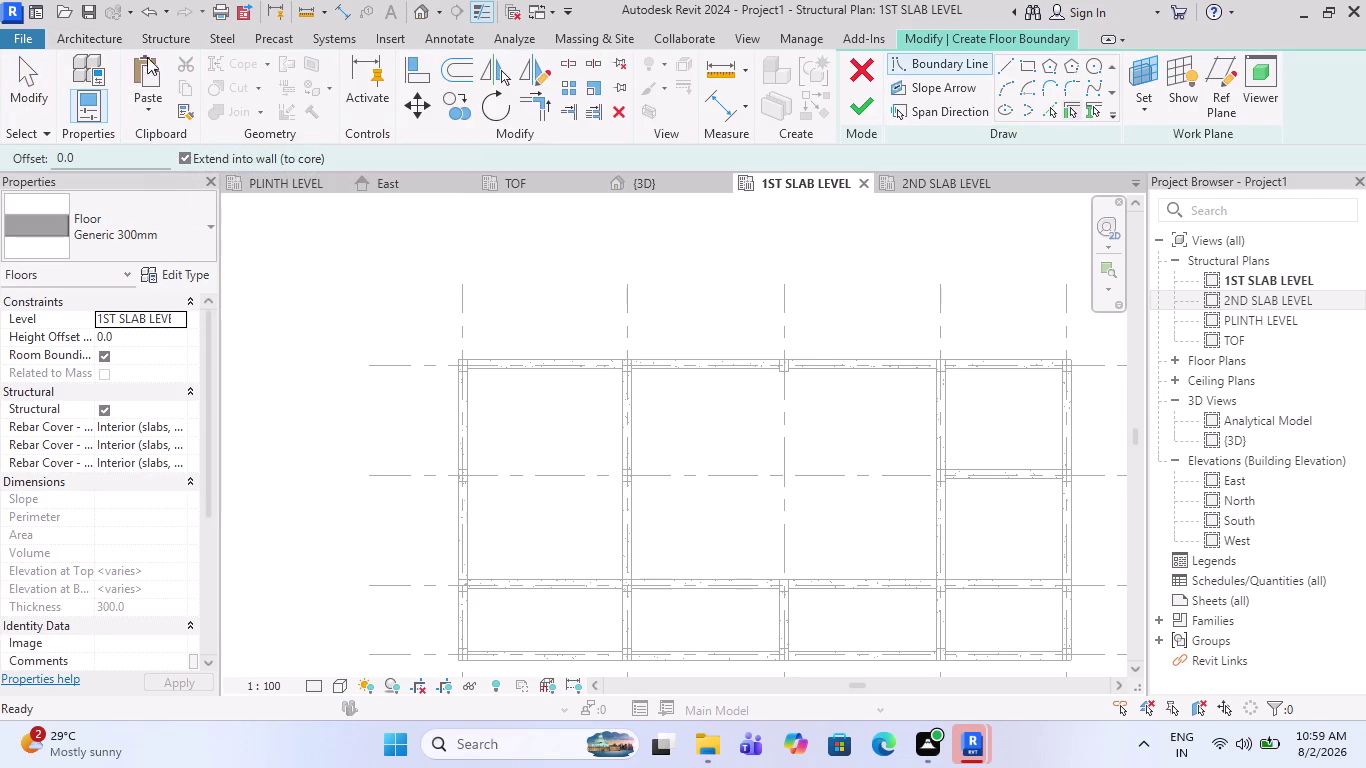
click(147, 41)
key(Escape)
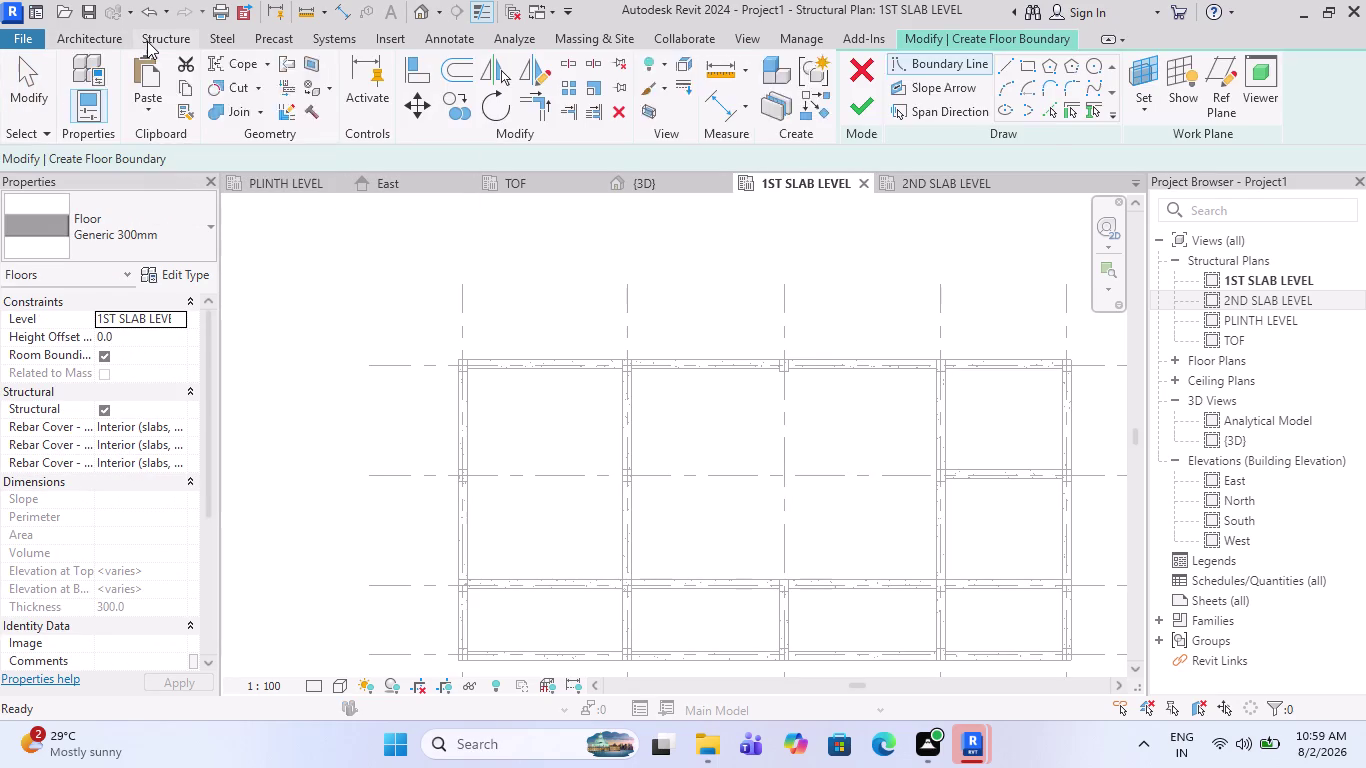
key(Escape)
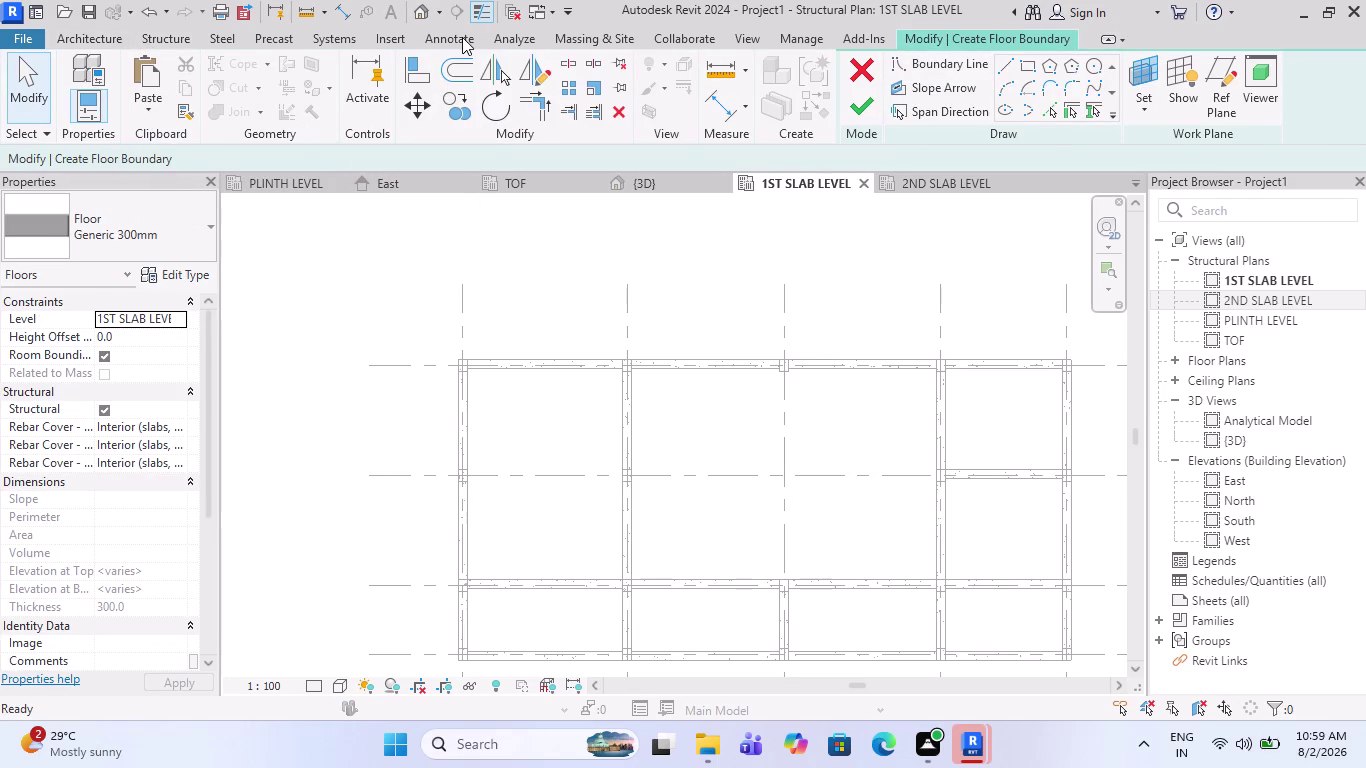
click(846, 70)
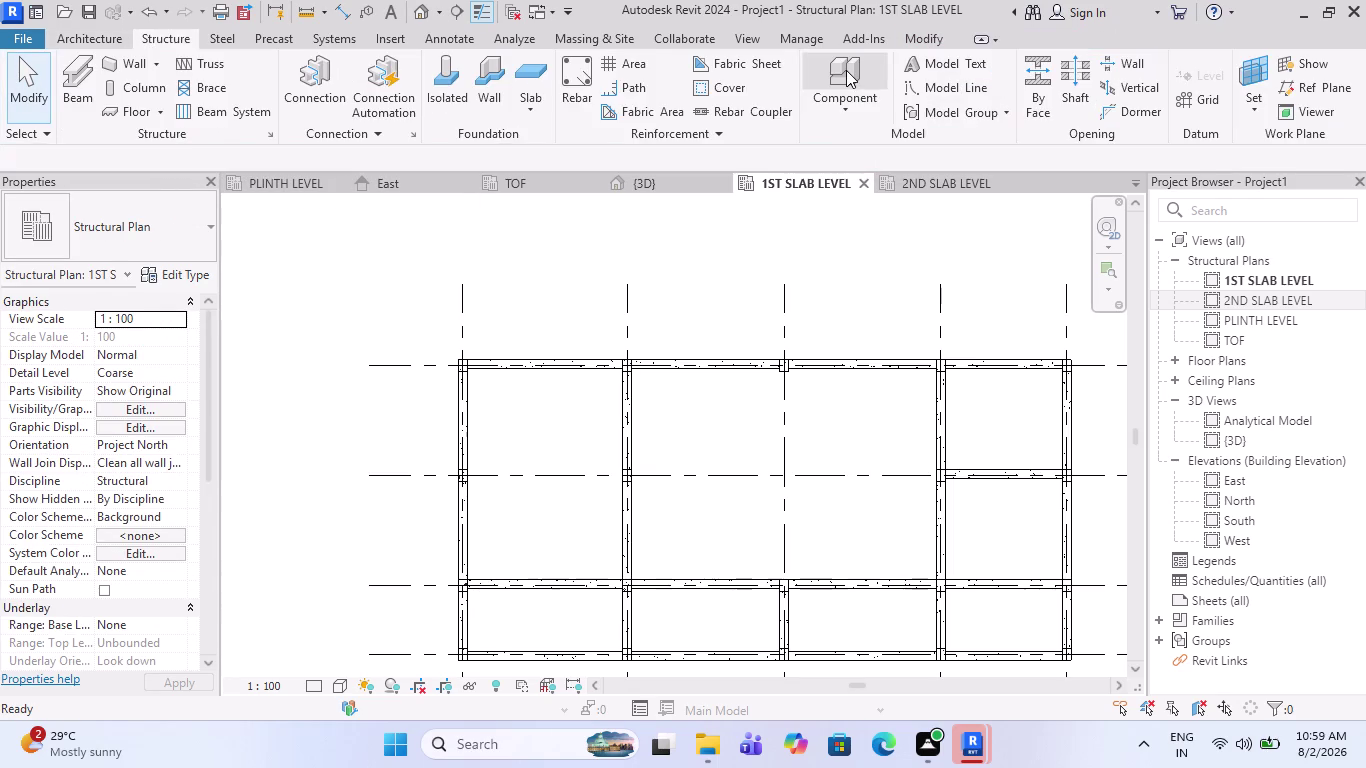
Start a Generic 300mm Floor: Structural and choose the Rectangle boundary tool.
click(158, 113)
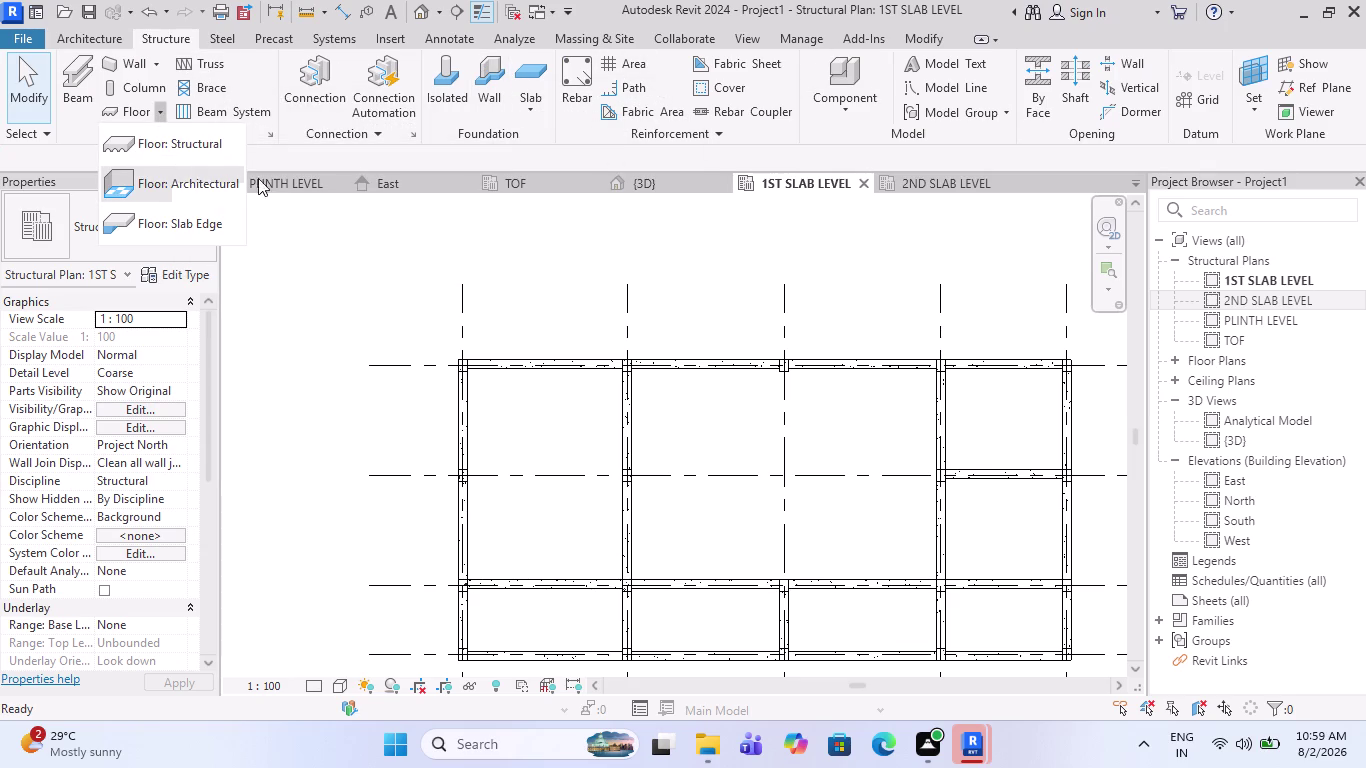
click(185, 157)
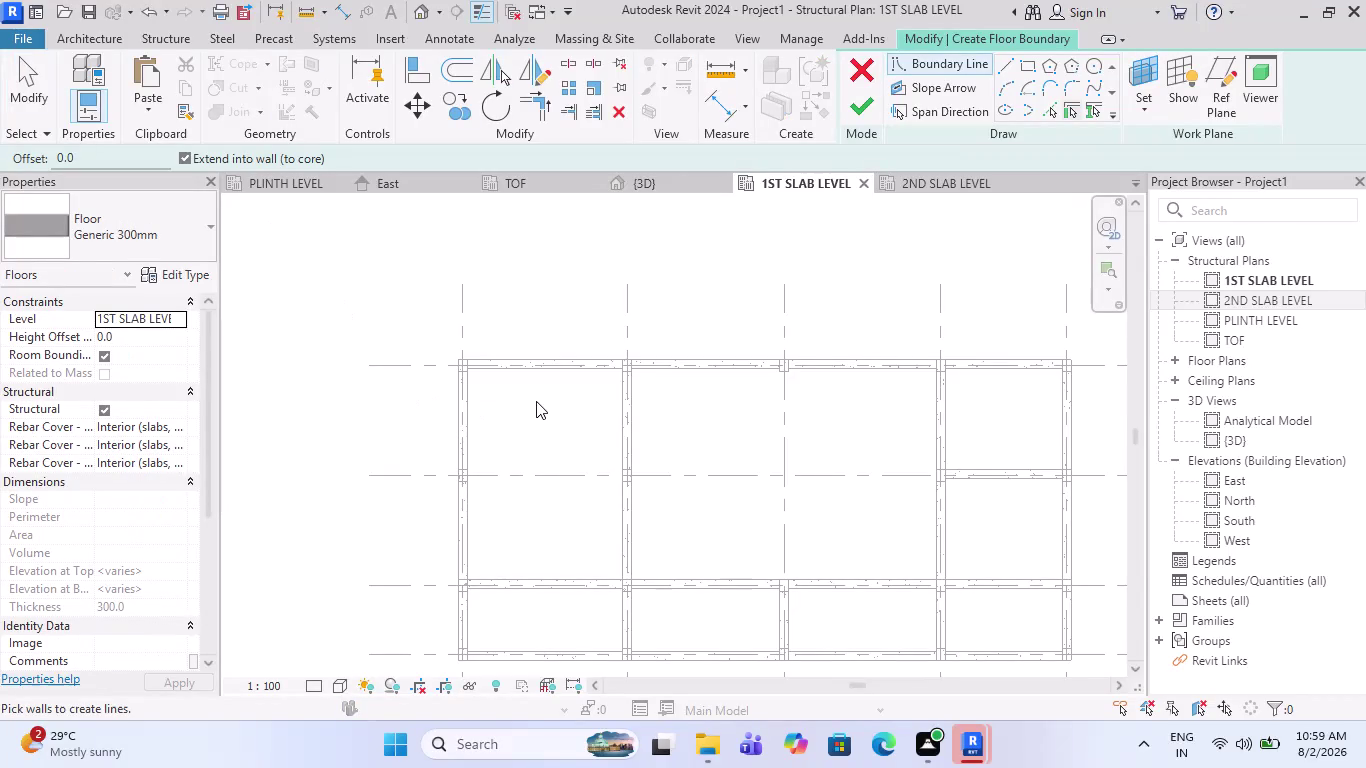
scroll(up, 3)
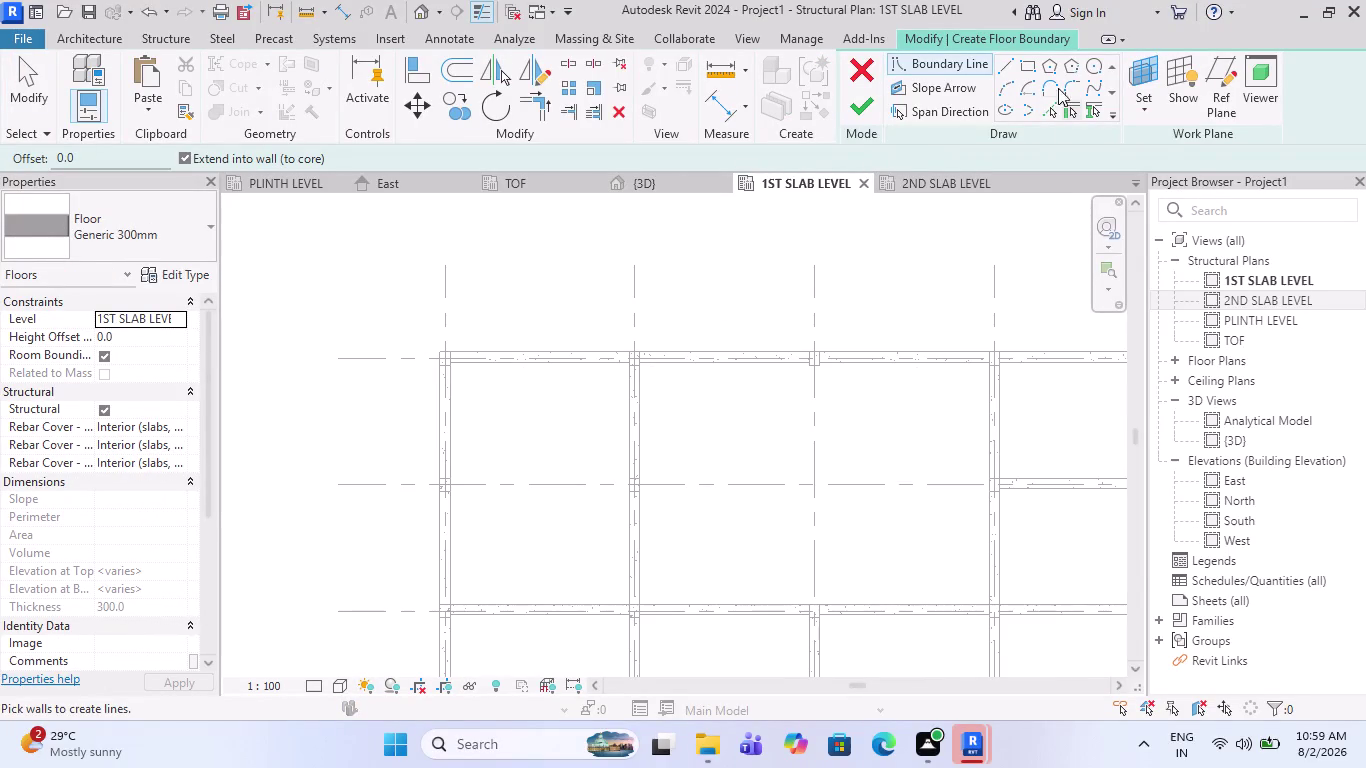
click(1033, 68)
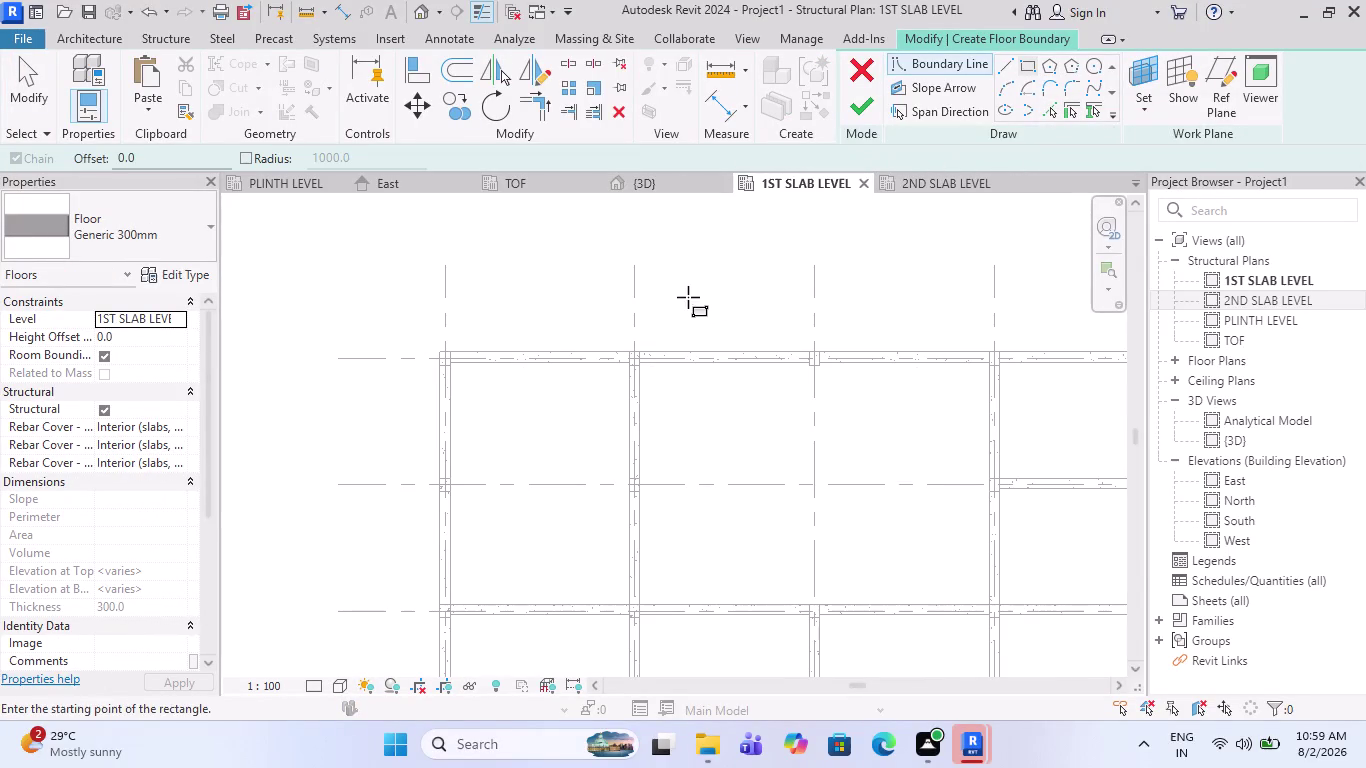
scroll(down, 3)
scroll(down, 3)
scroll(up, 3)
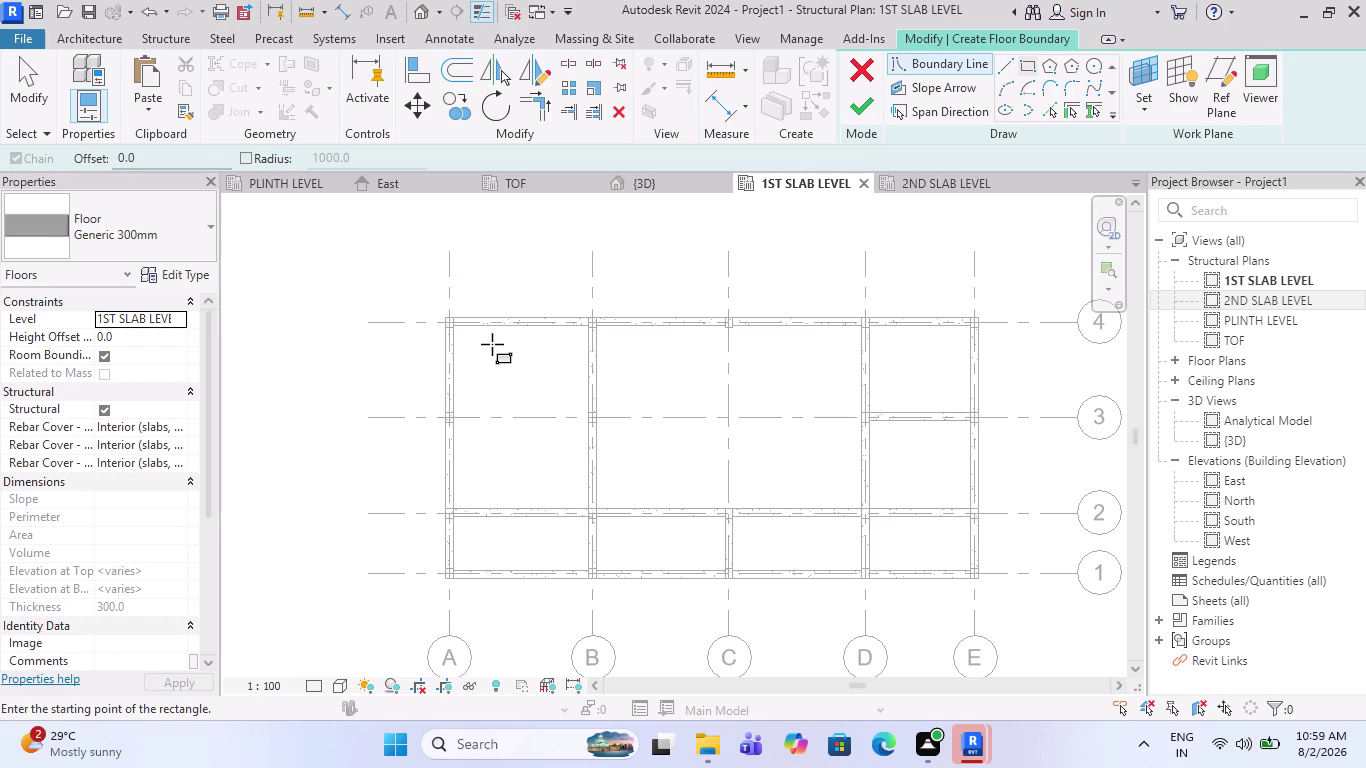
scroll(up, 3)
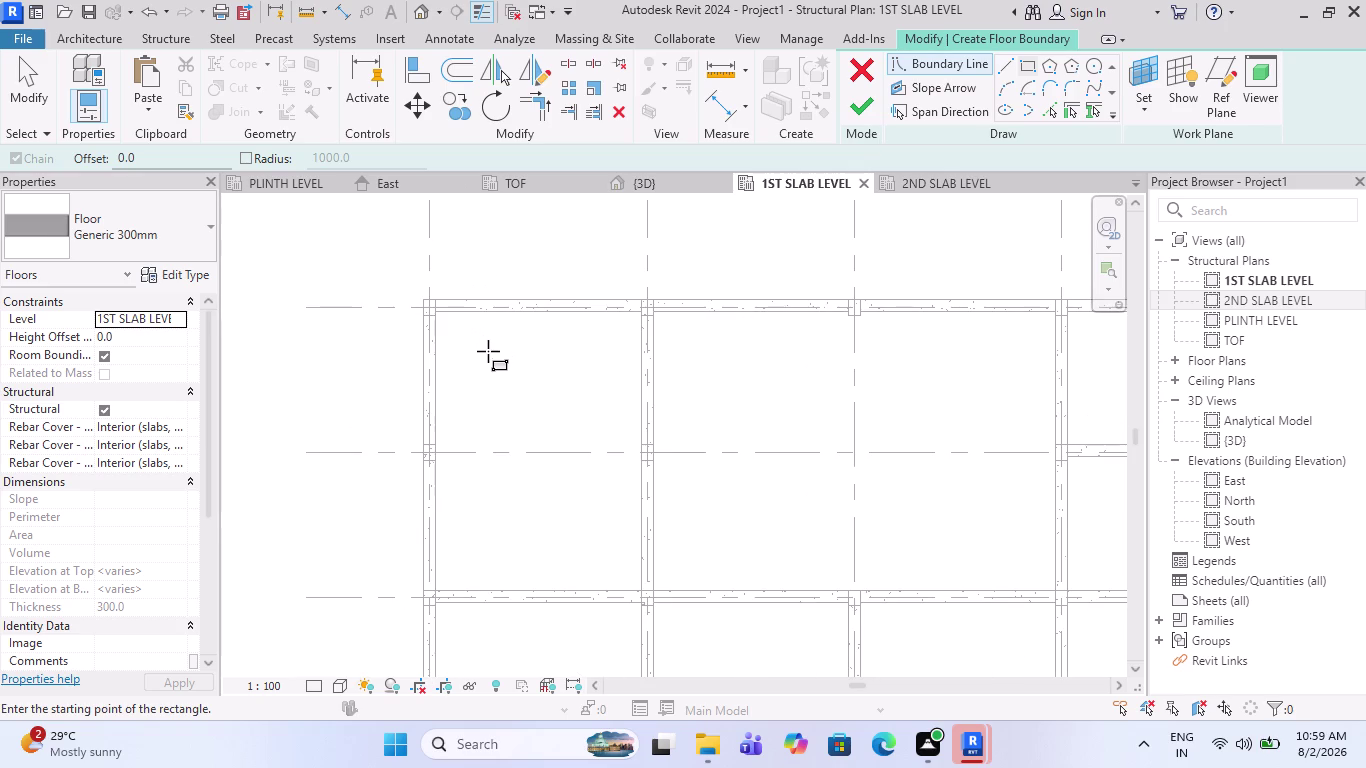
scroll(down, 3)
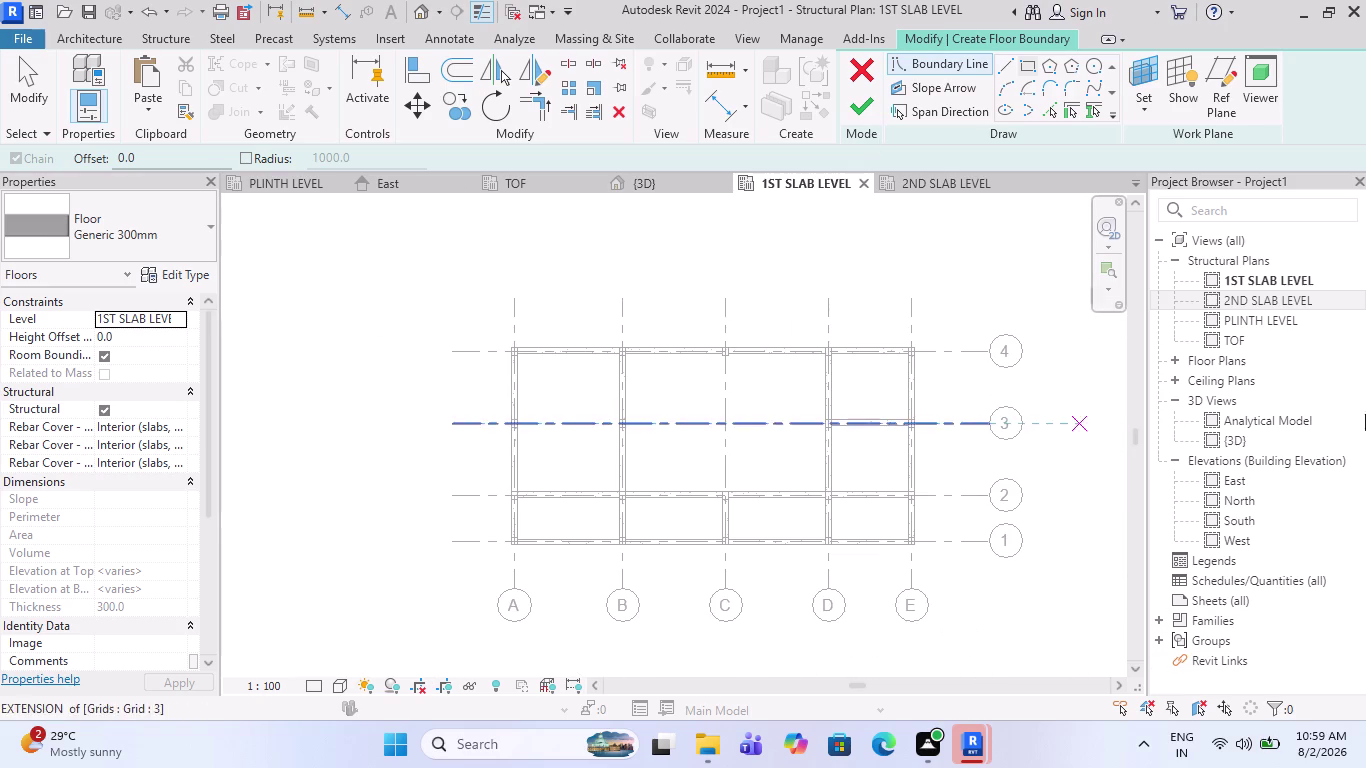
scroll(up, 3)
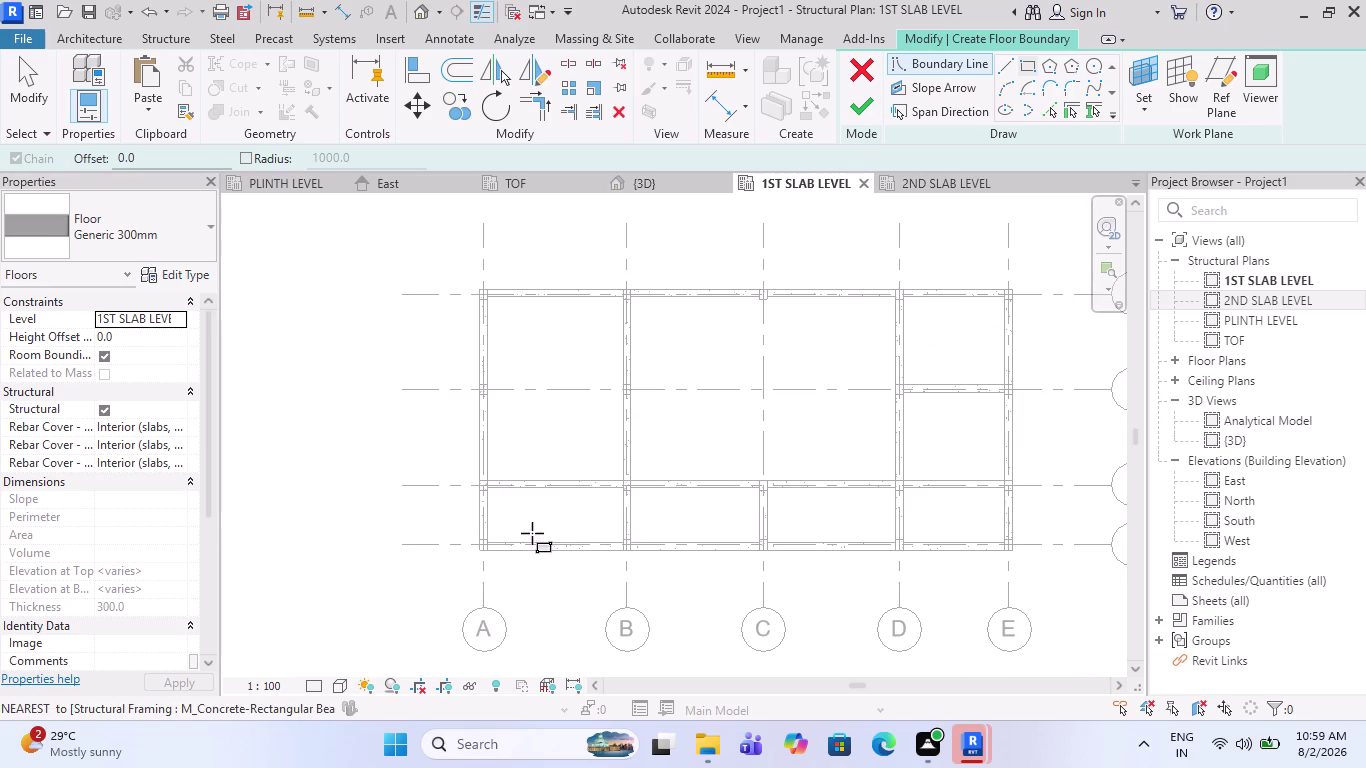
scroll(down, 3)
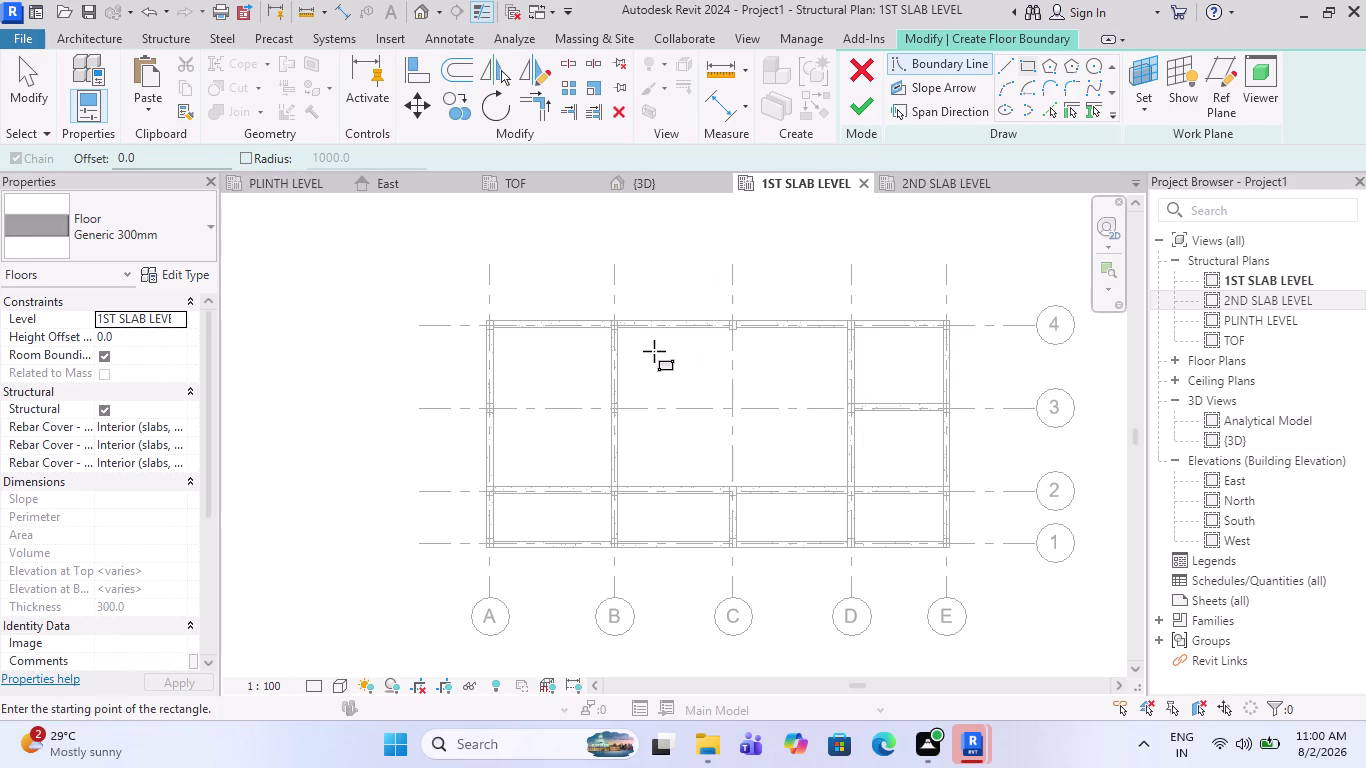
scroll(up, 3)
scroll(up, 3)
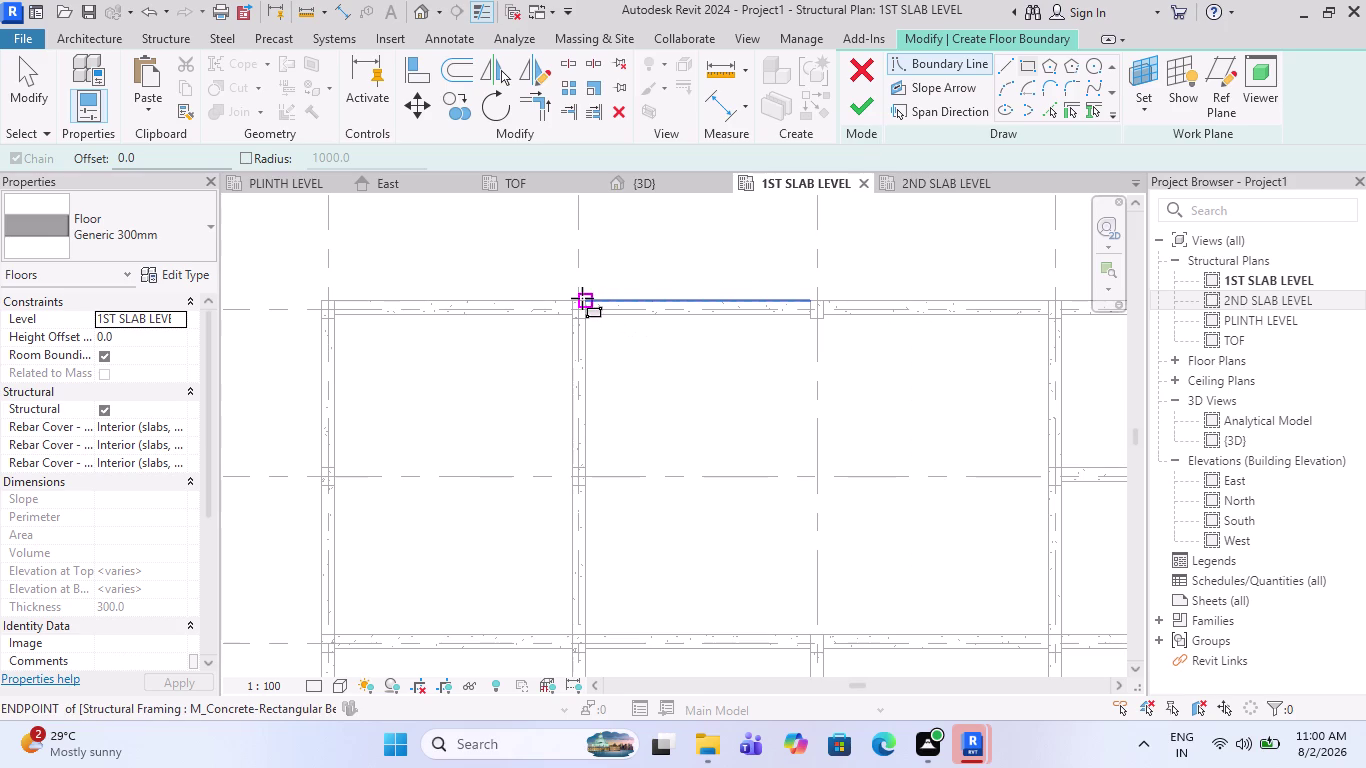
scroll(up, 3)
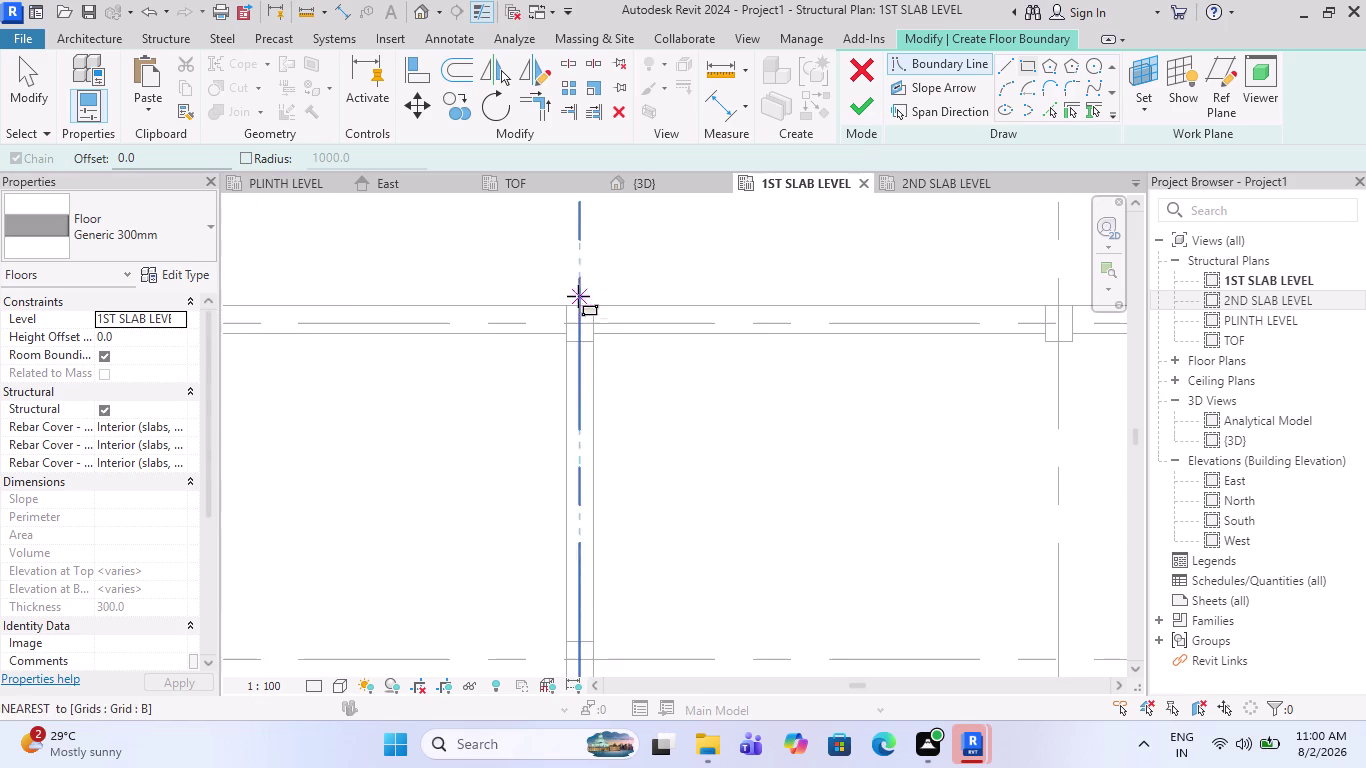
click(582, 298)
scroll(down, 3)
scroll(down, 3)
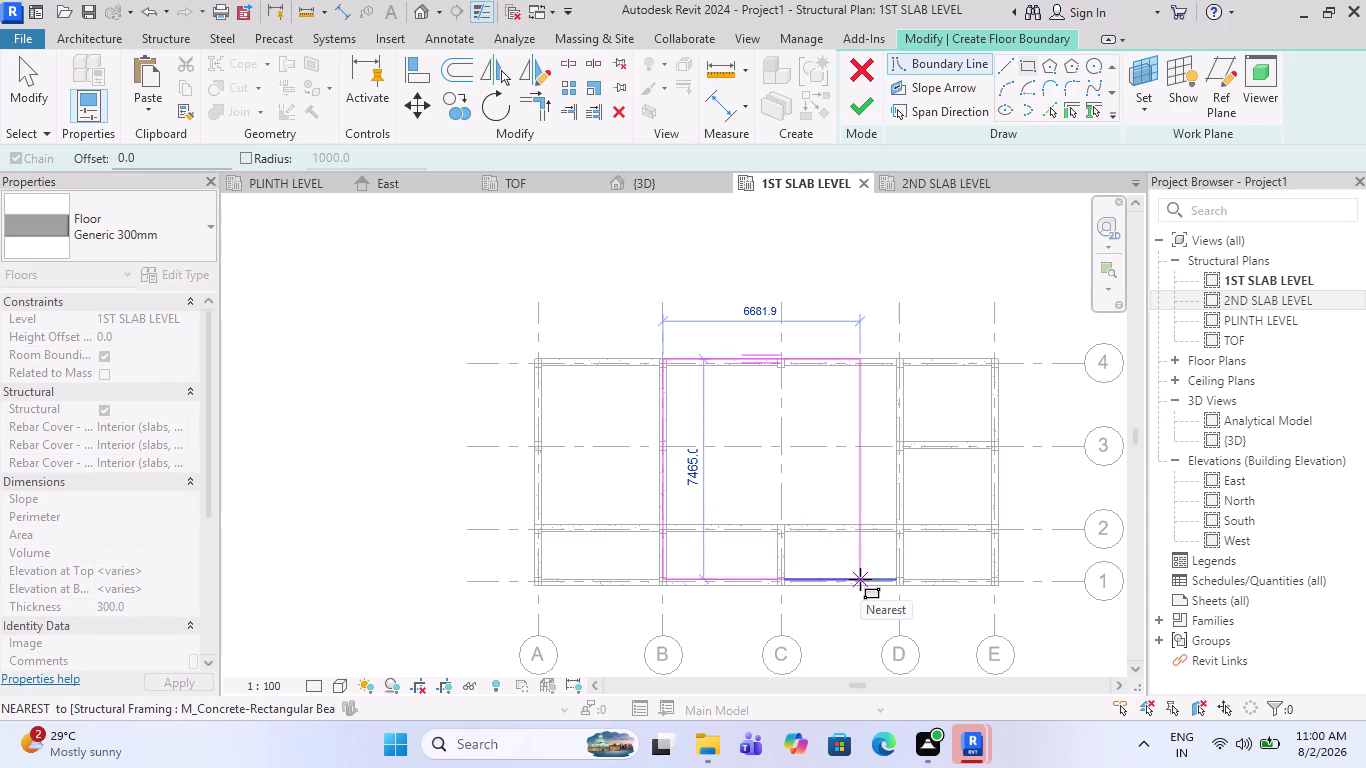
scroll(up, 3)
scroll(up, 3)
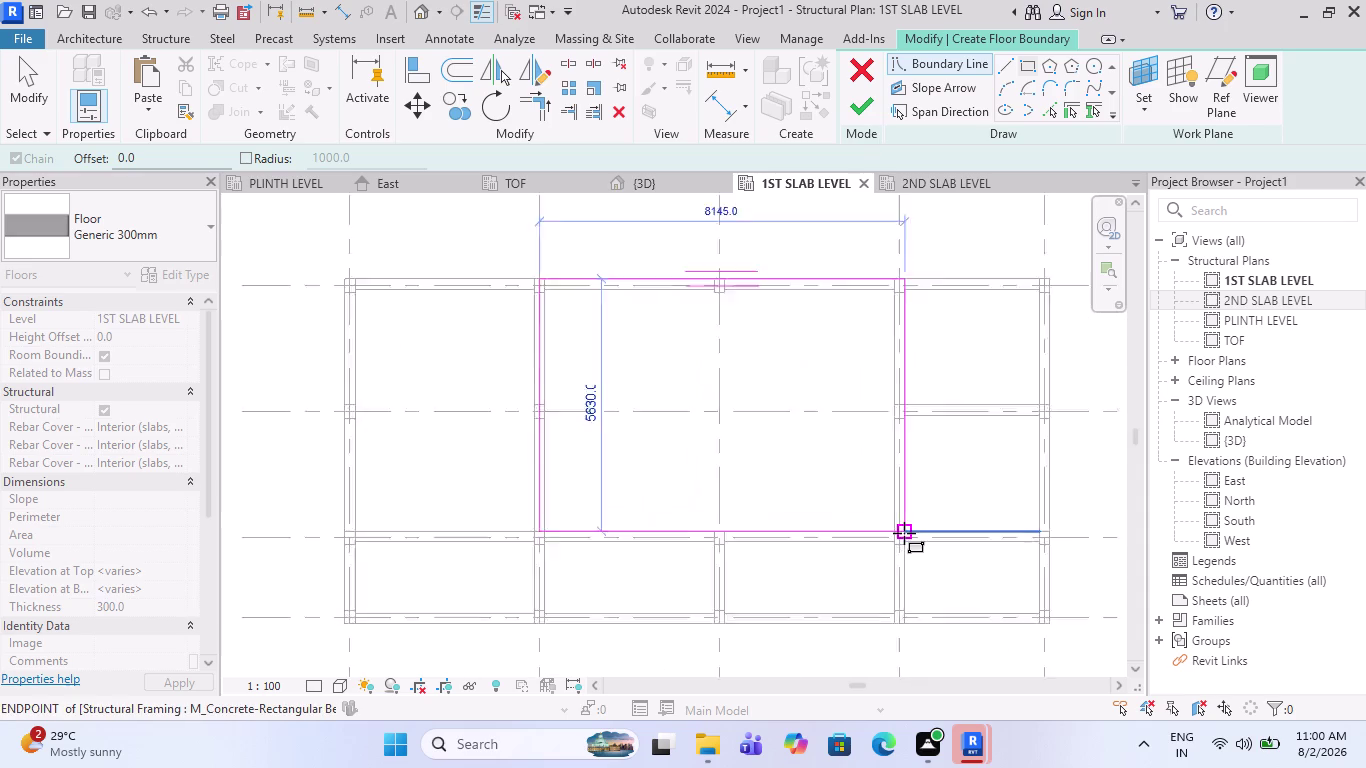
scroll(up, 3)
scroll(up, 3)
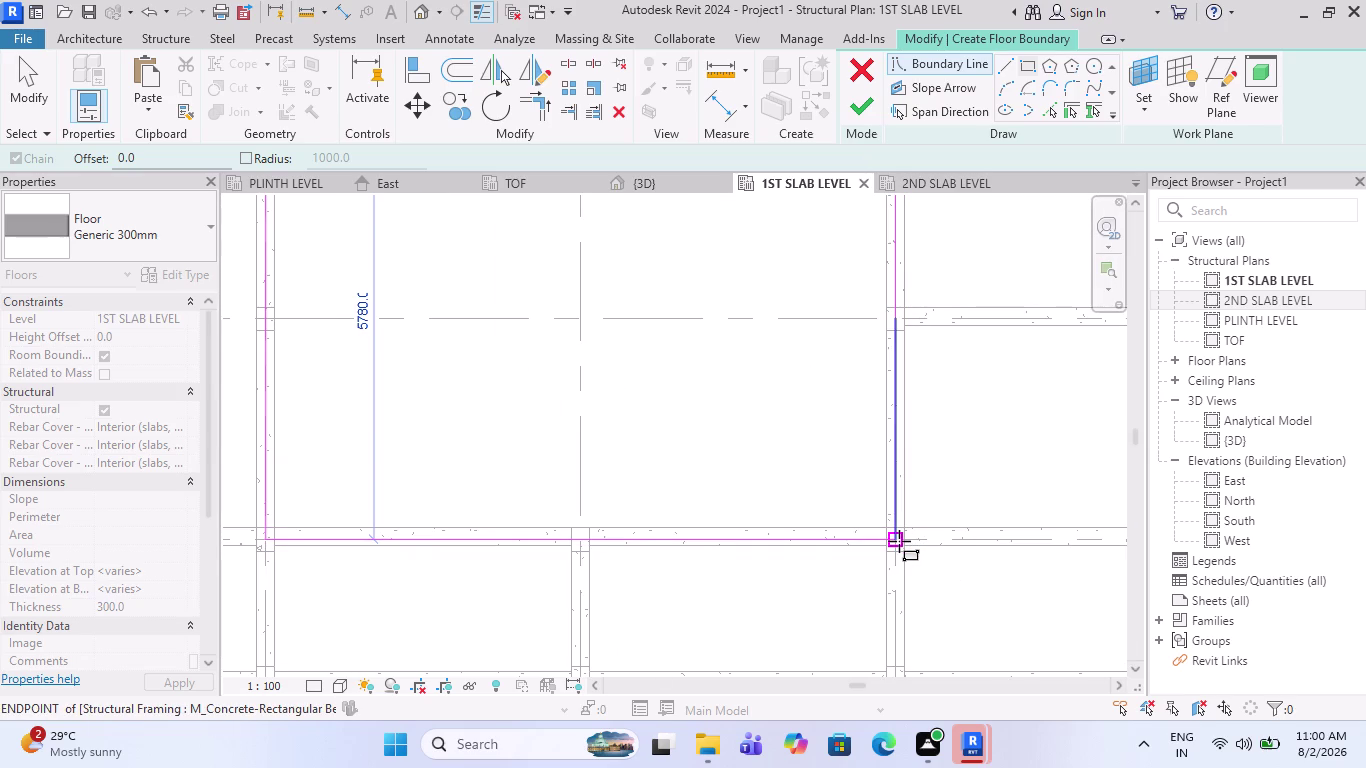
scroll(down, 3)
scroll(down, 3)
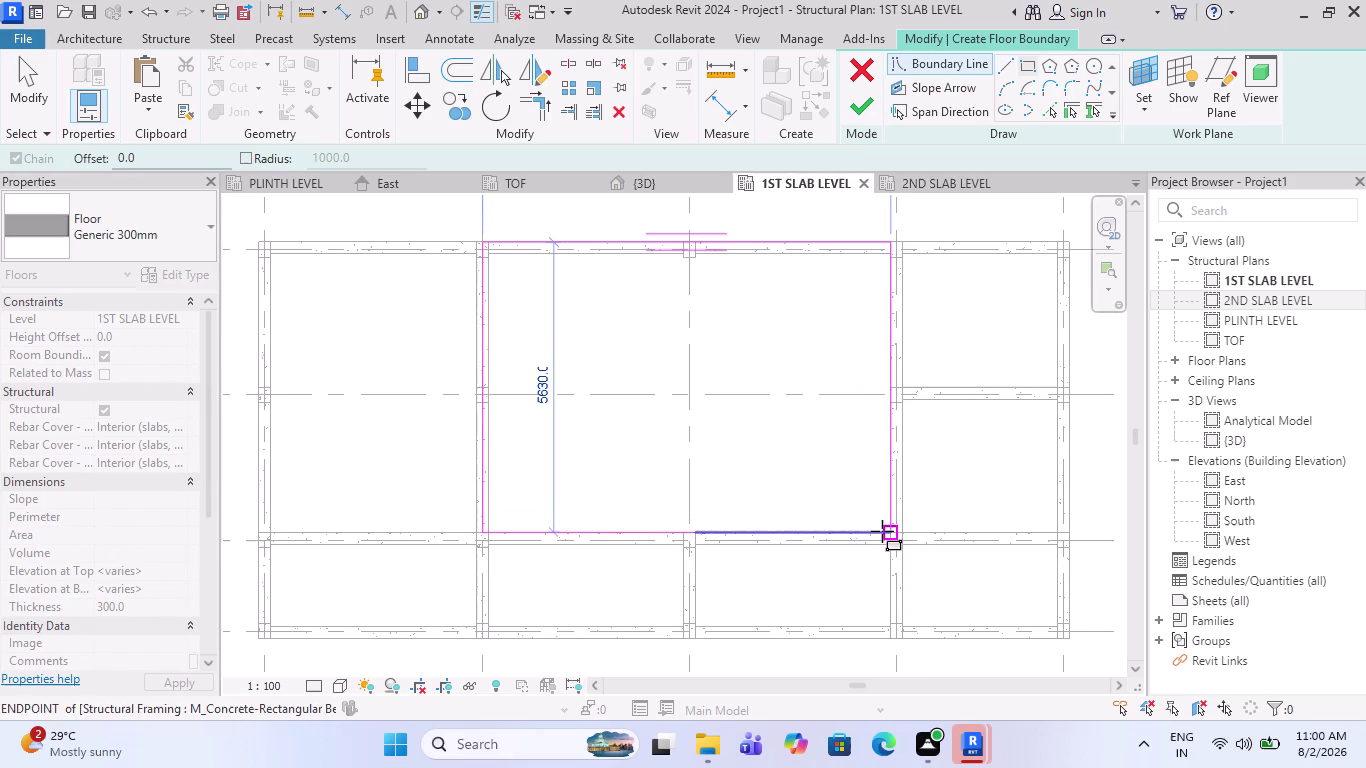
key(Escape)
scroll(down, 3)
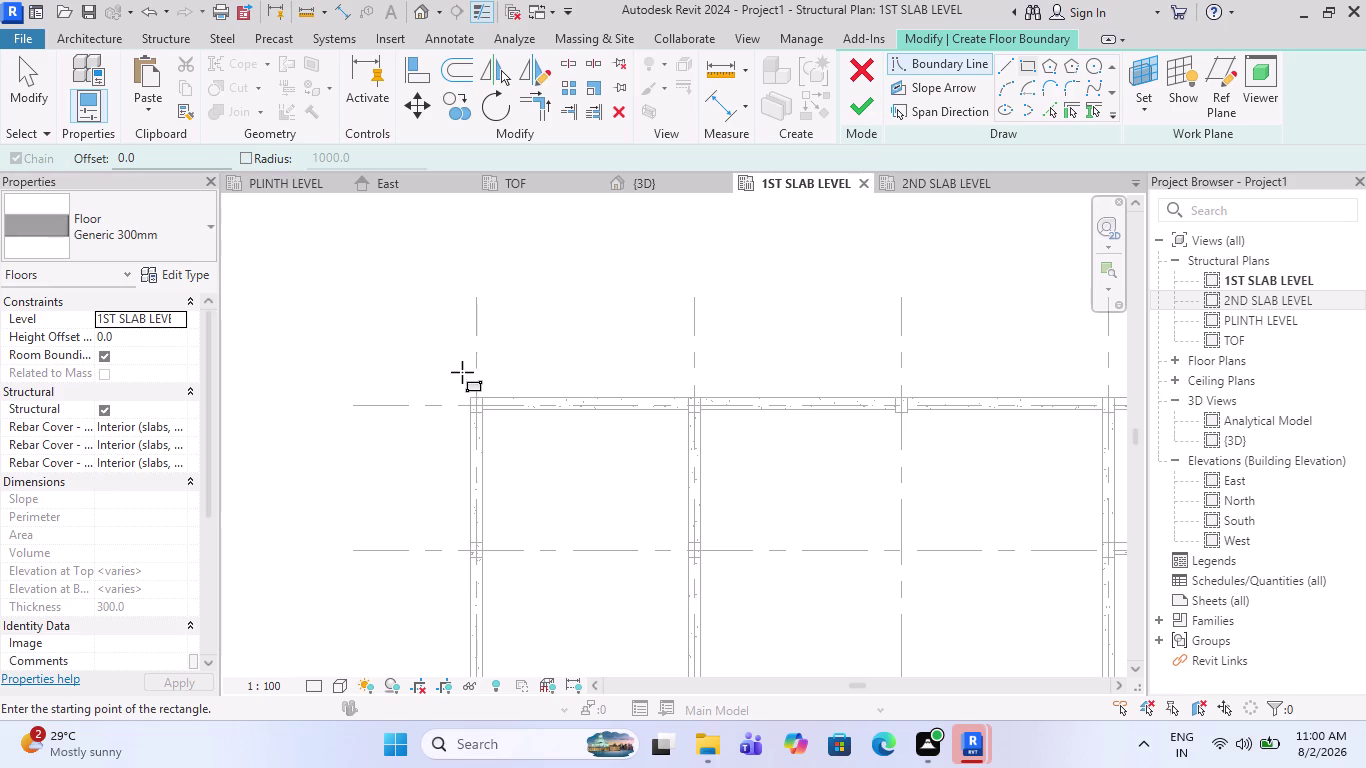
click(442, 76)
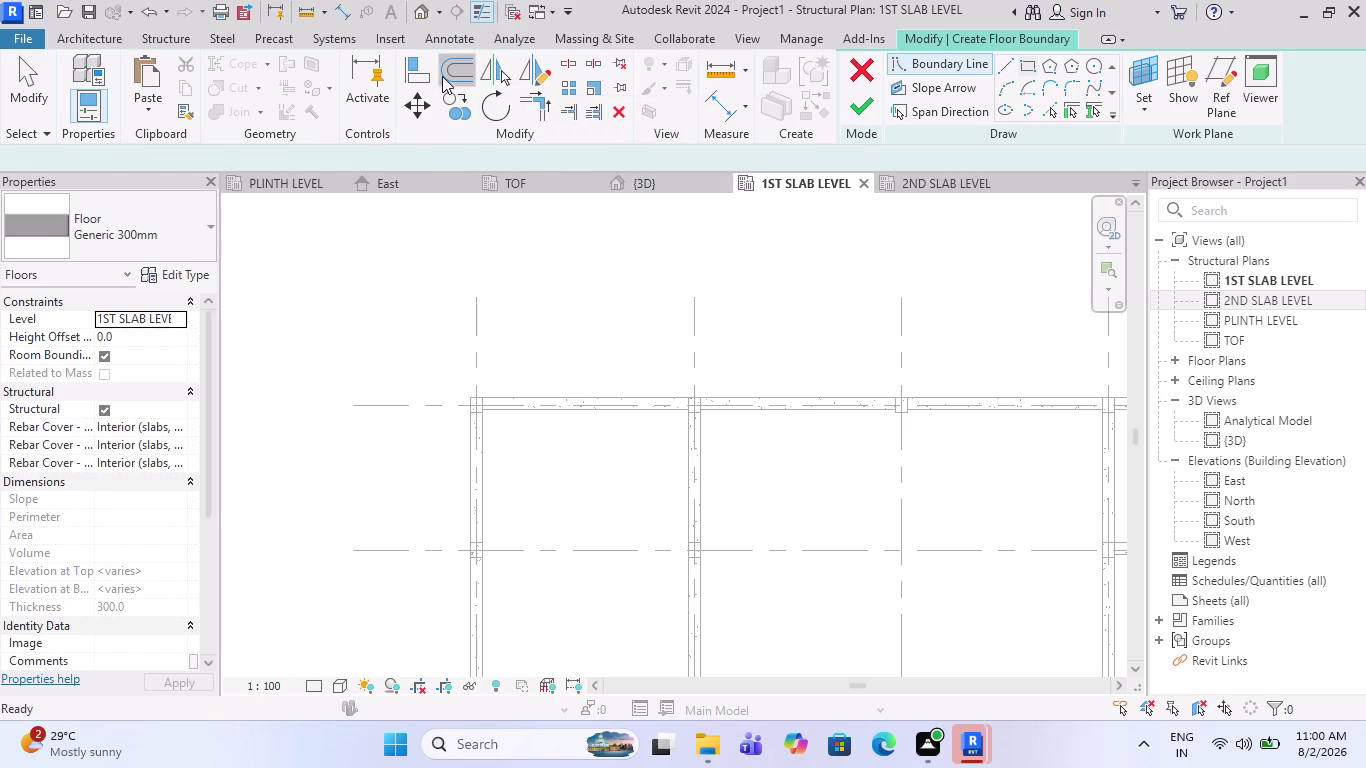
Set the boundary offset to 600 and choose the Rectangle draw tool.
drag(474, 160, 297, 178)
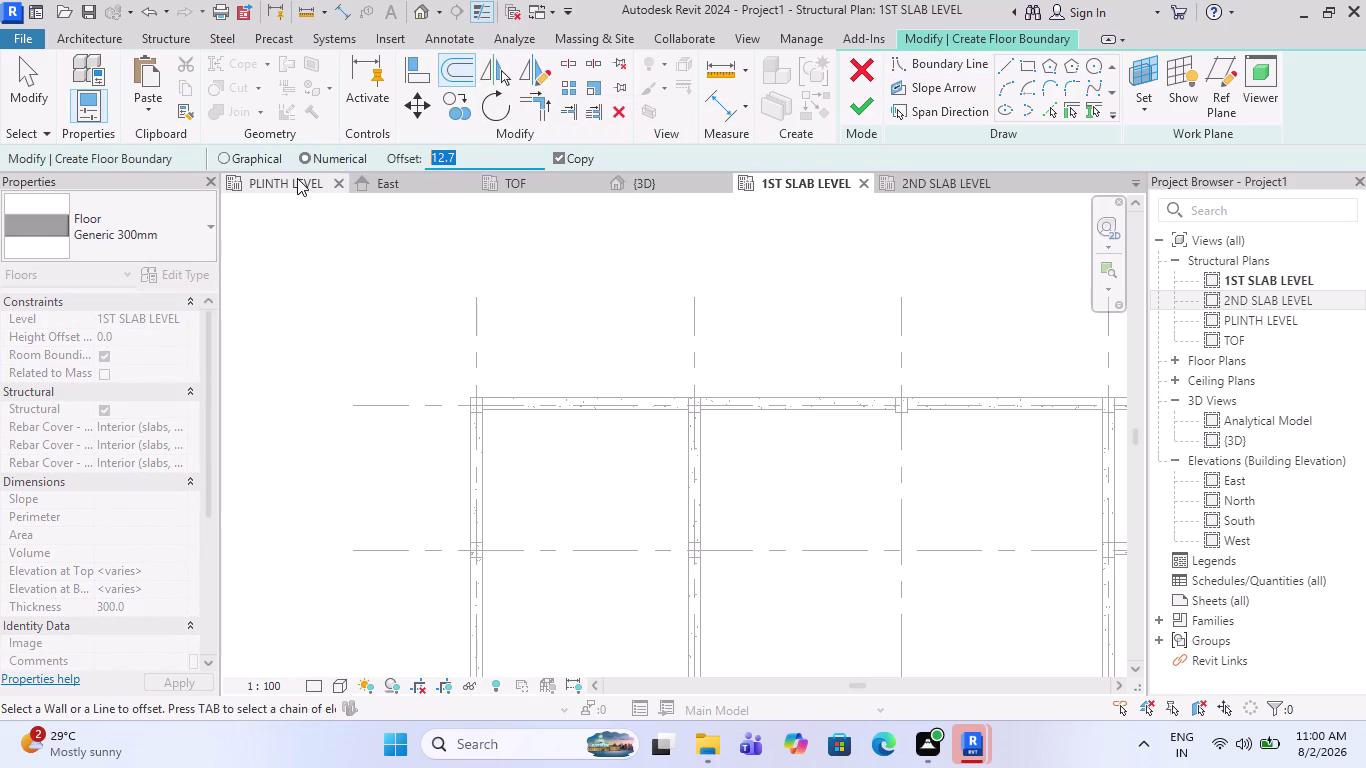
text(600)
key(Return)
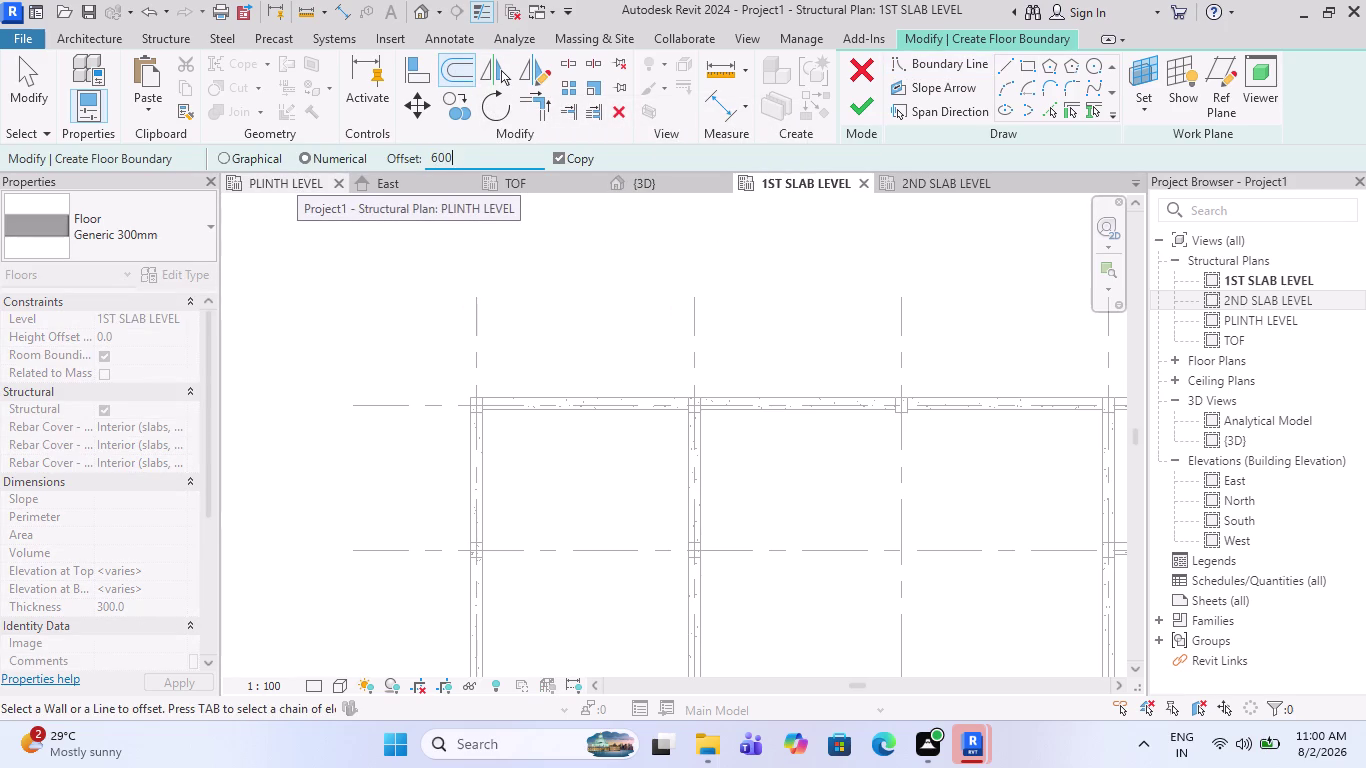
scroll(up, 3)
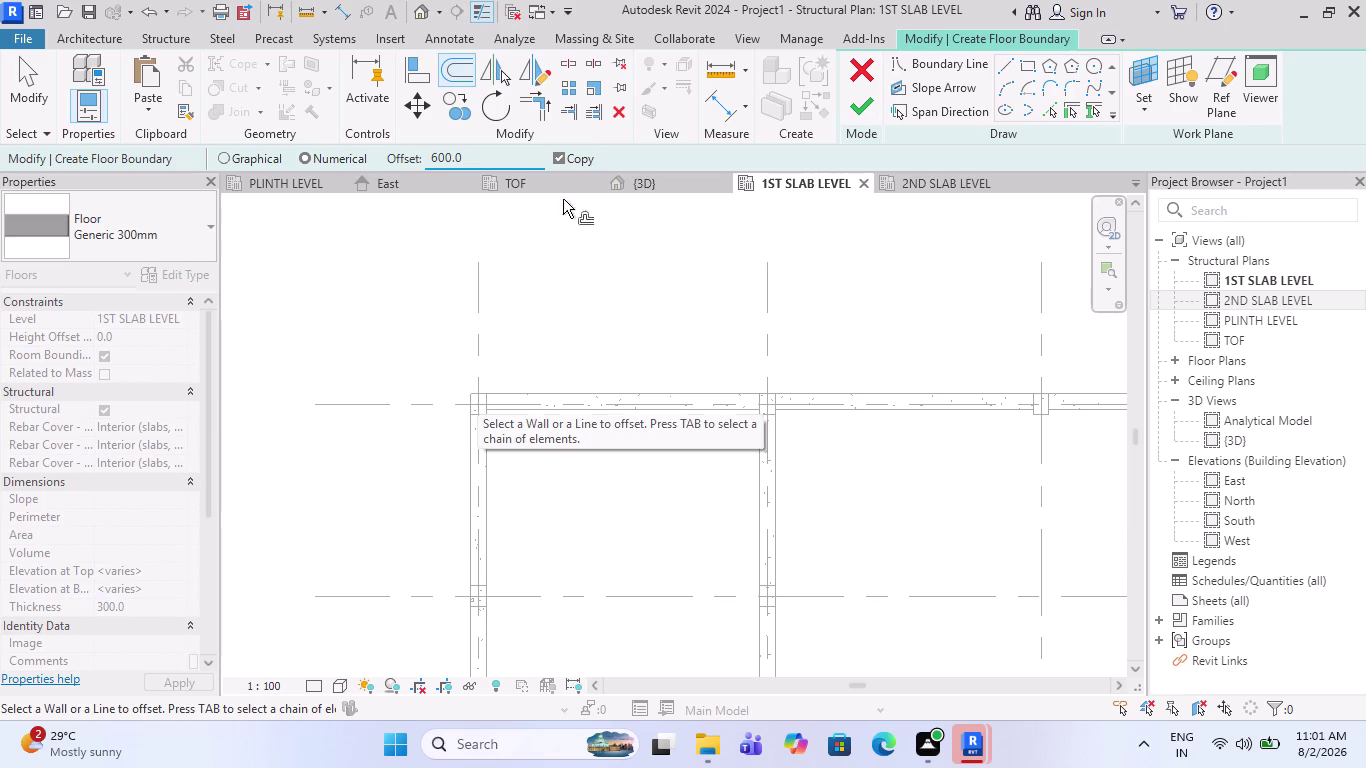
click(1022, 65)
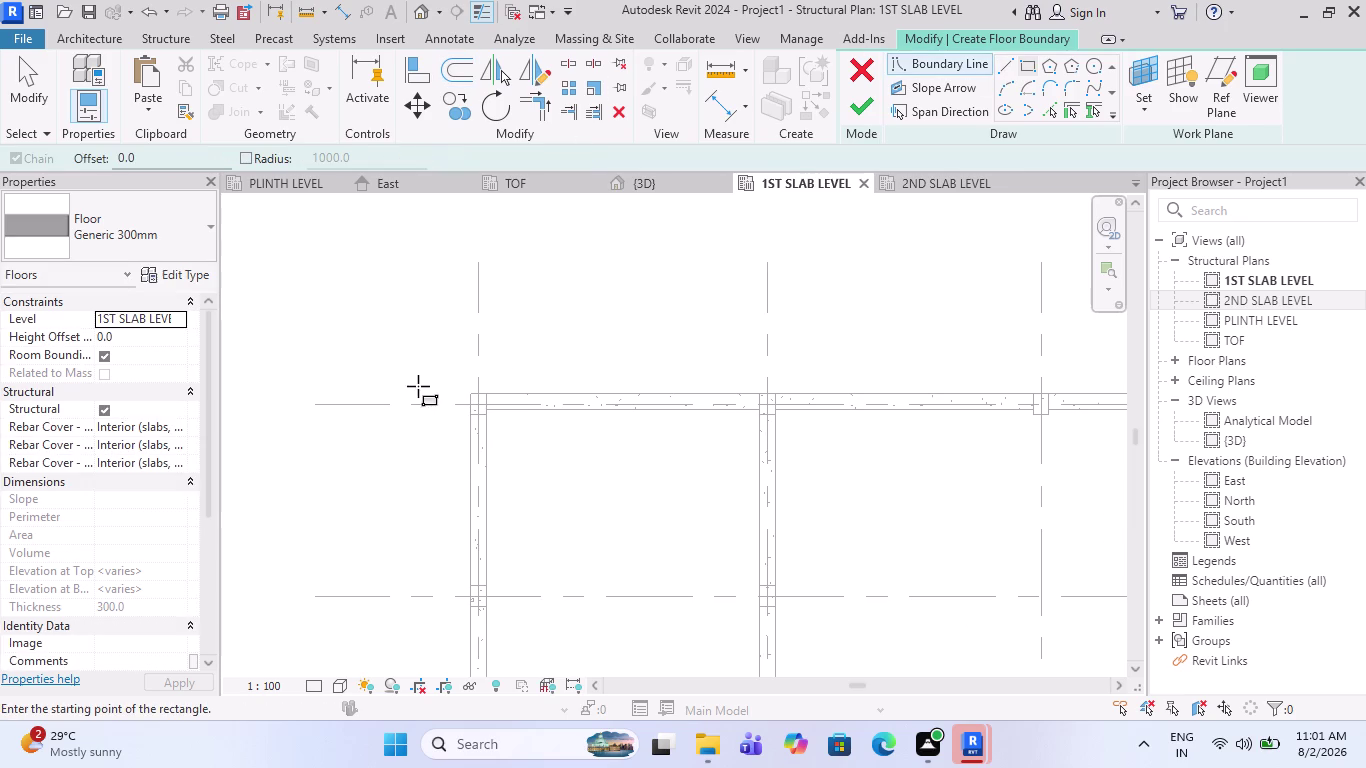
scroll(up, 3)
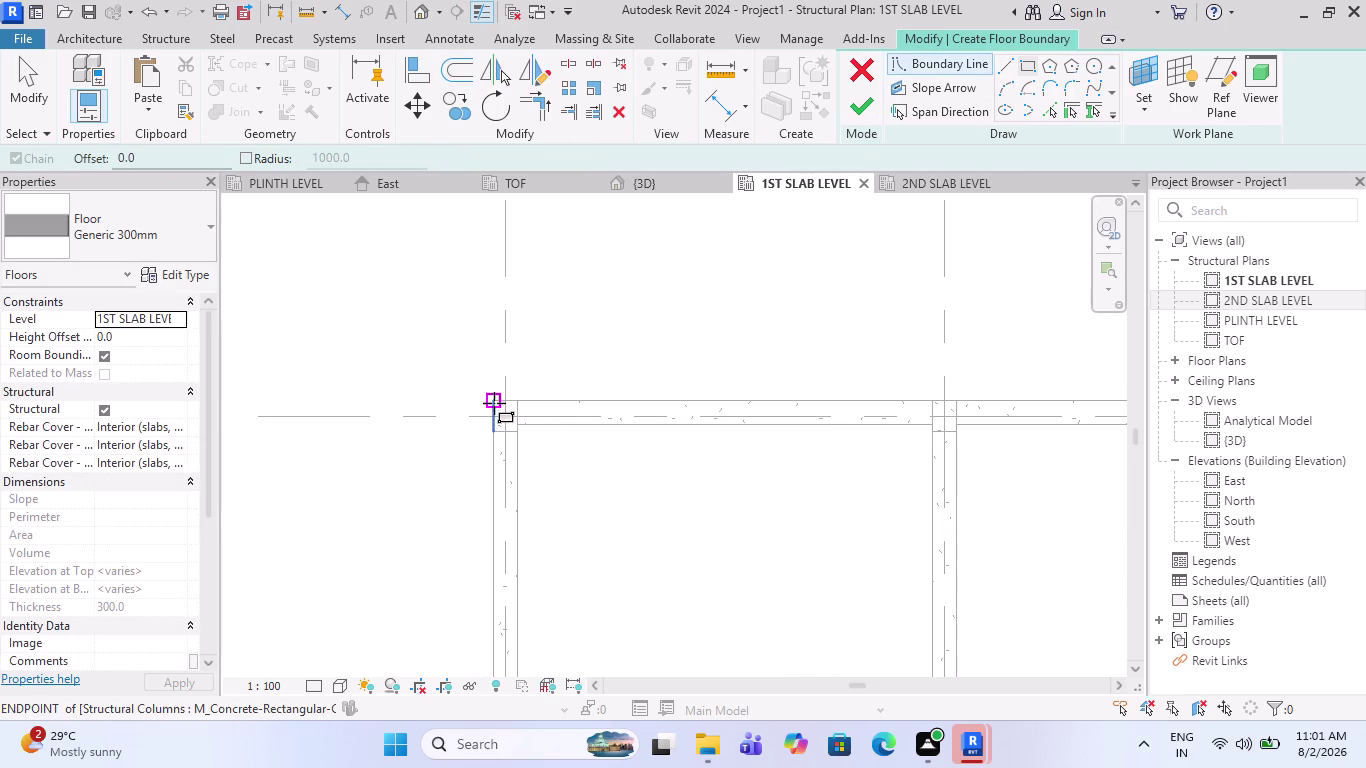
Start the rectangle at the corner column with a 600 offset.
click(494, 403)
scroll(down, 3)
scroll(down, 3)
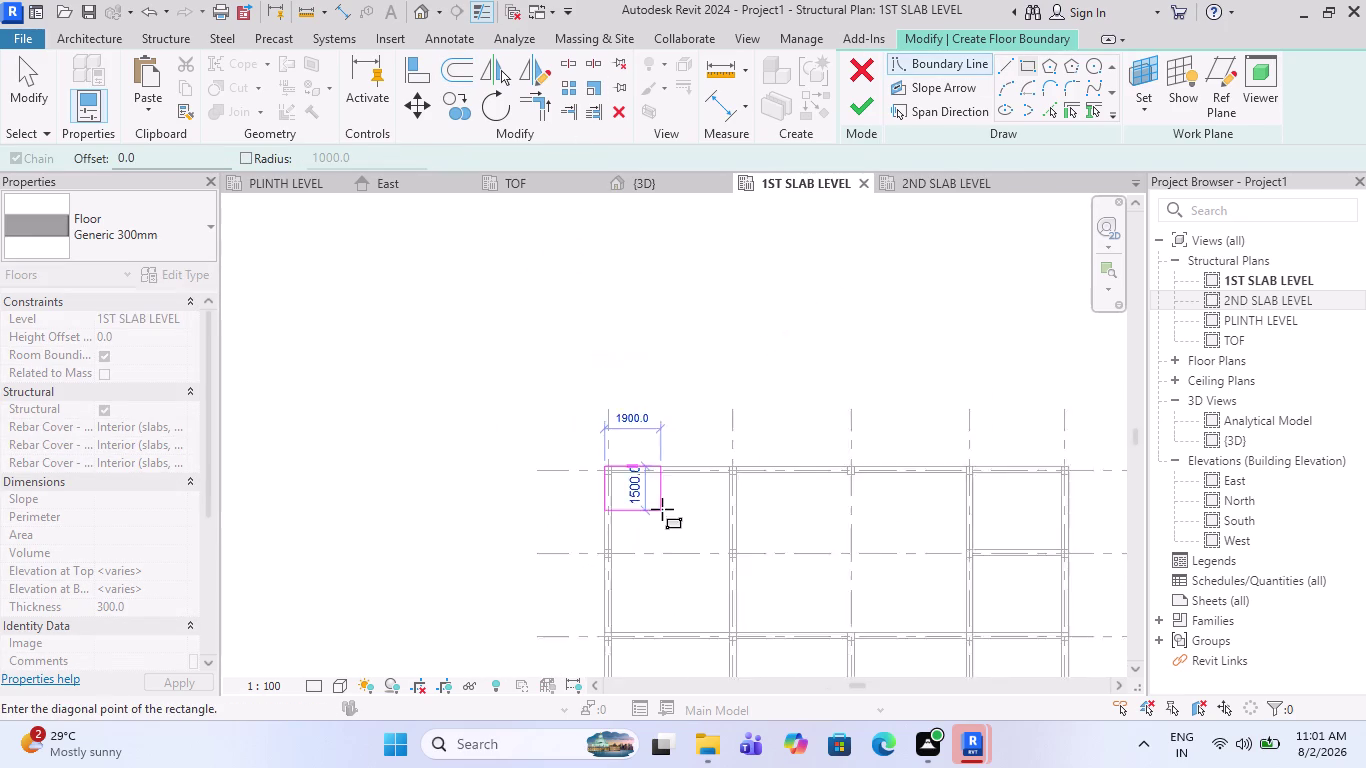
scroll(down, 3)
scroll(down, 3)
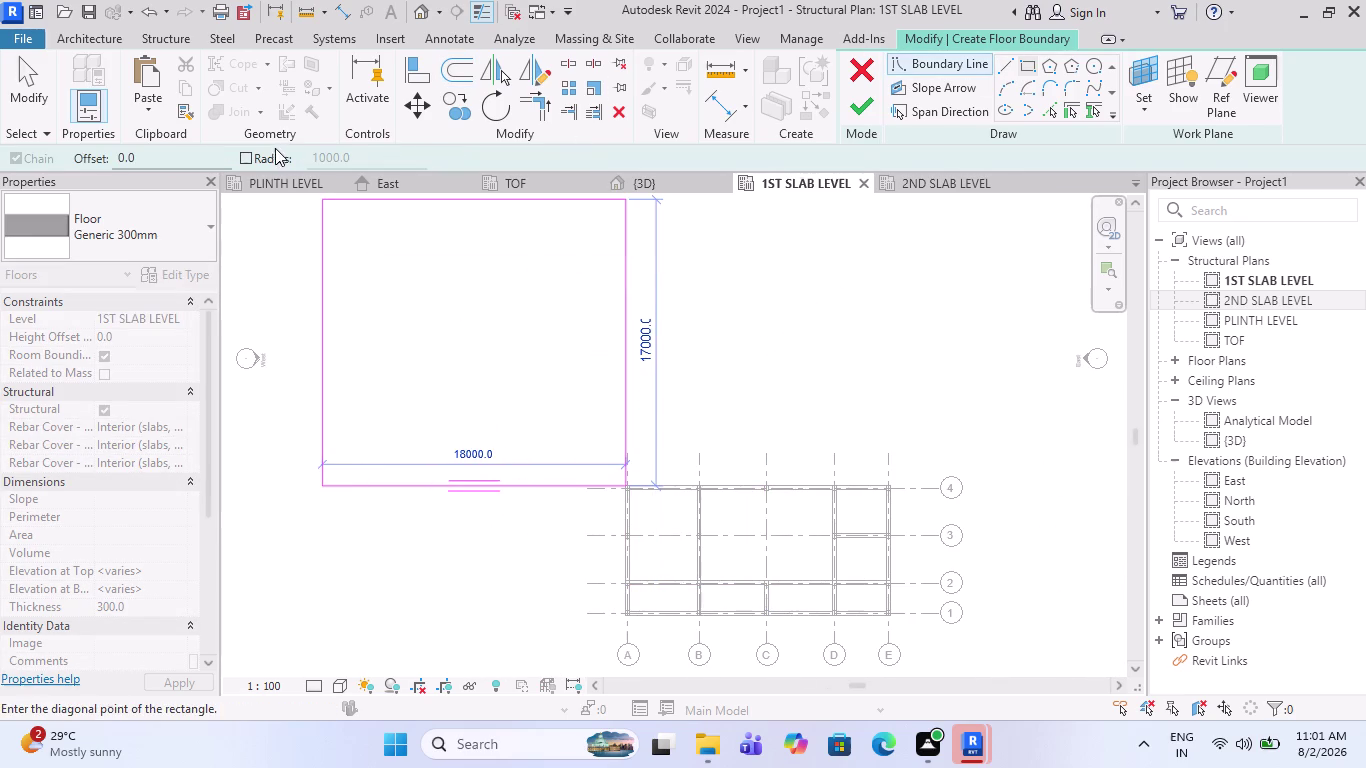
drag(183, 164, 61, 164)
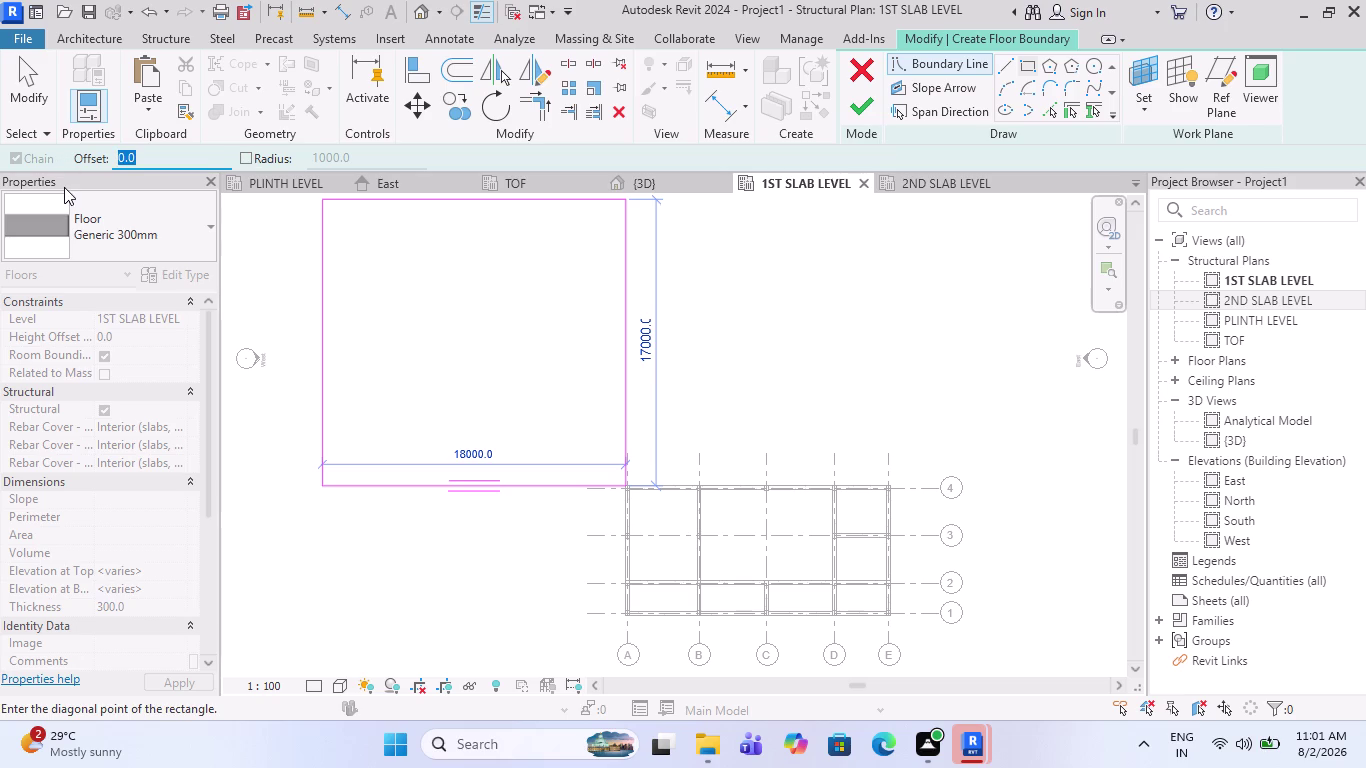
key(6)
text(00)
key(Return)
Open the Generic 300mm floor type properties.
scroll(up, 3)
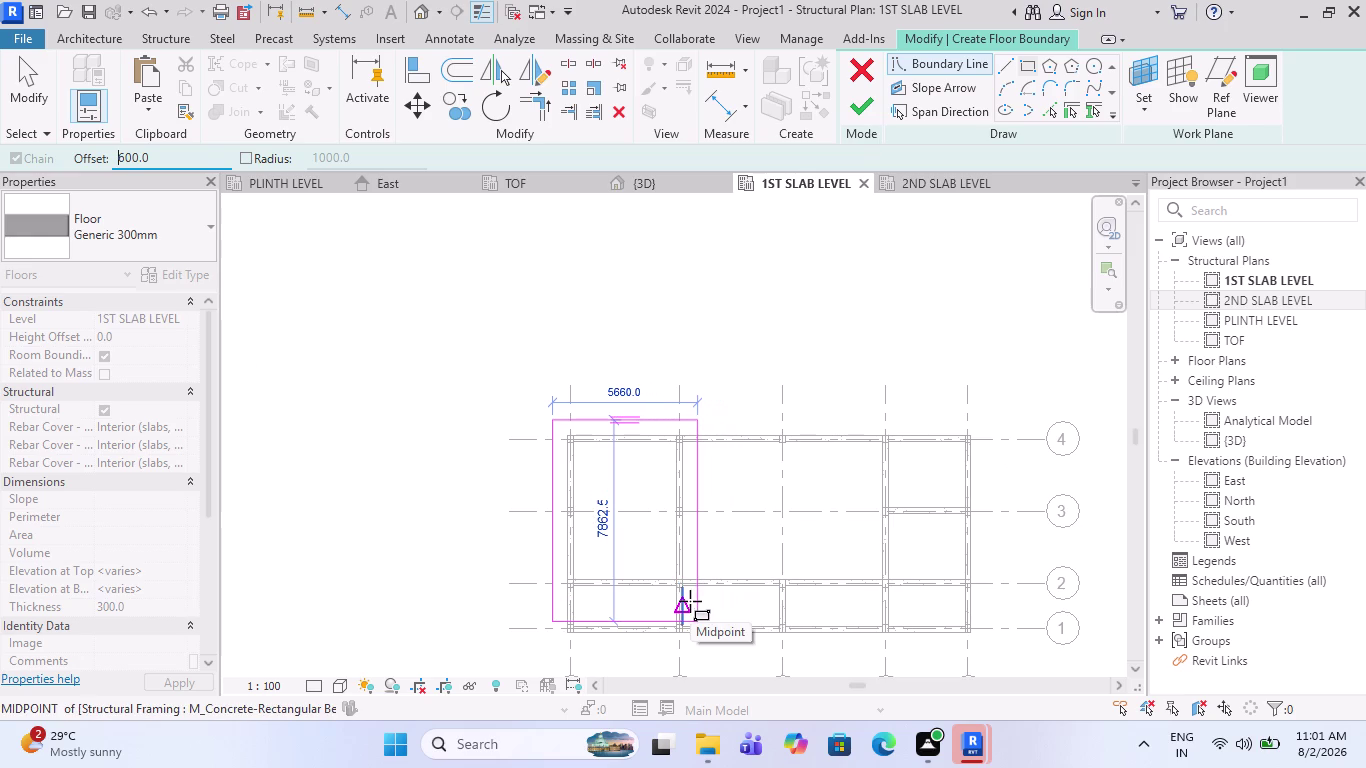
scroll(up, 3)
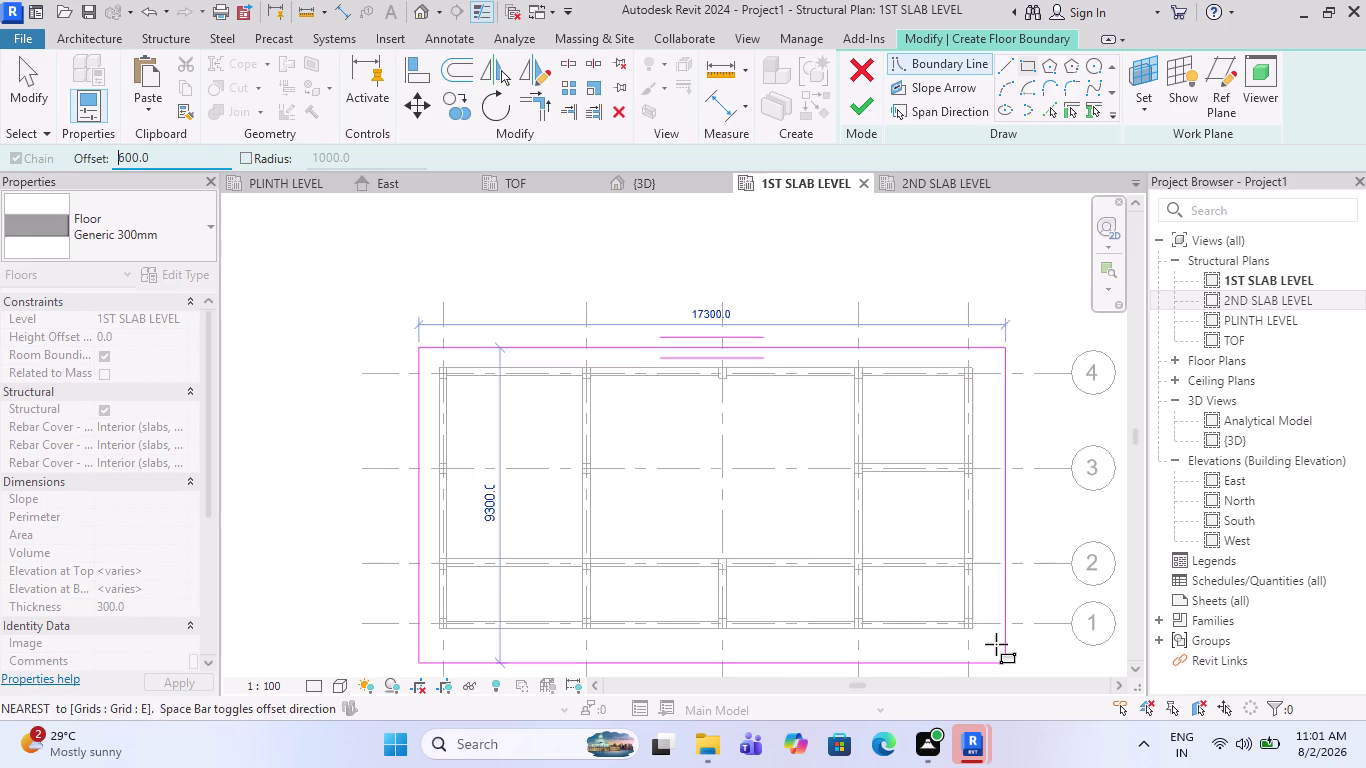
scroll(up, 3)
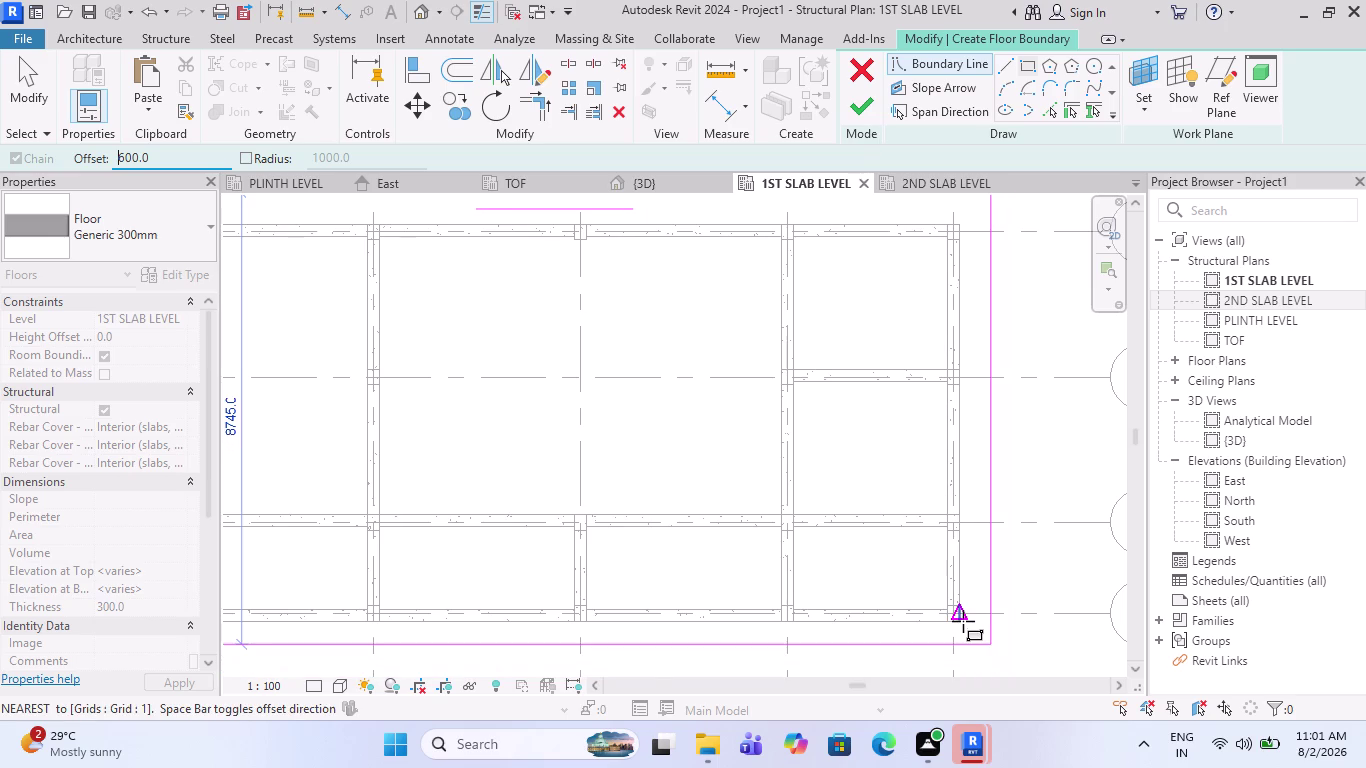
scroll(up, 3)
scroll(up, 3)
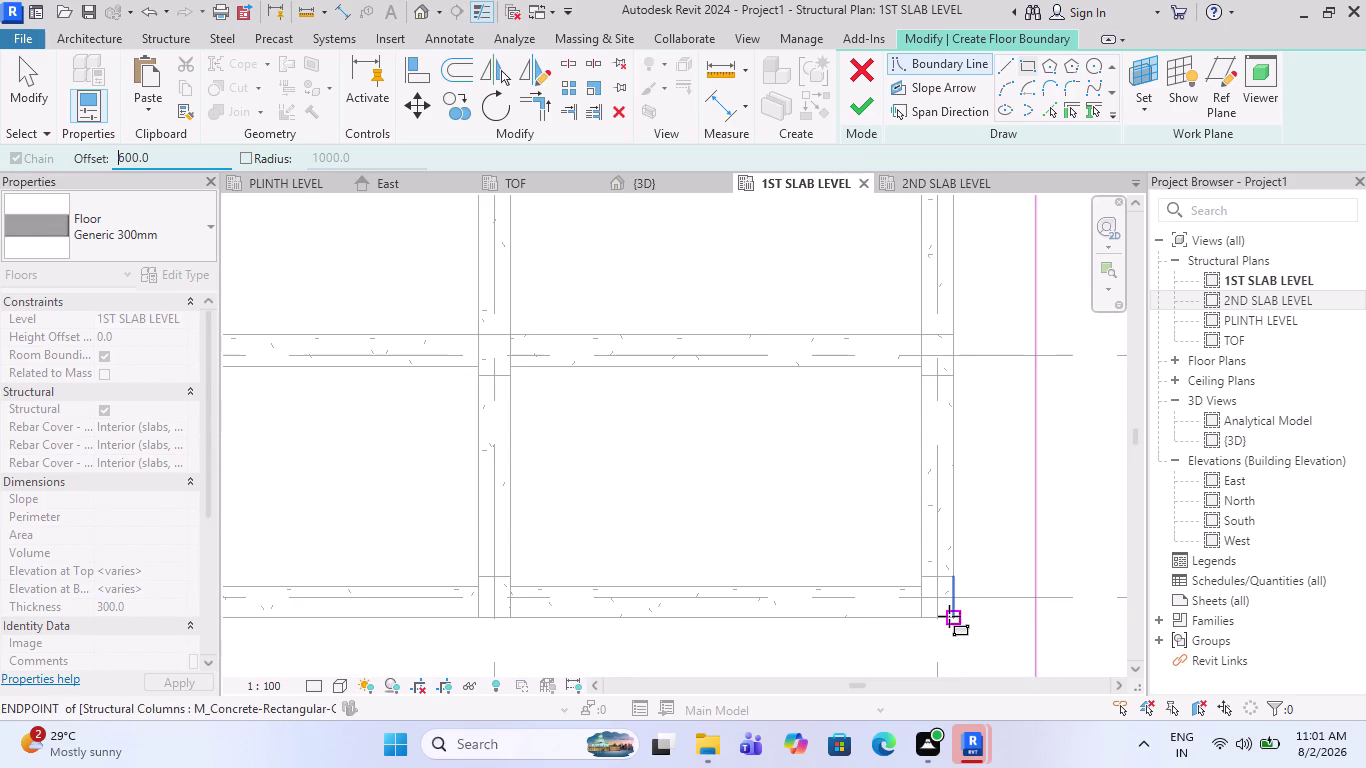
click(949, 616)
scroll(down, 3)
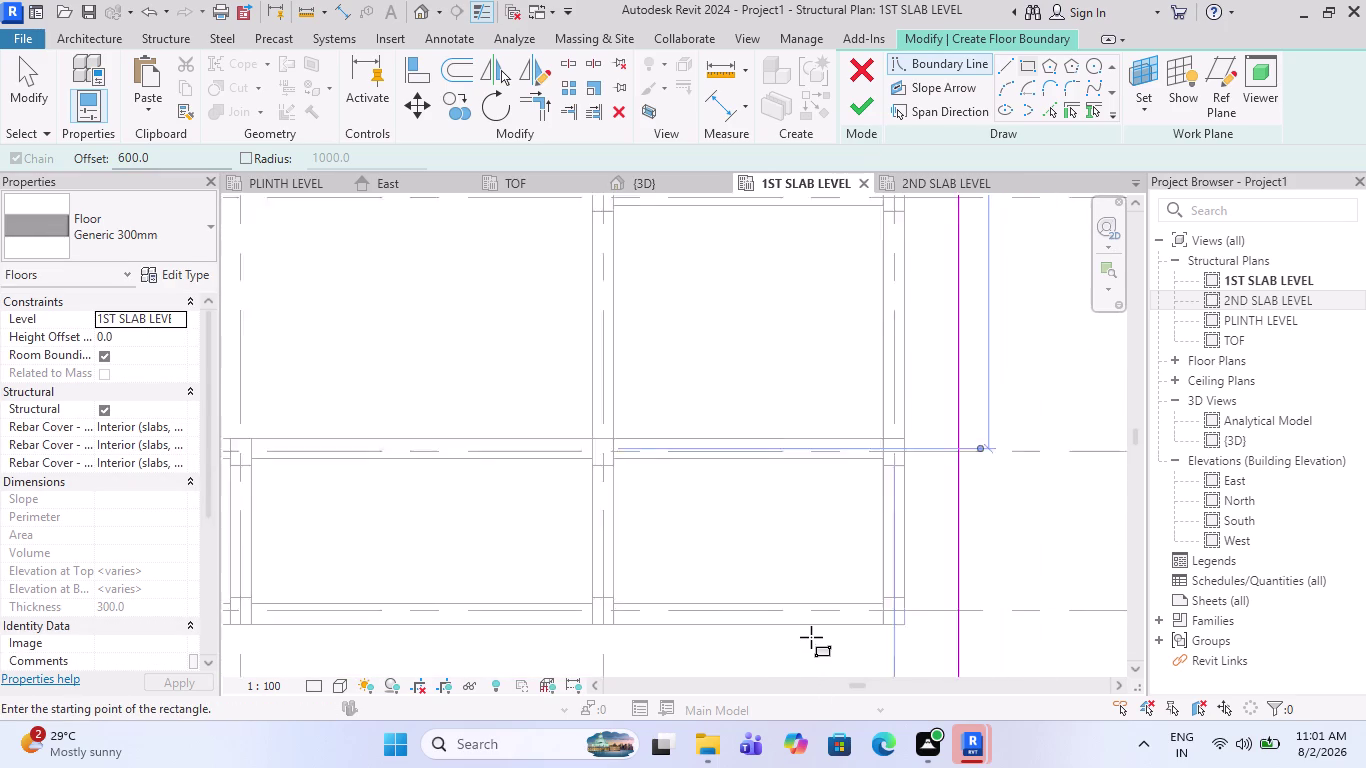
click(170, 275)
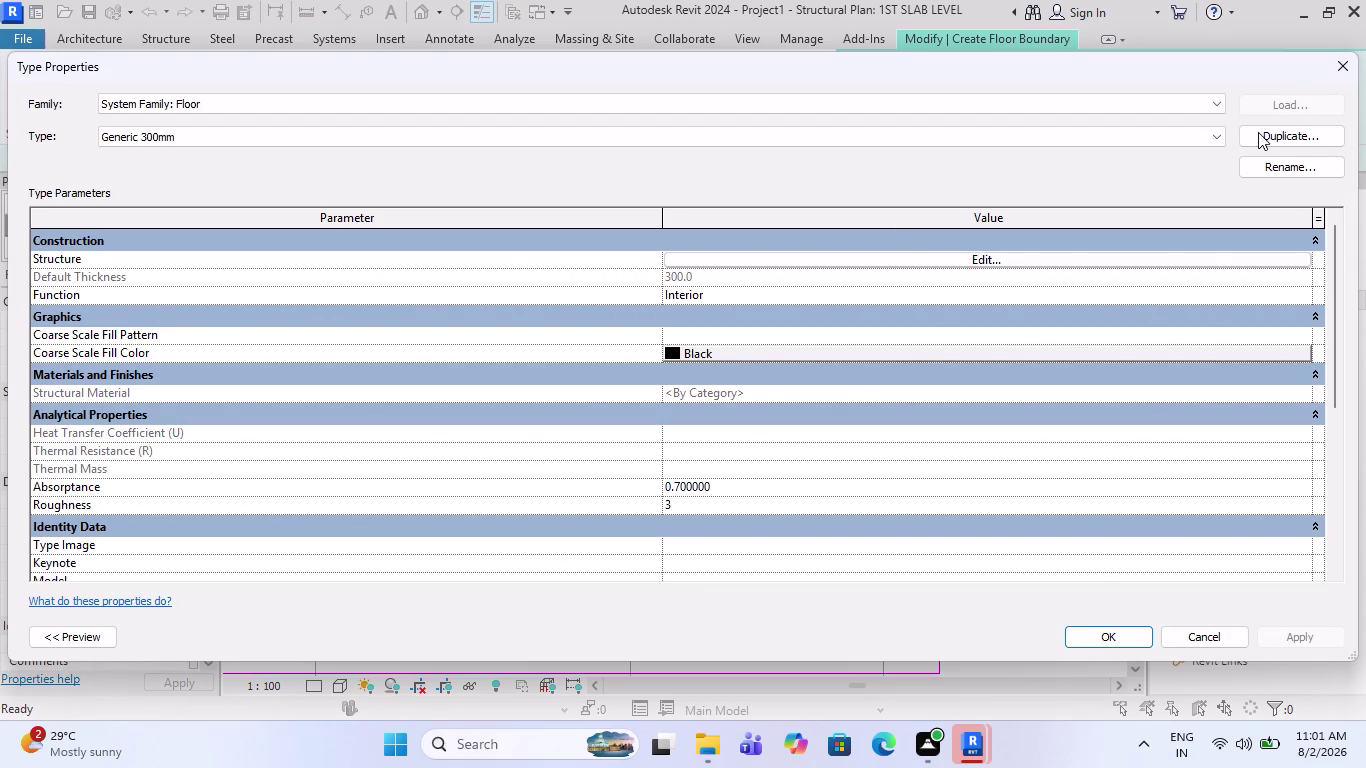
Duplicate the current floor type and name the copy 'Generic 150mm 2'.
click(1264, 133)
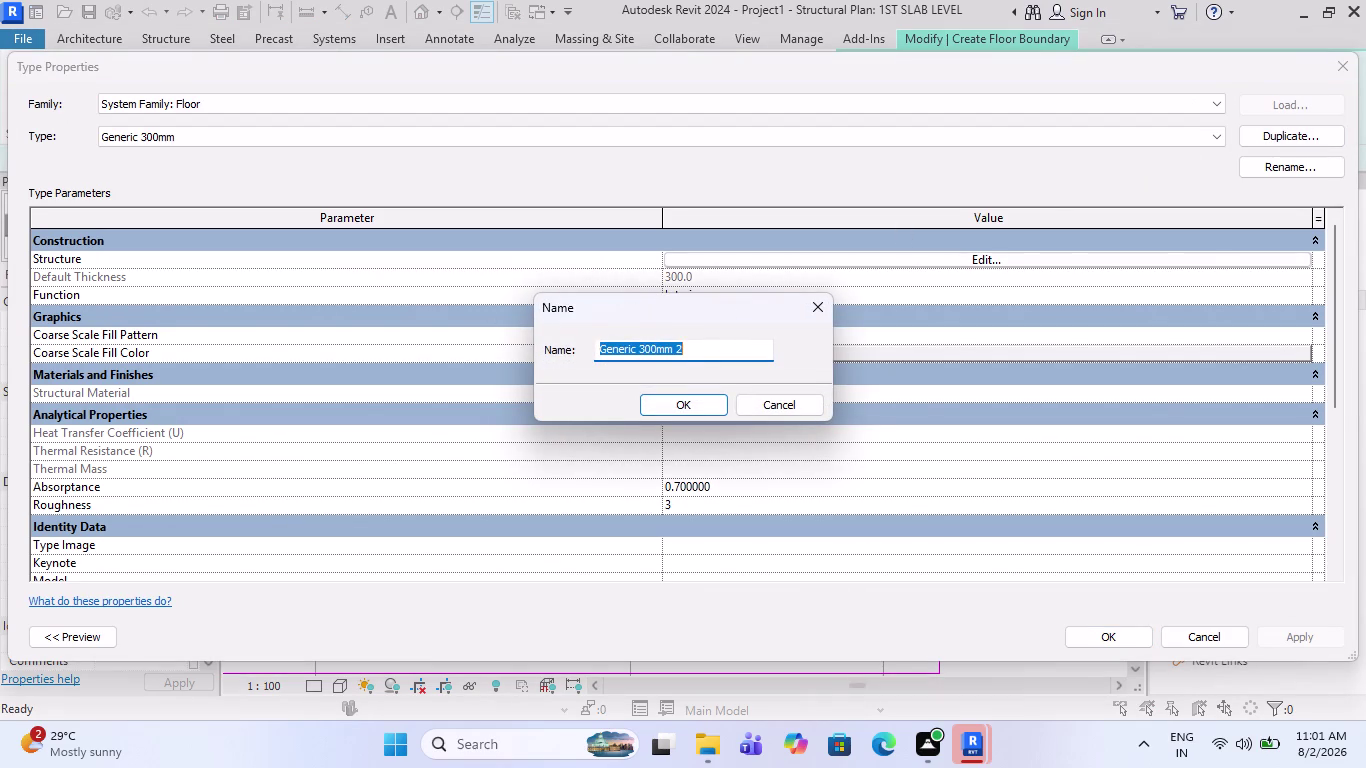
click(658, 355)
key(BackSpace)
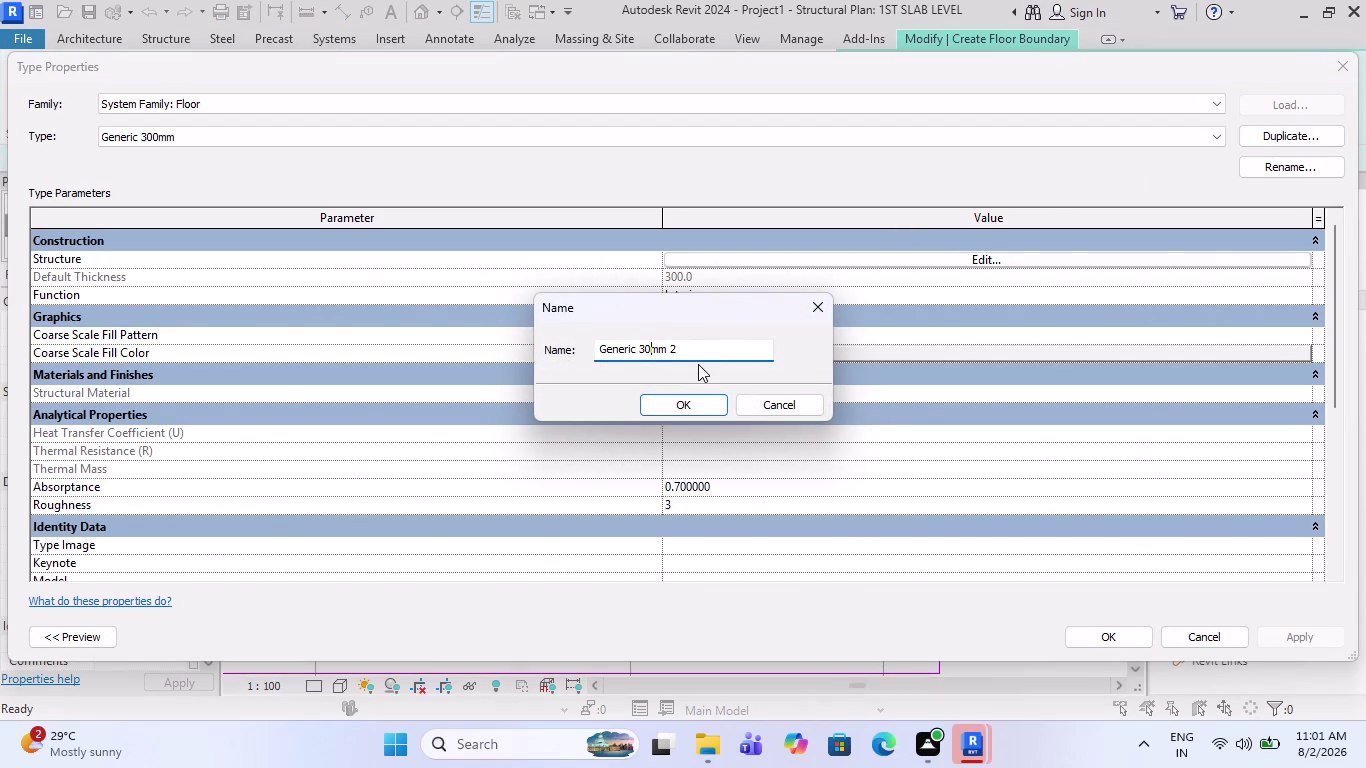
key(BackSpace)
key(BackSpace)
text(15)
text(0)
click(680, 397)
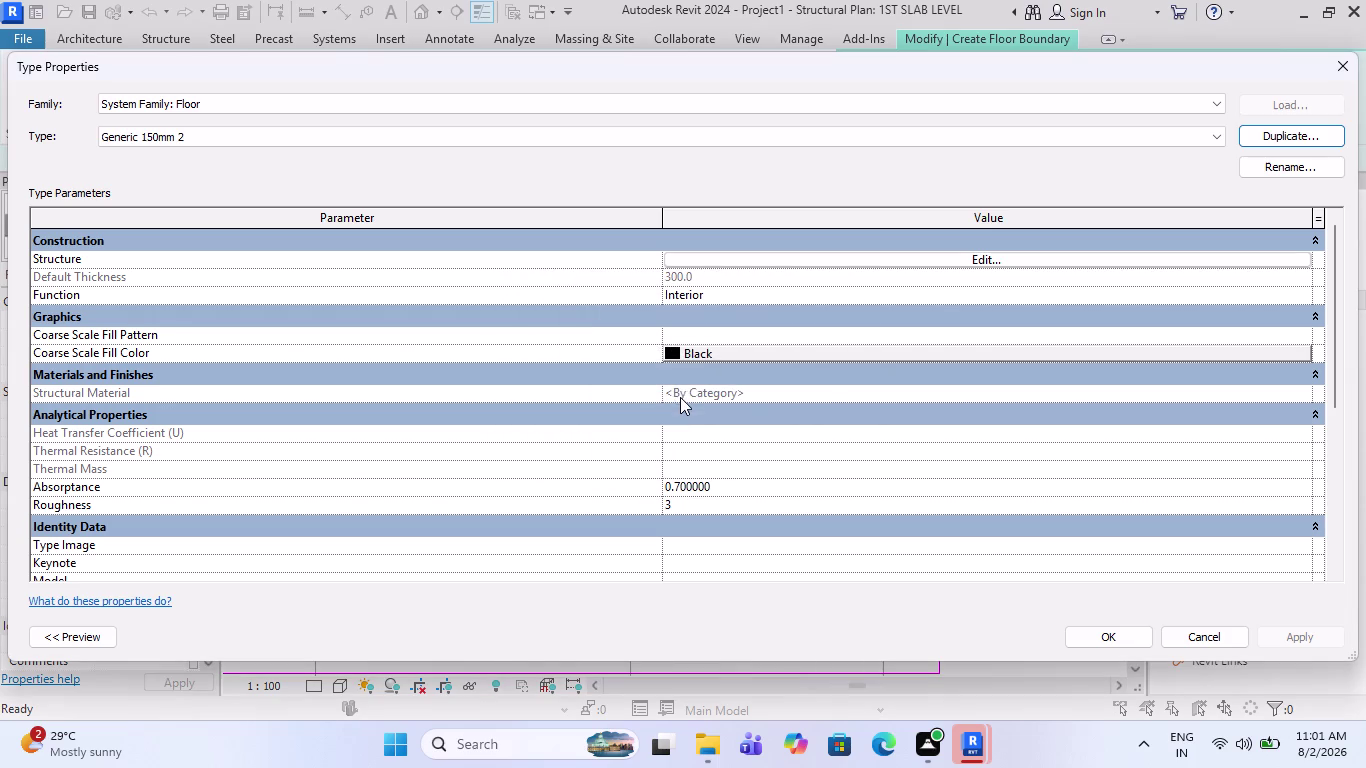
Set the new type's structural layer thickness to 150 mm and apply it.
click(901, 252)
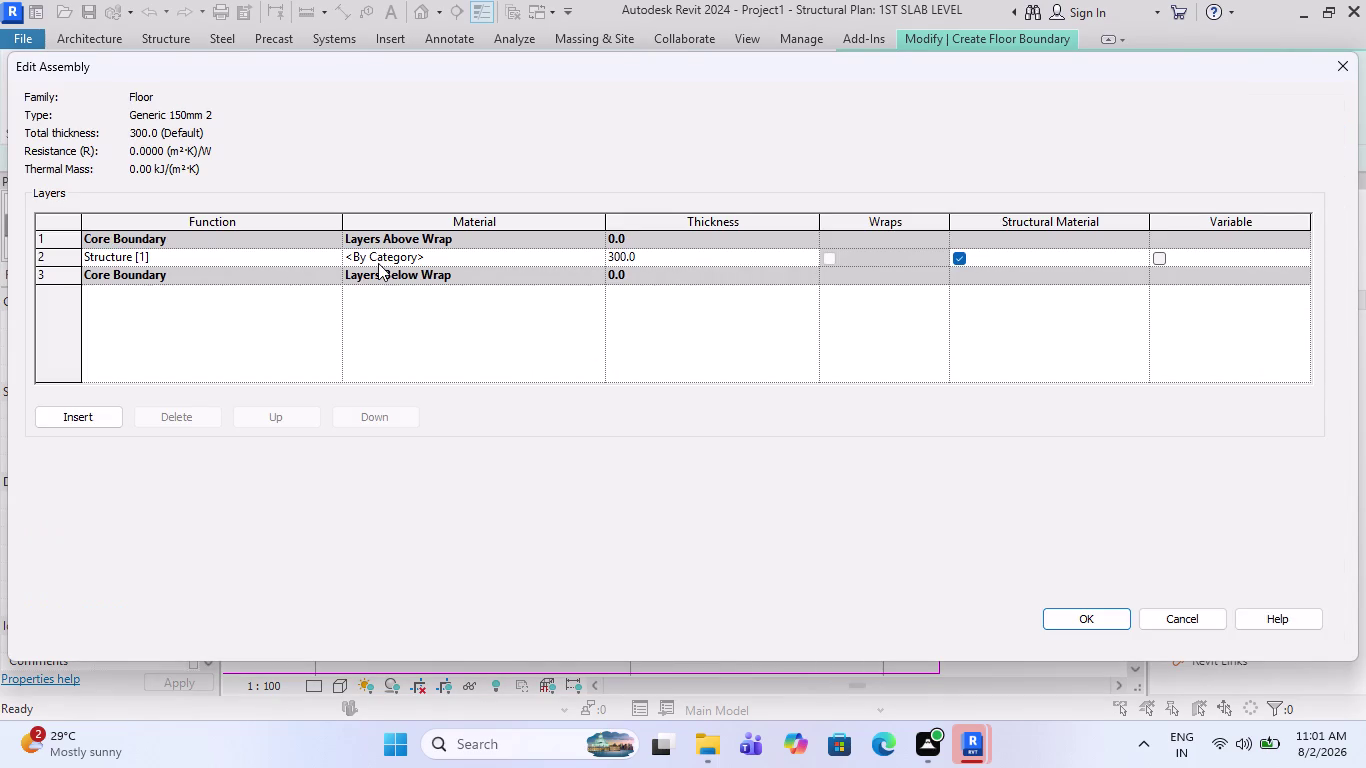
click(688, 249)
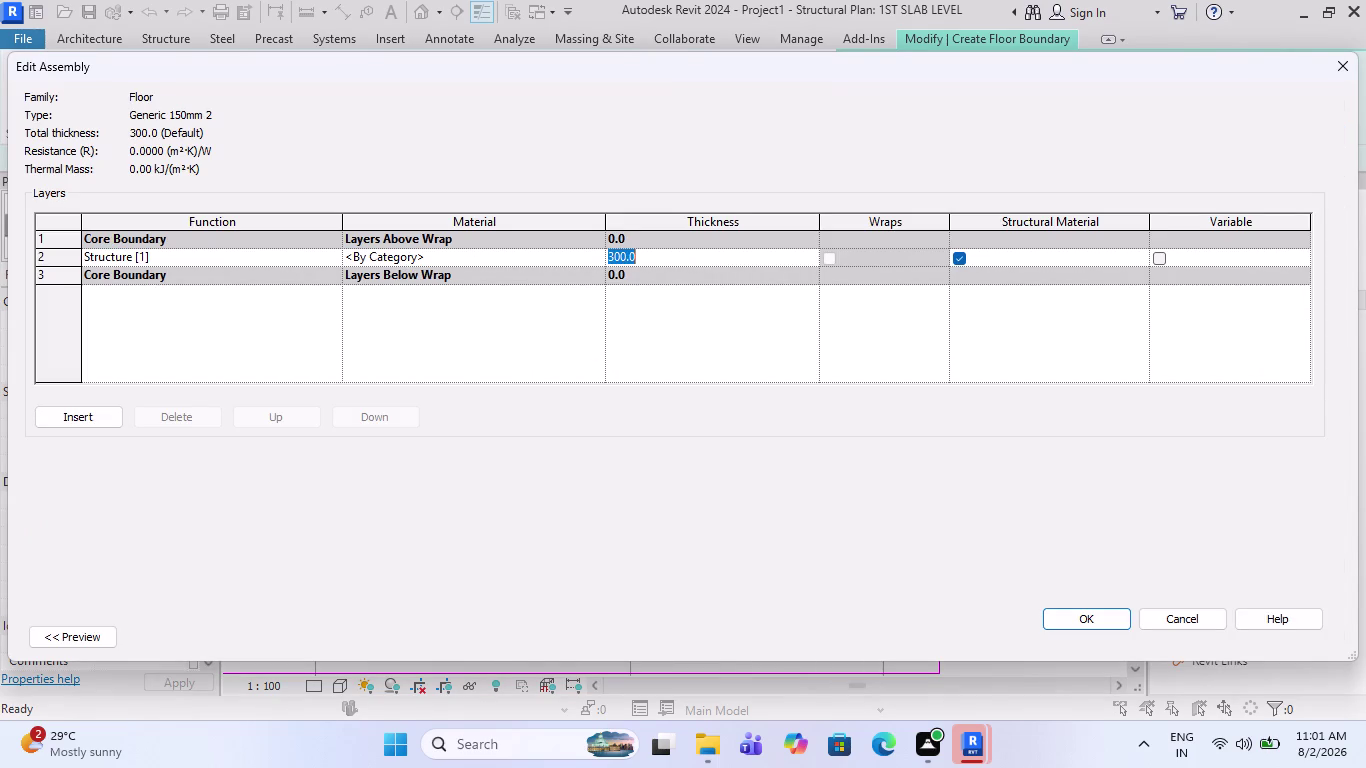
text(15)
text(0)
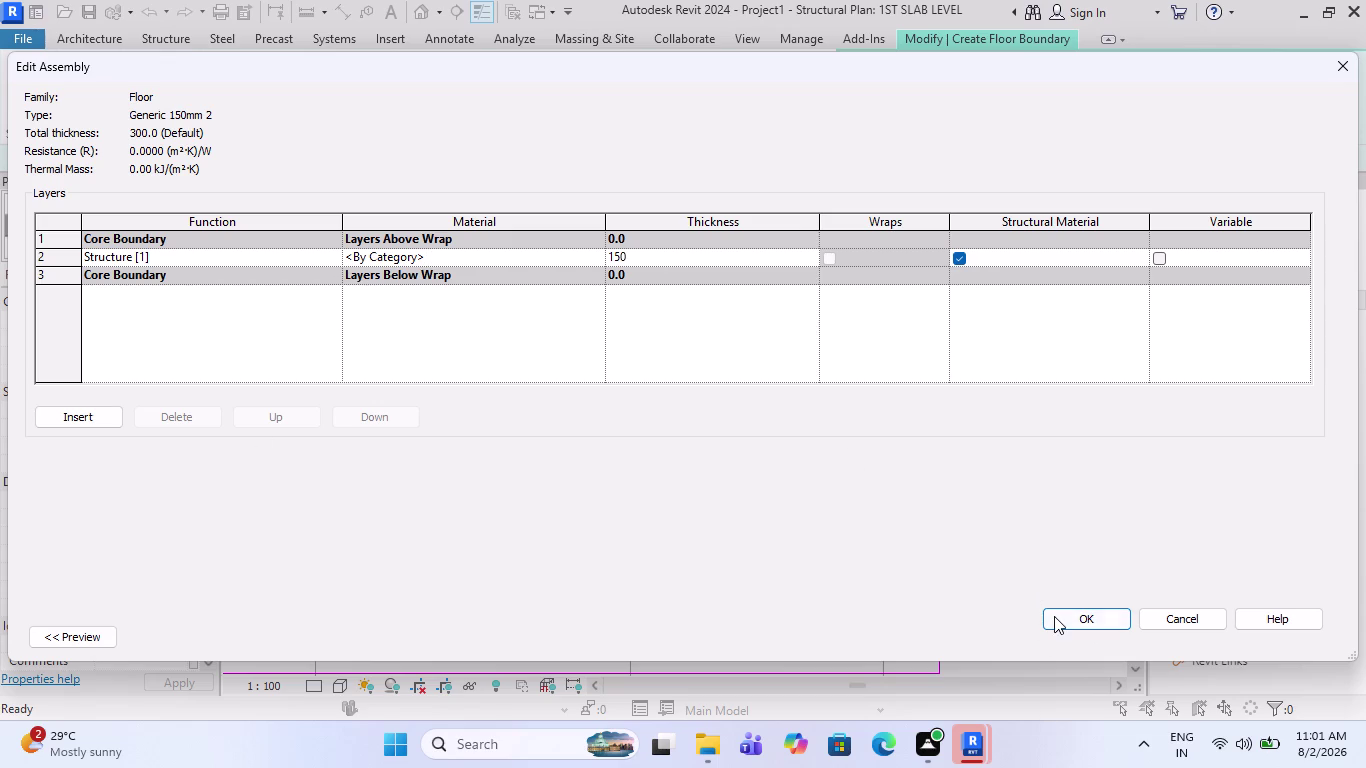
click(1054, 615)
click(1119, 637)
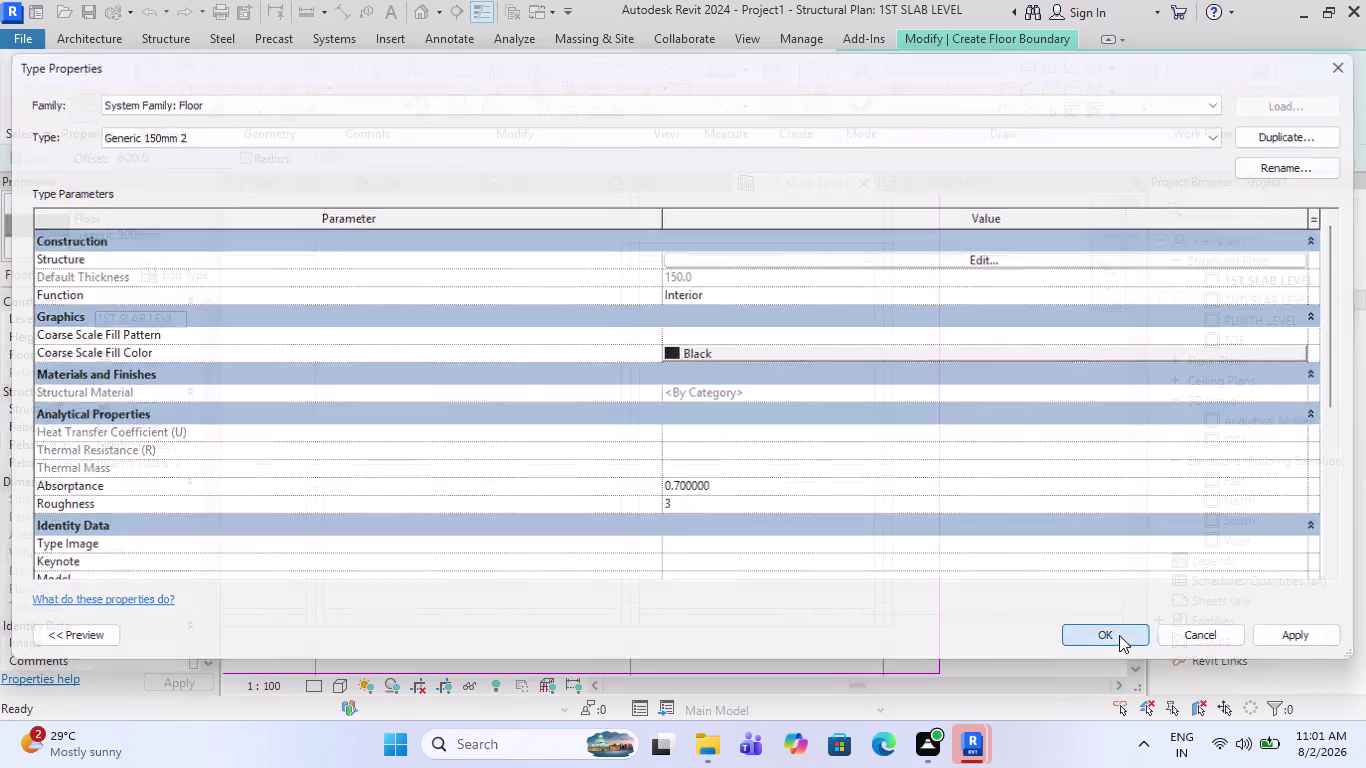
scroll(down, 3)
scroll(down, 3)
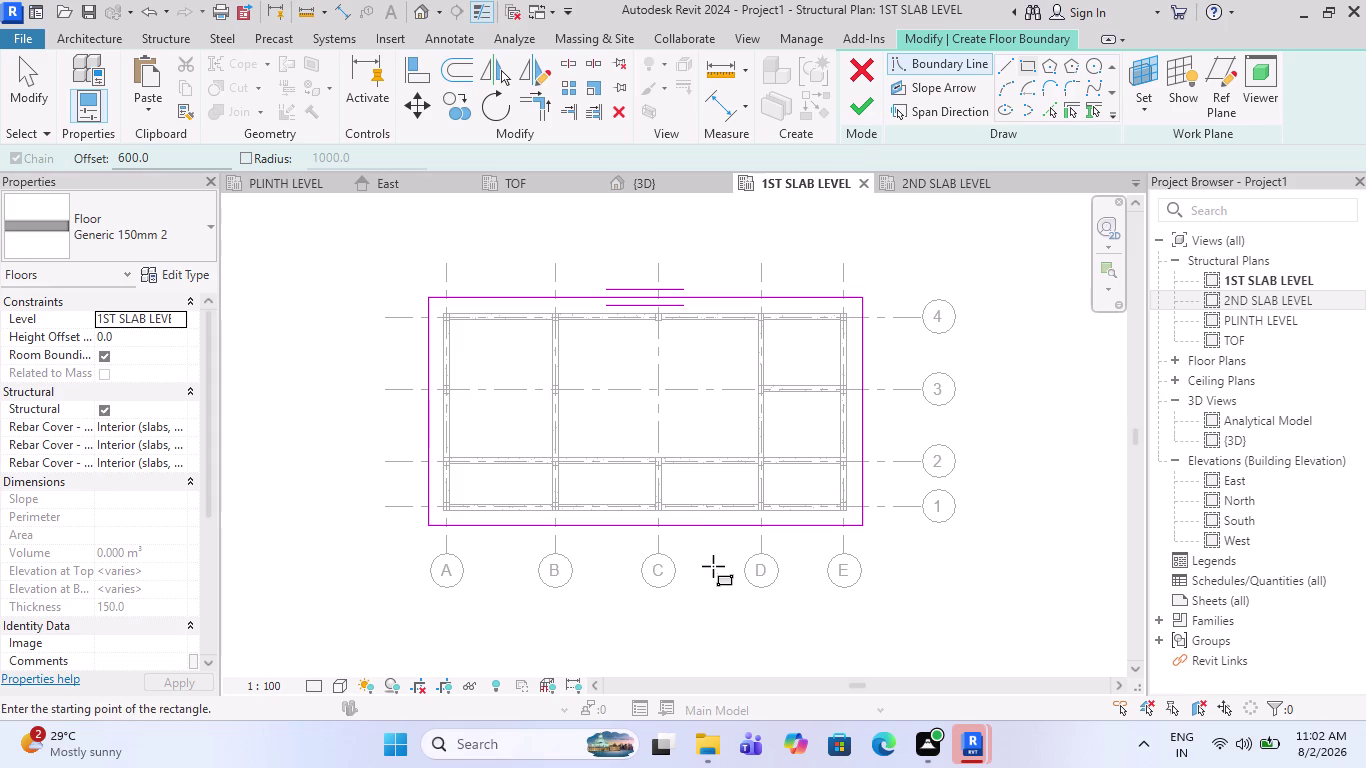
click(876, 96)
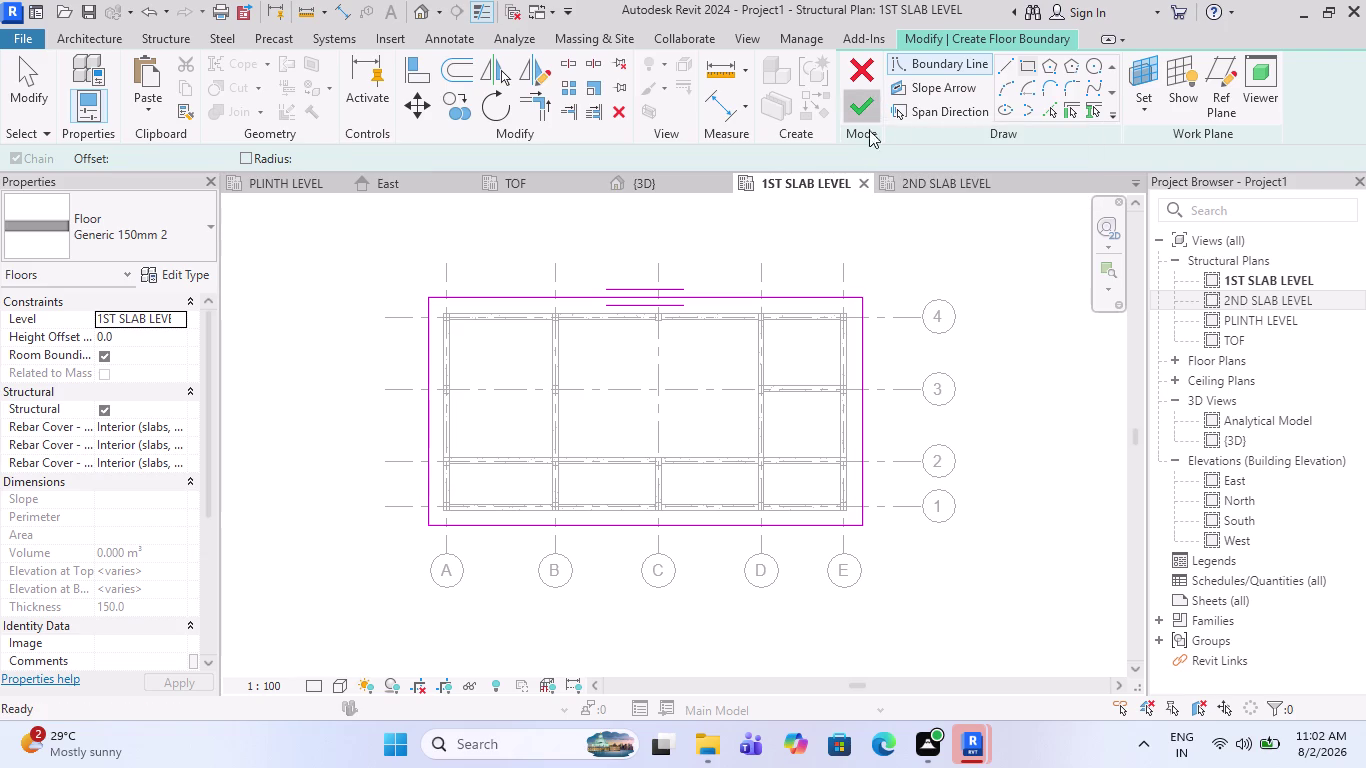
Finish the 1ST SLAB LEVEL floor sketch and pick the Desktop as save location.
click(605, 326)
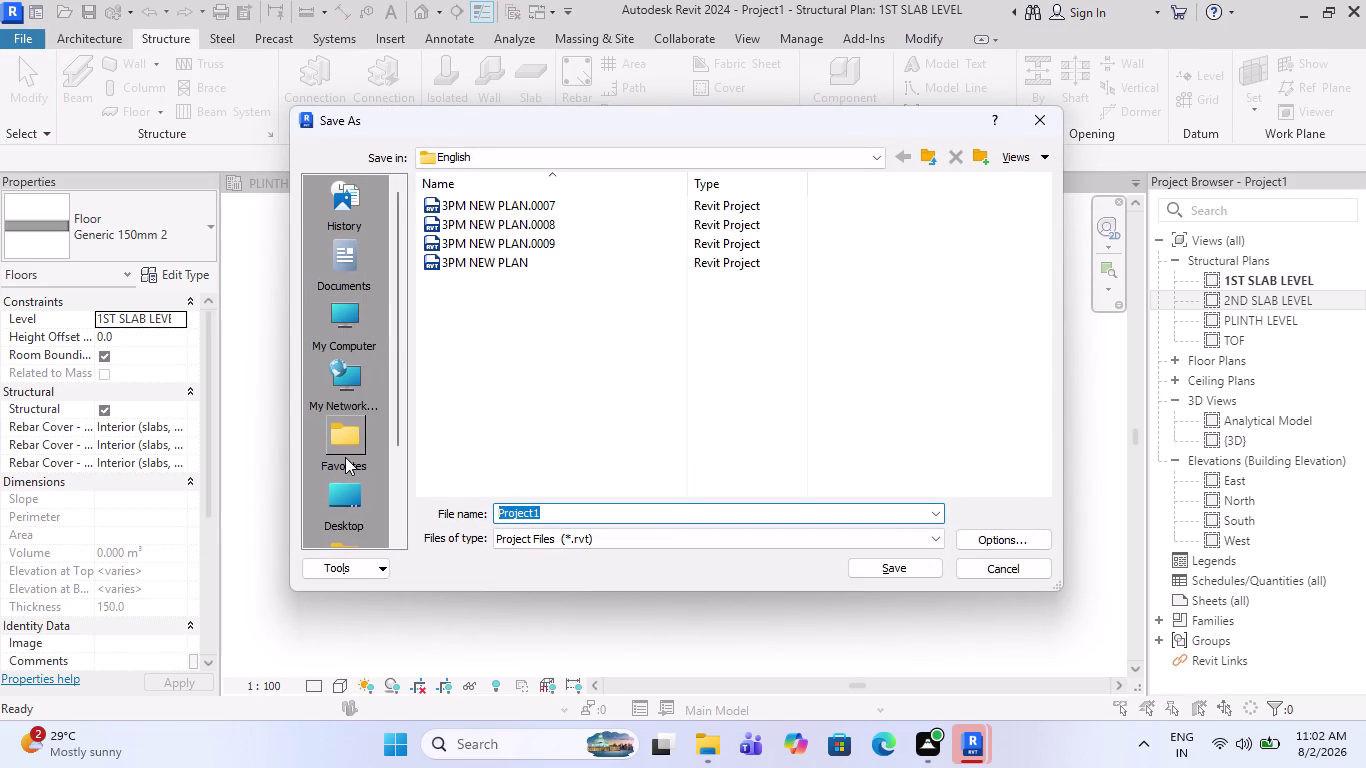
click(344, 504)
click(553, 511)
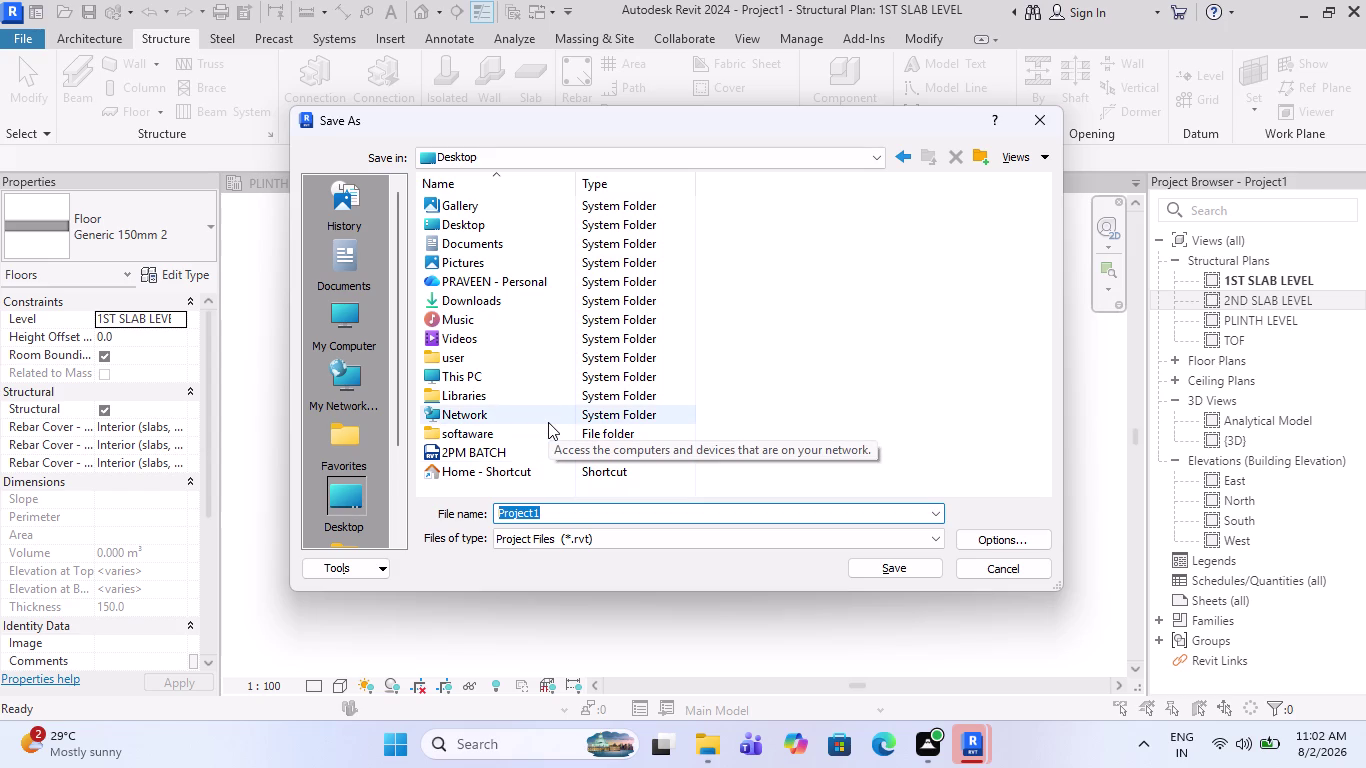
Save the project with the file name 'DORIMATARY PLAN'.
key(d)
text(OR)
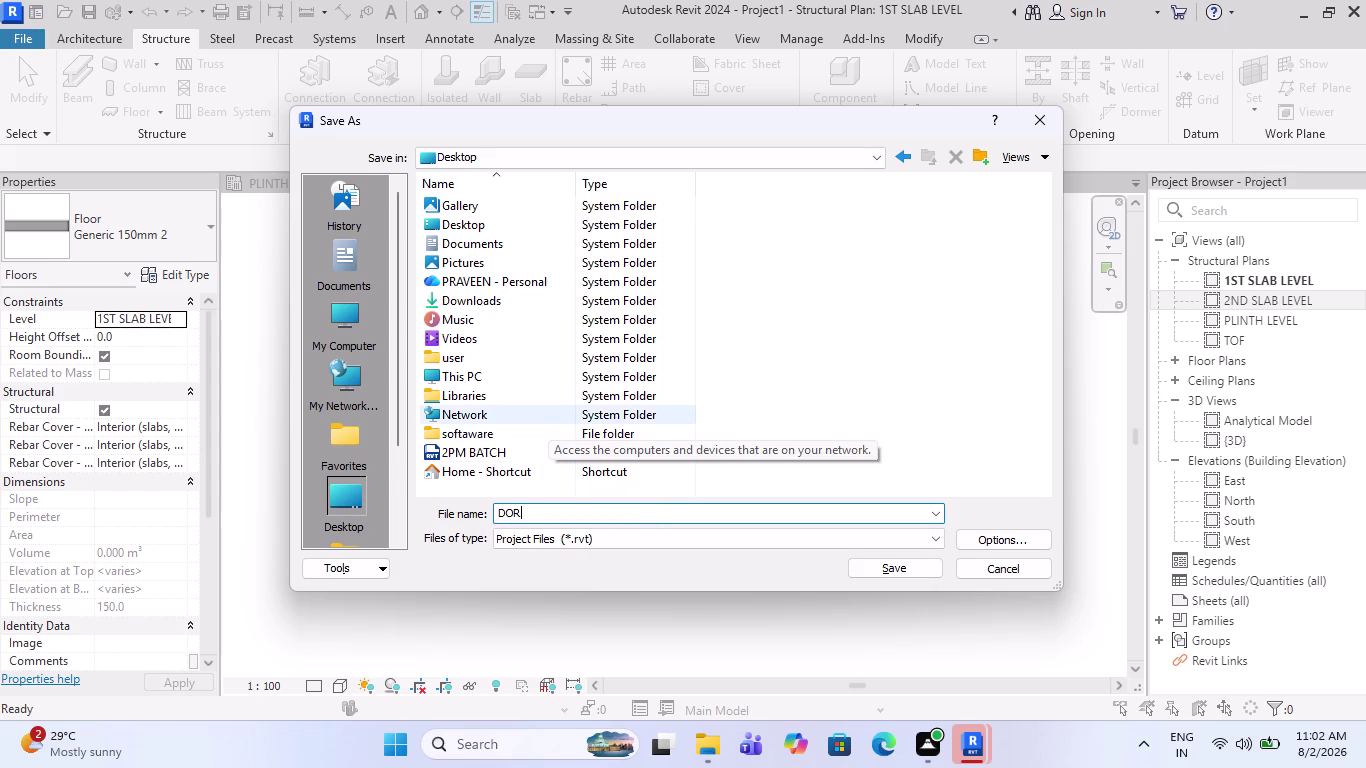
text(IMAT)
text(AR)
text(Y)
key(space)
text(PLAN)
key(Return)
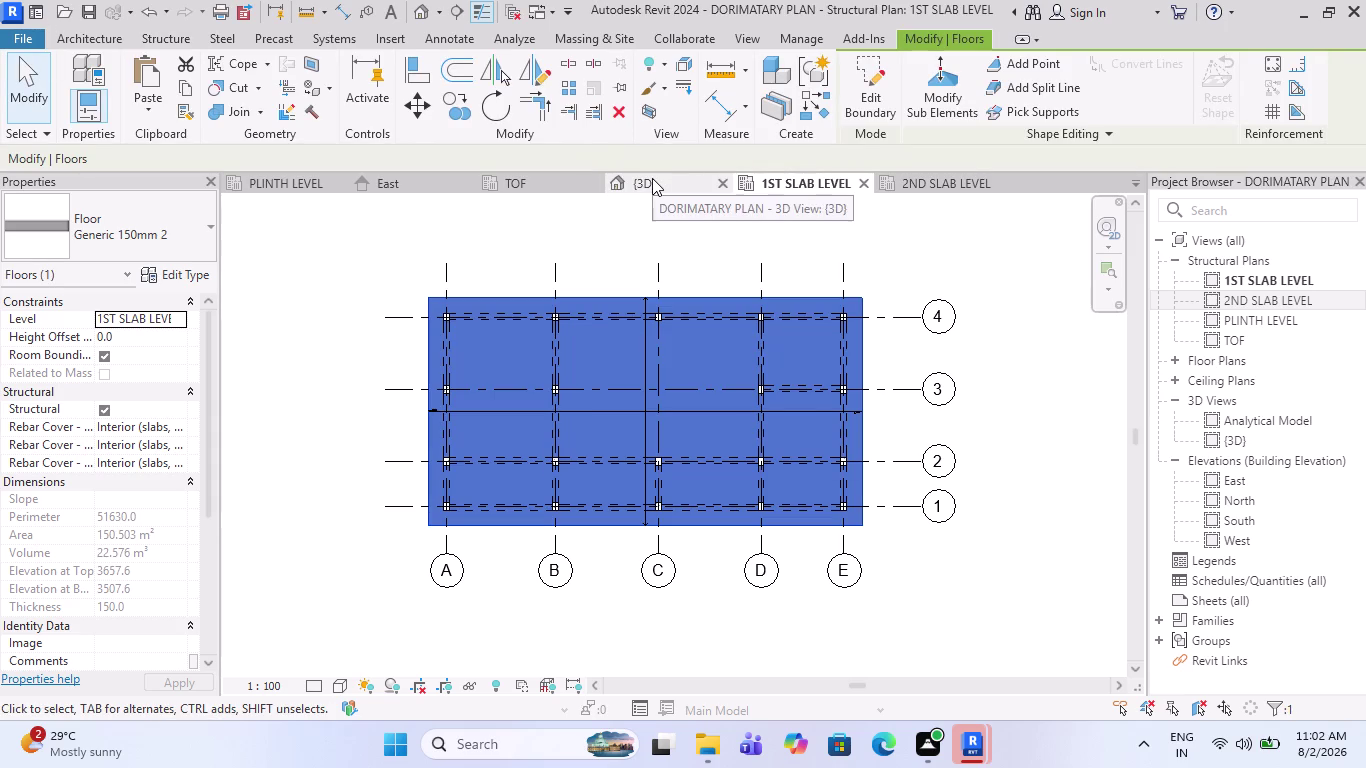
Clear the floor selection and open the {3D} view of the frame.
scroll(down, 3)
scroll(up, 3)
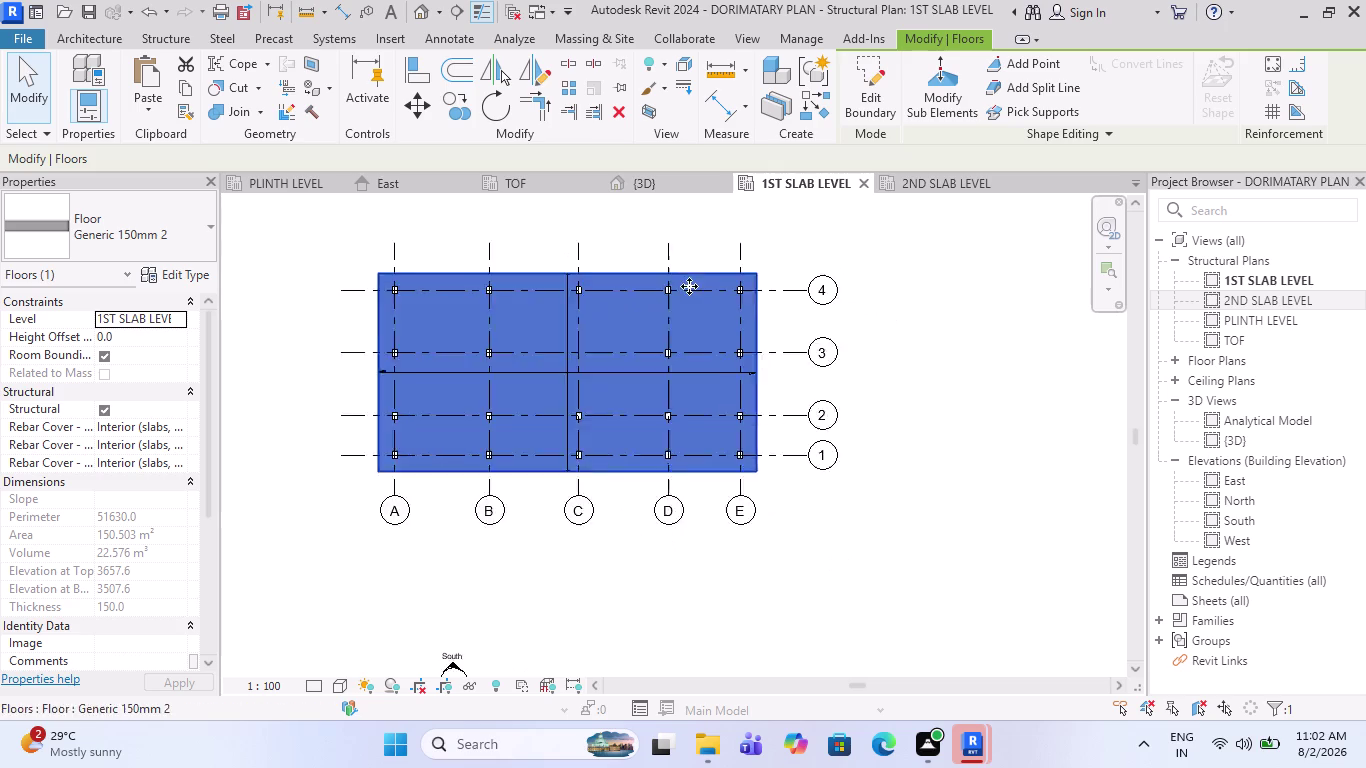
scroll(up, 3)
key(Escape)
click(670, 189)
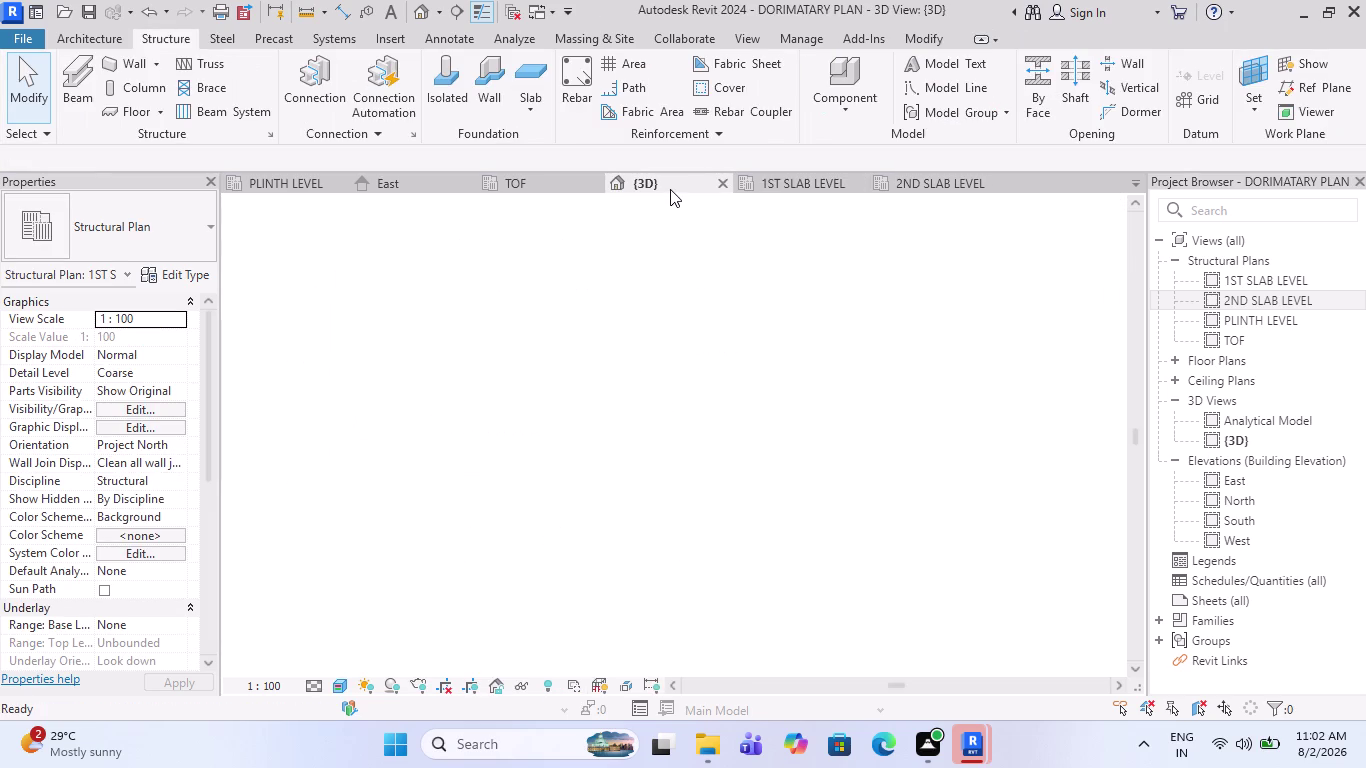
Orbit the 3D model to inspect the slab edge and the girder beneath it.
scroll(up, 3)
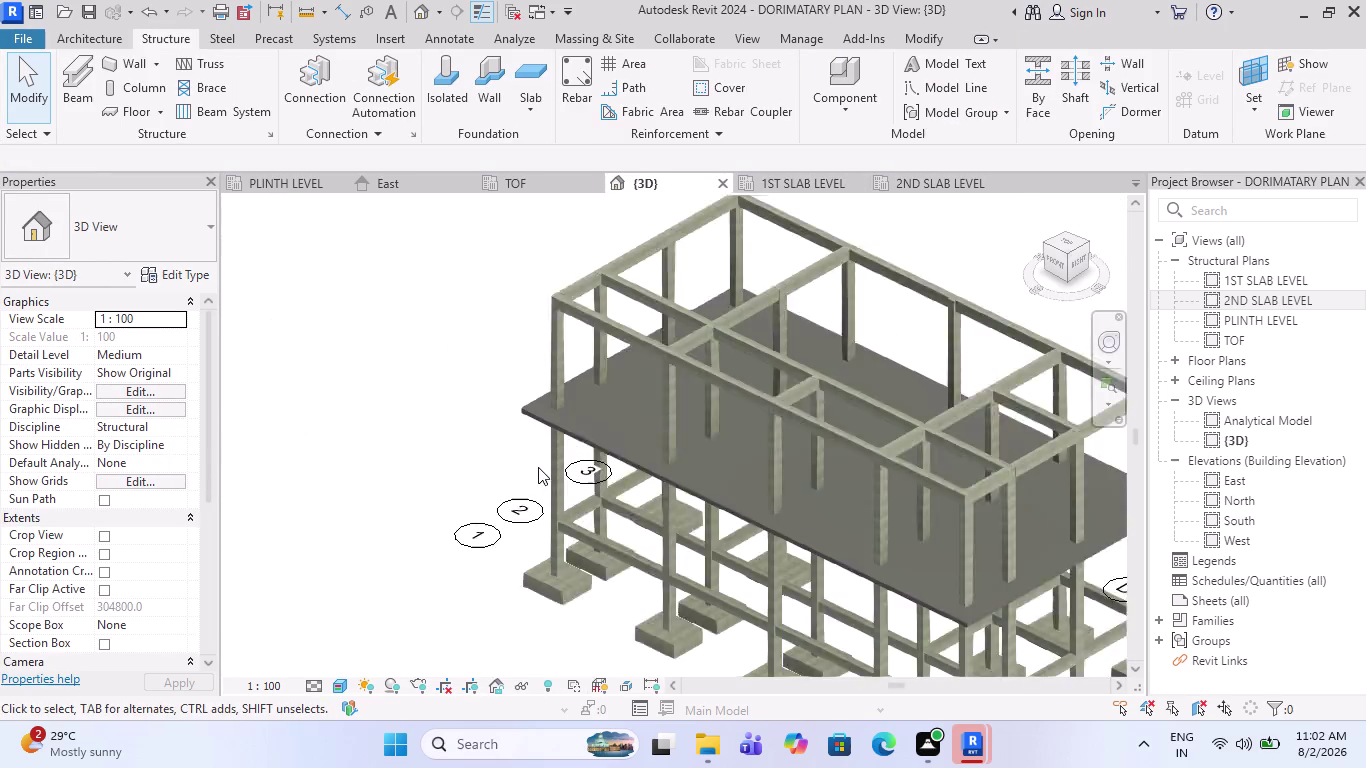
scroll(down, 3)
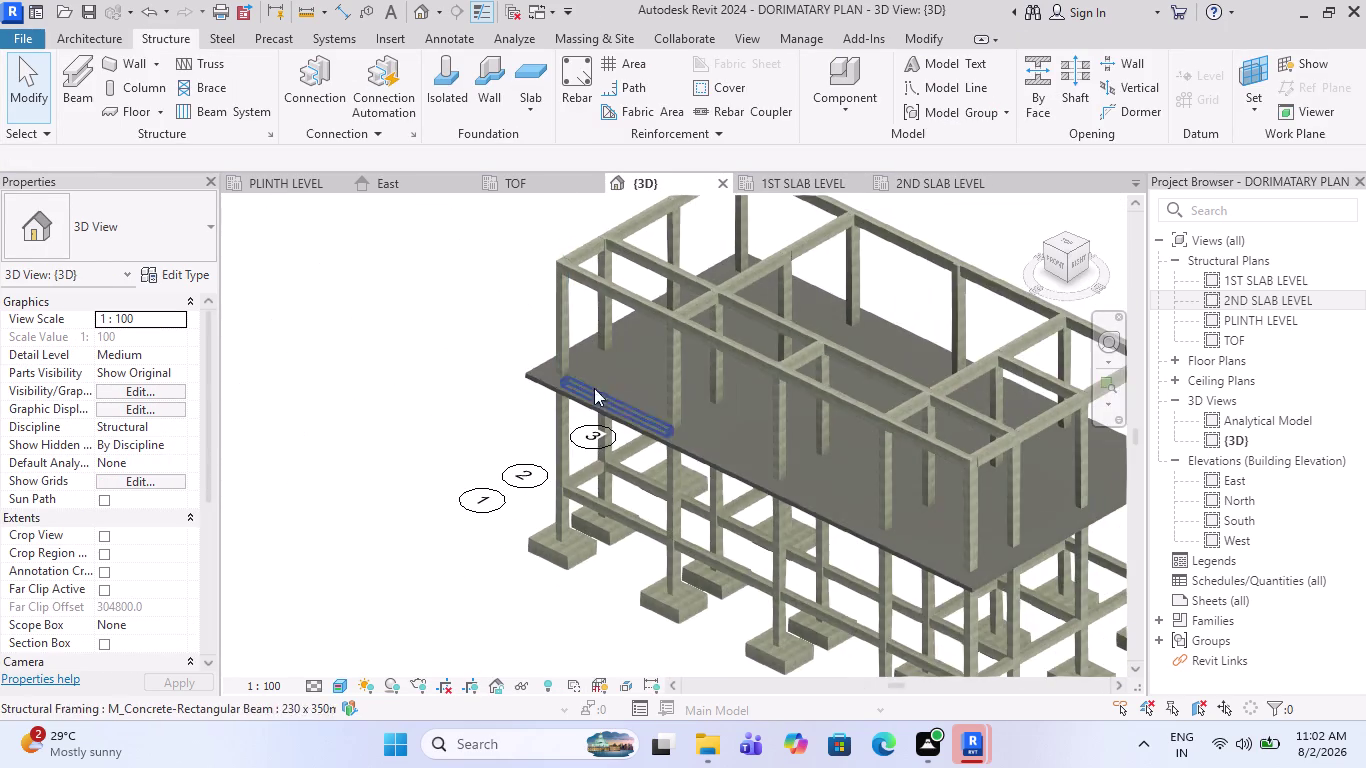
scroll(down, 3)
middle_drag(613, 448, 697, 336)
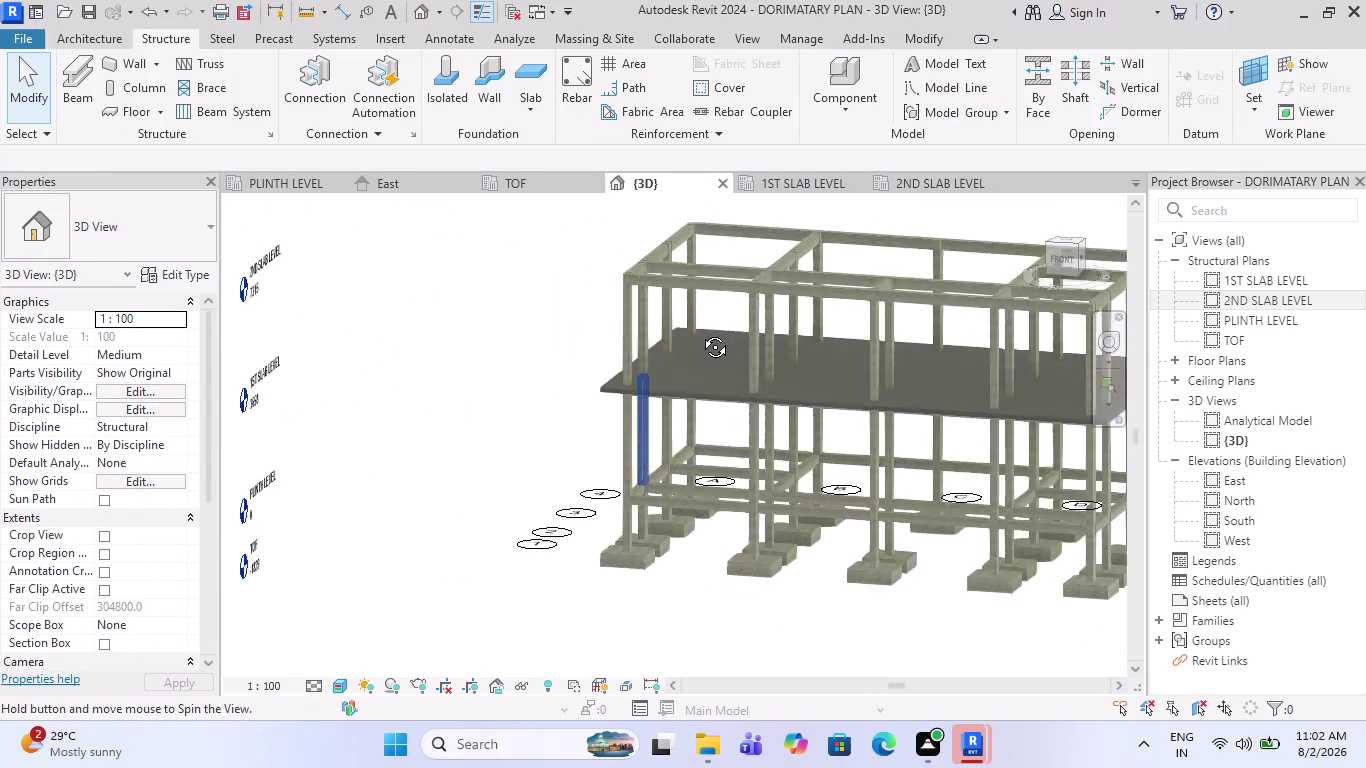
middle_drag(697, 336, 717, 290)
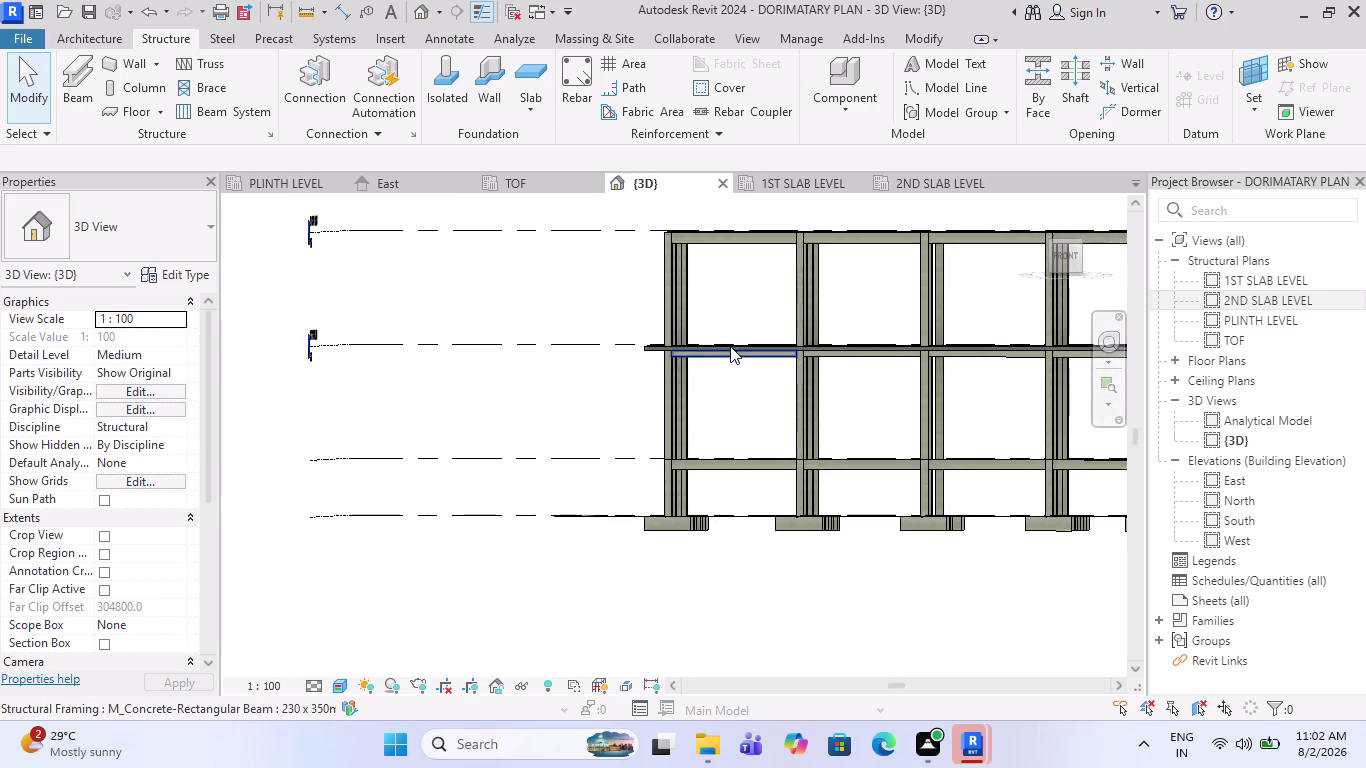
scroll(up, 3)
scroll(up, 3)
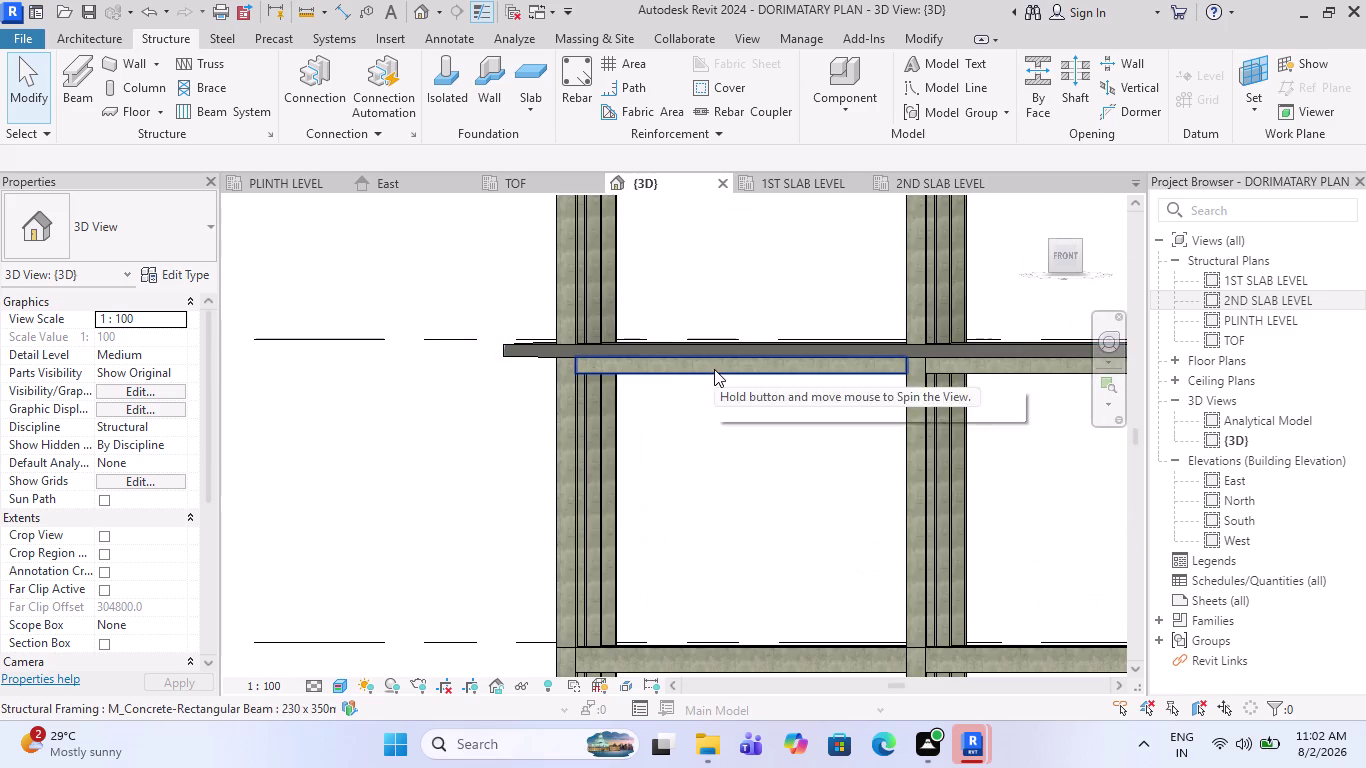
scroll(down, 3)
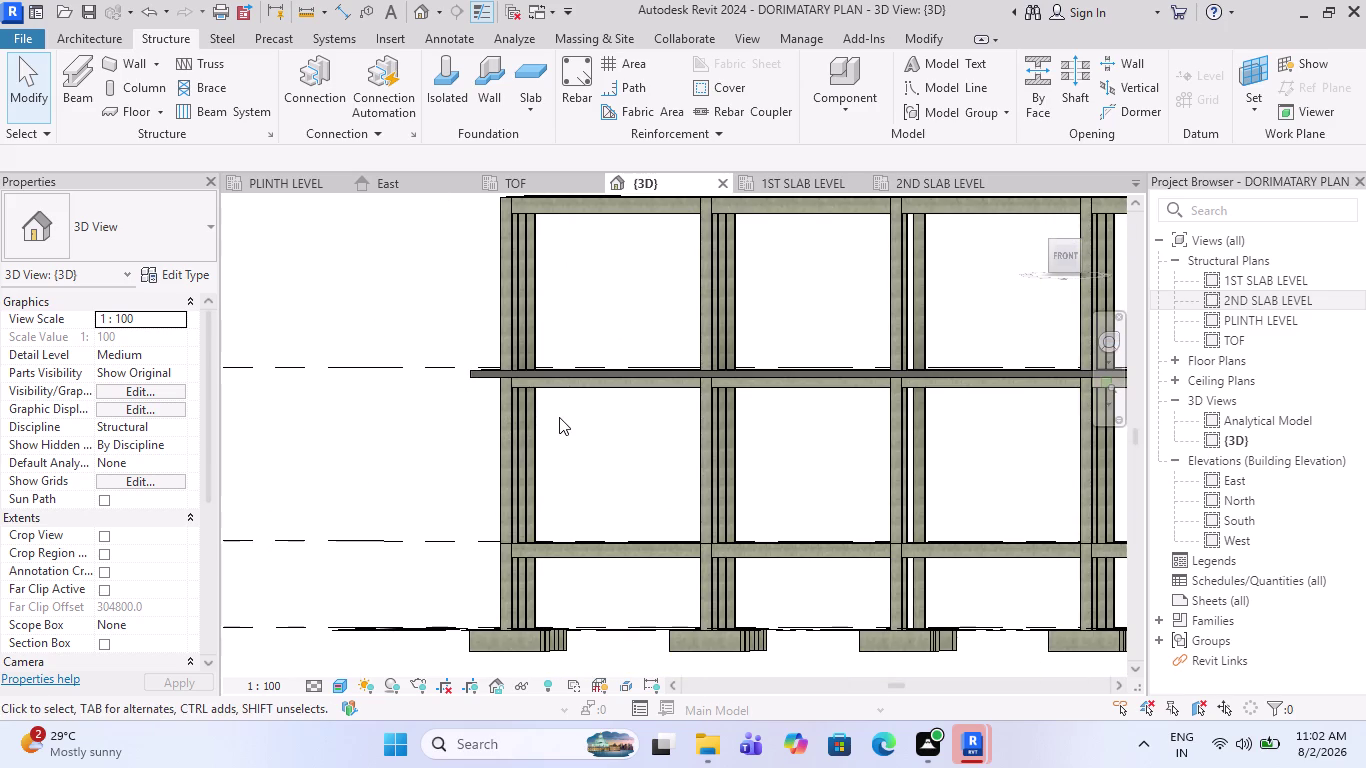
scroll(up, 3)
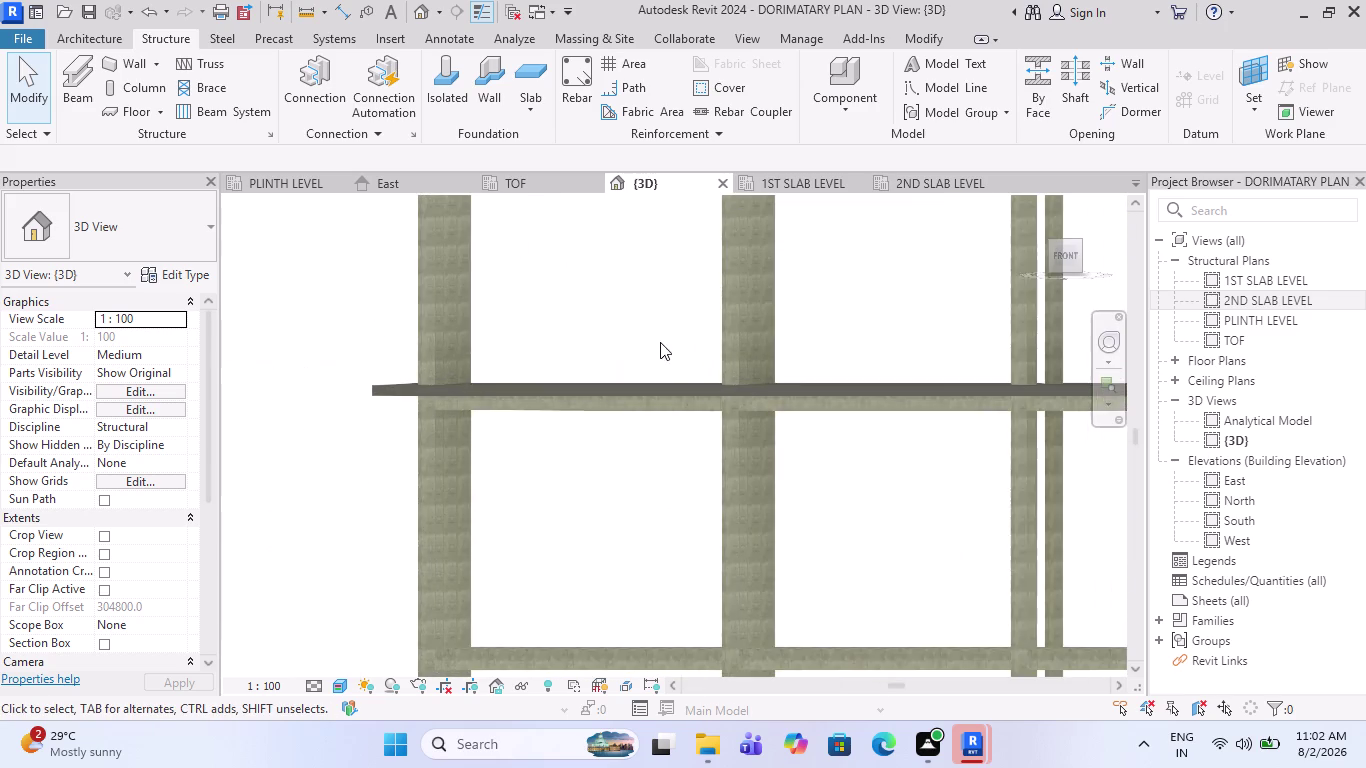
scroll(up, 3)
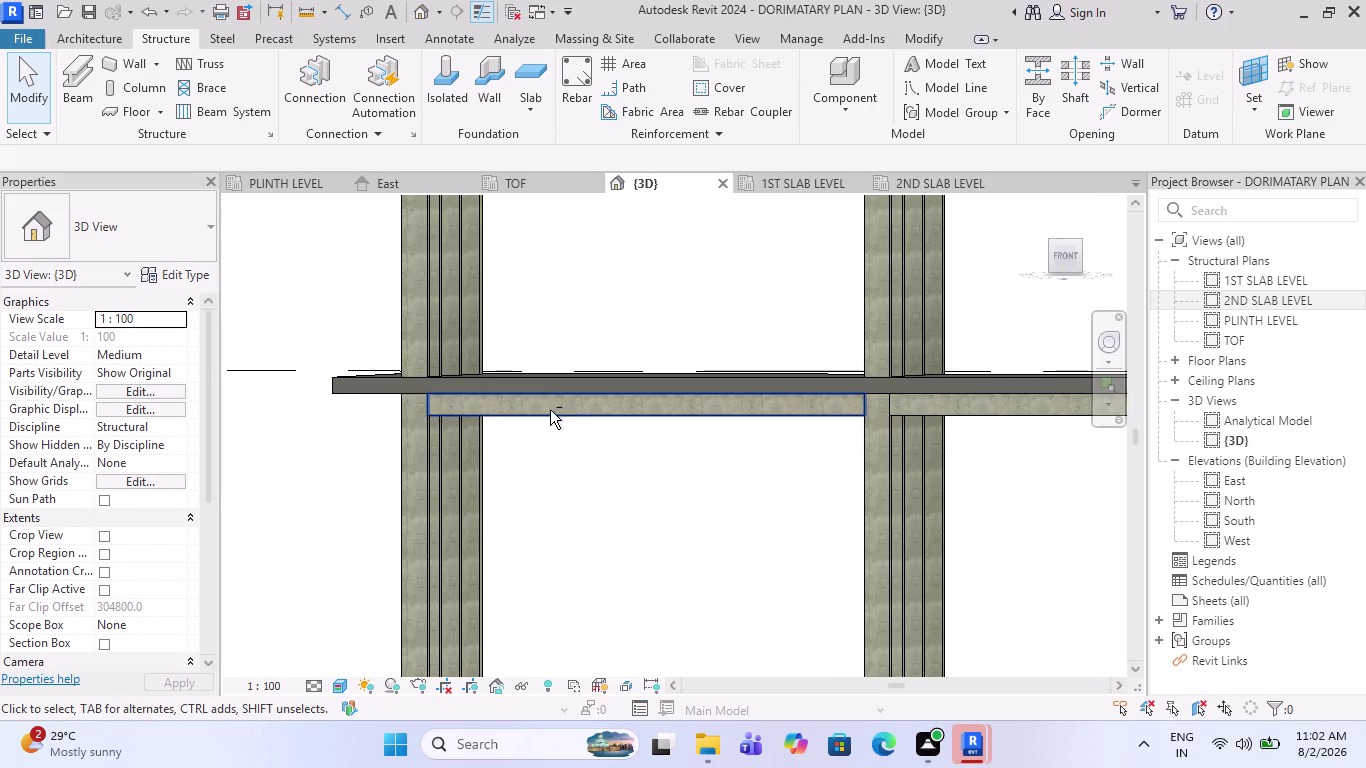
middle_drag(577, 424, 512, 491)
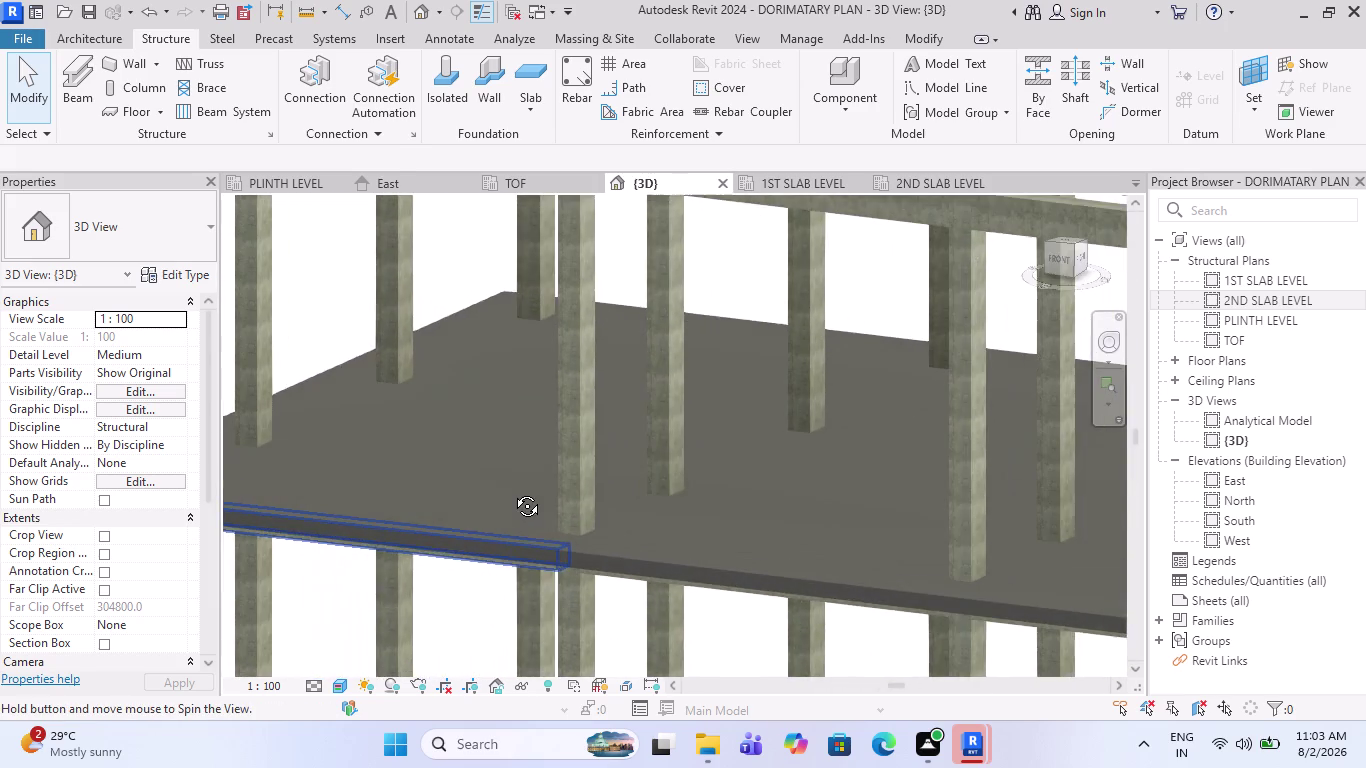
middle_drag(512, 491, 618, 443)
scroll(up, 3)
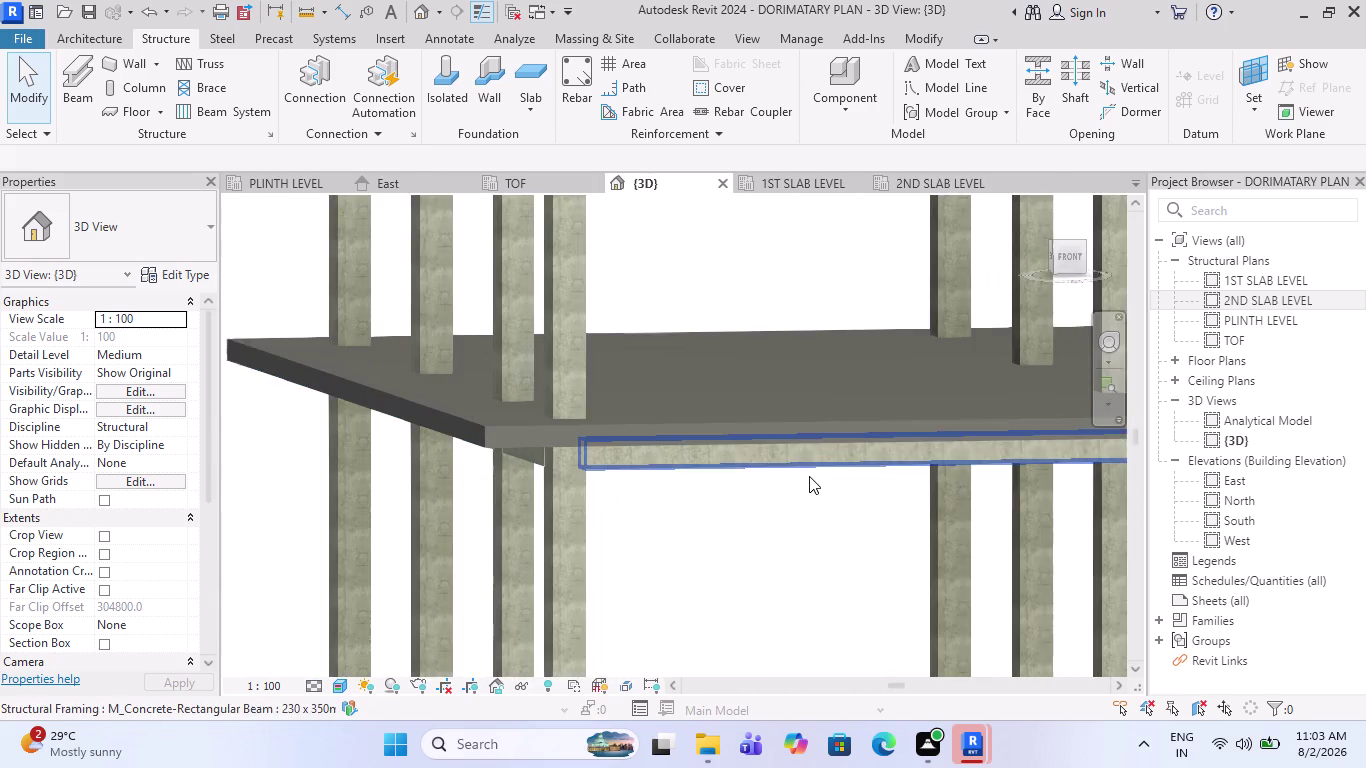
Select the girder under the slab edge and bring up the East elevation.
click(811, 472)
scroll(down, 3)
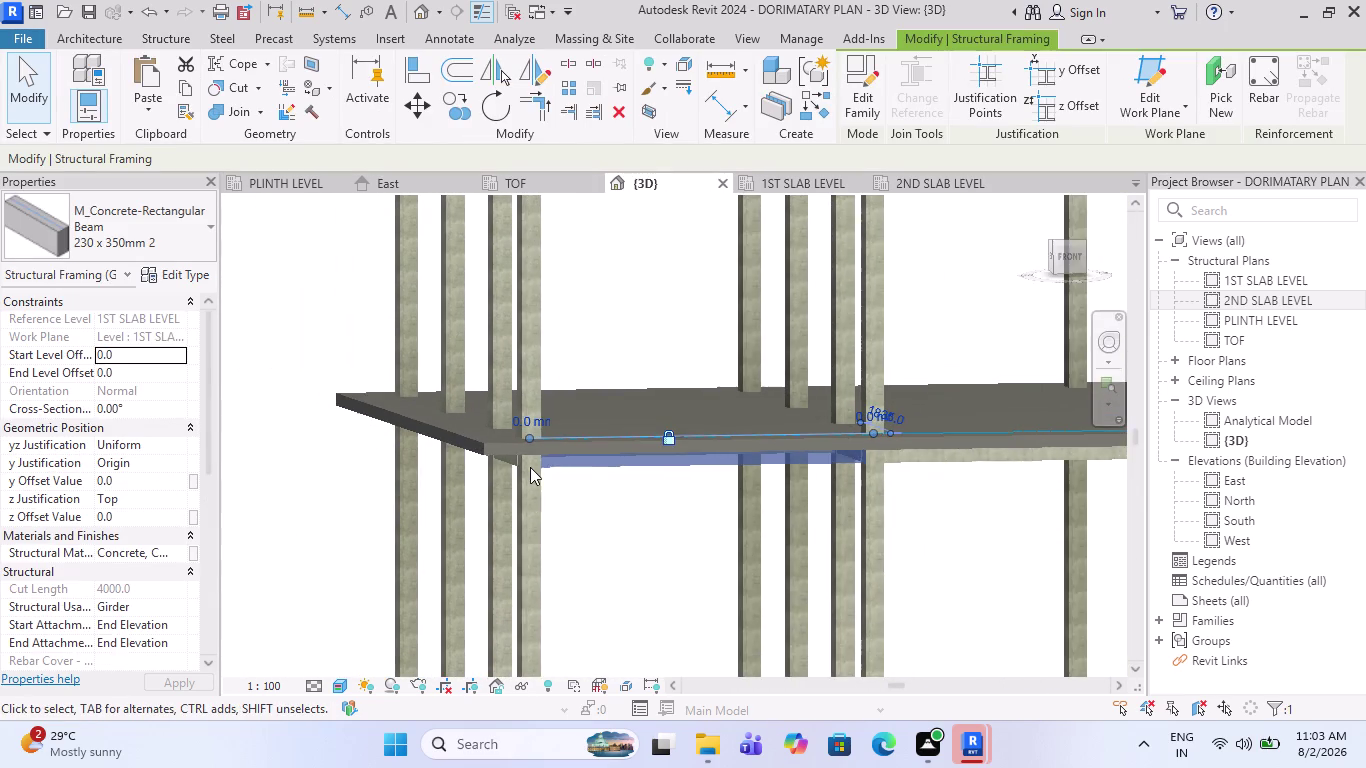
click(369, 184)
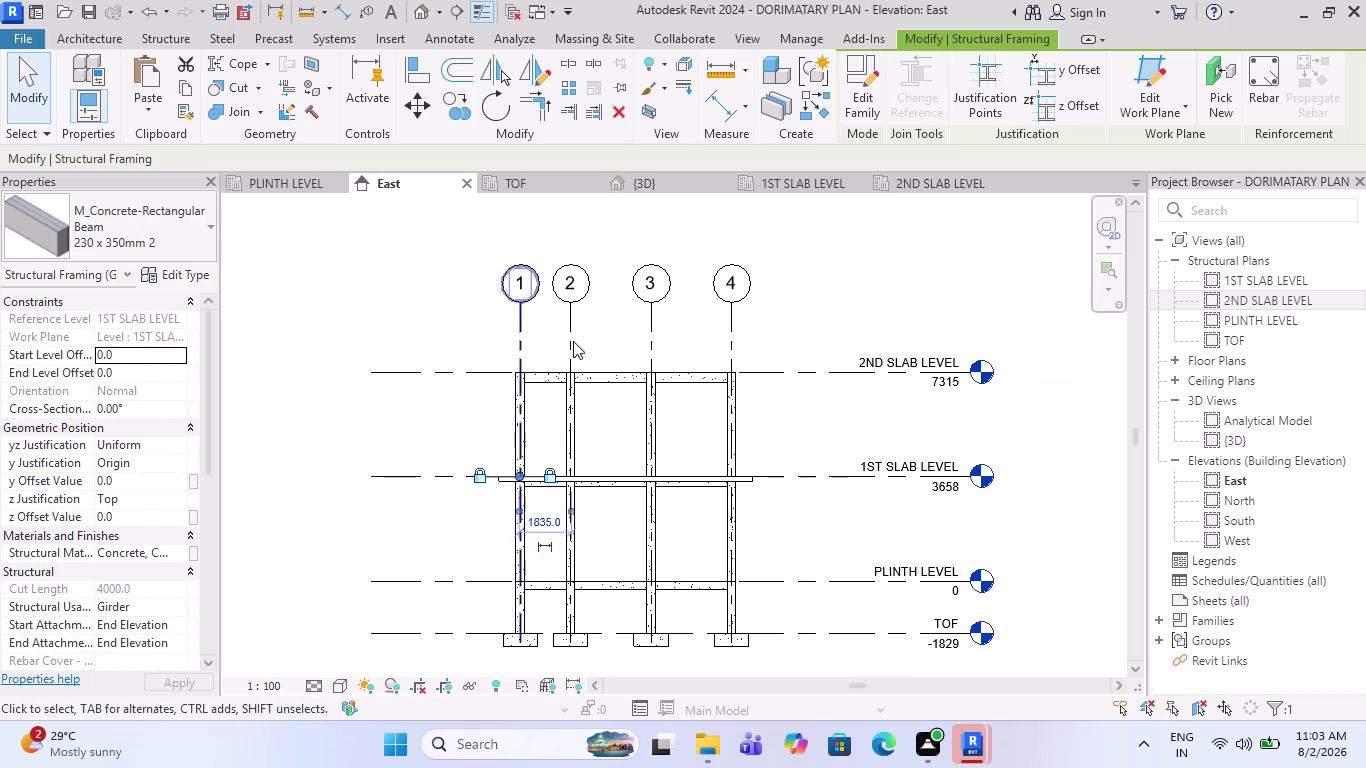
Zoom the East elevation, deselect the girder, and select the 1st slab level floor.
scroll(up, 3)
scroll(up, 3)
key(Escape)
scroll(up, 3)
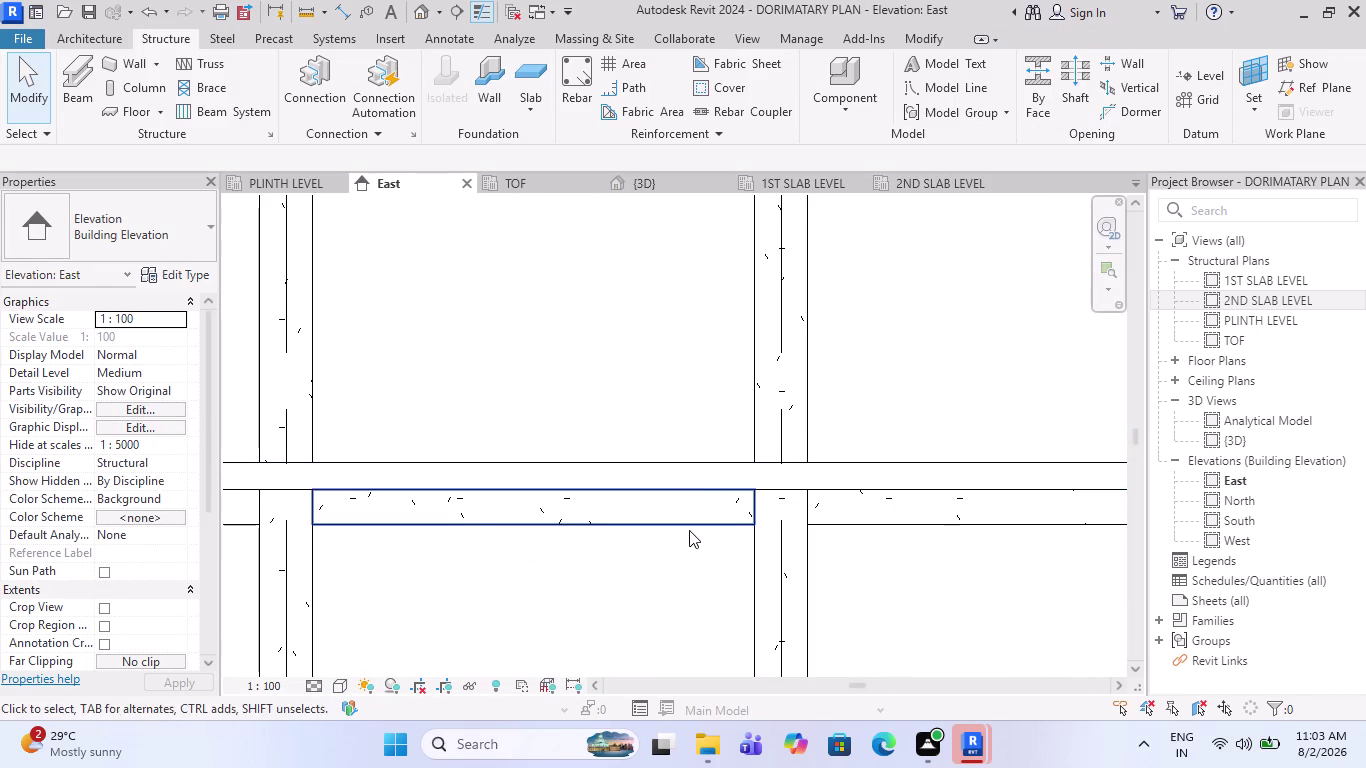
scroll(down, 3)
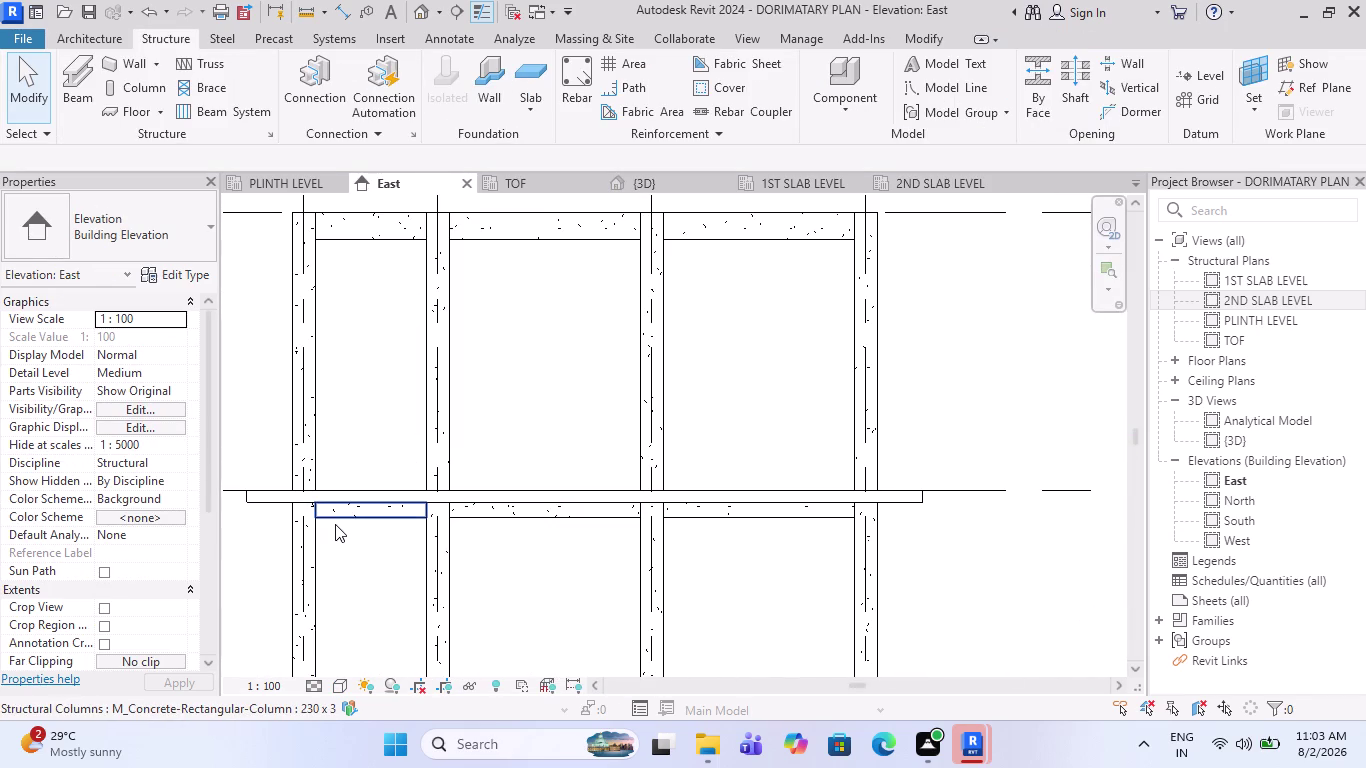
click(335, 524)
scroll(up, 3)
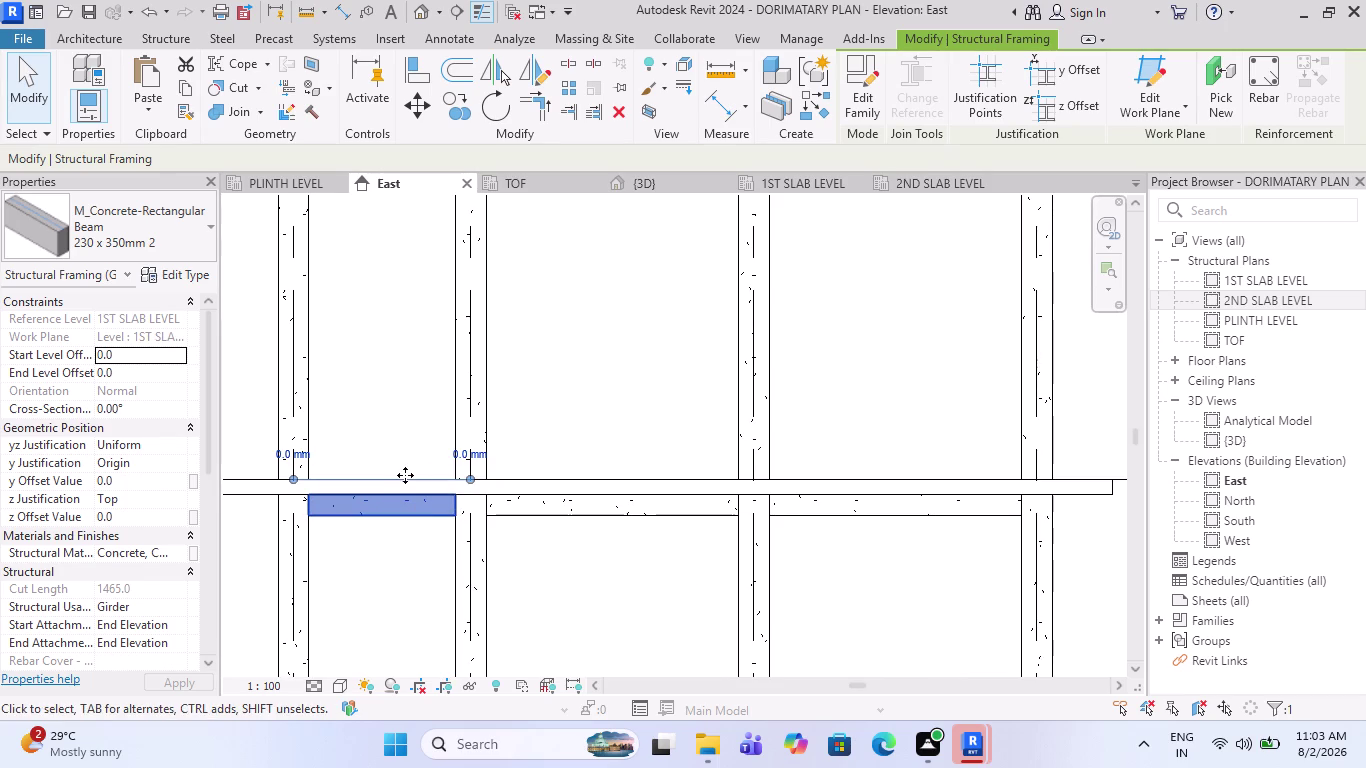
key(Escape)
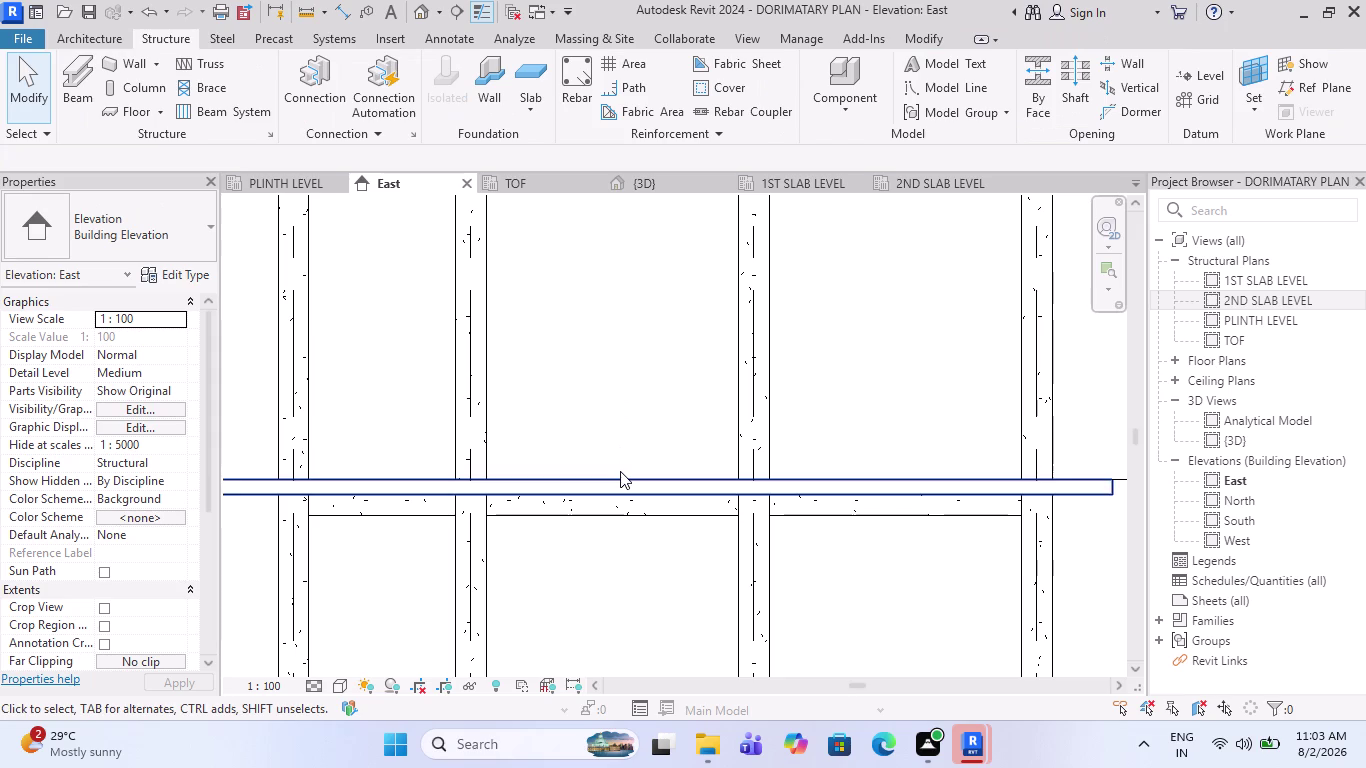
click(620, 471)
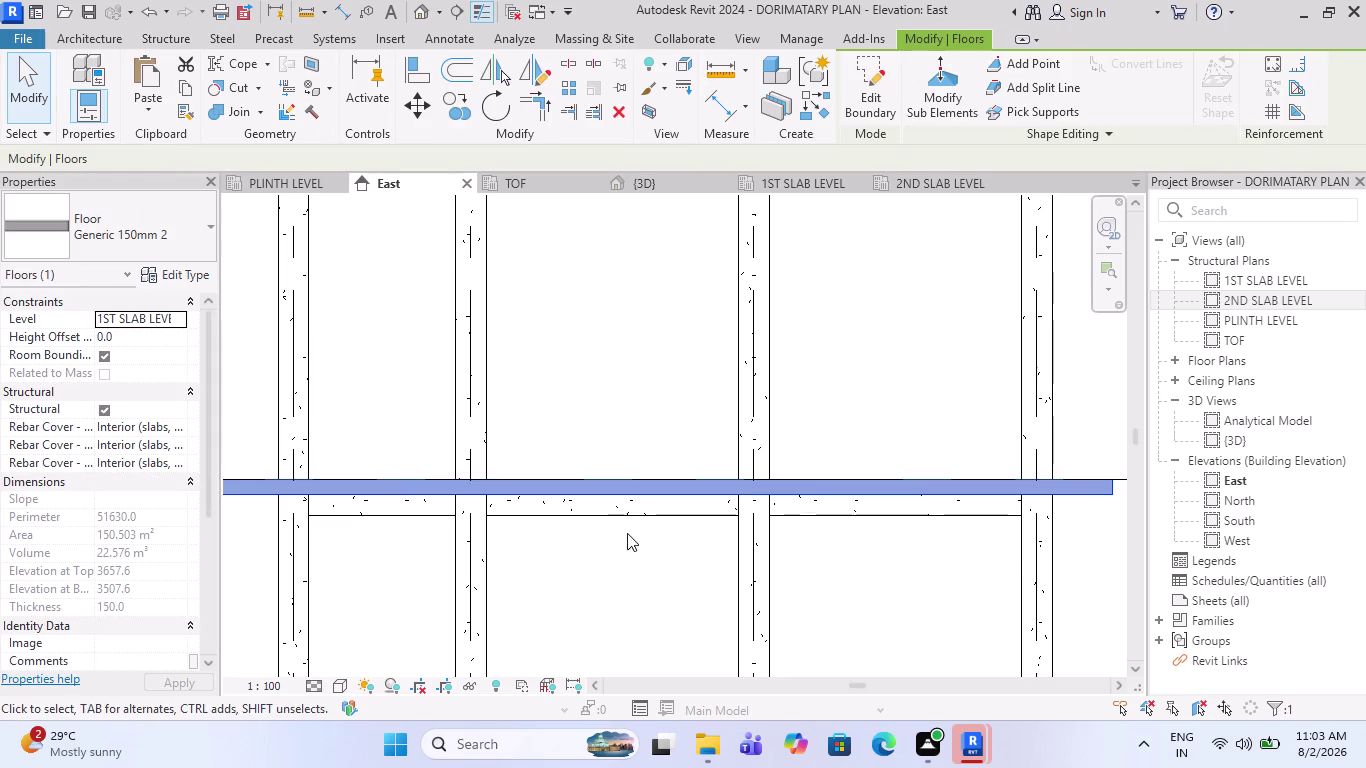
Crossing-window select the girders, columns and floor below the 1st slab level.
scroll(down, 3)
scroll(down, 3)
scroll(up, 3)
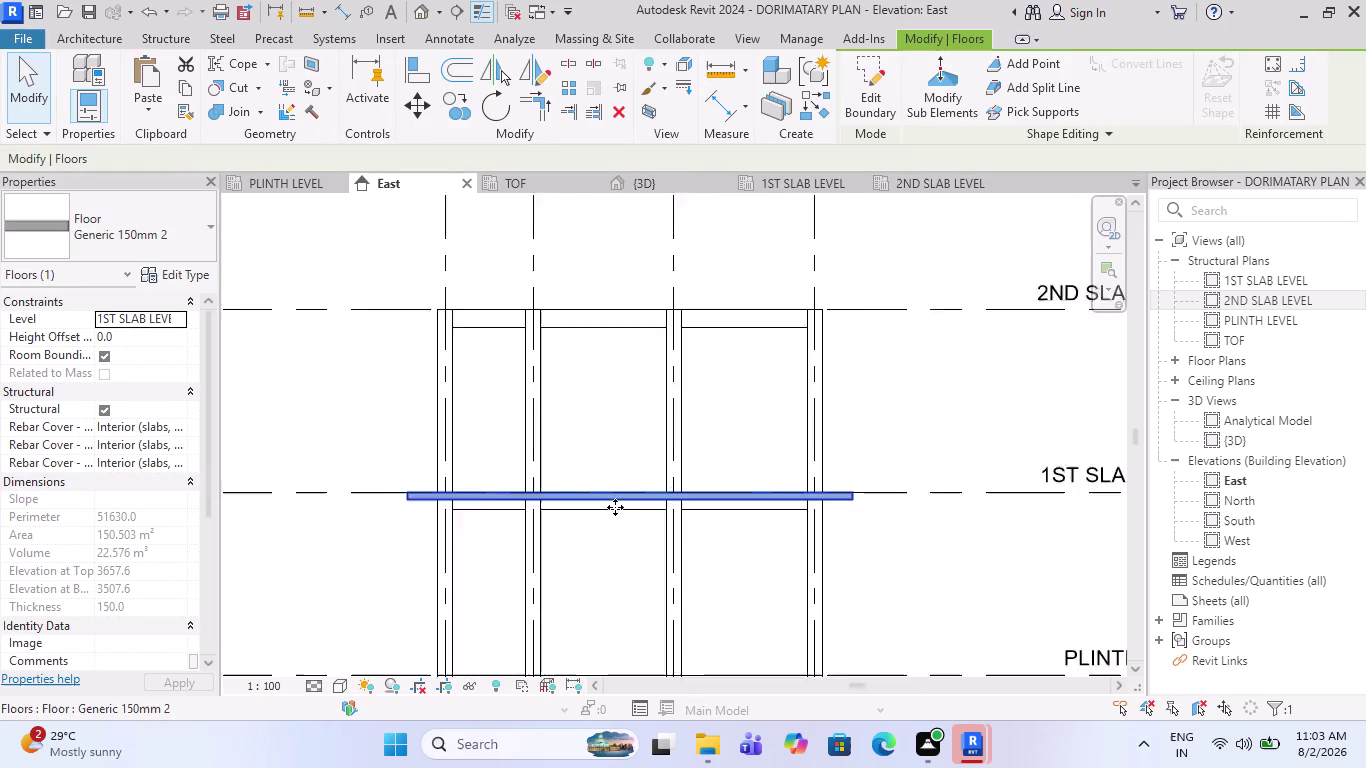
key(Escape)
scroll(up, 3)
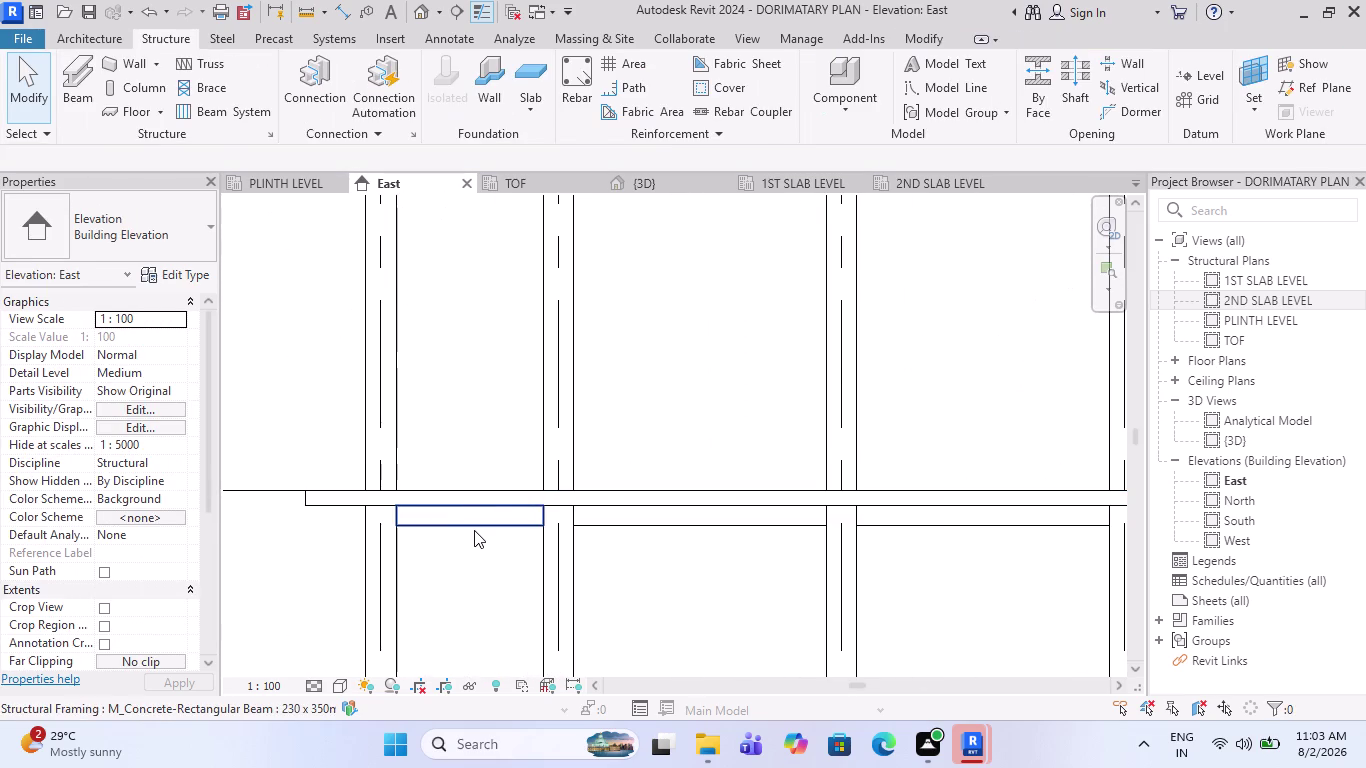
click(474, 530)
scroll(down, 3)
key(Escape)
drag(862, 535, 650, 516)
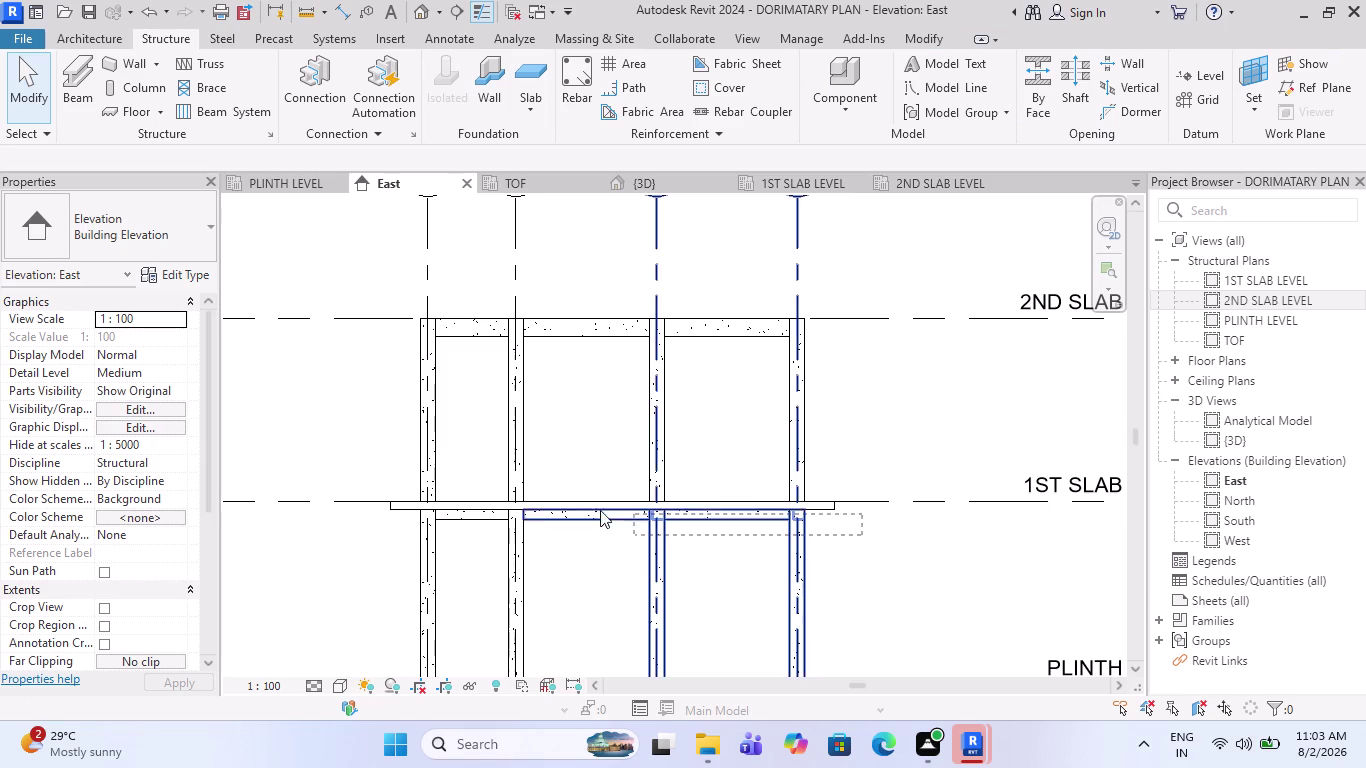
drag(650, 516, 358, 505)
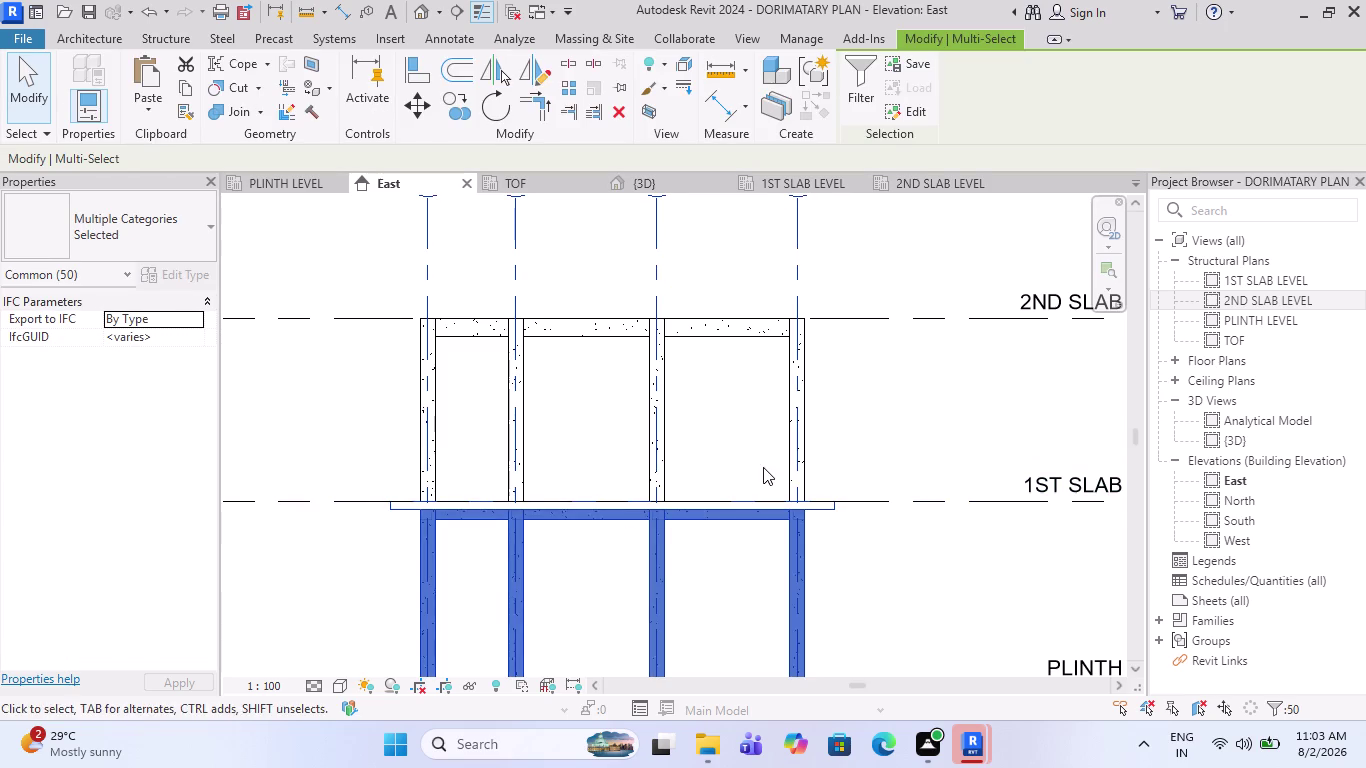
Filter the selection to Structural Framing (Girder) only, leaving the 26 girders.
click(844, 74)
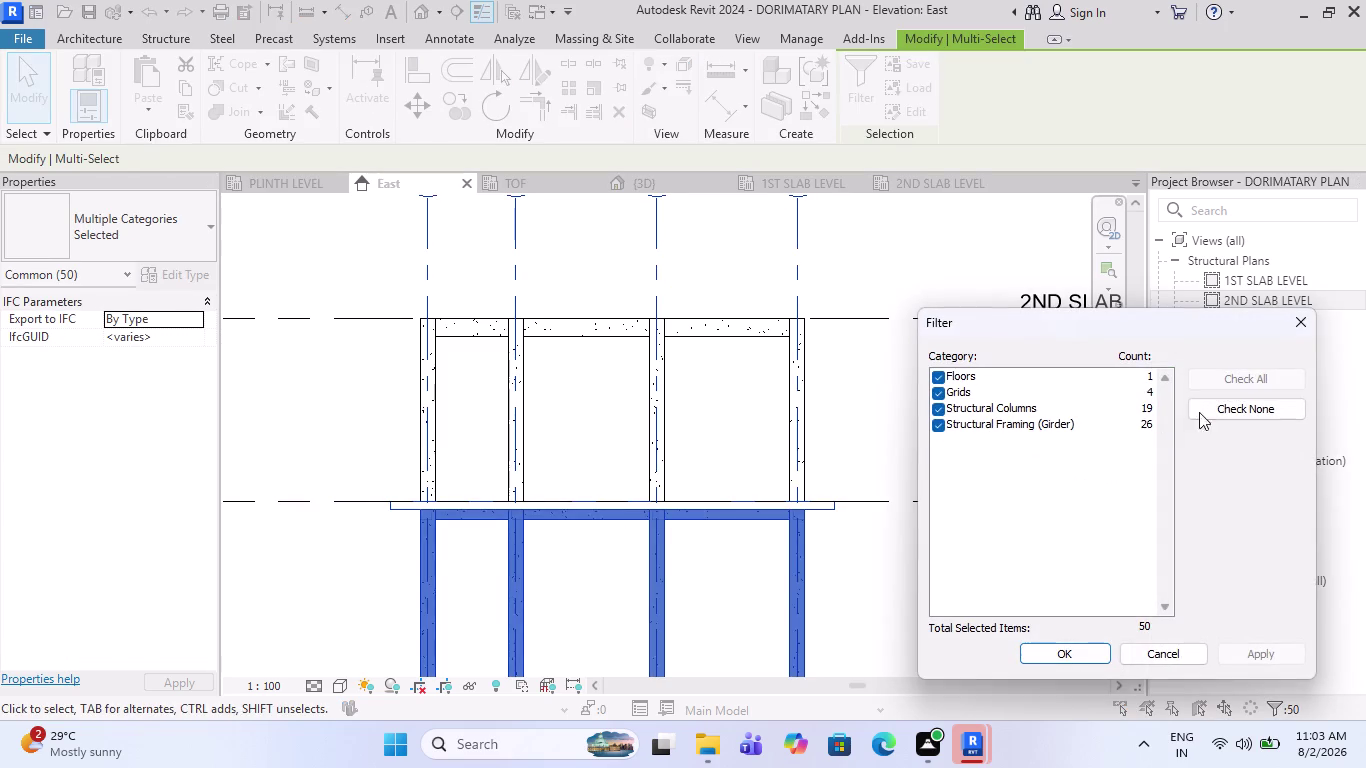
click(1217, 407)
click(944, 427)
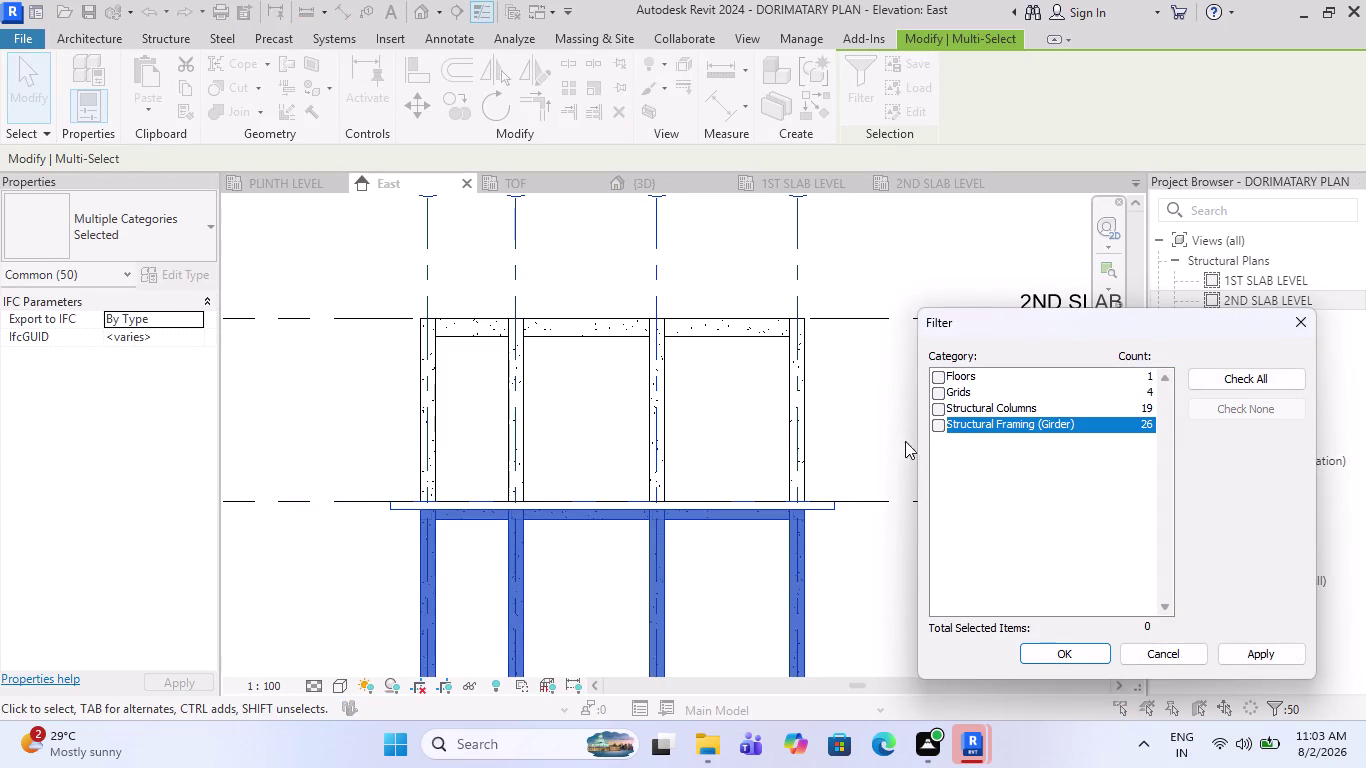
click(941, 431)
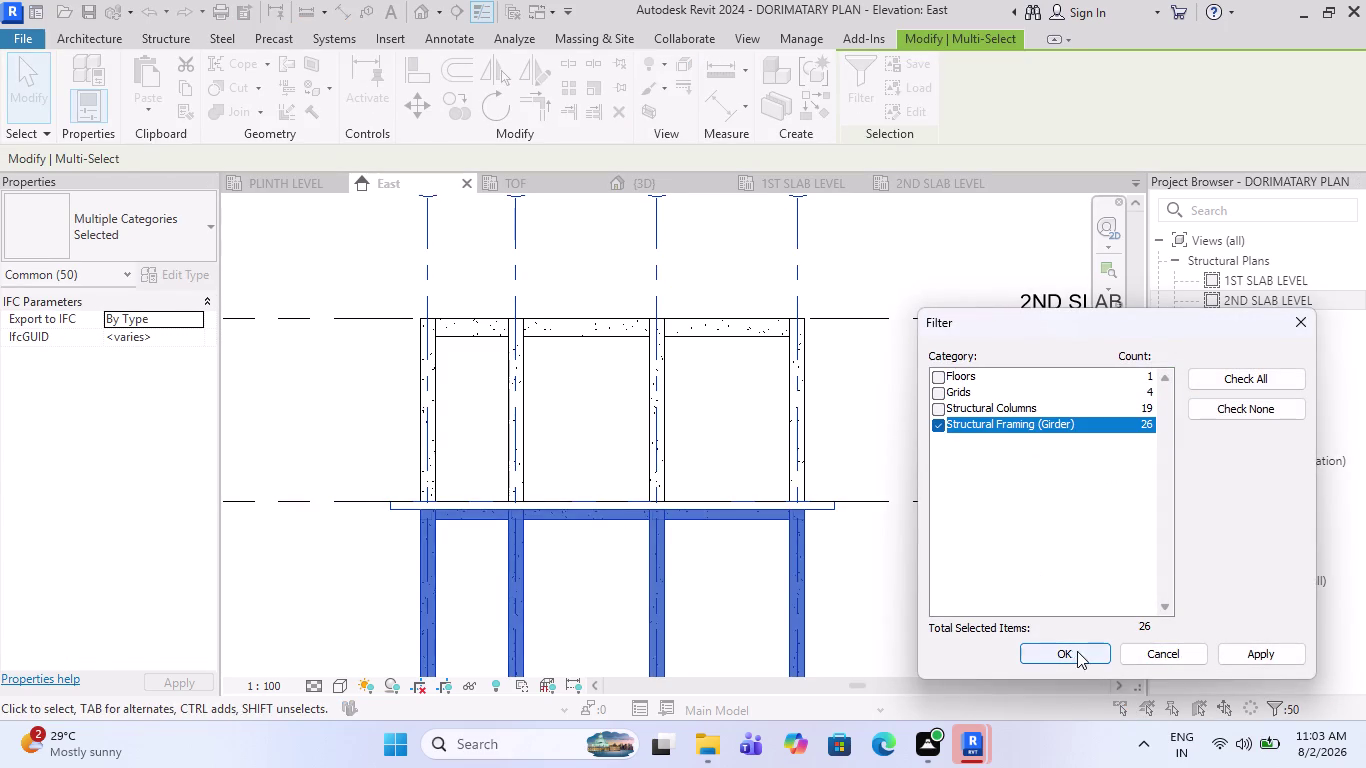
click(1076, 650)
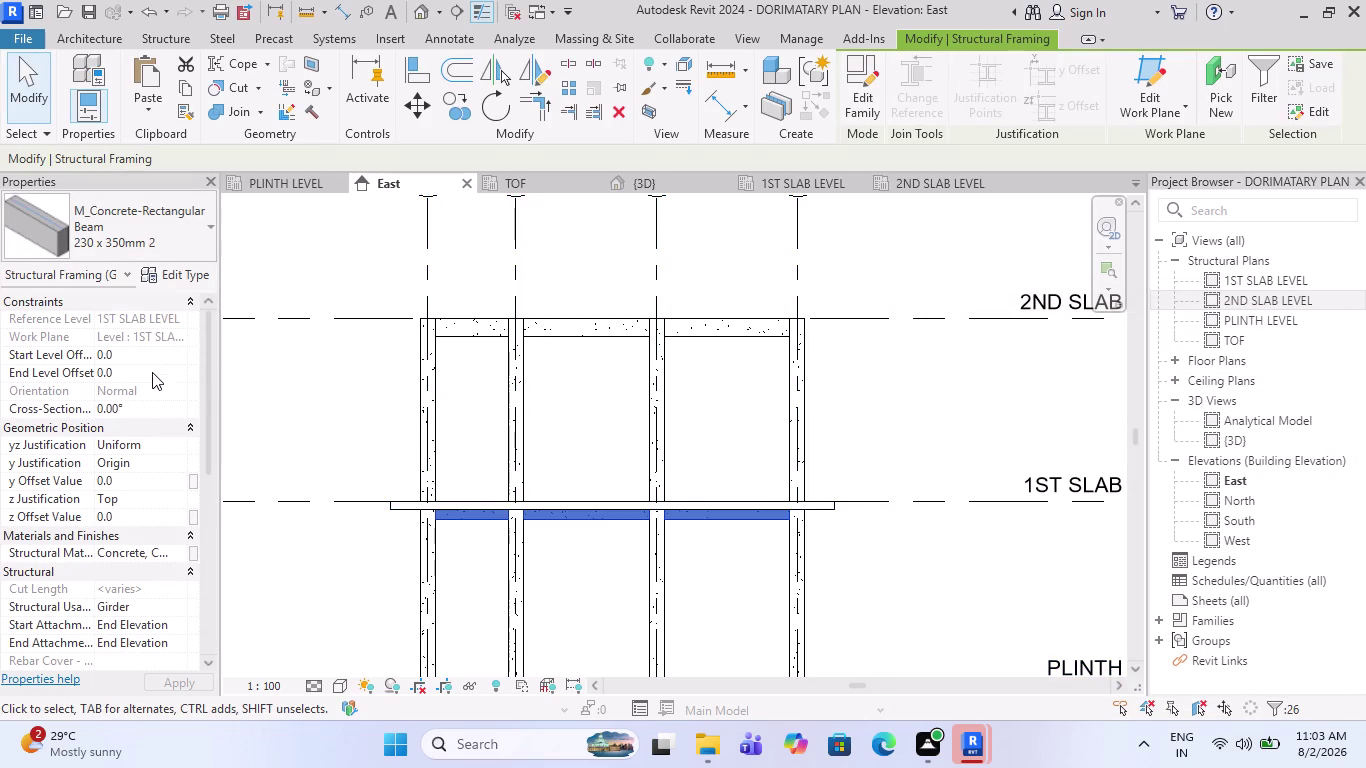
Apply a 6" (152.4) end level offset to the girders, then undo it.
click(152, 372)
key(6)
key(shift+quotedbl)
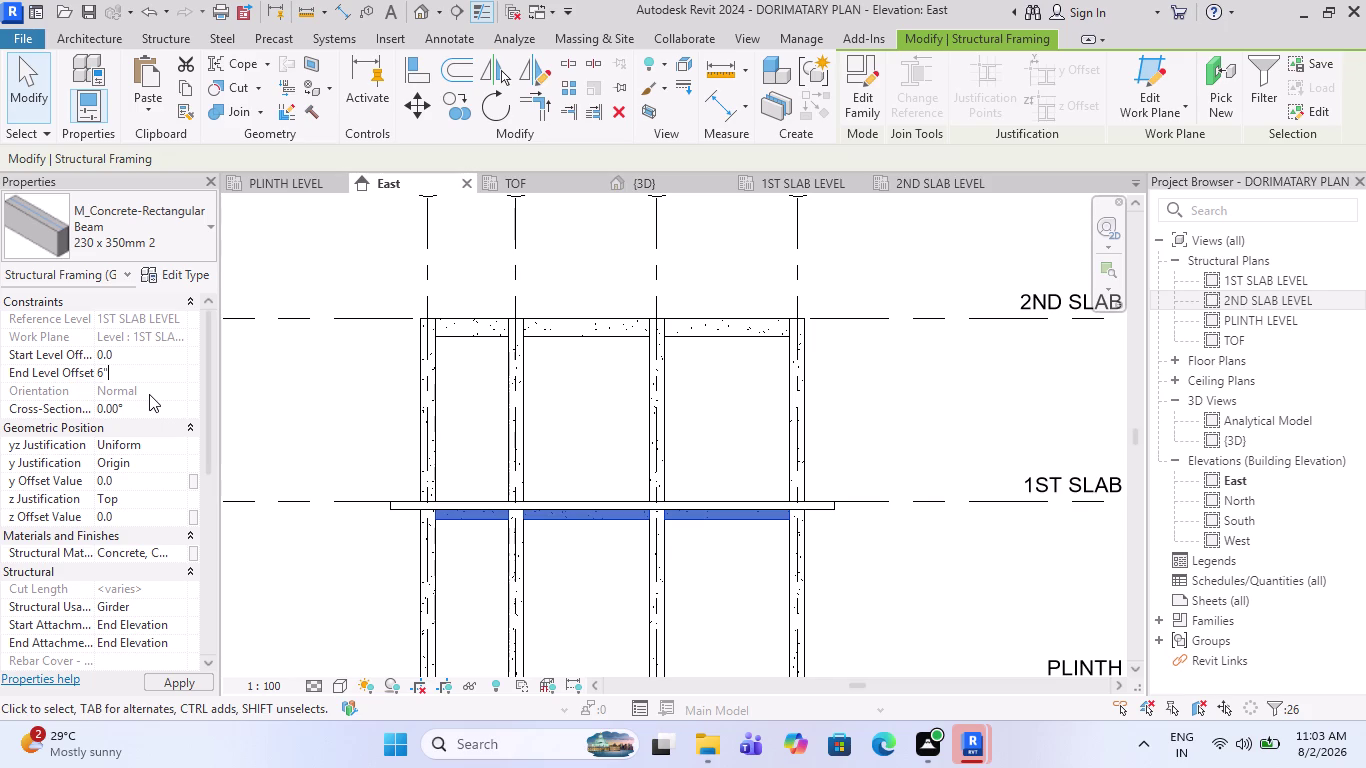
key(Return)
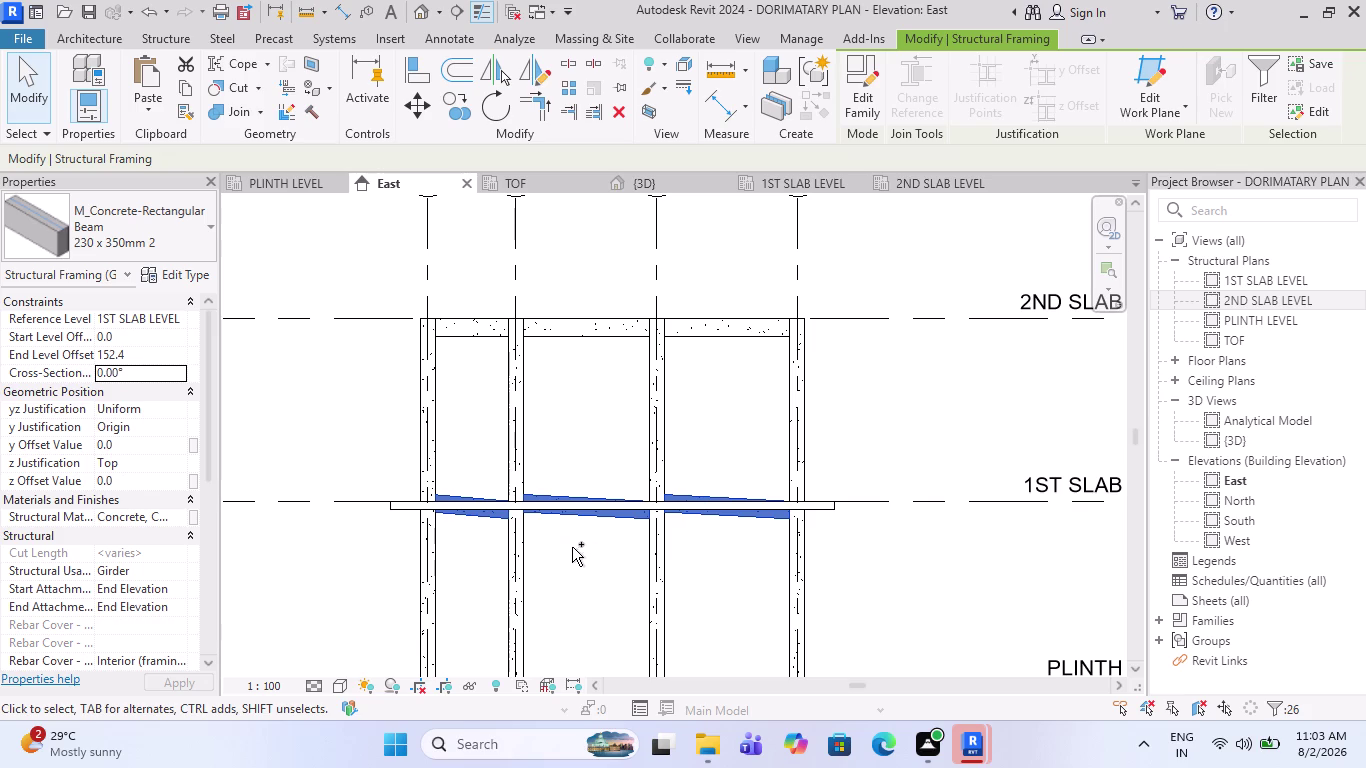
key(ctrl+z)
Window-select the framing and columns below the 1st slab level again.
drag(934, 529, 646, 522)
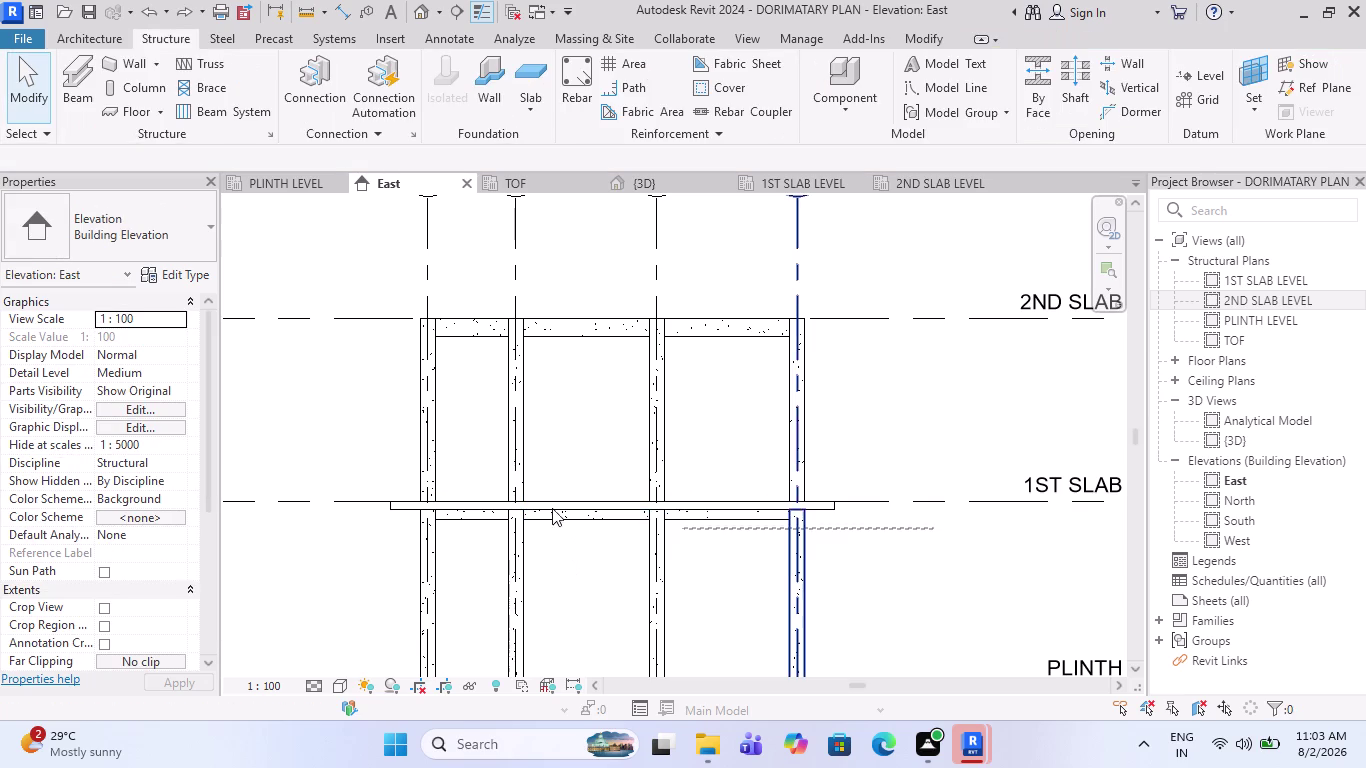
drag(646, 522, 370, 518)
click(350, 518)
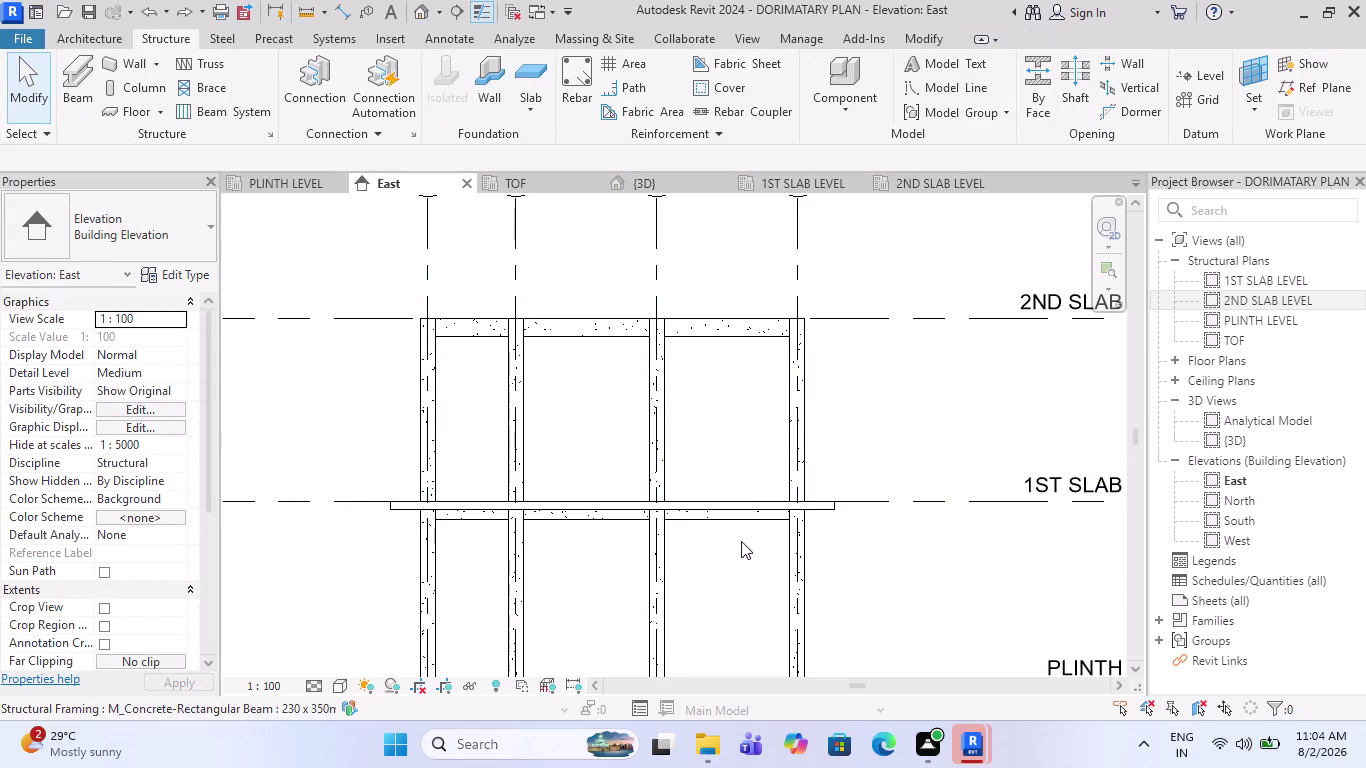
drag(904, 549, 299, 514)
Filter the selection to keep only Structural Framing (Girder).
click(843, 77)
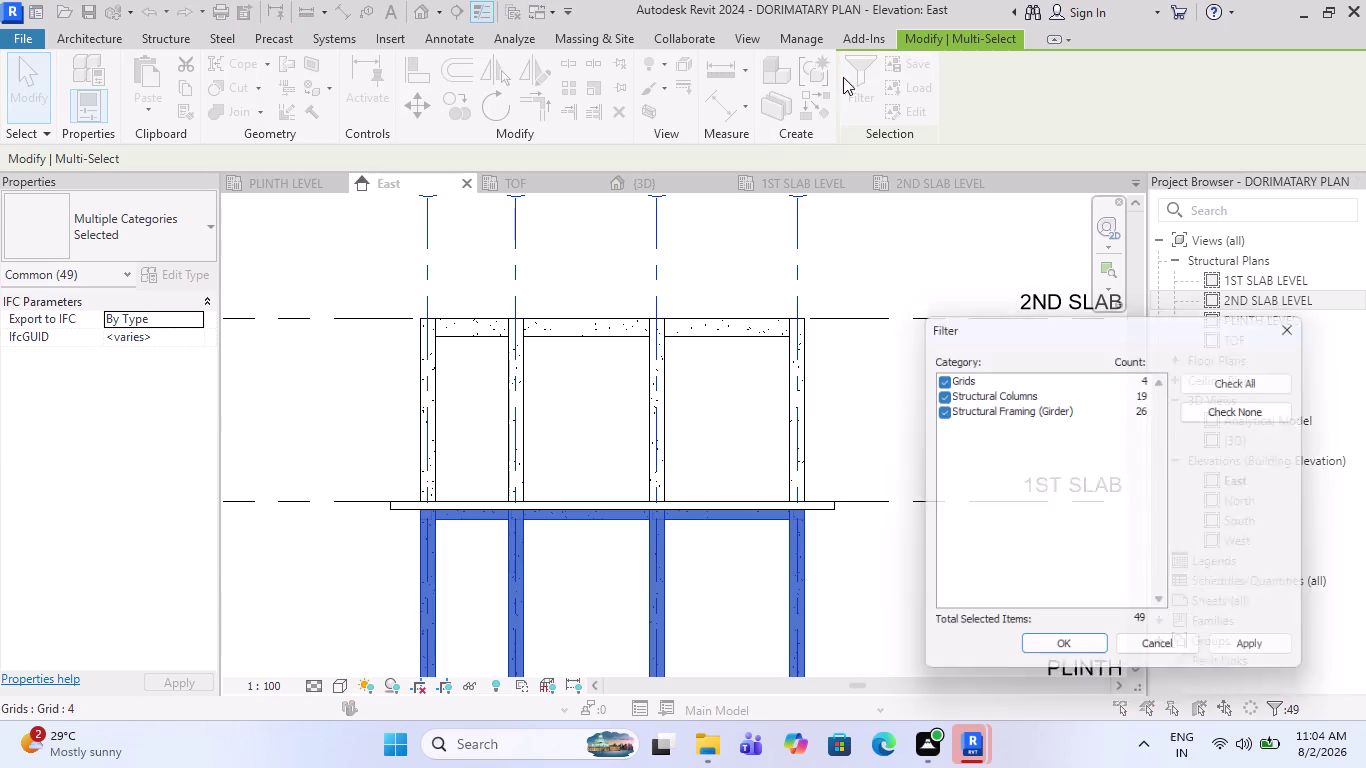
click(1240, 398)
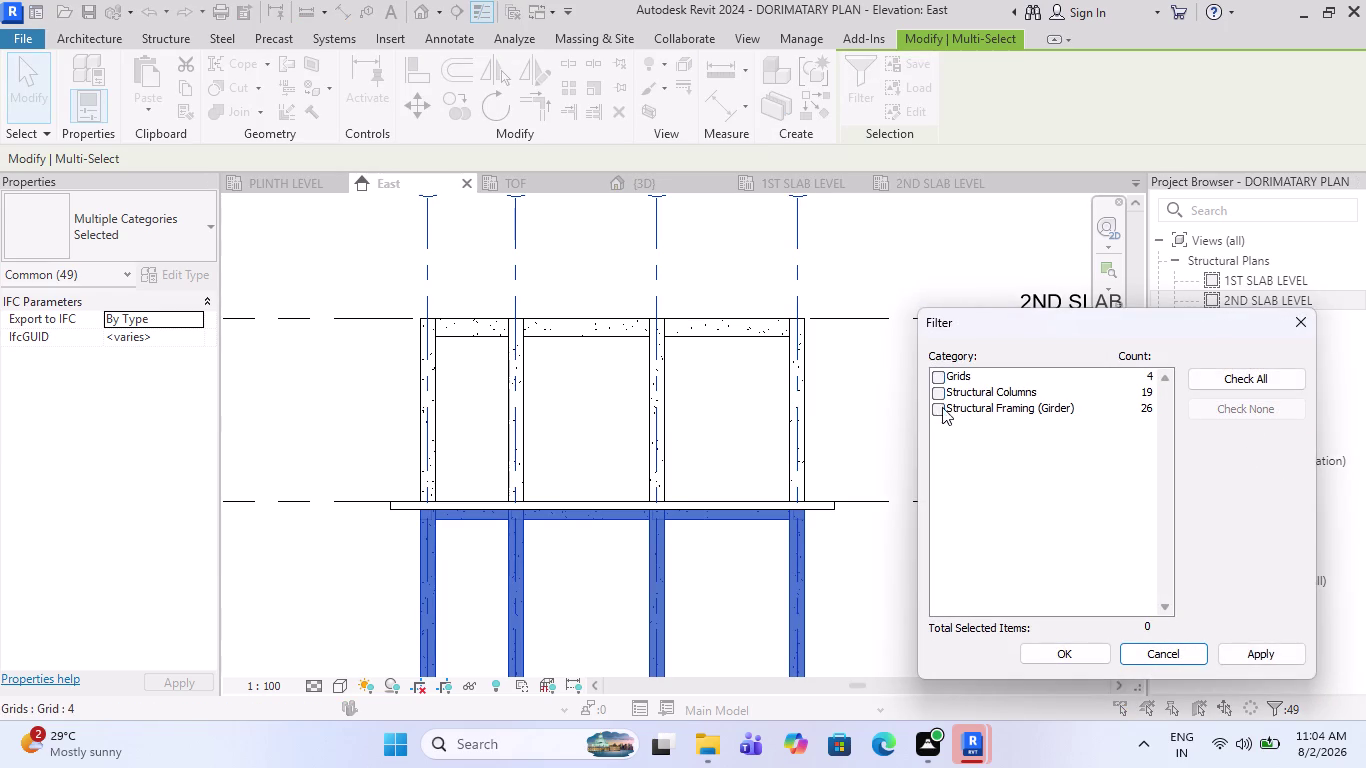
click(938, 407)
click(1058, 648)
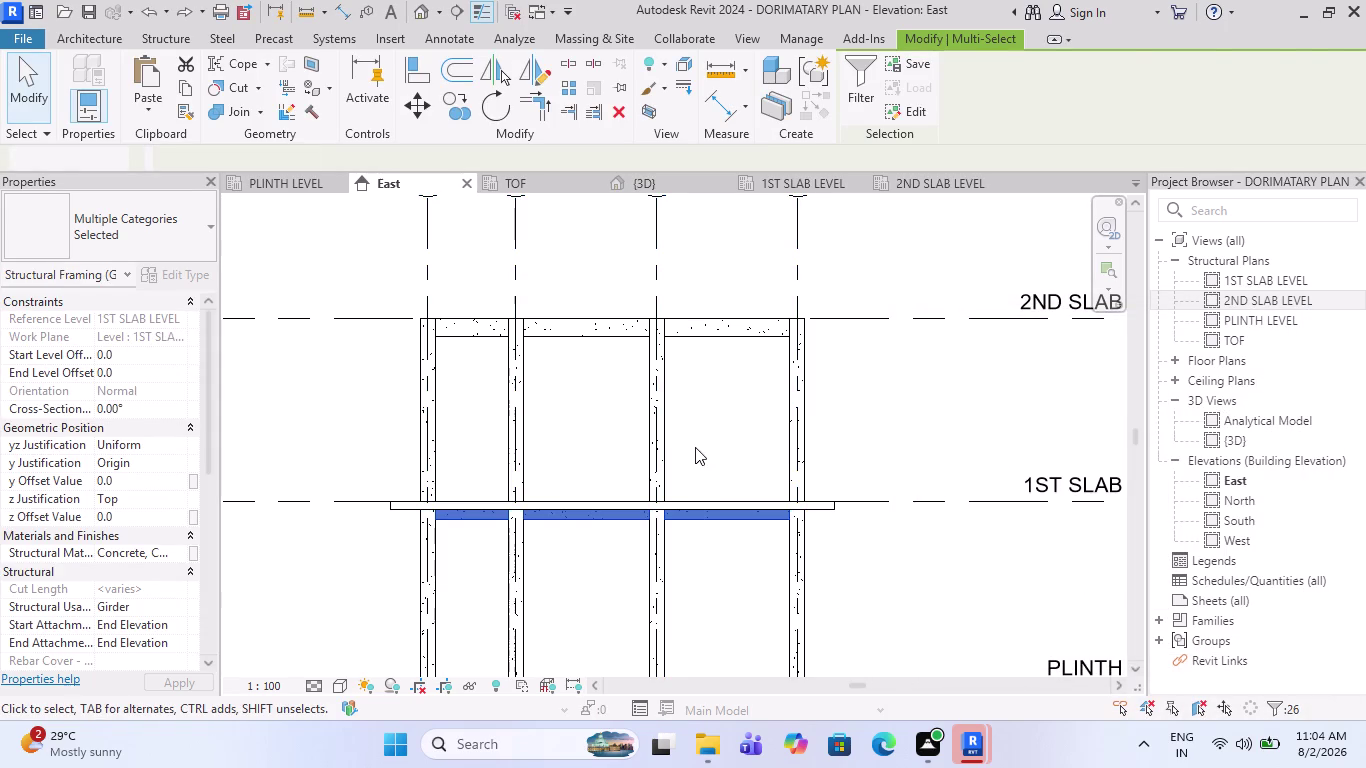
scroll(down, 3)
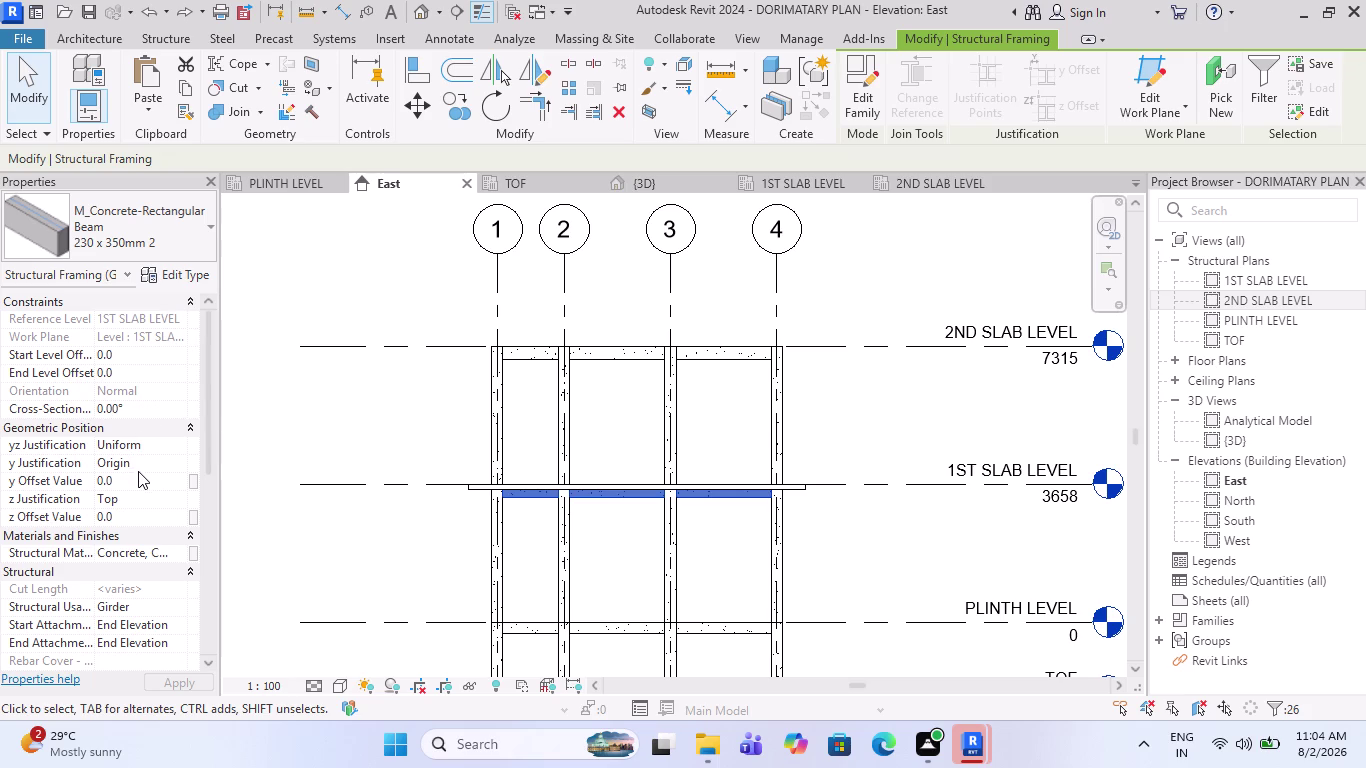
Try a -6" y offset on the girders and cancel the rejected change.
scroll(down, 3)
scroll(down, 3)
scroll(down, 3)
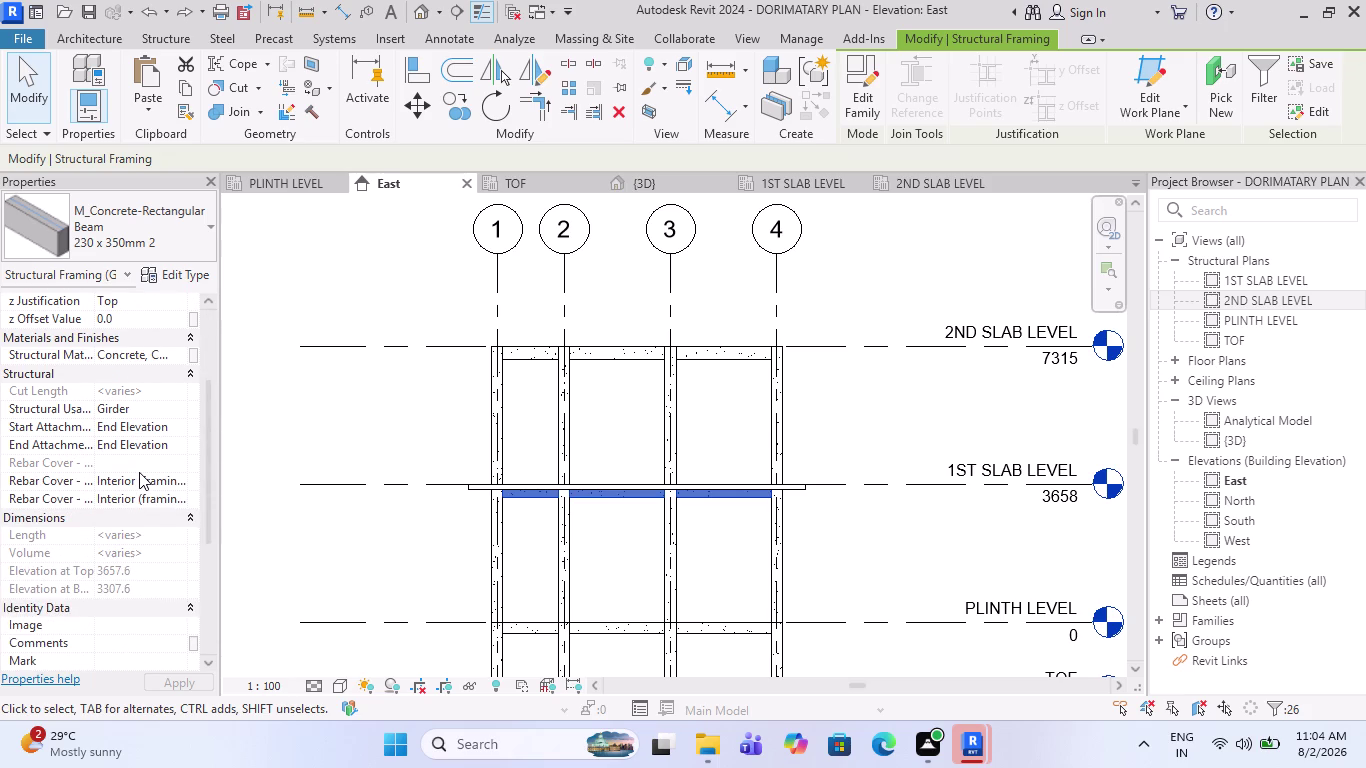
scroll(down, 3)
scroll(down, 3)
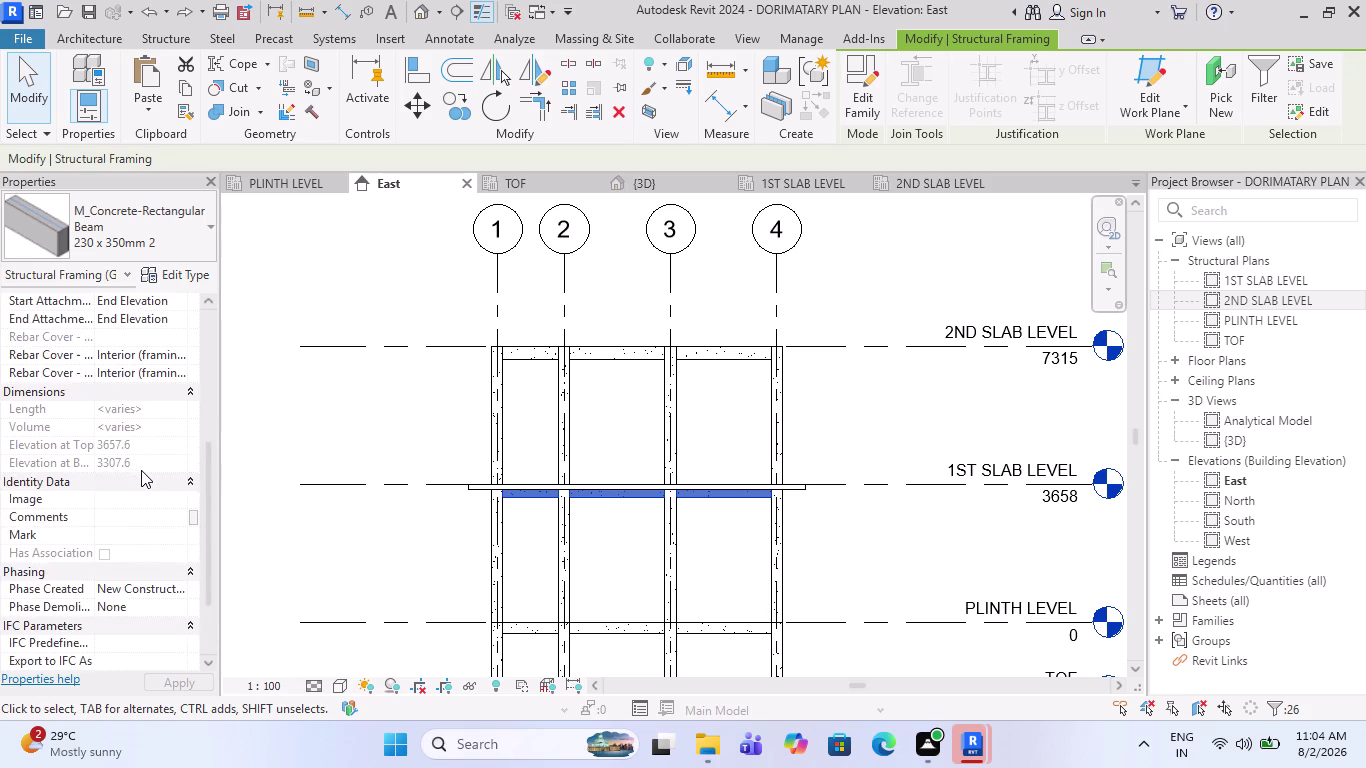
scroll(down, 3)
scroll(up, 3)
scroll(up, 3)
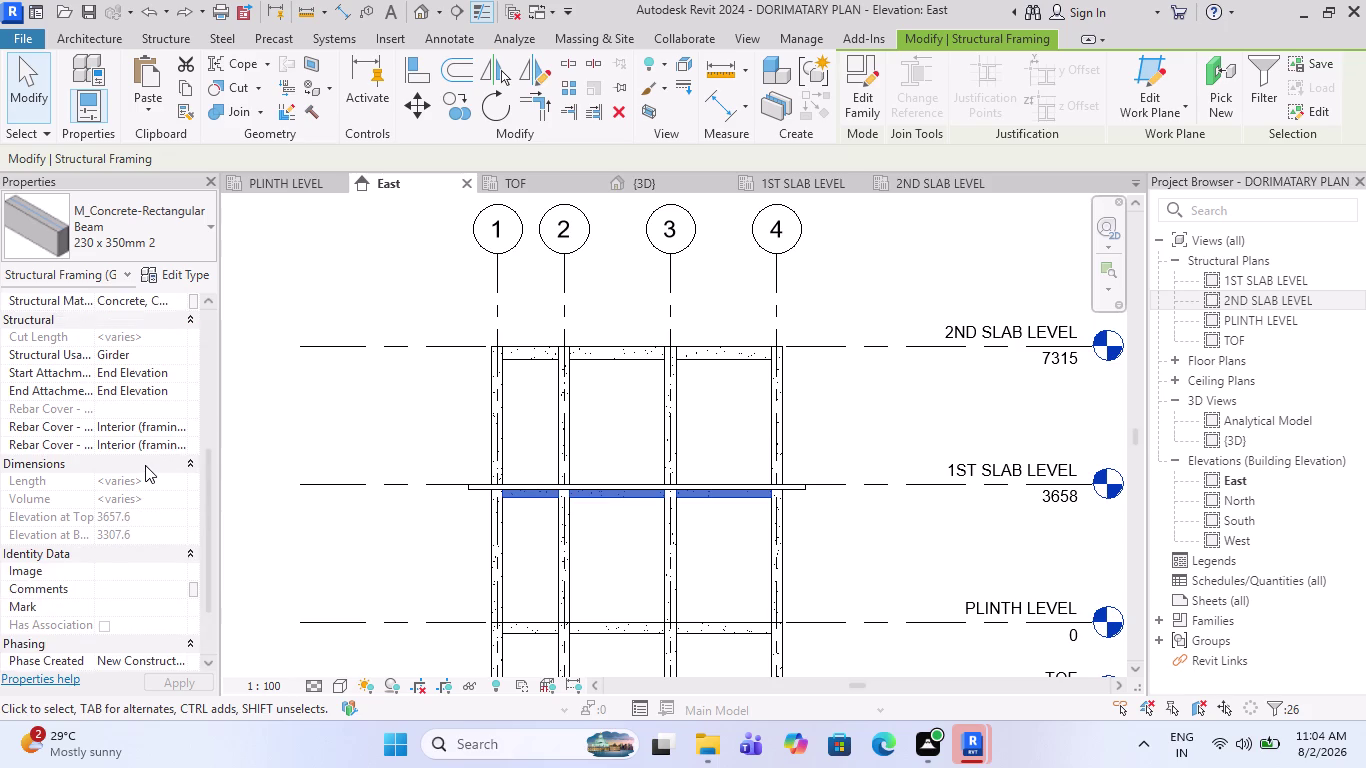
scroll(up, 3)
scroll(up, 3)
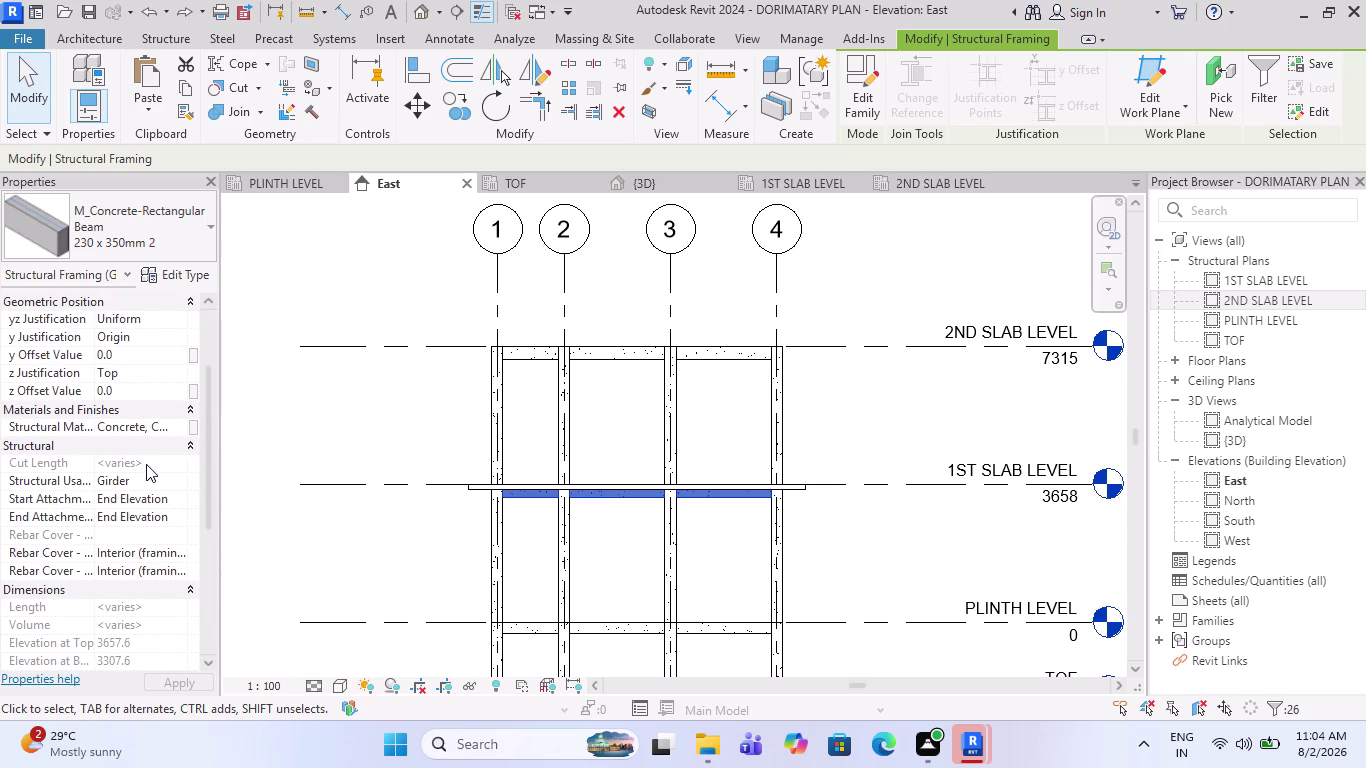
scroll(up, 3)
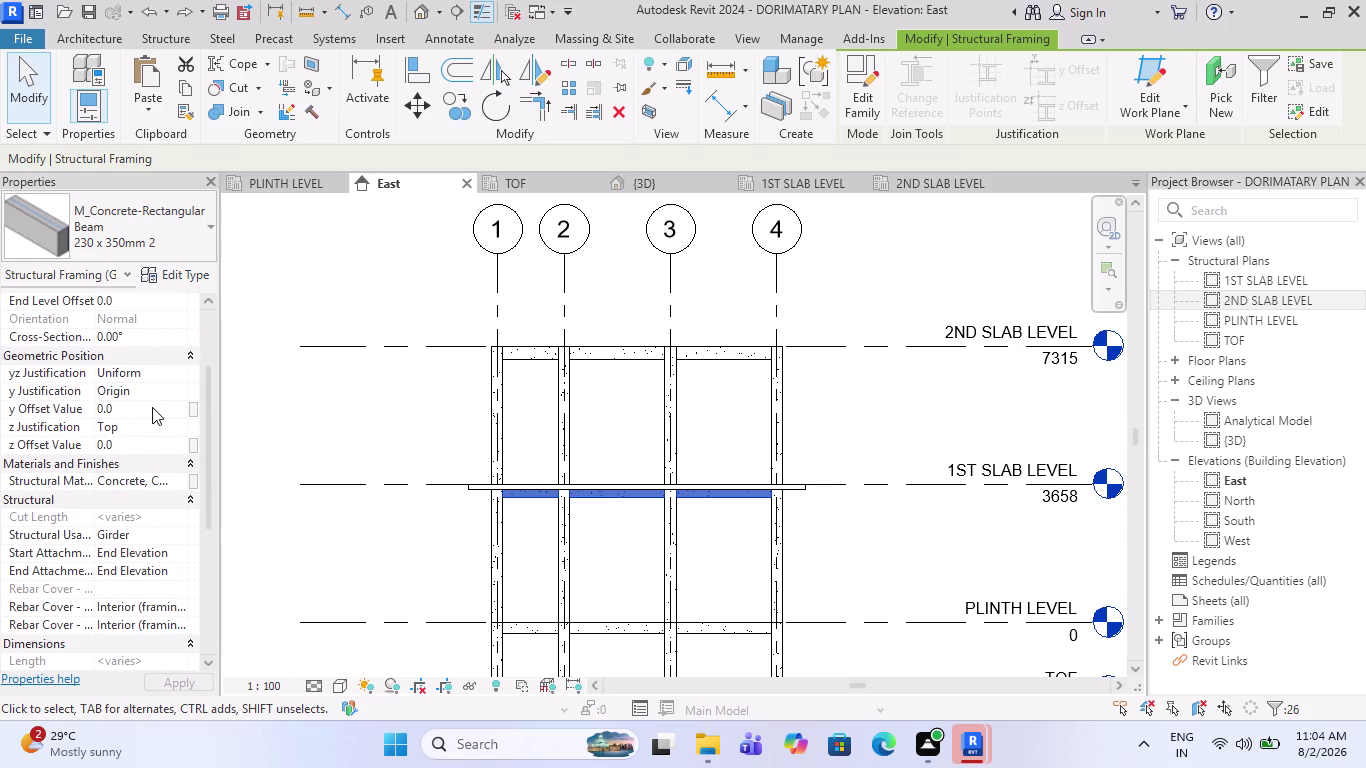
click(152, 407)
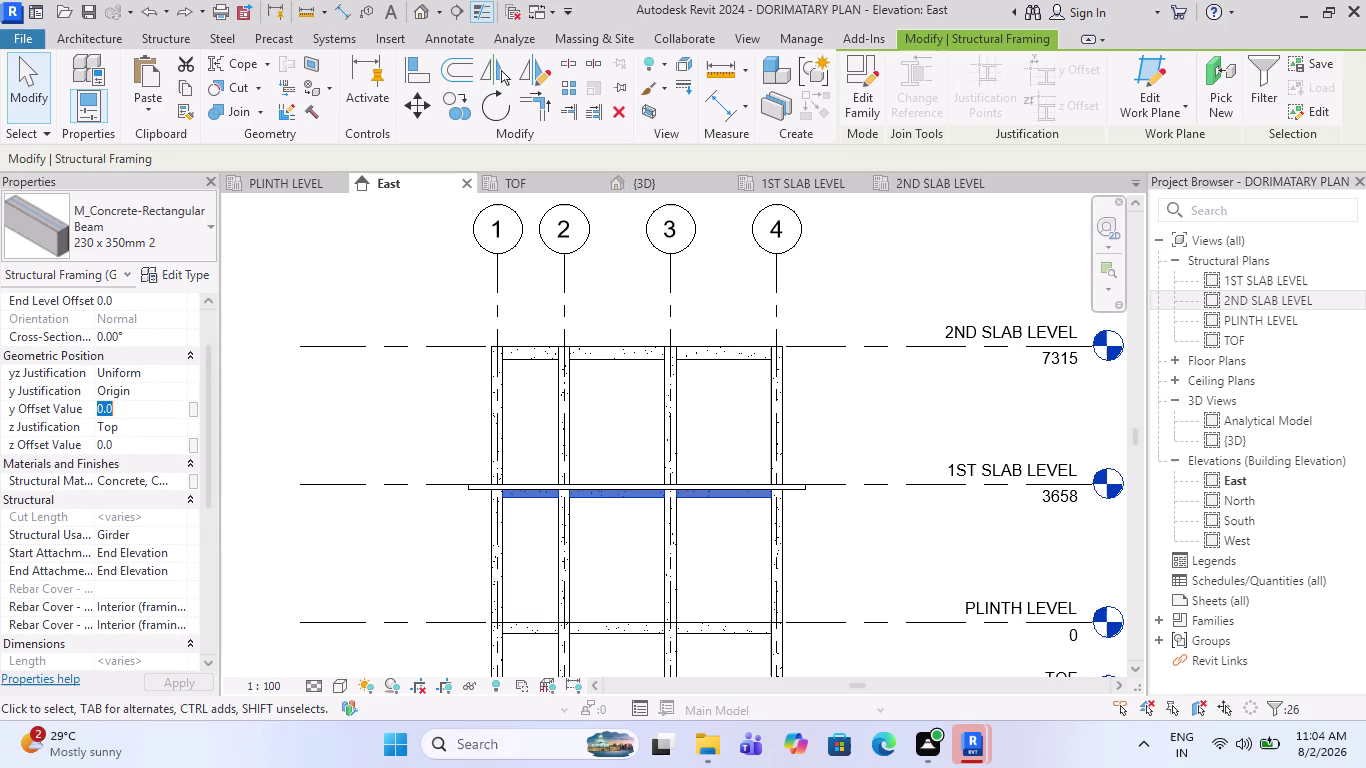
key(minus)
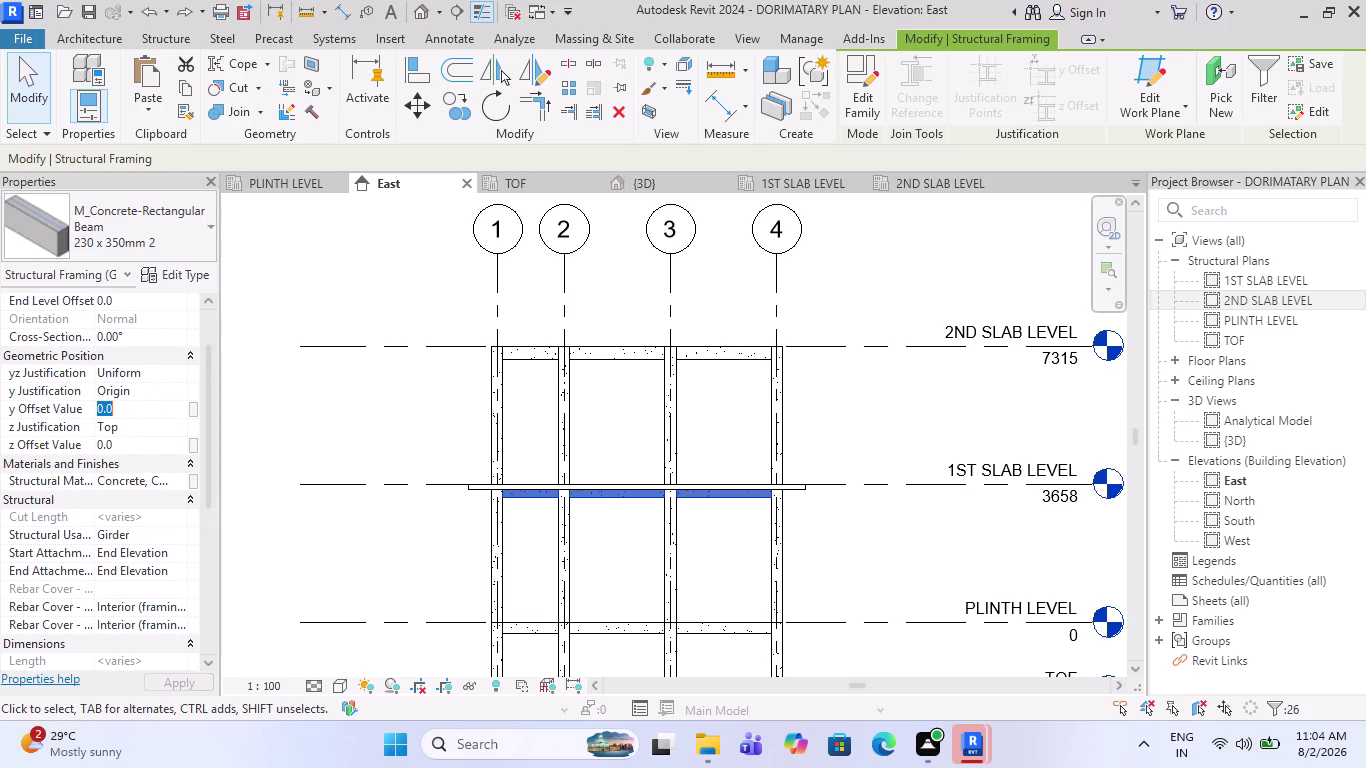
key(6)
key(shift+quotedbl)
key(Return)
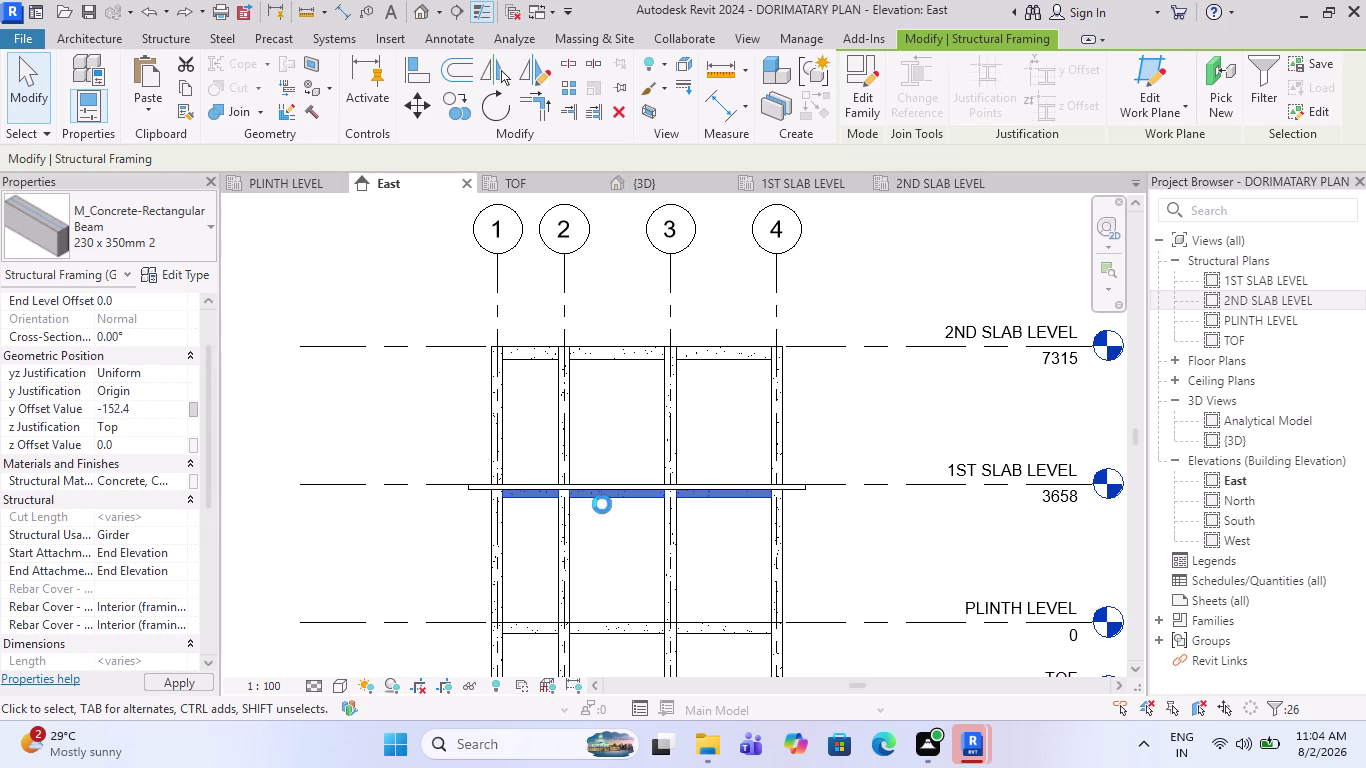
scroll(up, 3)
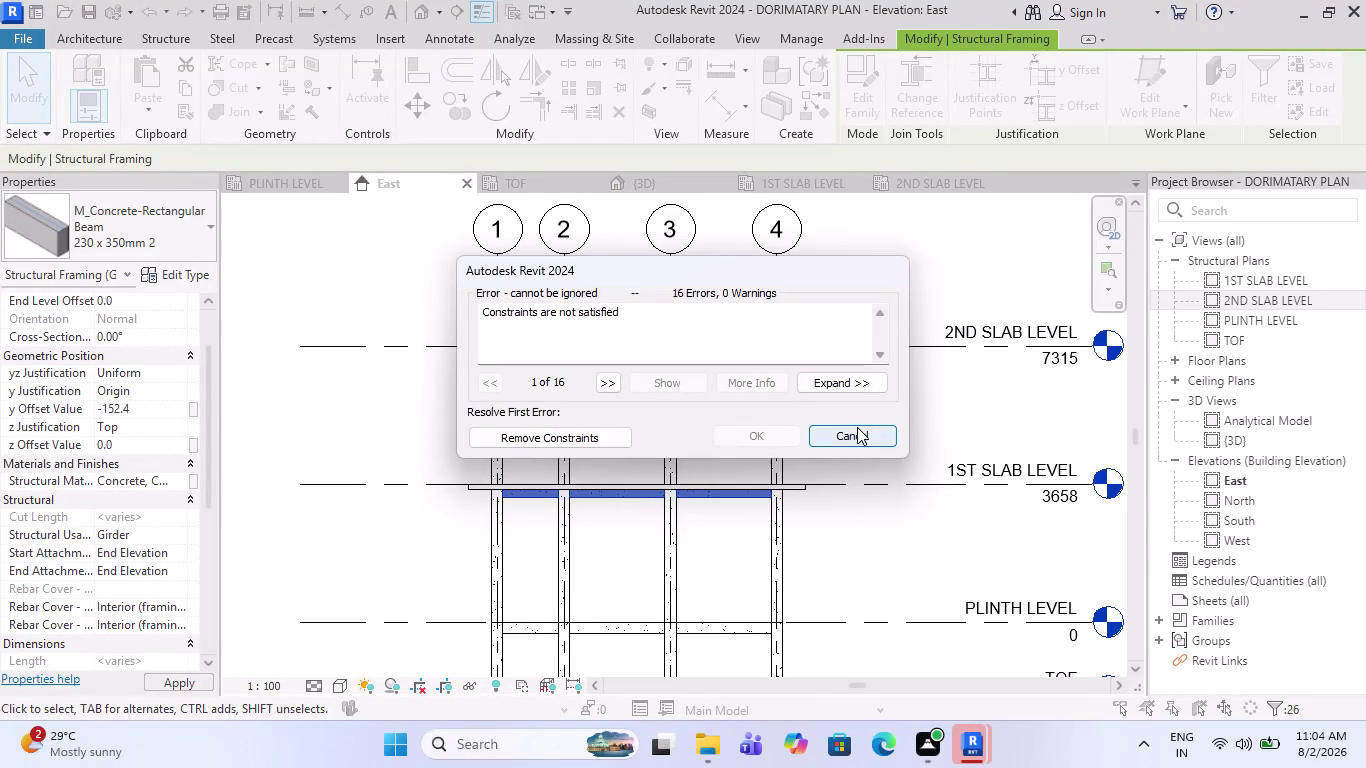
click(857, 431)
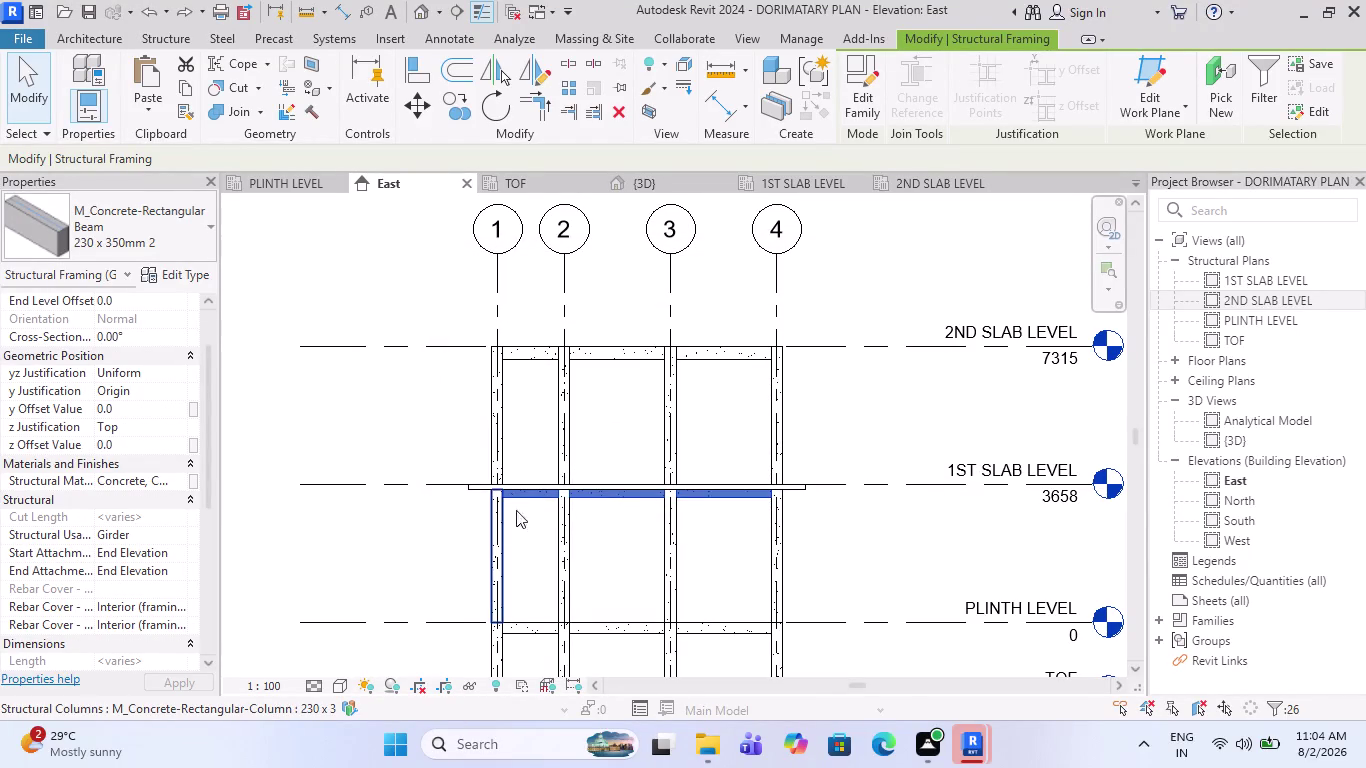
Set the girders' z offset to -152.4 (-6") and deselect them.
click(141, 440)
key(minus)
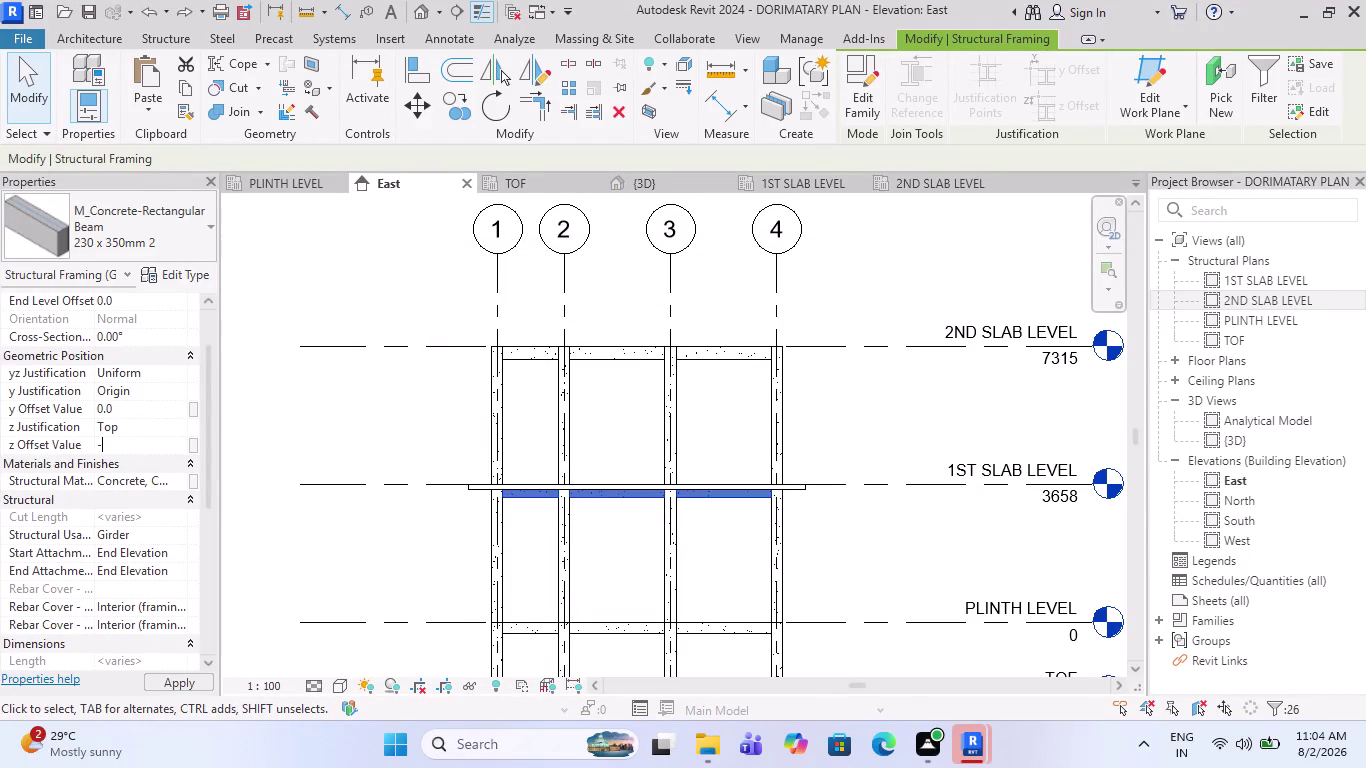
key(6)
key(shift+quotedbl)
key(Return)
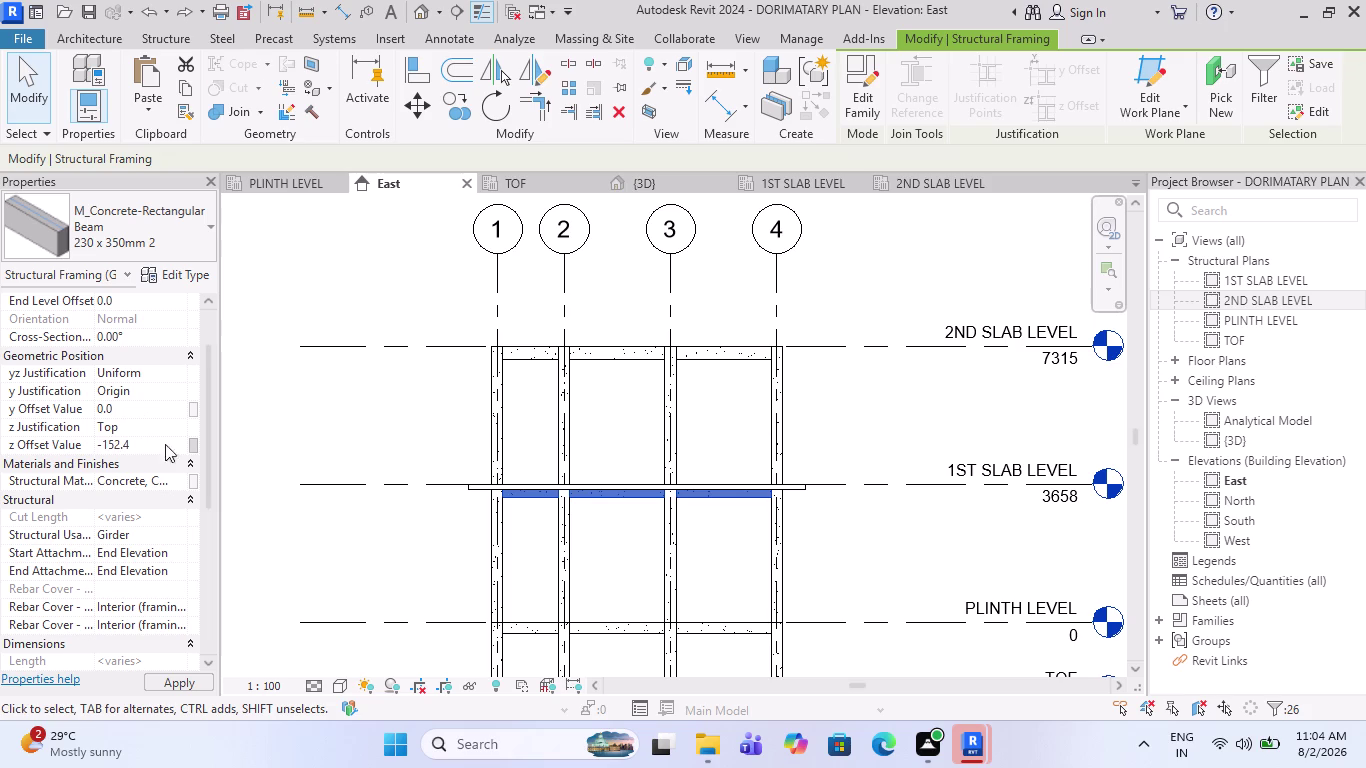
scroll(up, 3)
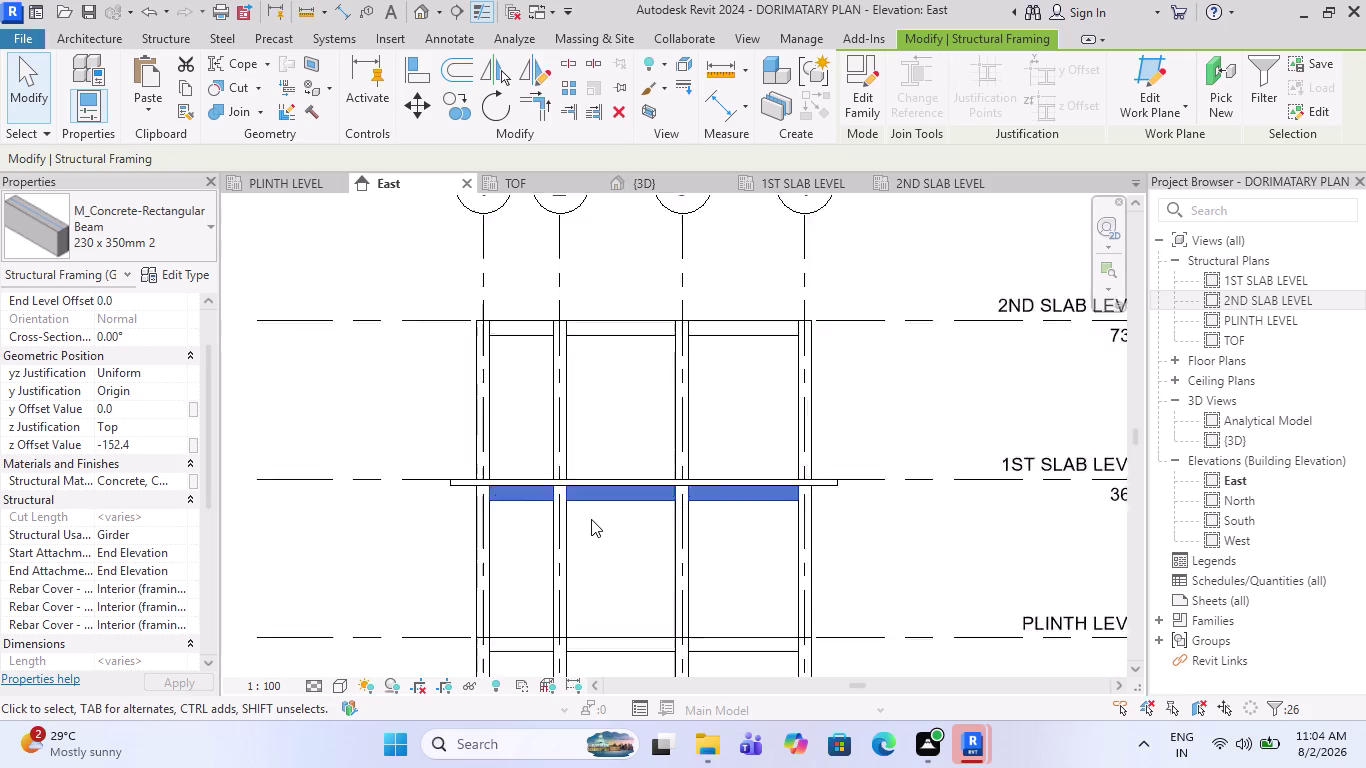
scroll(up, 3)
click(587, 510)
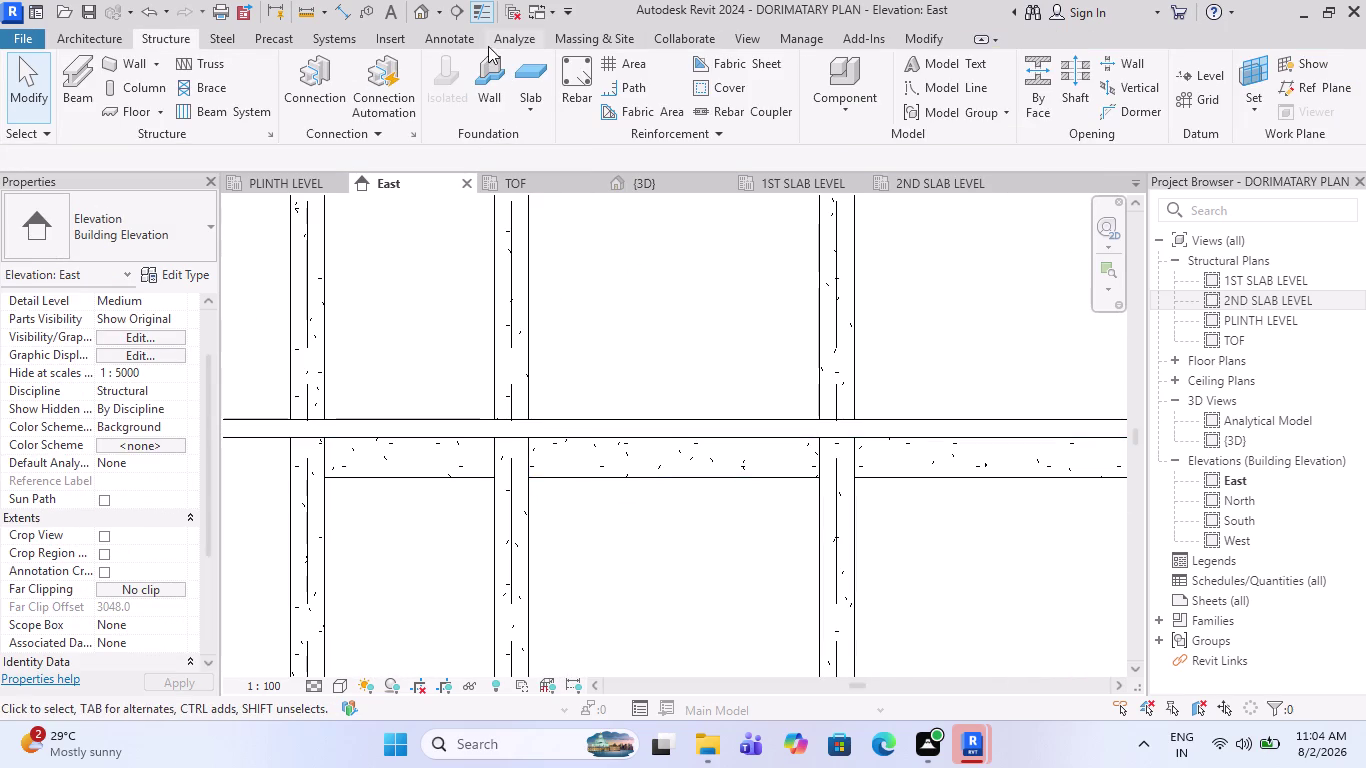
Place an aligned dimension to check the girder's 350 depth, then discard it.
click(913, 35)
click(705, 107)
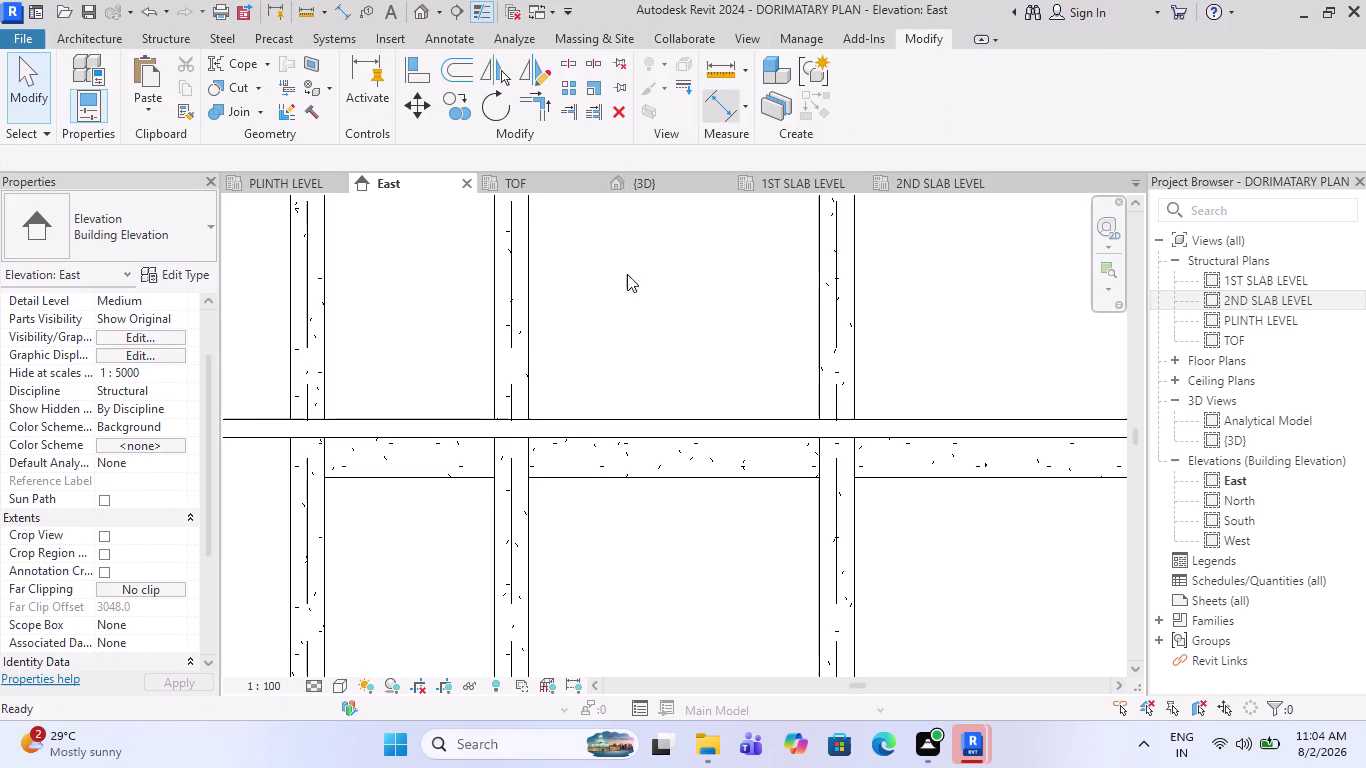
click(528, 479)
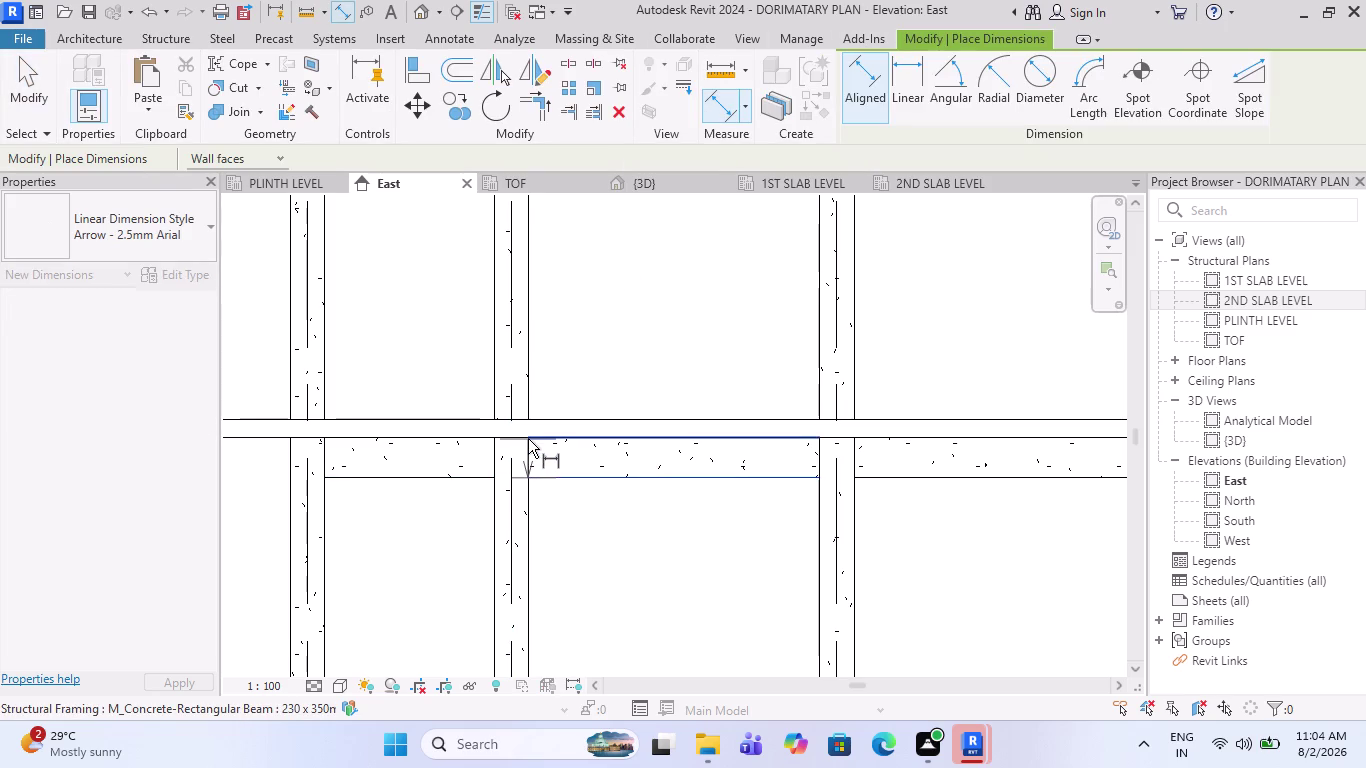
click(528, 439)
scroll(down, 3)
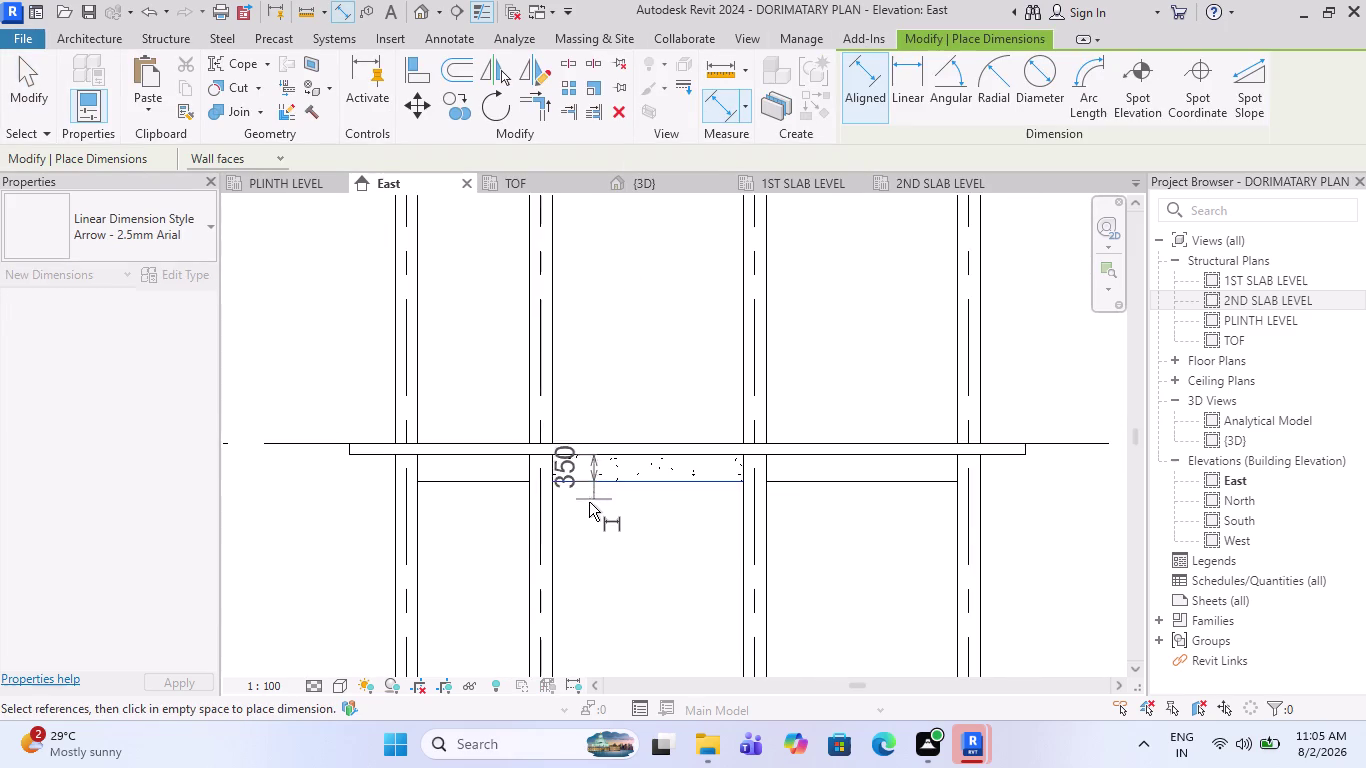
scroll(down, 3)
key(Escape)
Measure the 152 gap from the slab edge to the girder top, then discard it.
scroll(up, 3)
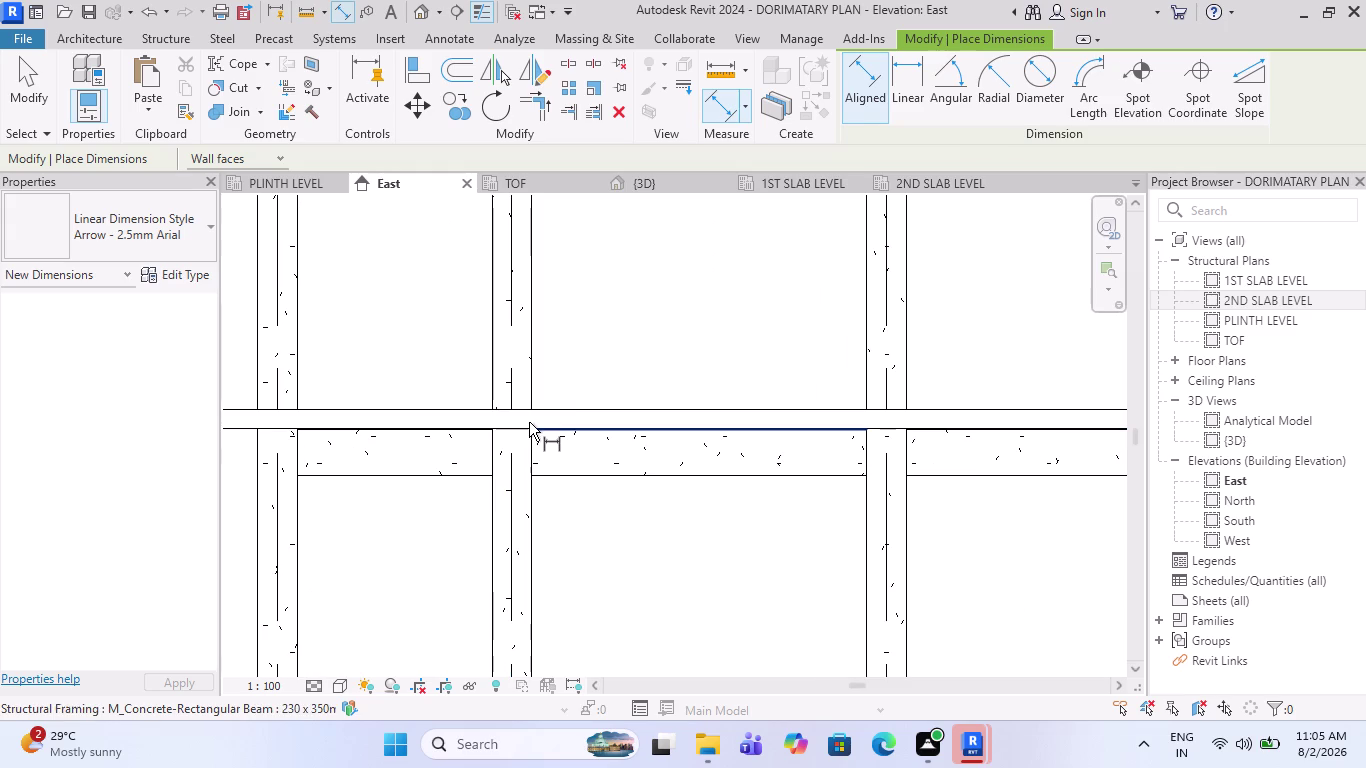
click(529, 422)
click(536, 410)
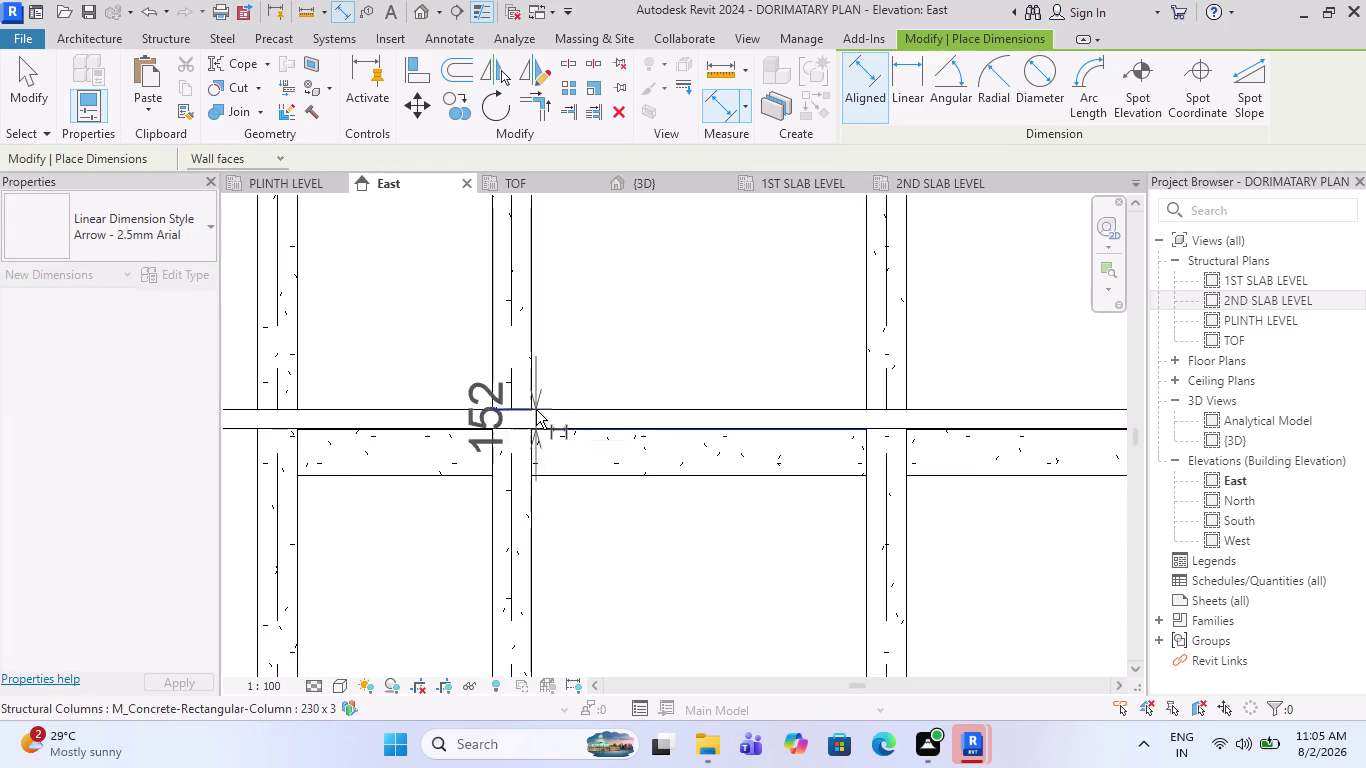
scroll(down, 3)
key(Escape)
Zoom into the slab–girder junction and start the Align tool.
scroll(down, 3)
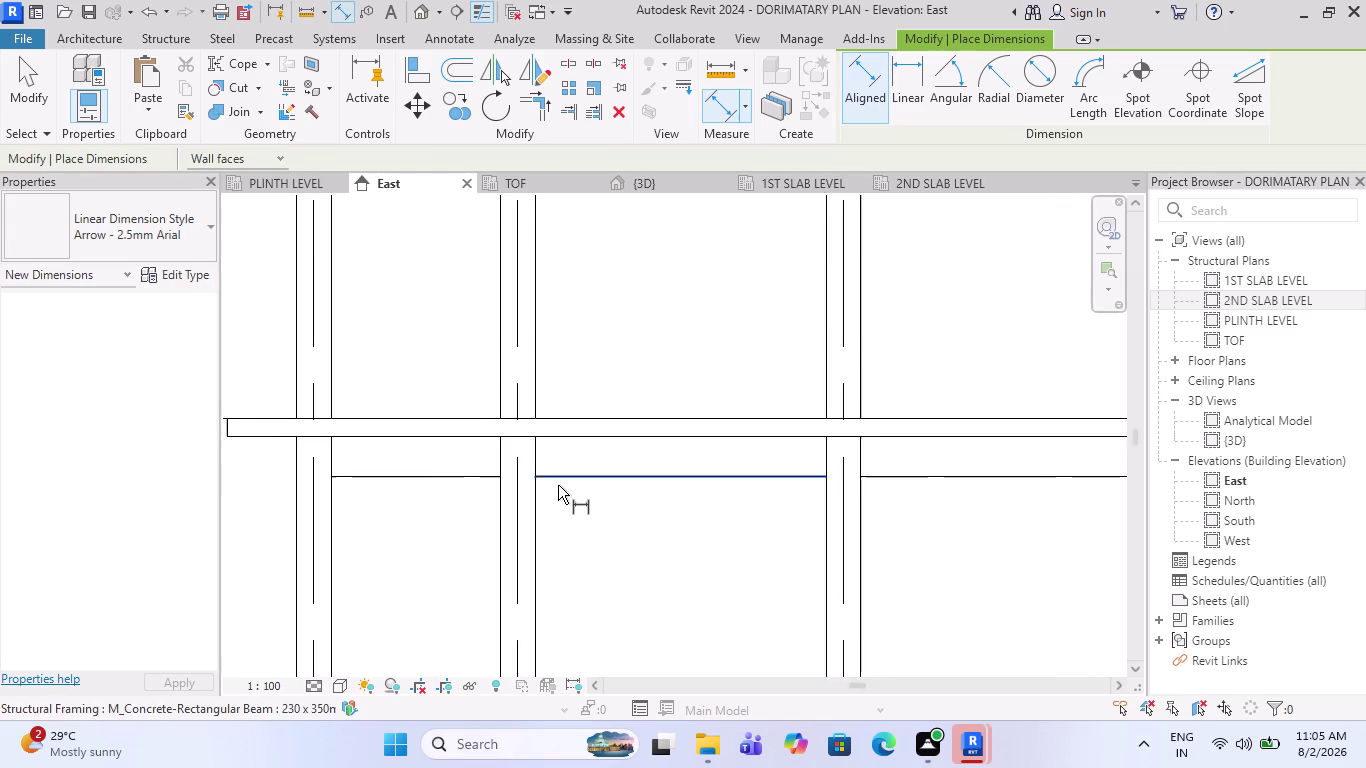
scroll(down, 3)
scroll(up, 3)
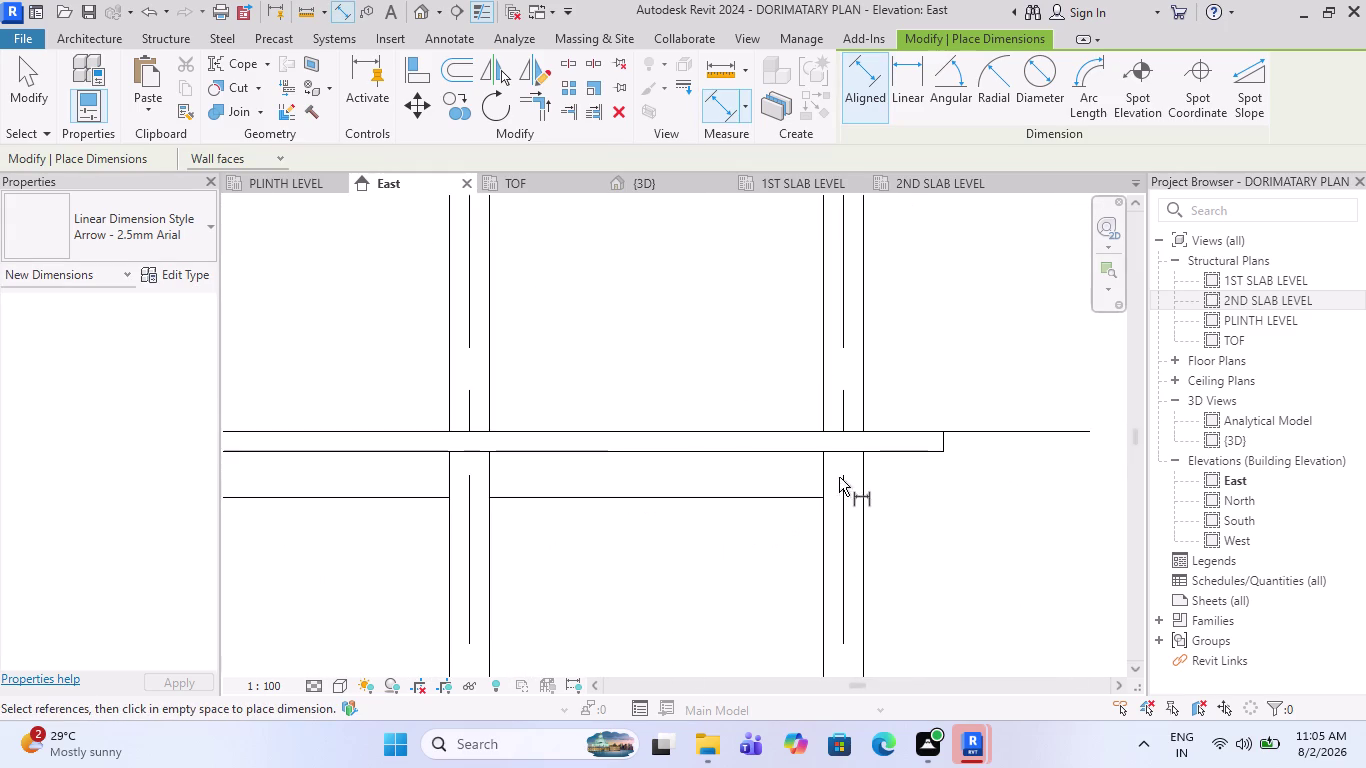
scroll(up, 3)
scroll(up, 3)
scroll(up, 3)
scroll(up, 3)
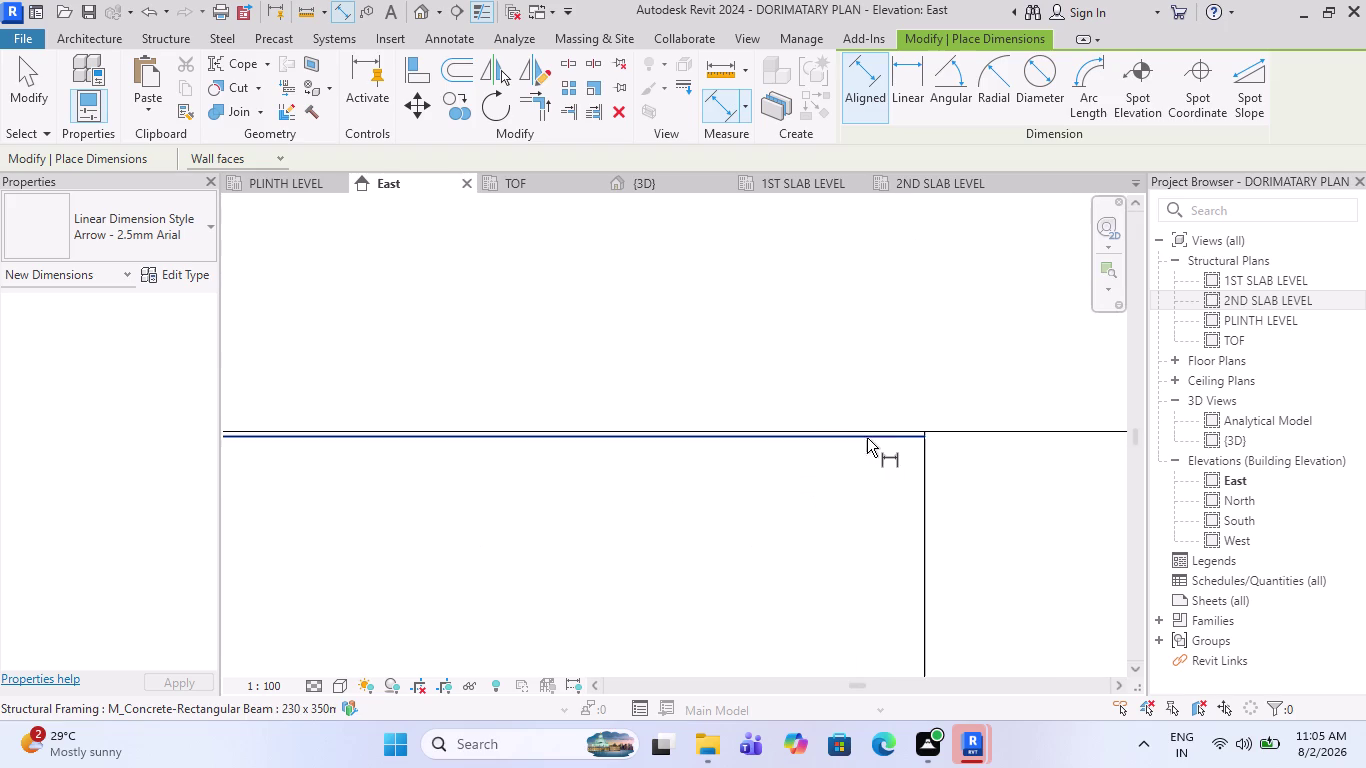
scroll(up, 3)
scroll(down, 3)
scroll(up, 3)
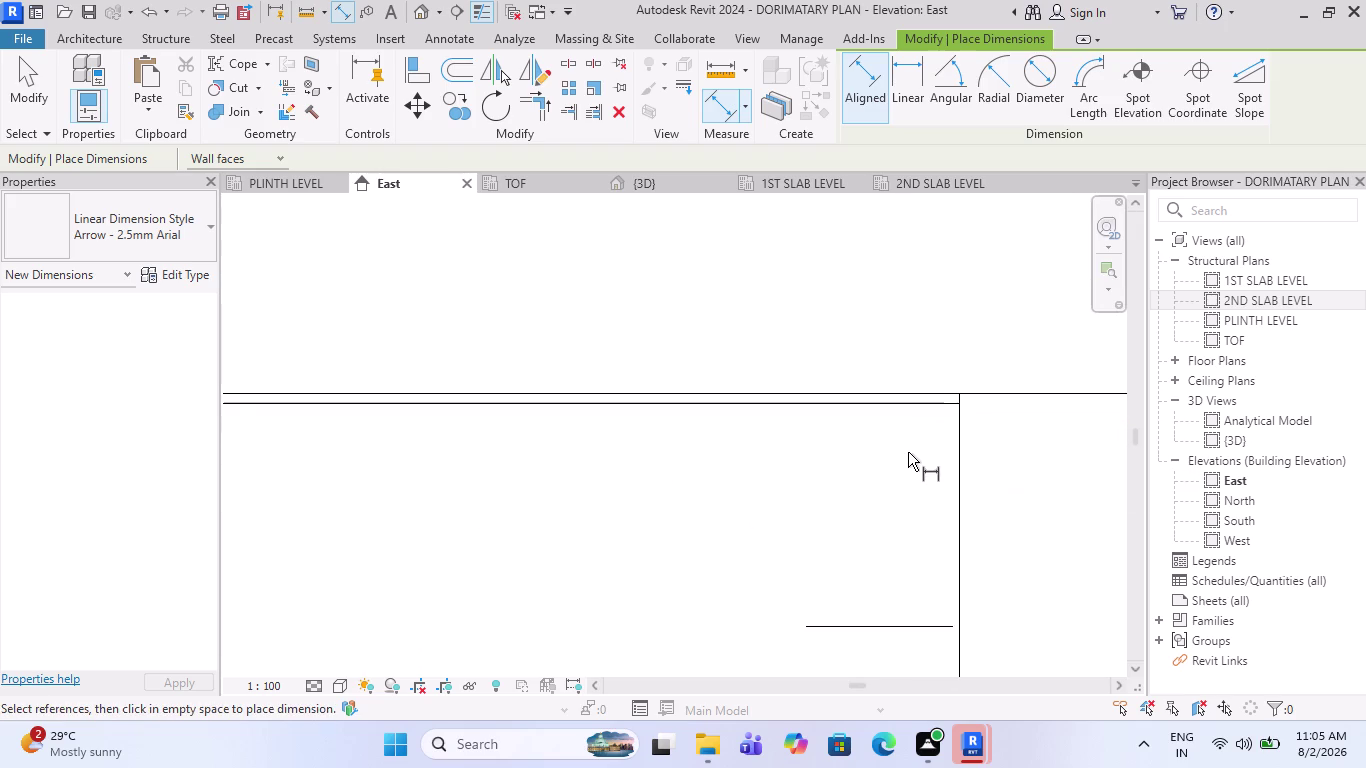
click(418, 72)
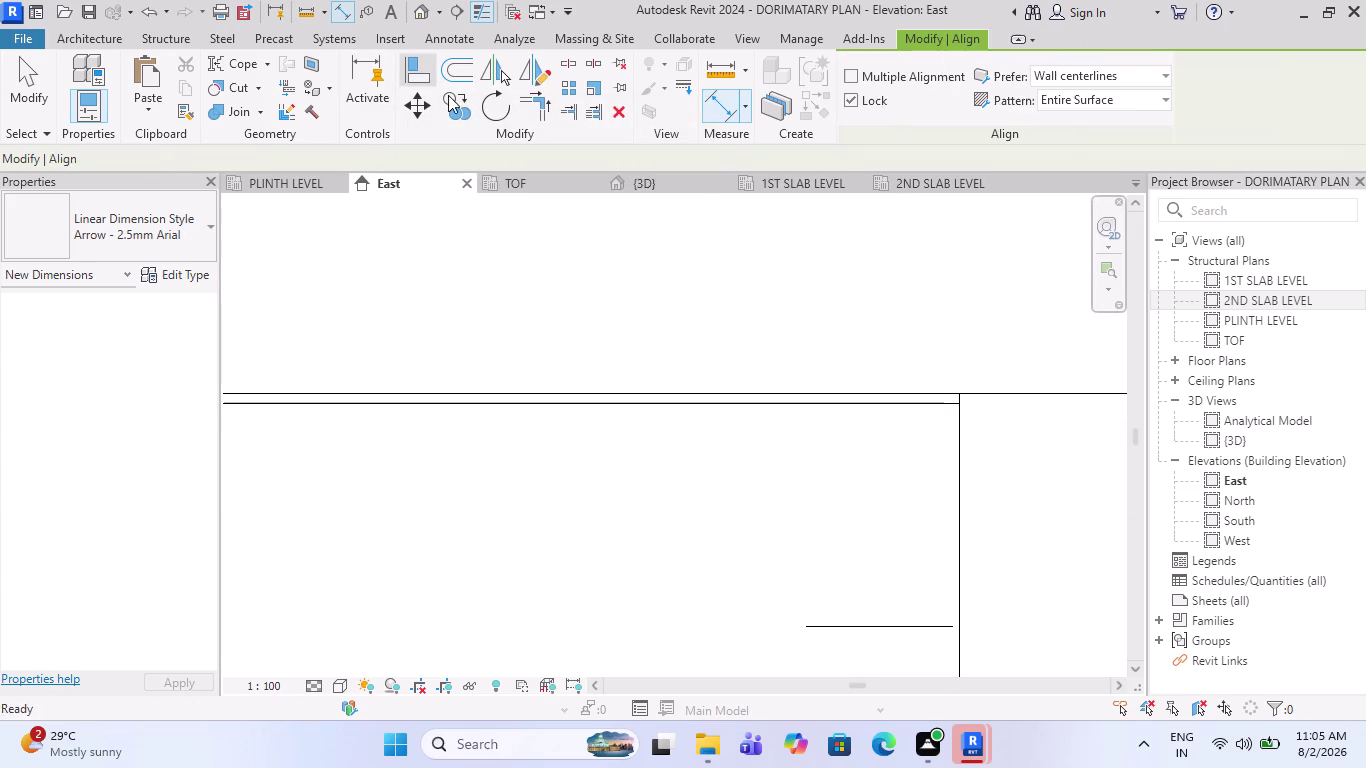
scroll(up, 3)
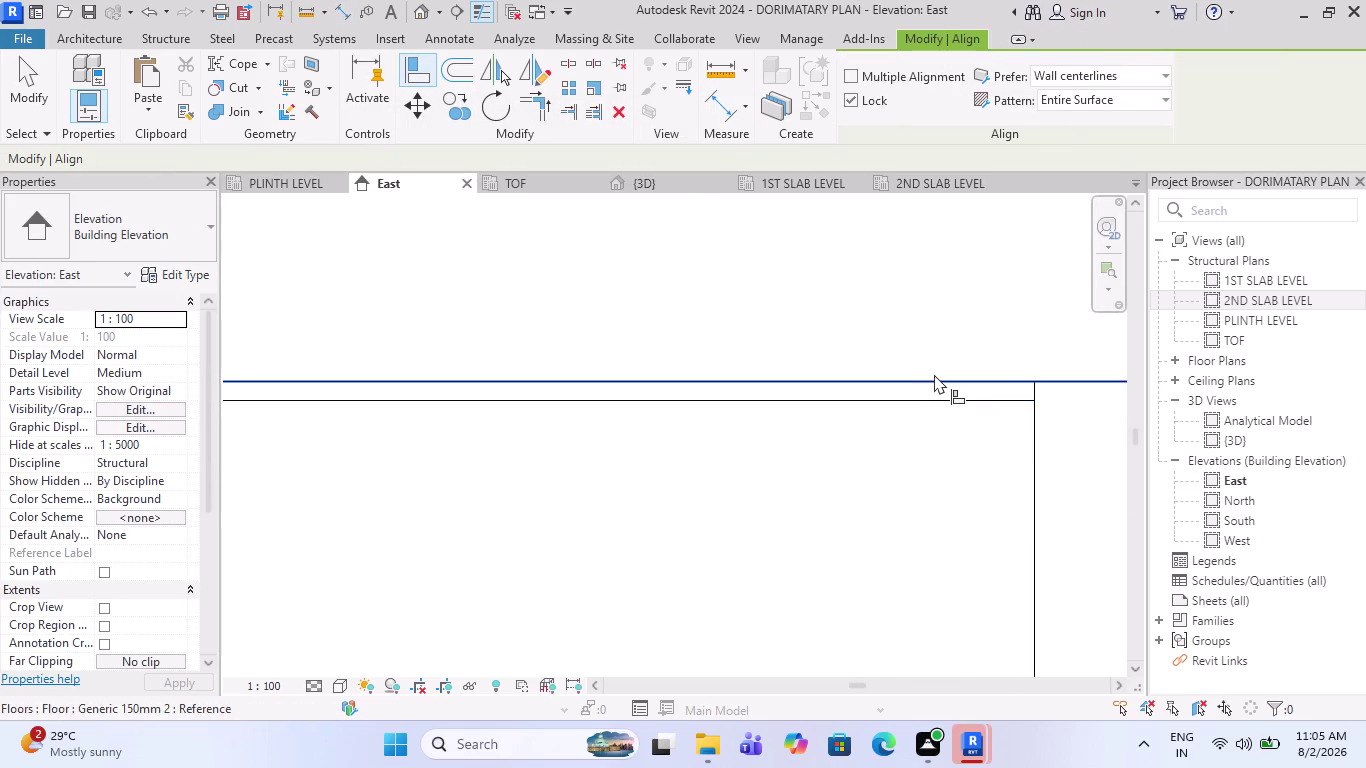
click(934, 374)
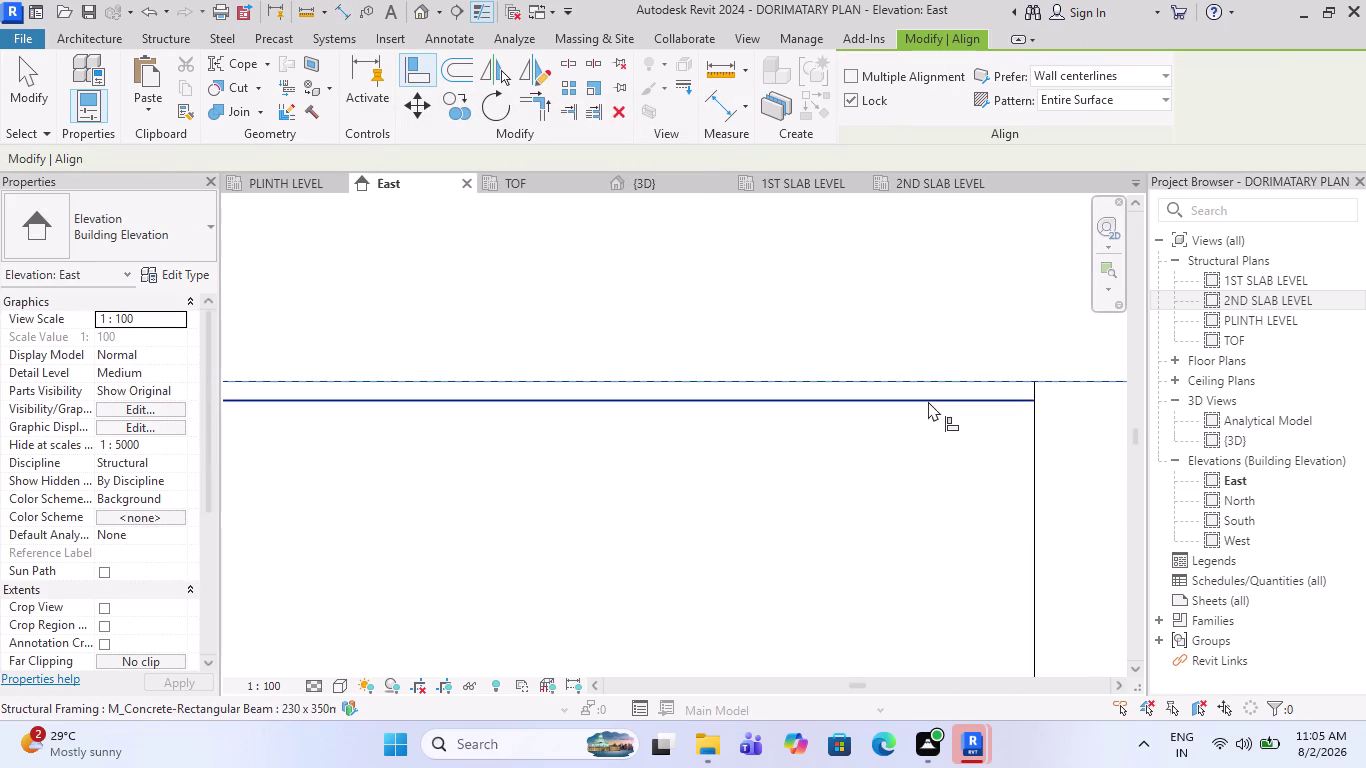
click(928, 401)
scroll(down, 3)
scroll(down, 3)
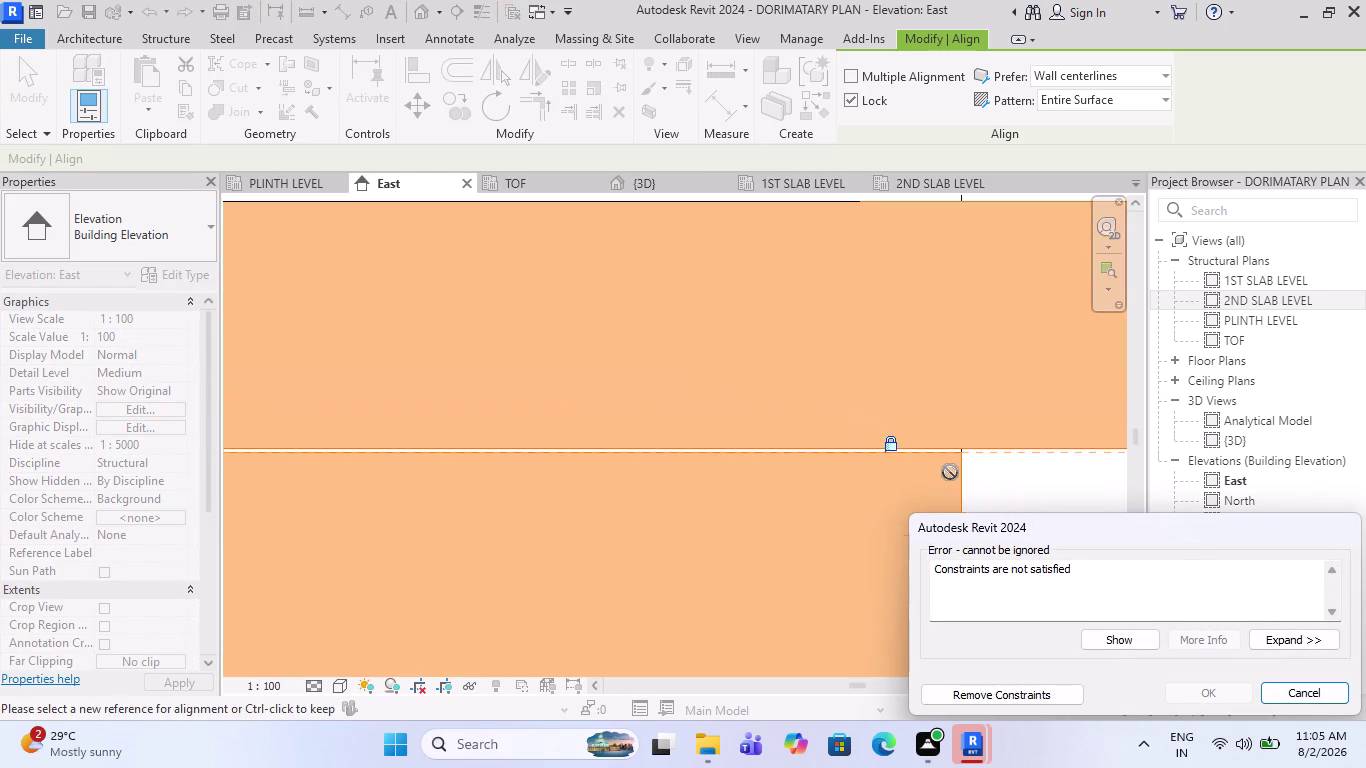
scroll(down, 3)
scroll(down, 3)
scroll(down, 3)
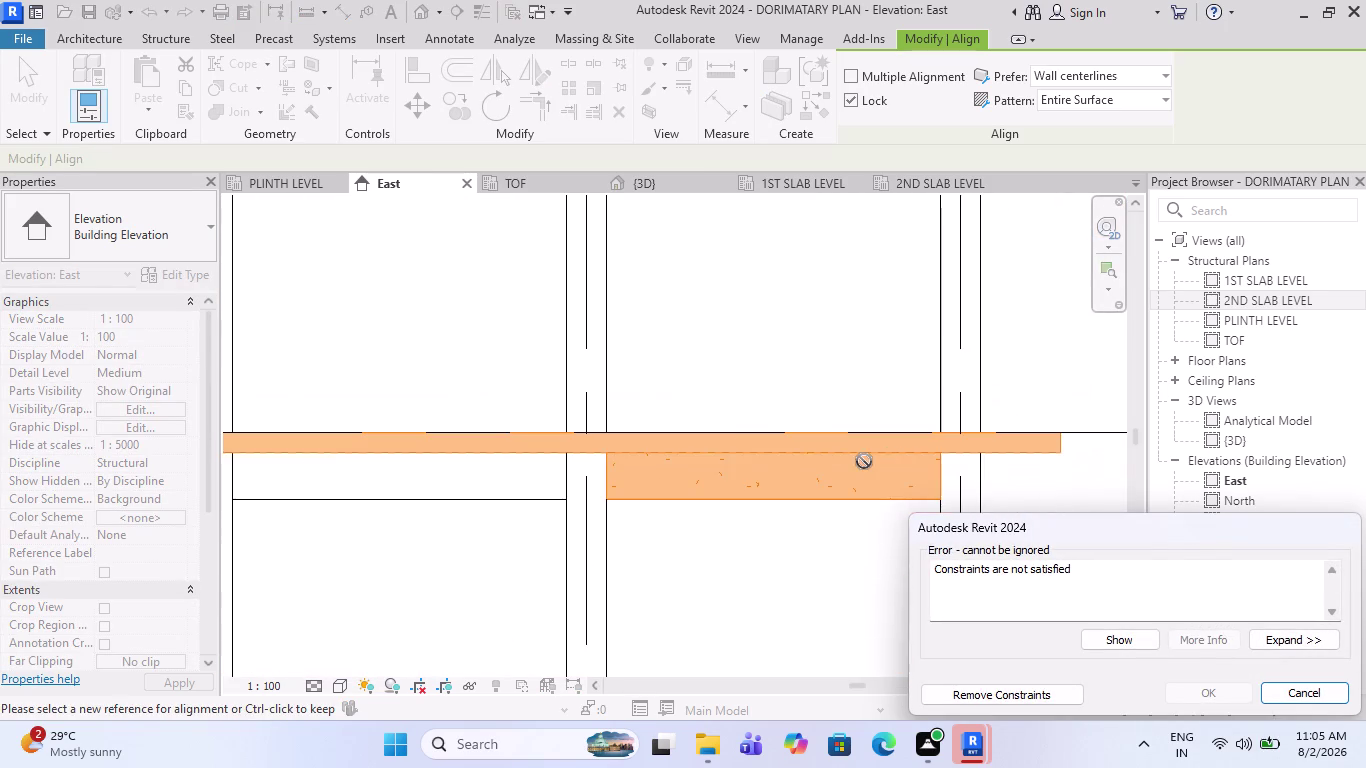
key(Escape)
scroll(down, 3)
scroll(down, 3)
scroll(down, 3)
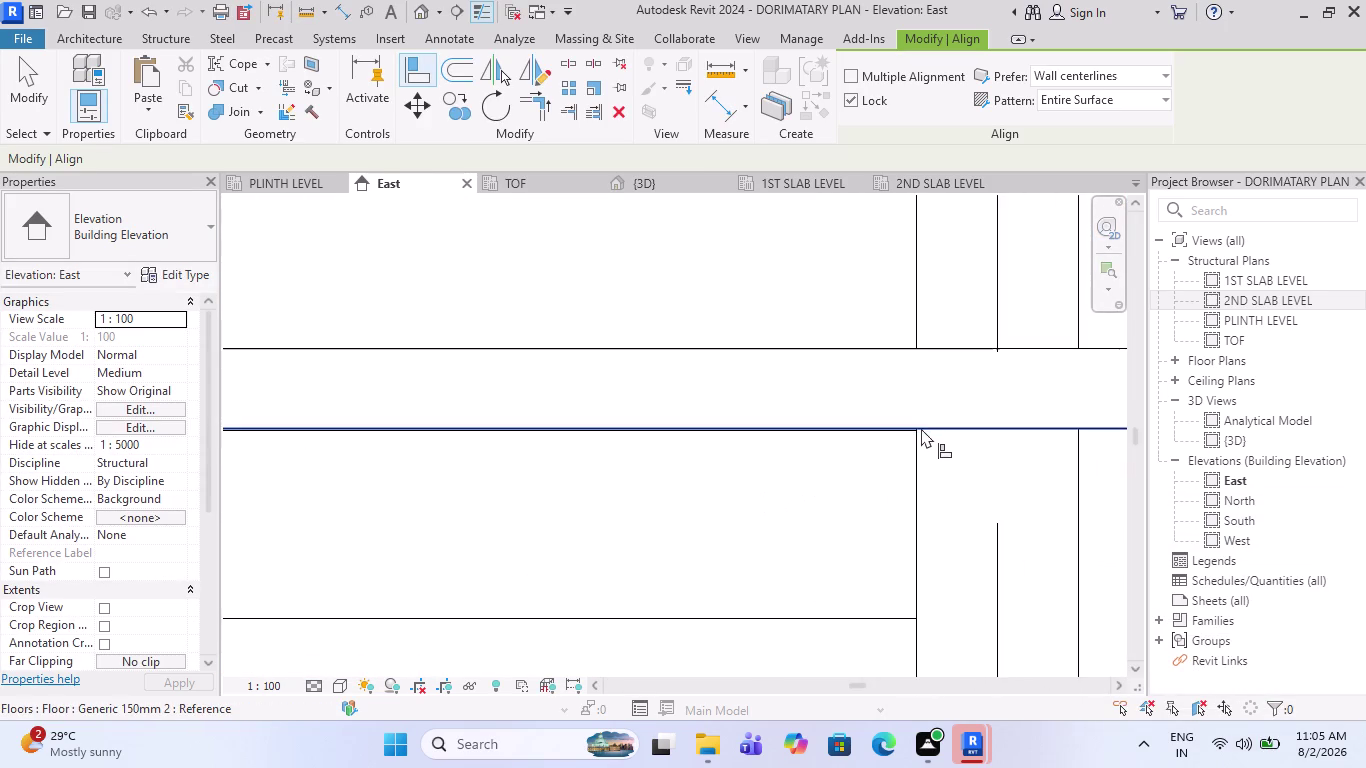
scroll(down, 3)
scroll(down, 3)
key(Escape)
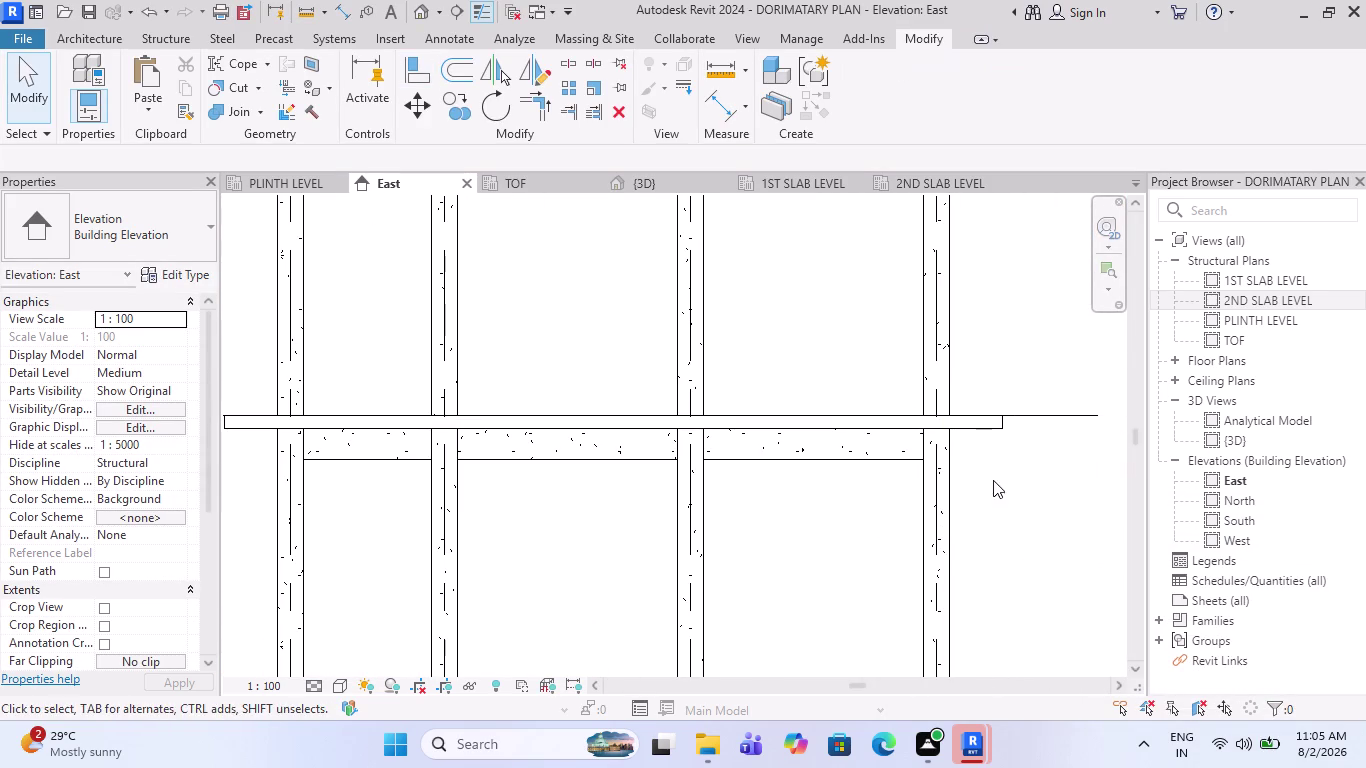
Window-select the frame and filter it down to only the 26 girders.
drag(993, 480, 281, 444)
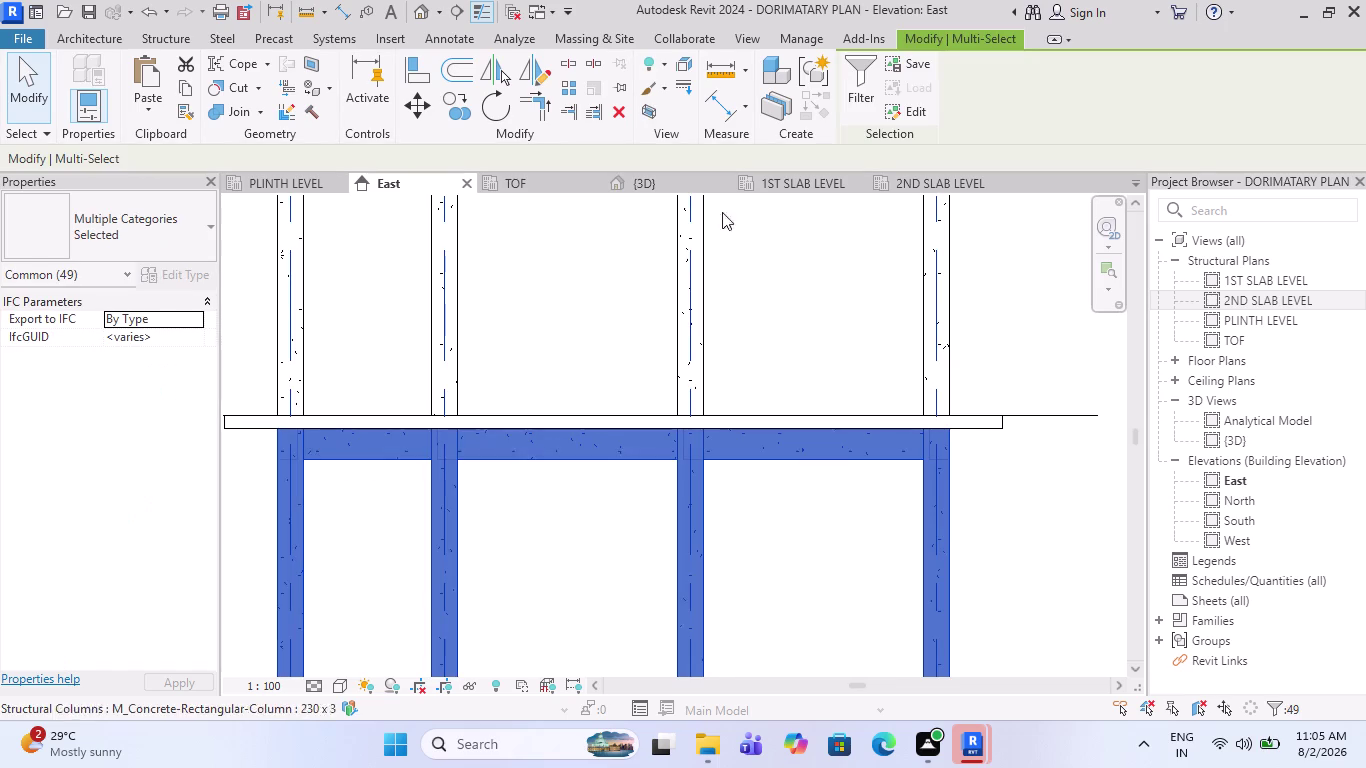
click(852, 81)
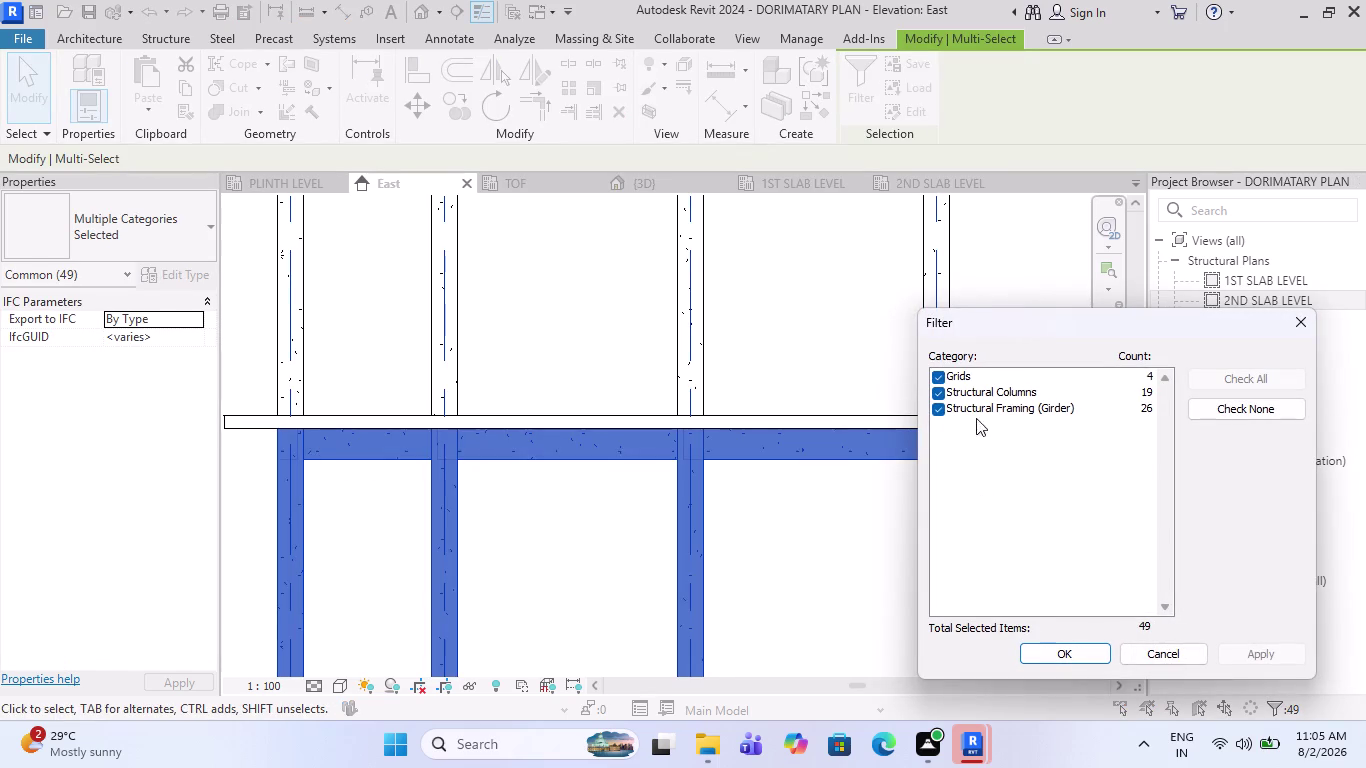
click(936, 393)
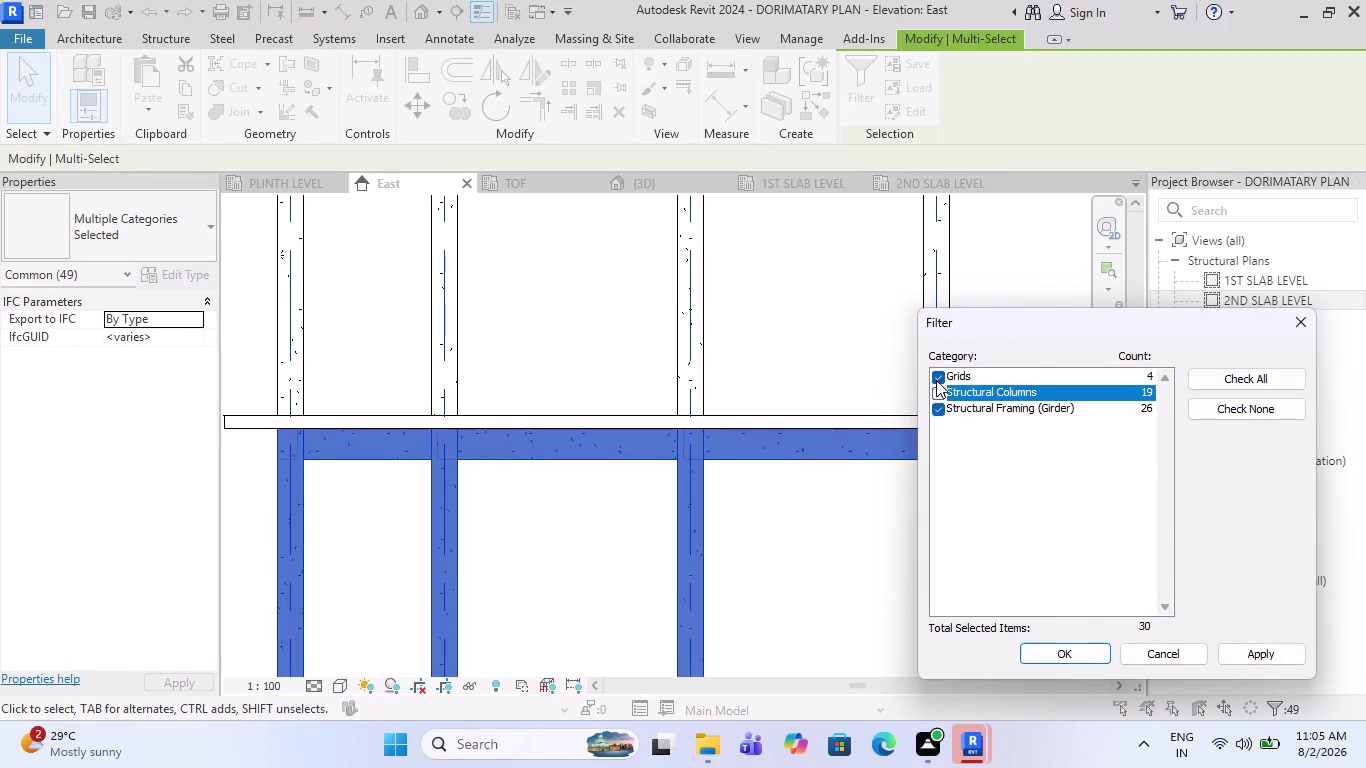
click(936, 380)
click(1046, 646)
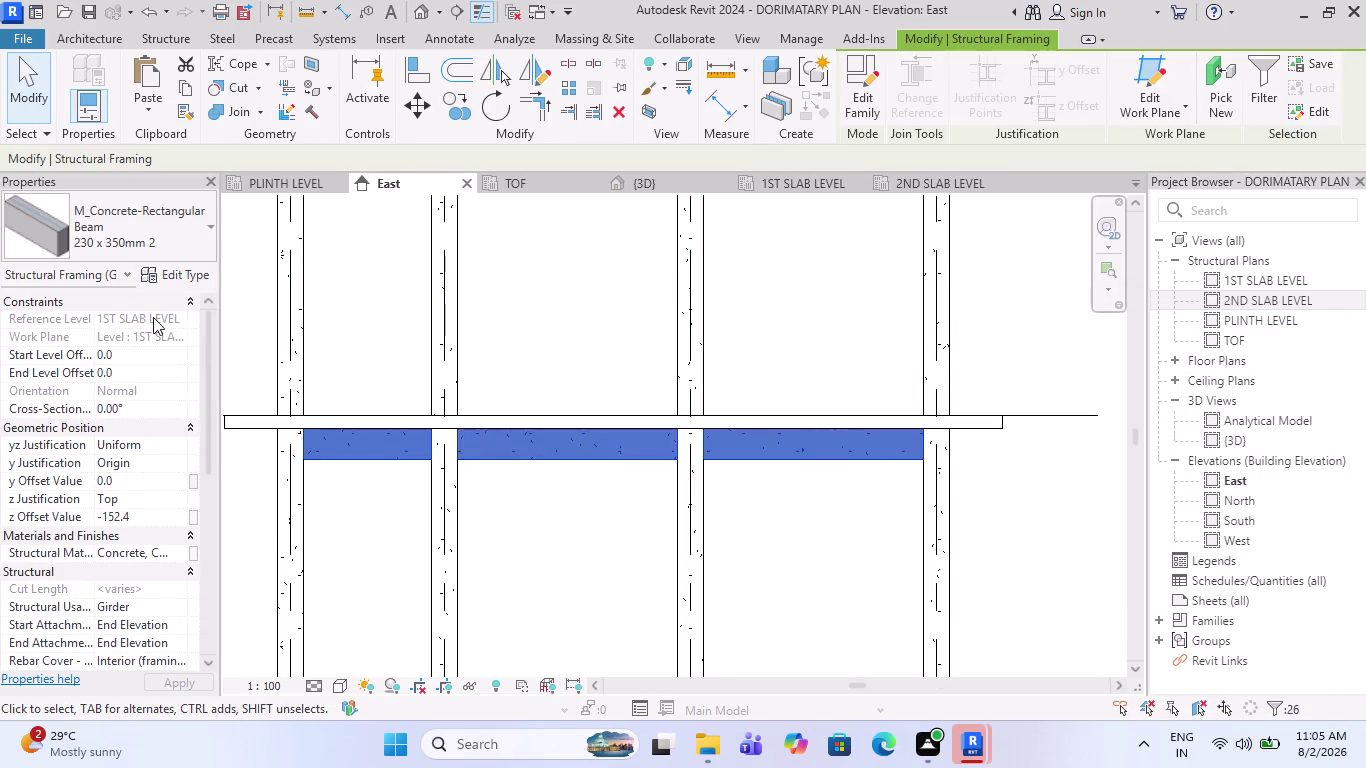
Set the girders' z offset to 150 and check the result in elevation.
click(137, 515)
drag(137, 515, 56, 527)
key(1)
text(5)
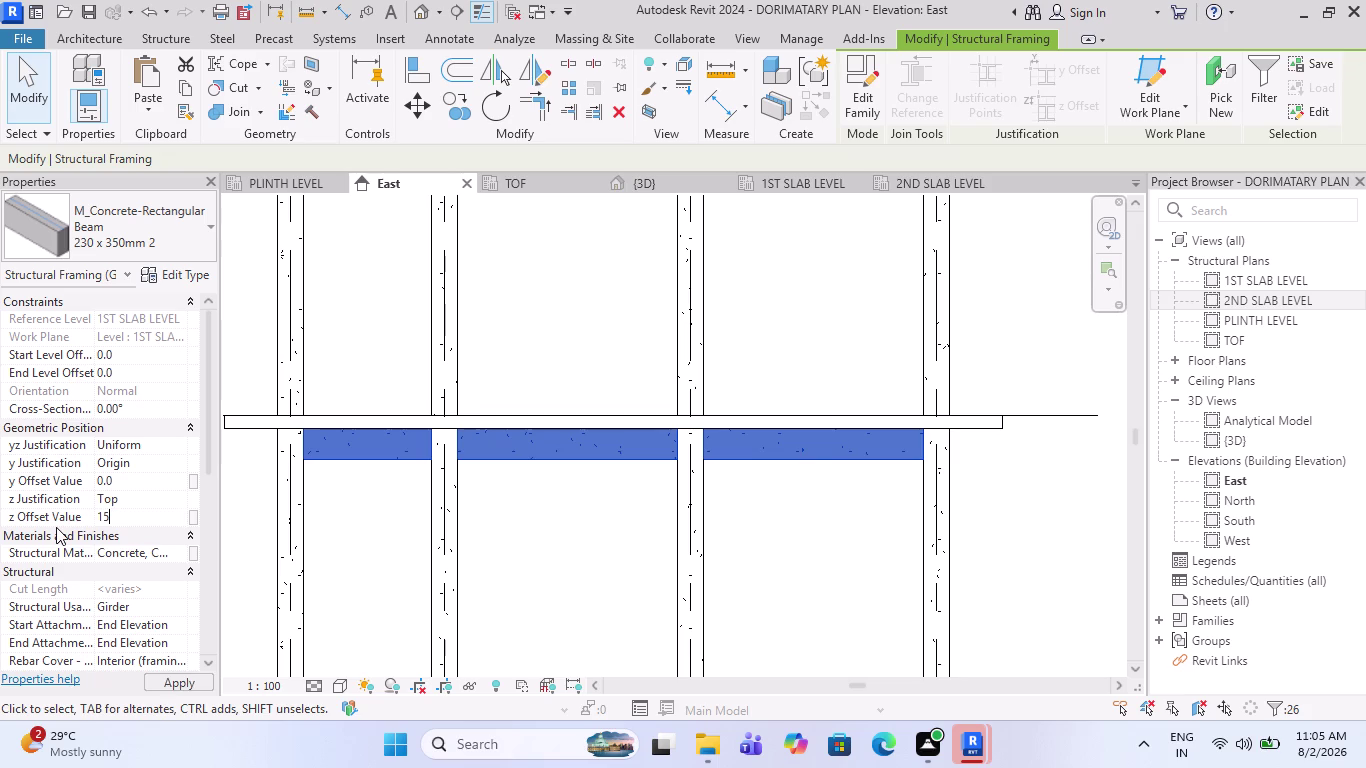
text(0)
key(Return)
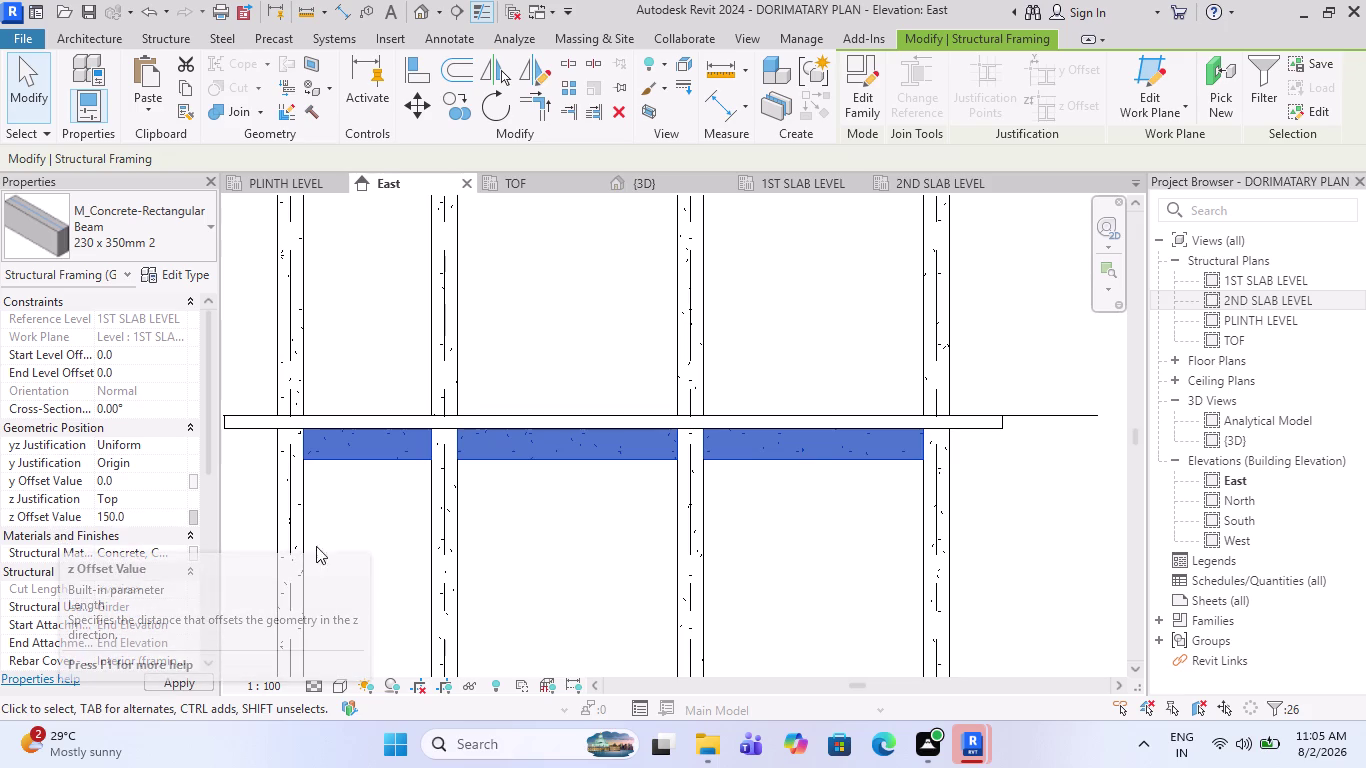
scroll(up, 3)
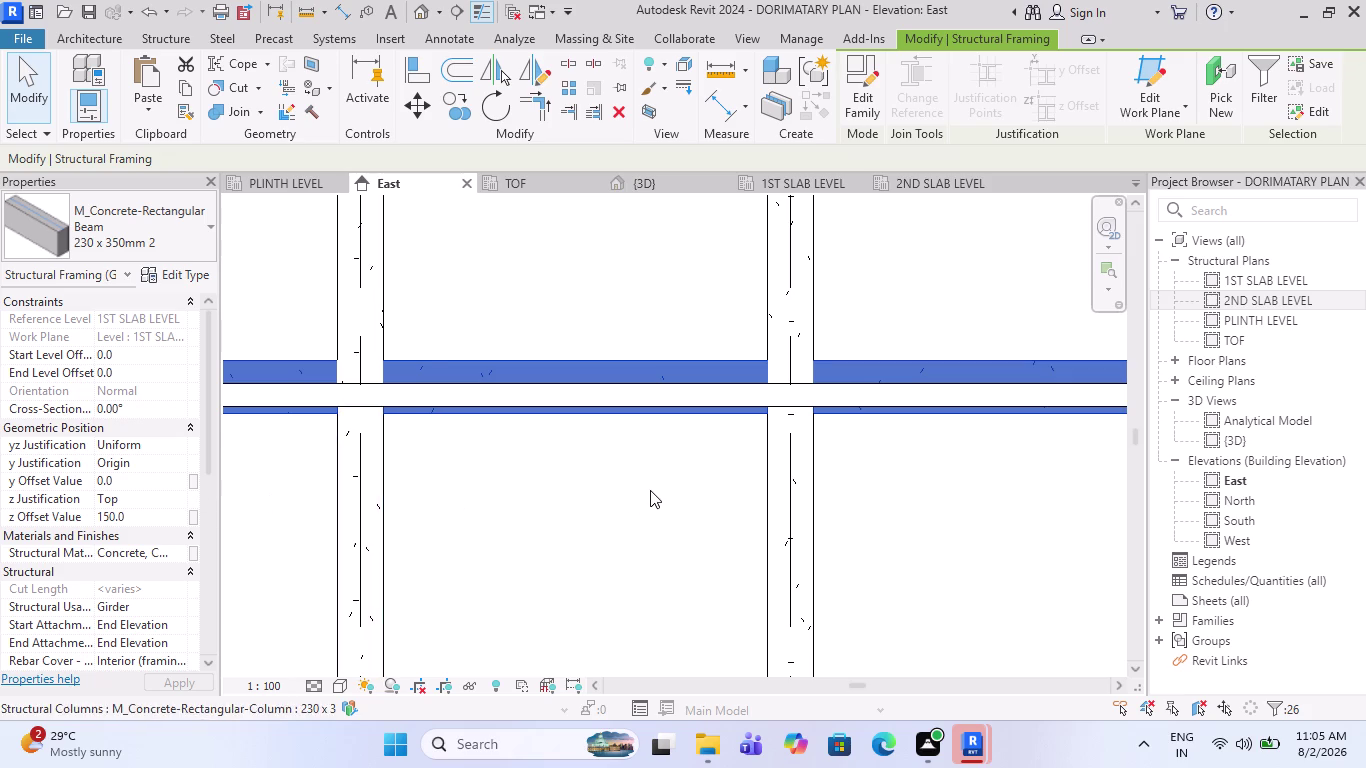
scroll(down, 3)
scroll(up, 3)
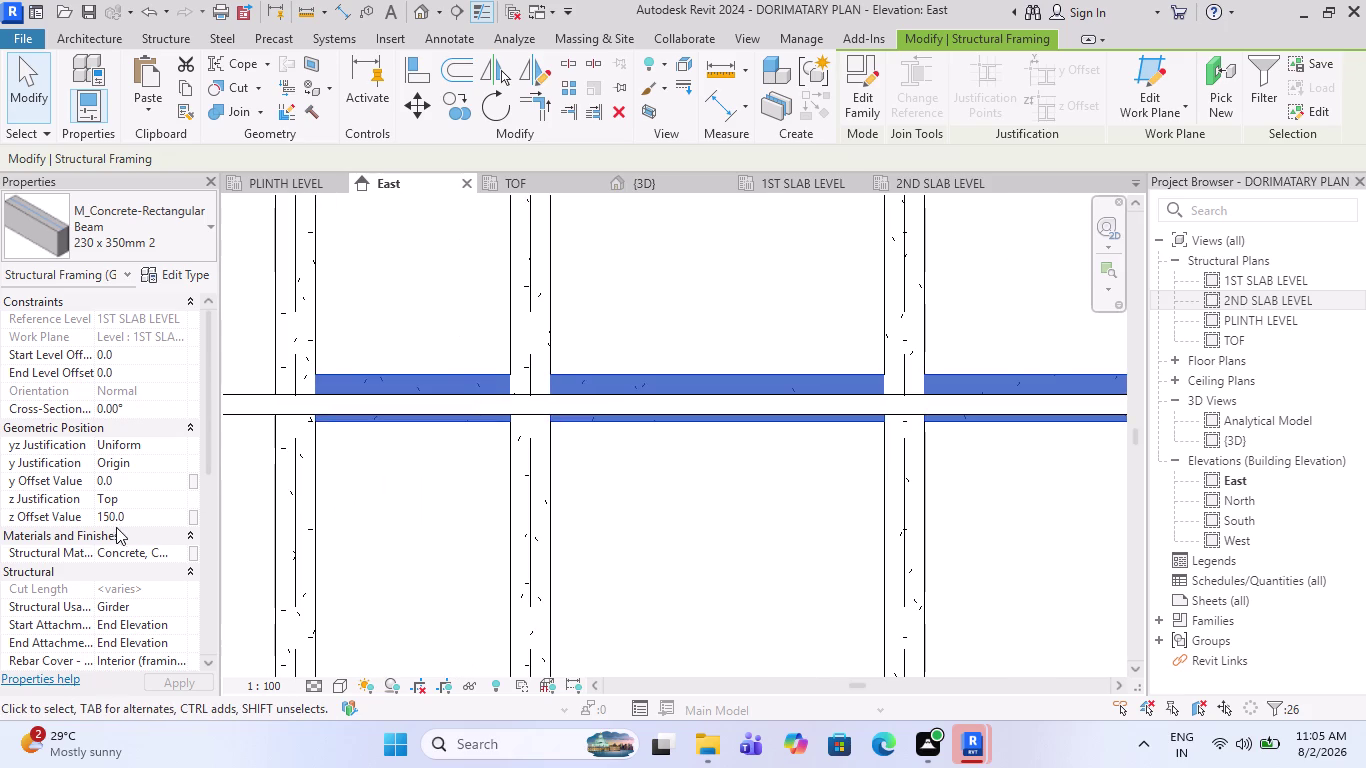
Correct the girders' z offset to -150 and deselect them.
click(130, 519)
drag(139, 516, 47, 532)
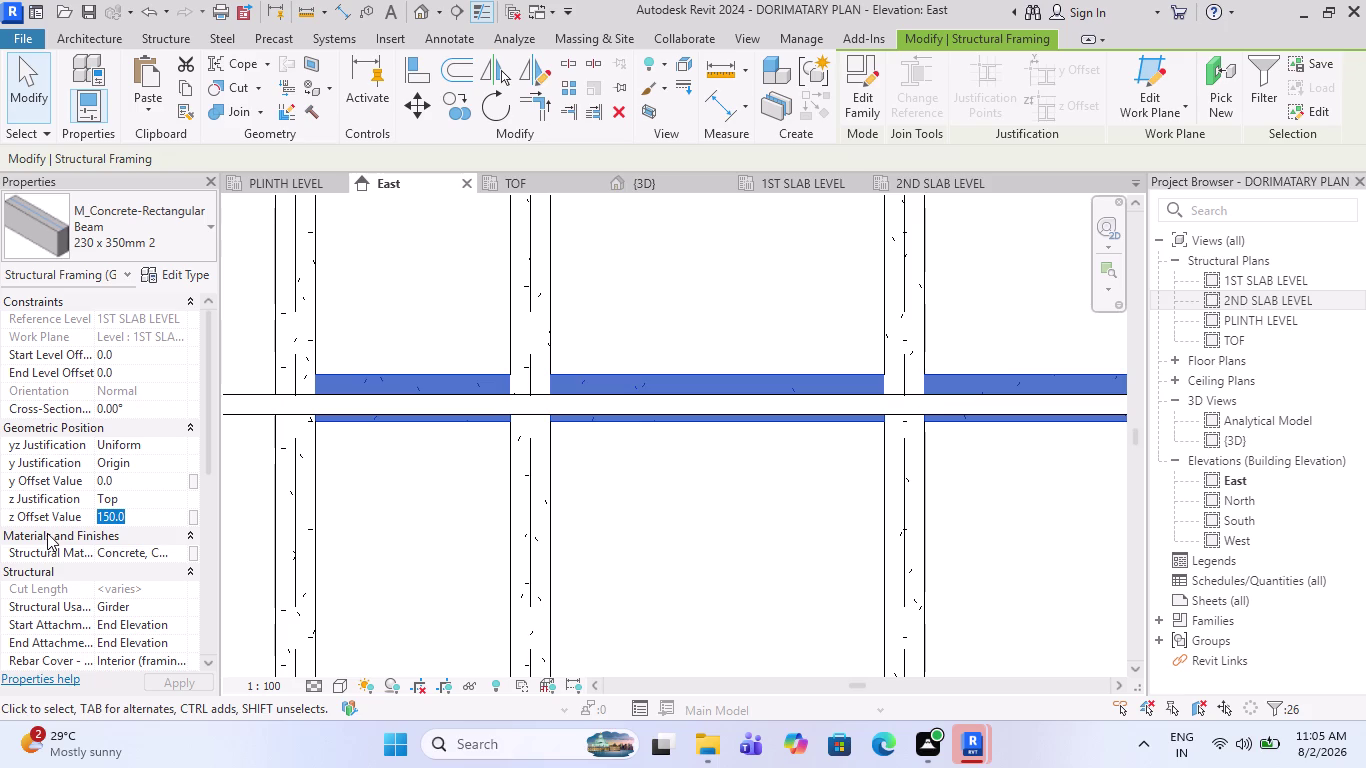
key(minus)
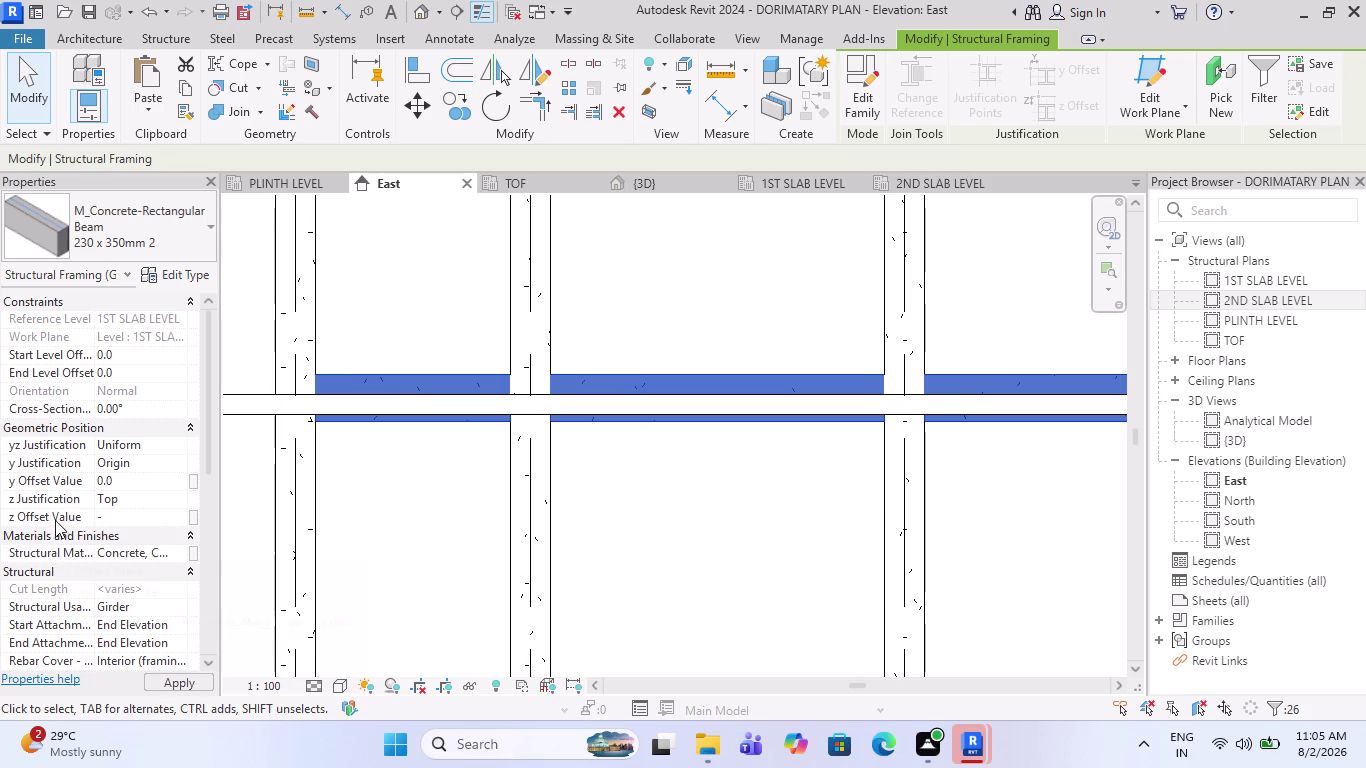
text(150)
key(Return)
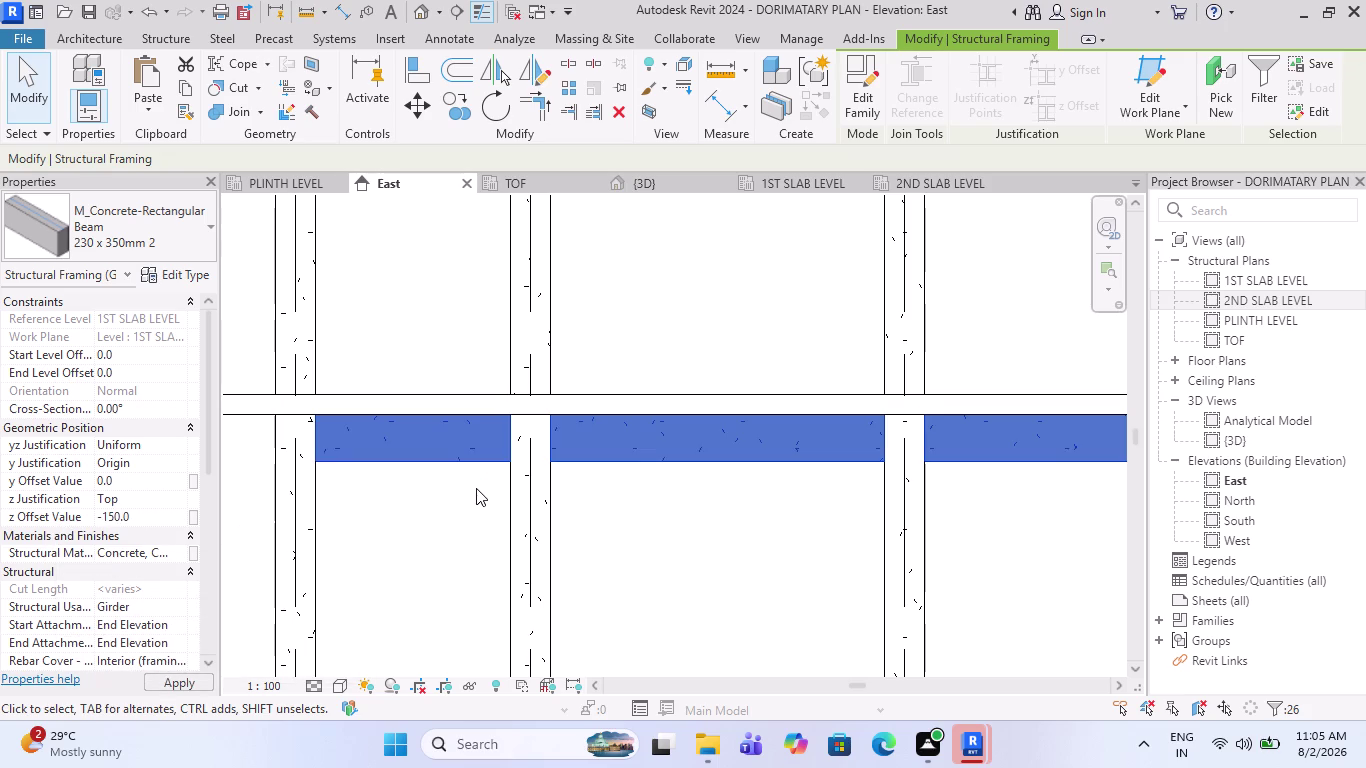
key(Escape)
scroll(up, 3)
scroll(up, 3)
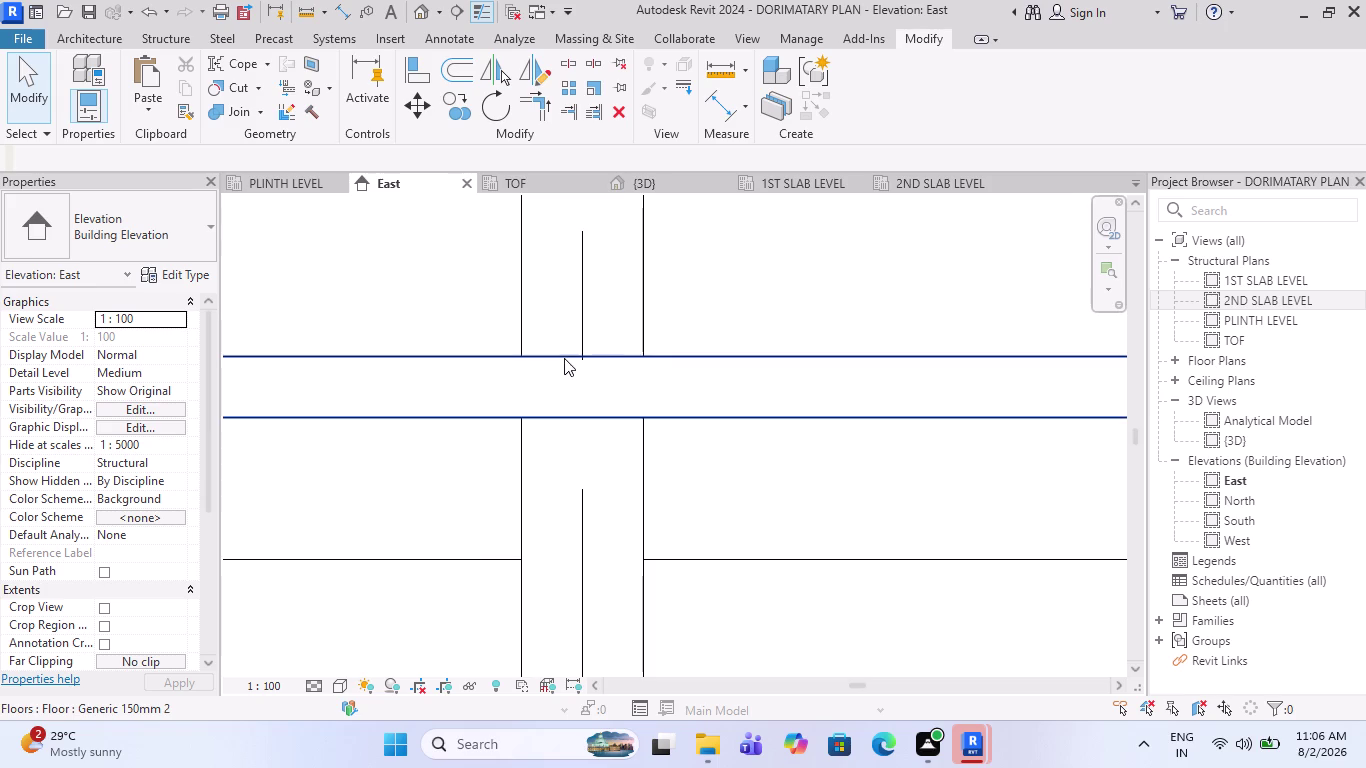
scroll(down, 3)
scroll(down, 3)
scroll(down, 3)
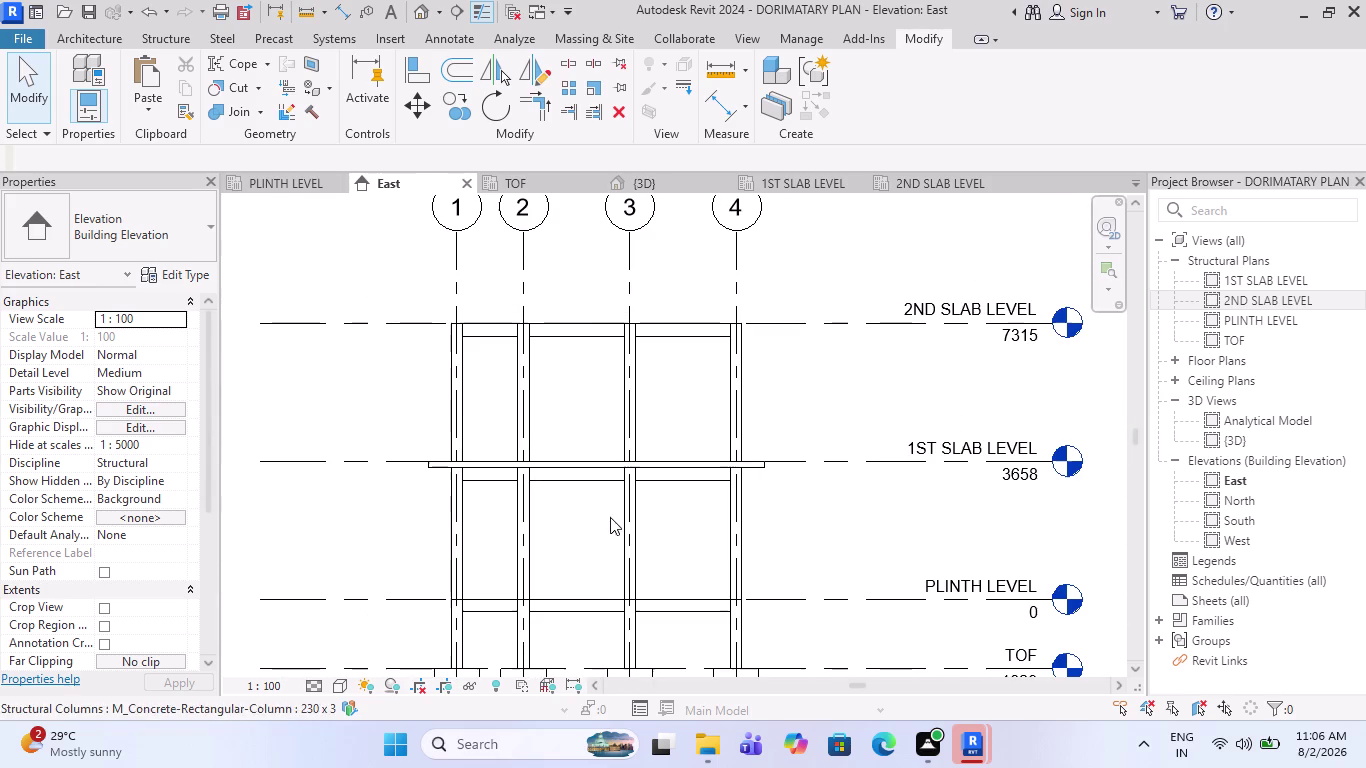
scroll(up, 3)
key(Escape)
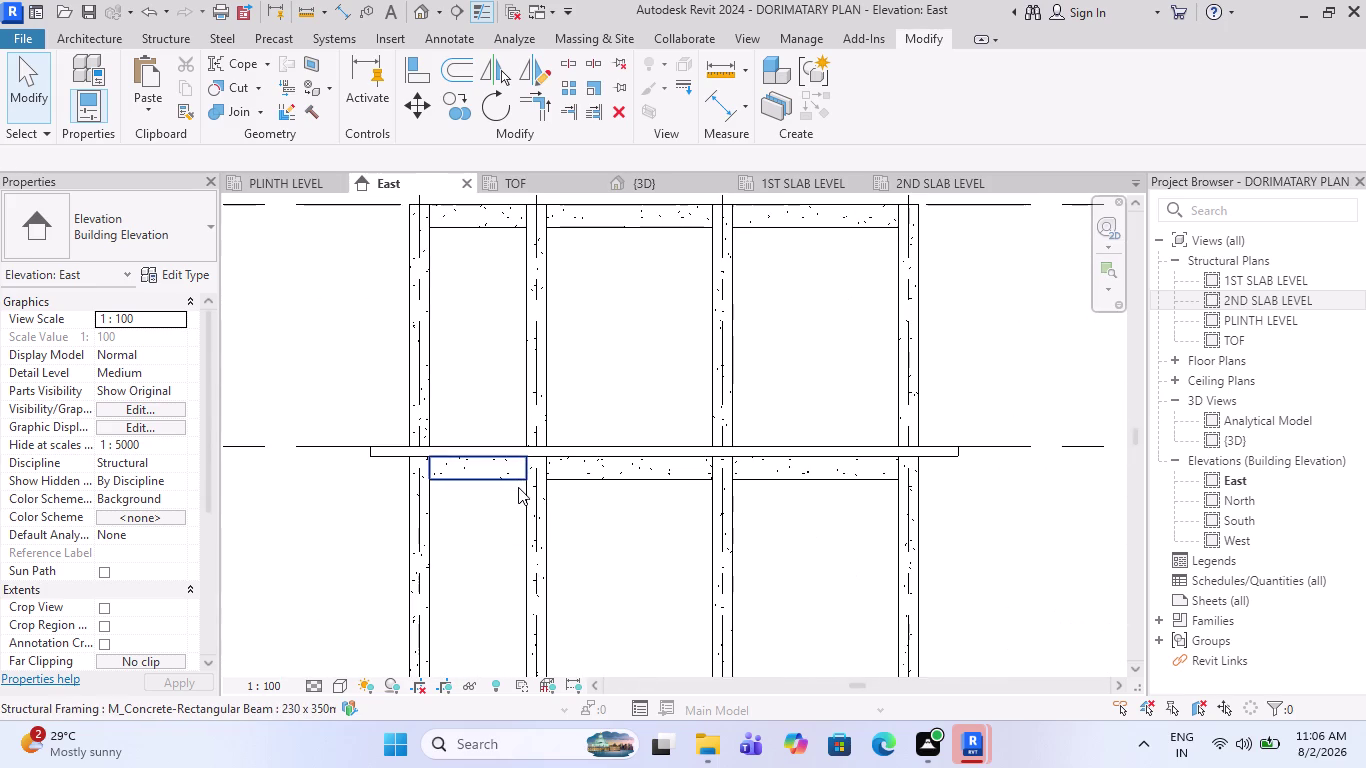
scroll(up, 3)
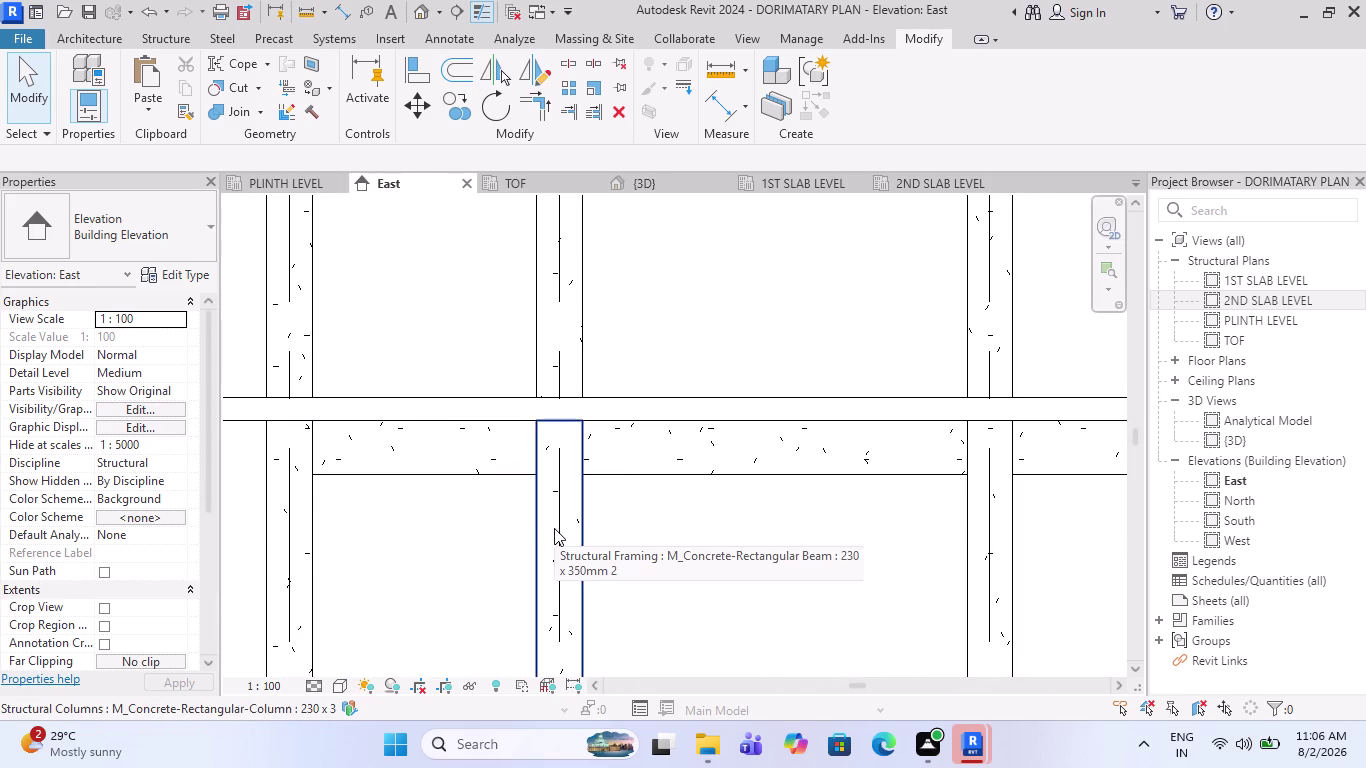
scroll(down, 3)
key(Escape)
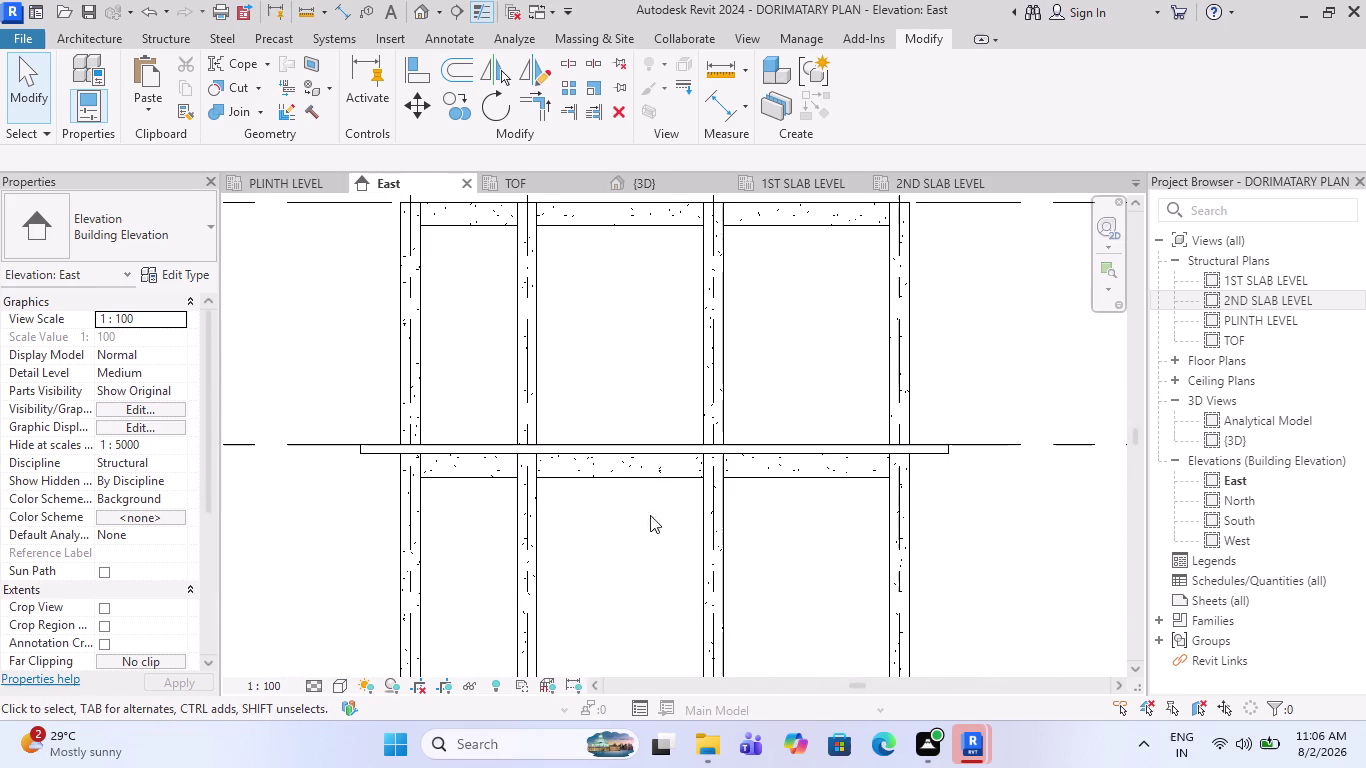
middle_drag(801, 520, 714, 522)
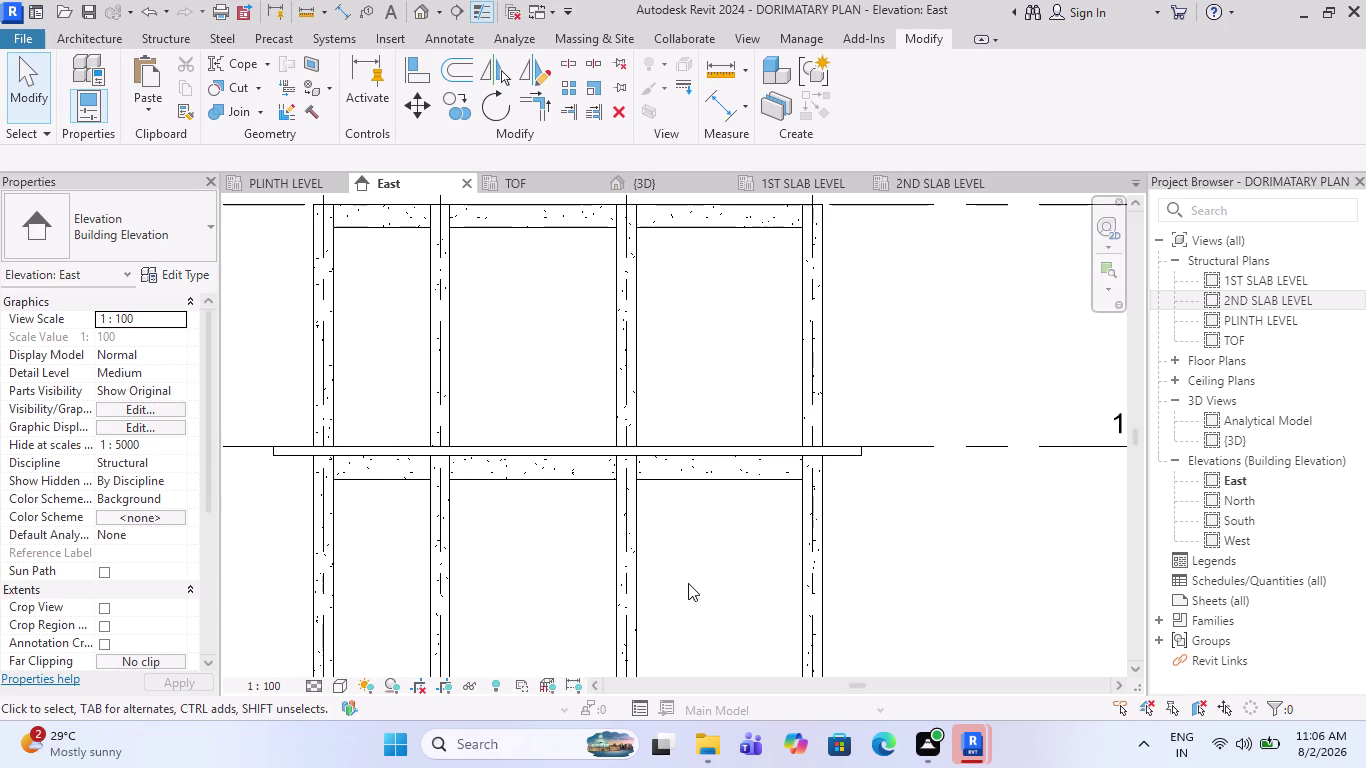
scroll(down, 3)
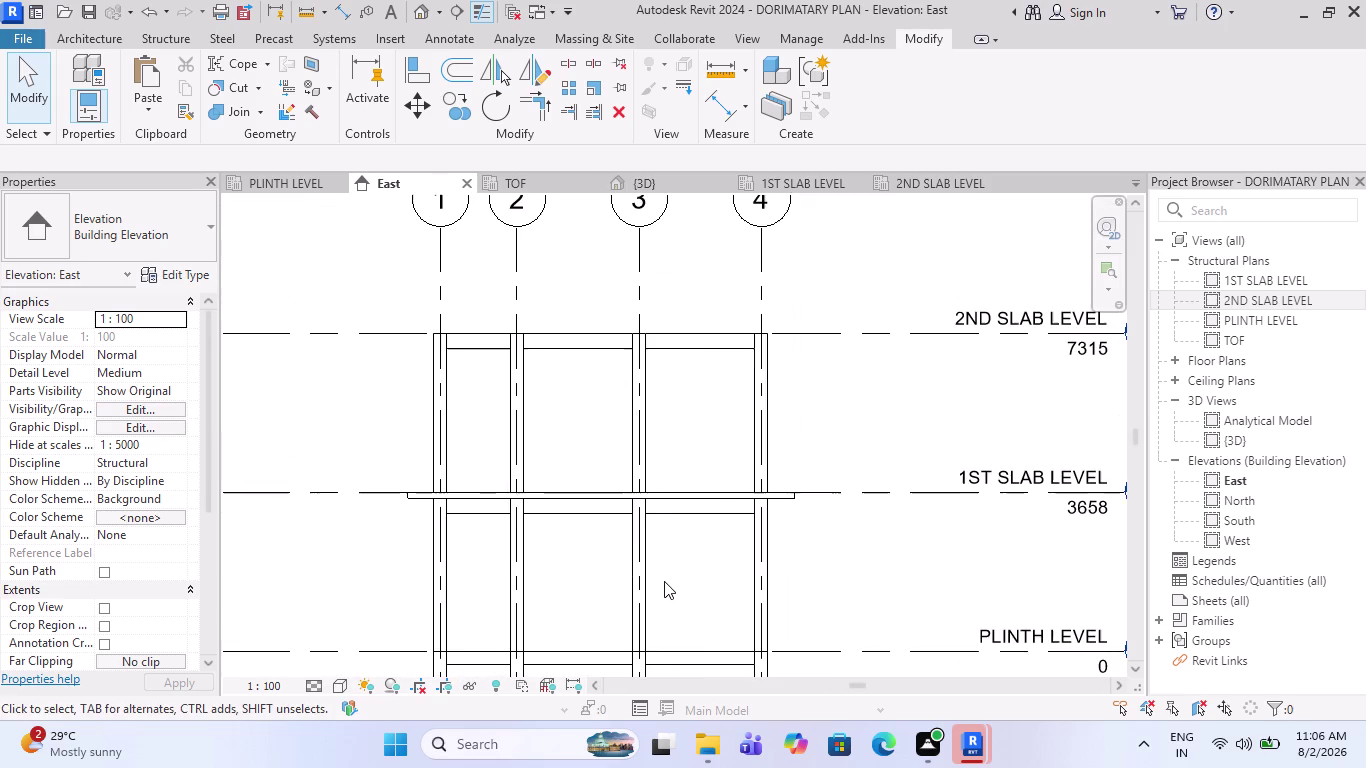
middle_drag(678, 573, 588, 580)
scroll(down, 3)
key(Escape)
scroll(up, 3)
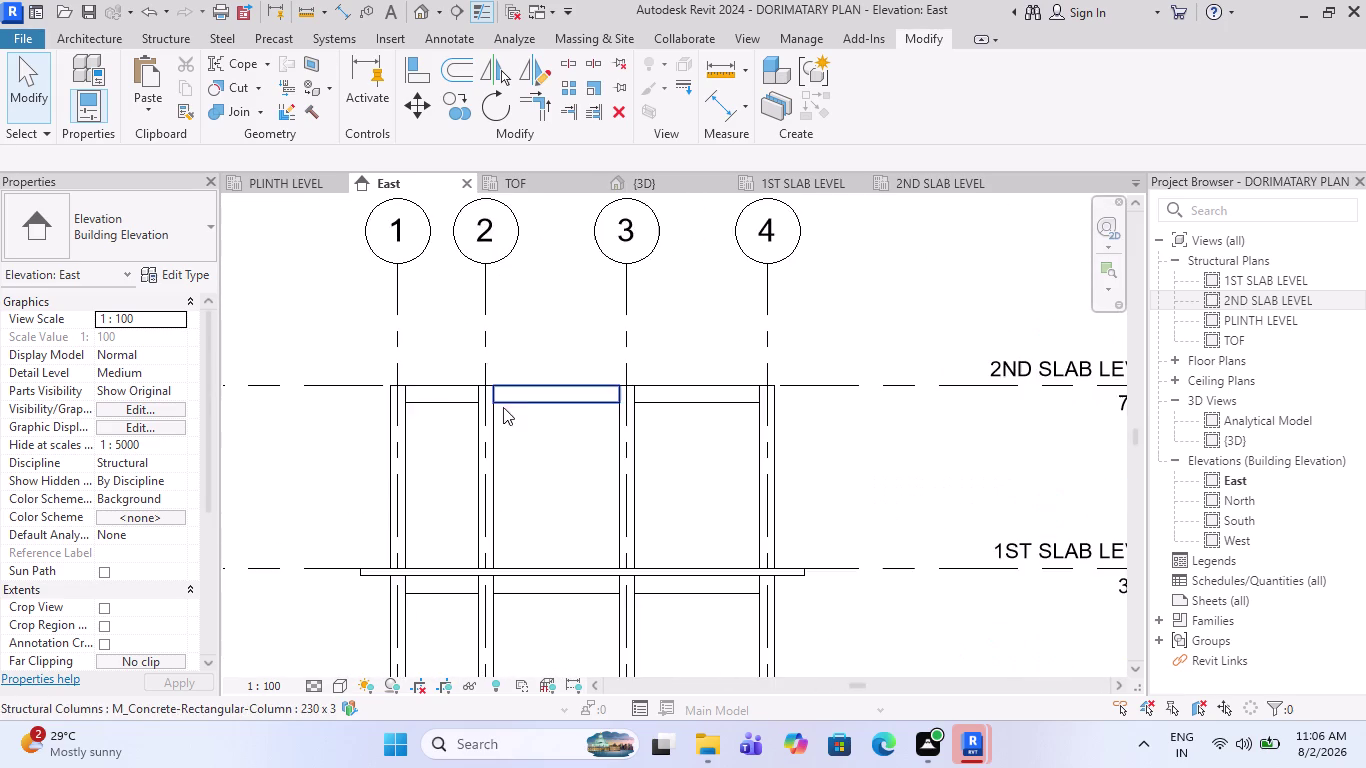
scroll(up, 3)
scroll(down, 3)
scroll(up, 3)
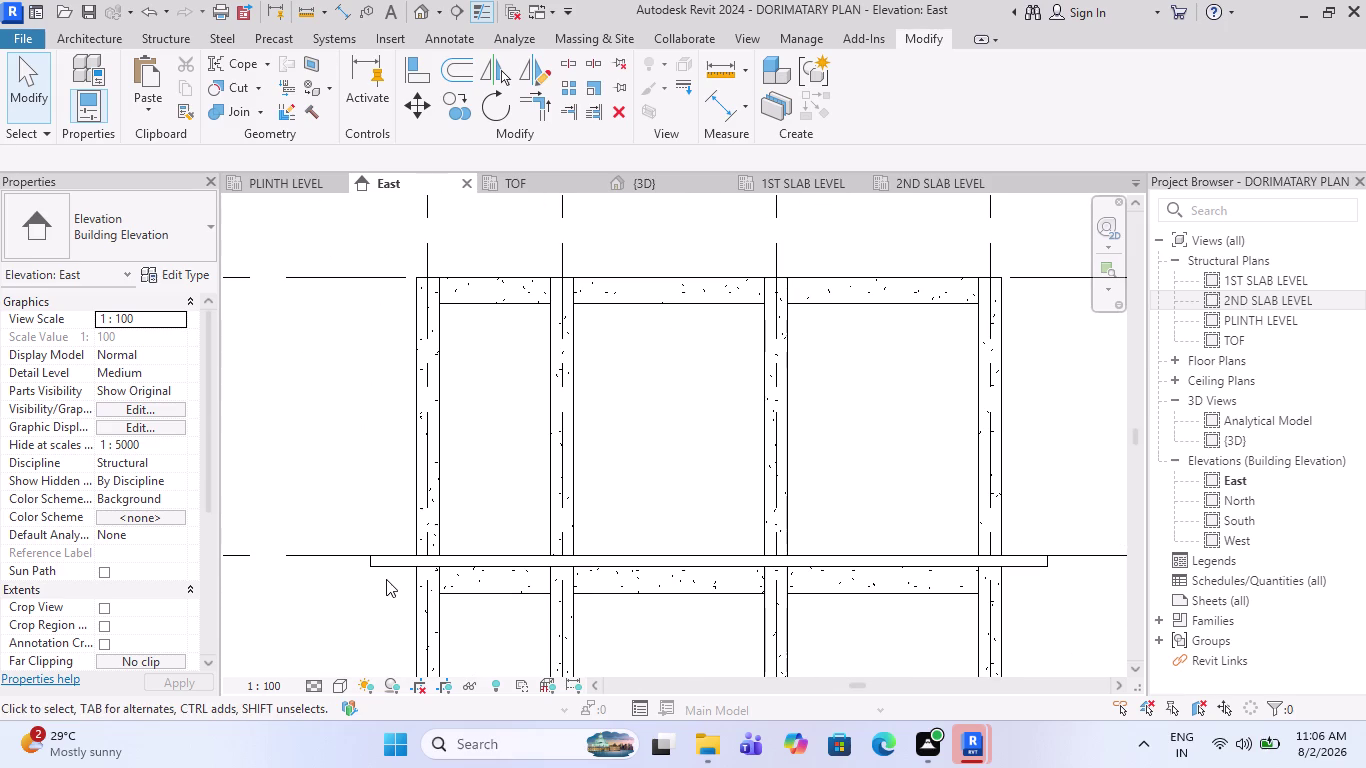
click(391, 566)
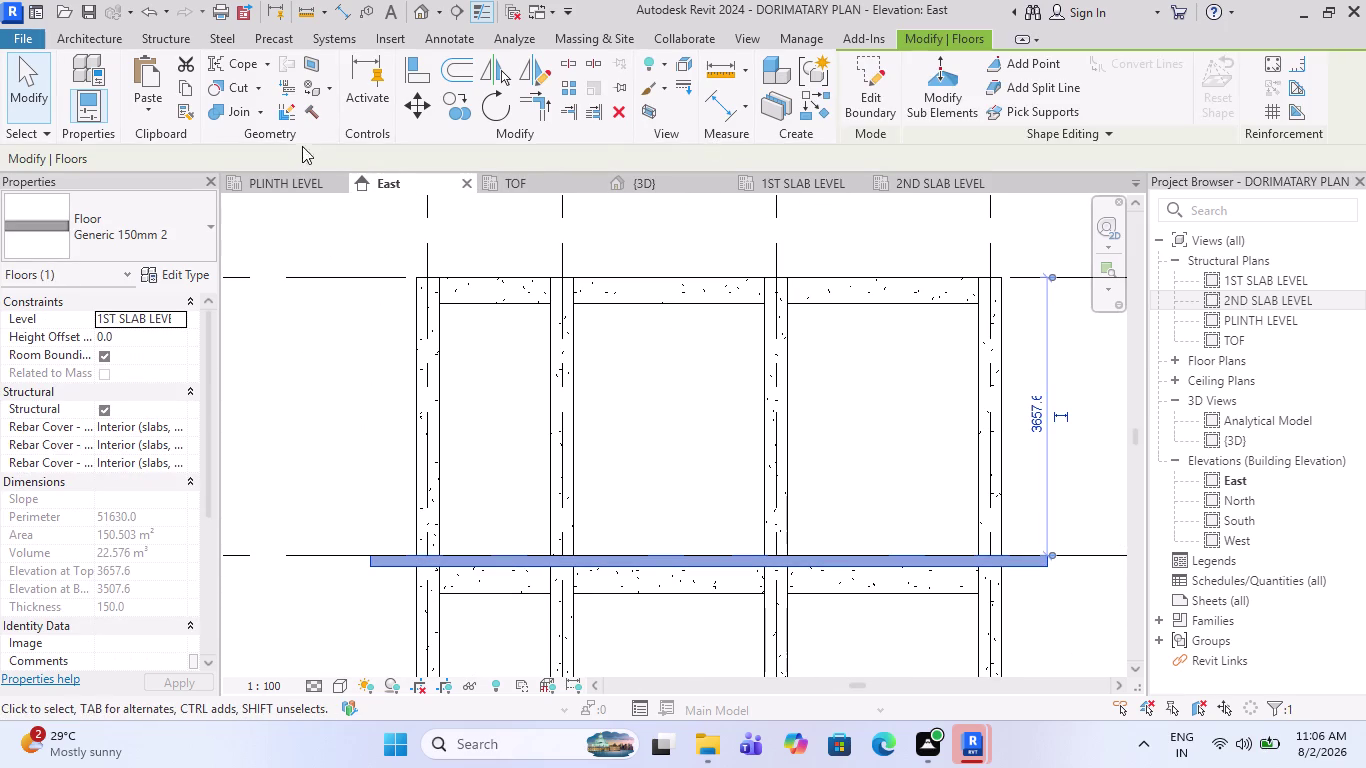
Change the Generic 150mm floor's Level to 2ND SLAB LEVEL, then deselect it.
click(176, 90)
click(126, 110)
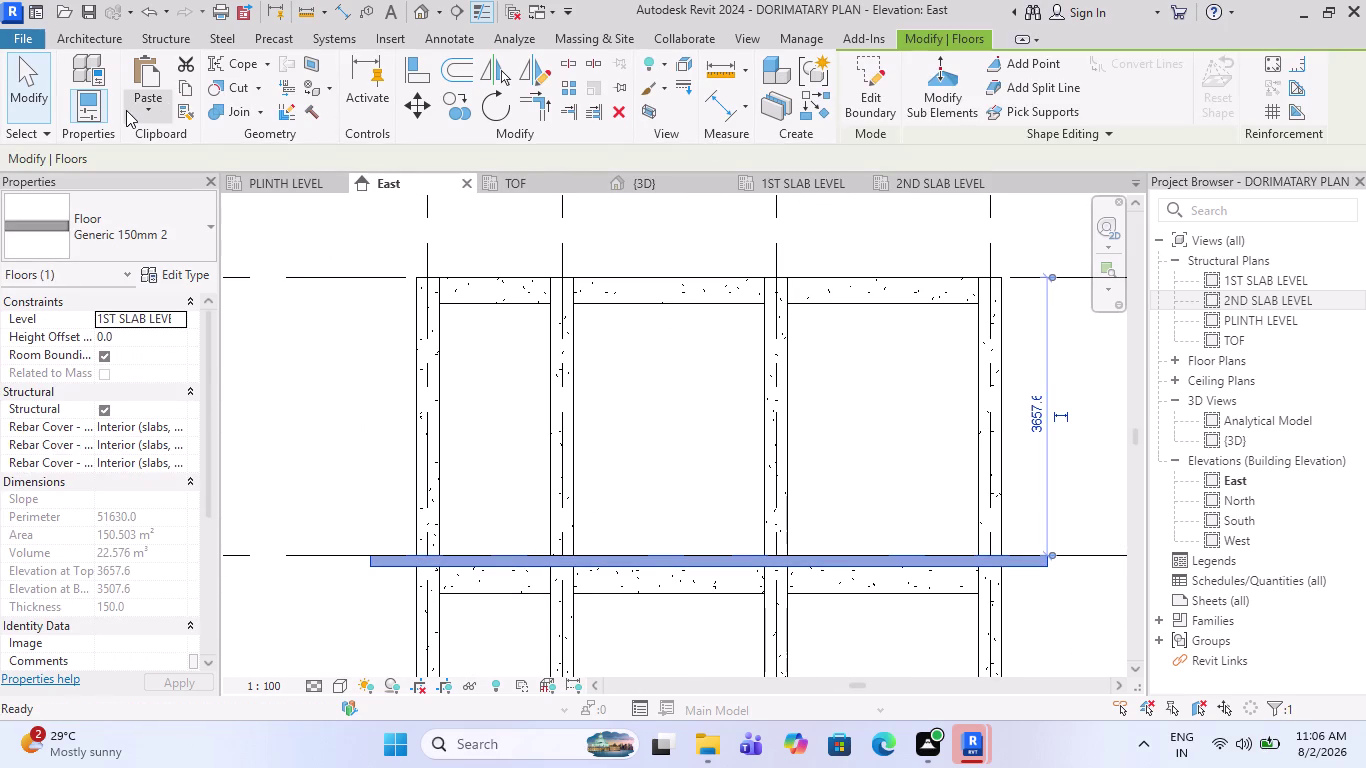
click(170, 183)
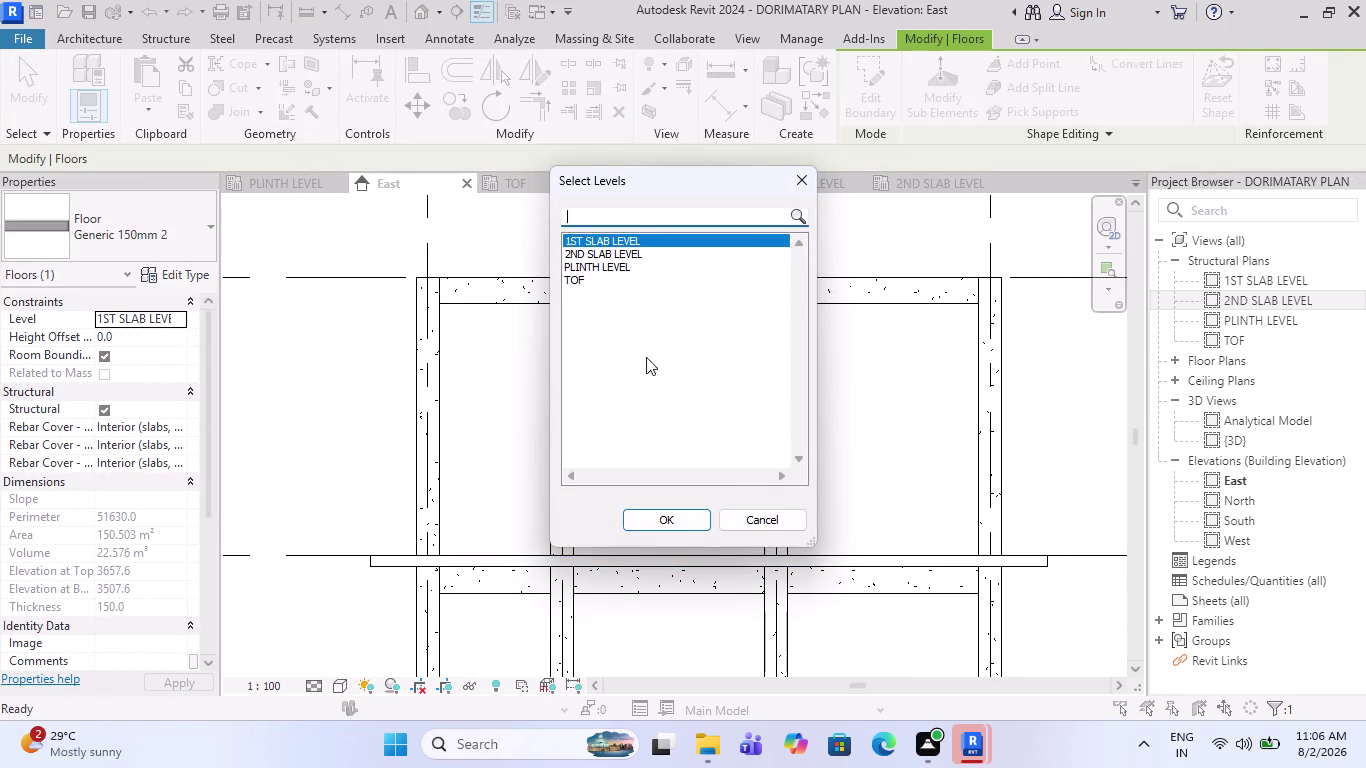
click(627, 251)
click(656, 524)
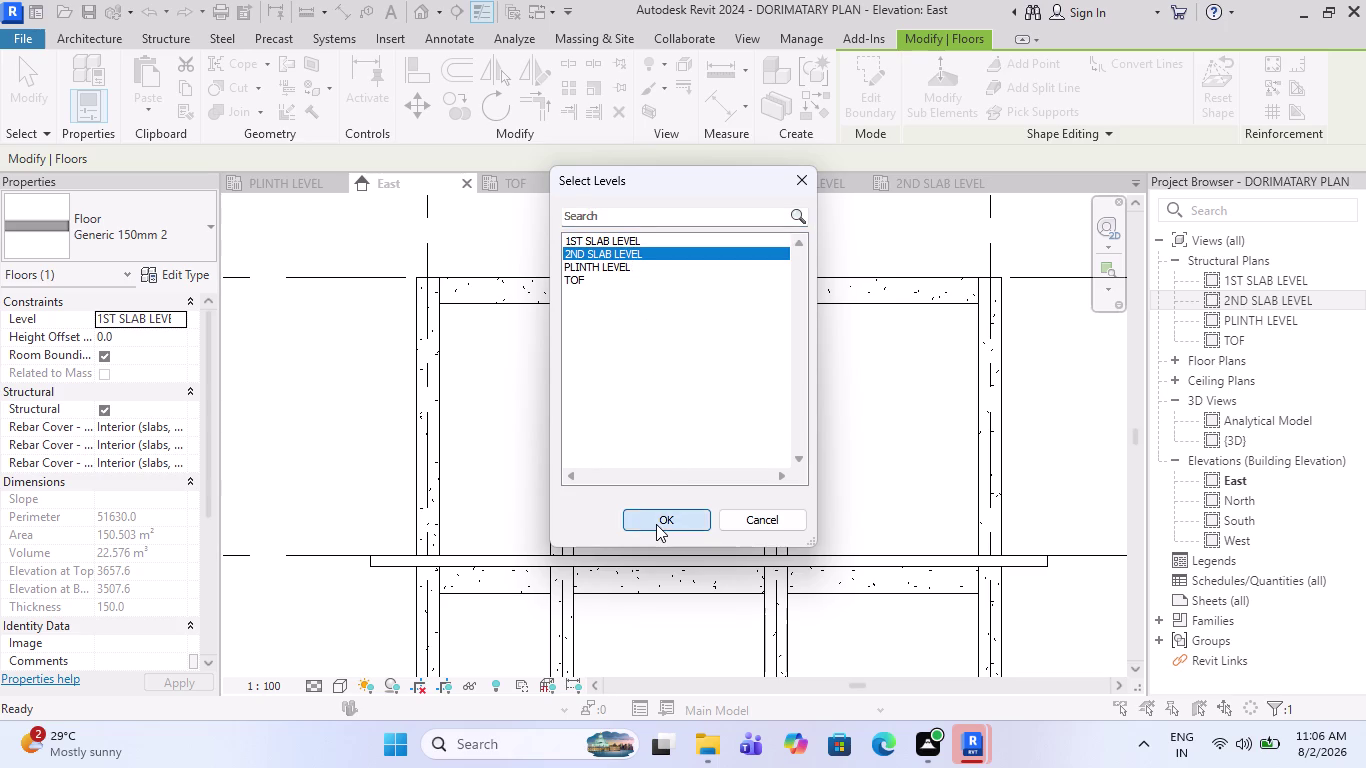
scroll(down, 3)
scroll(up, 3)
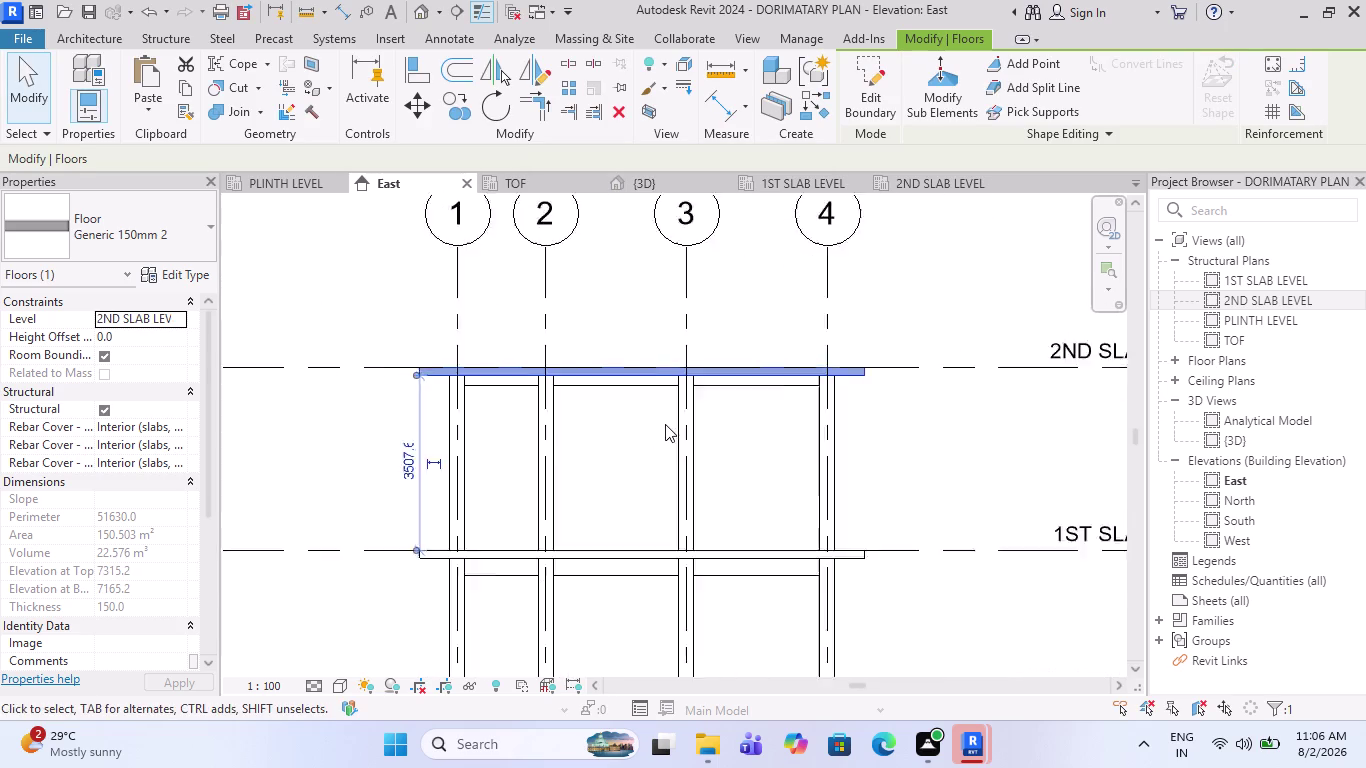
scroll(up, 3)
key(Escape)
Window-select the upper framing and filter it down to the 26 girders.
drag(993, 382, 382, 380)
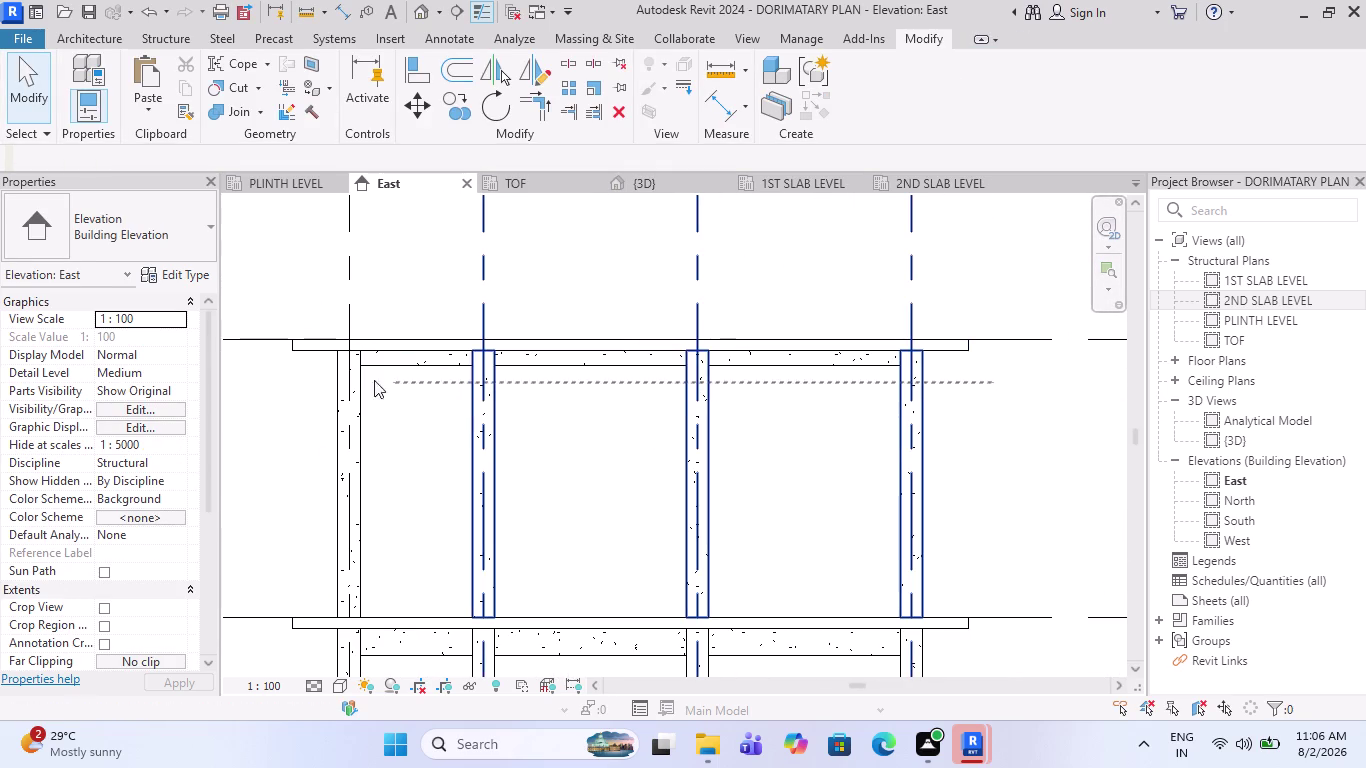
drag(382, 380, 287, 363)
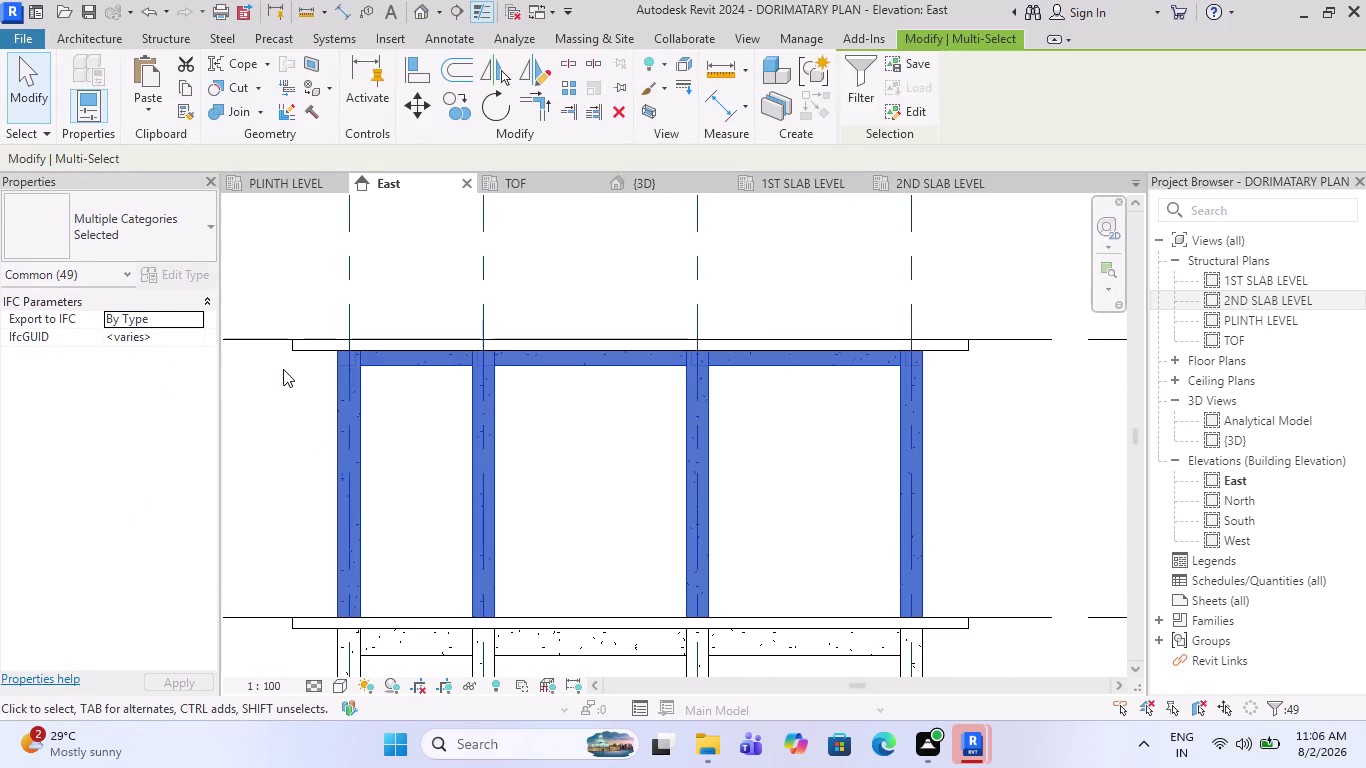
click(859, 78)
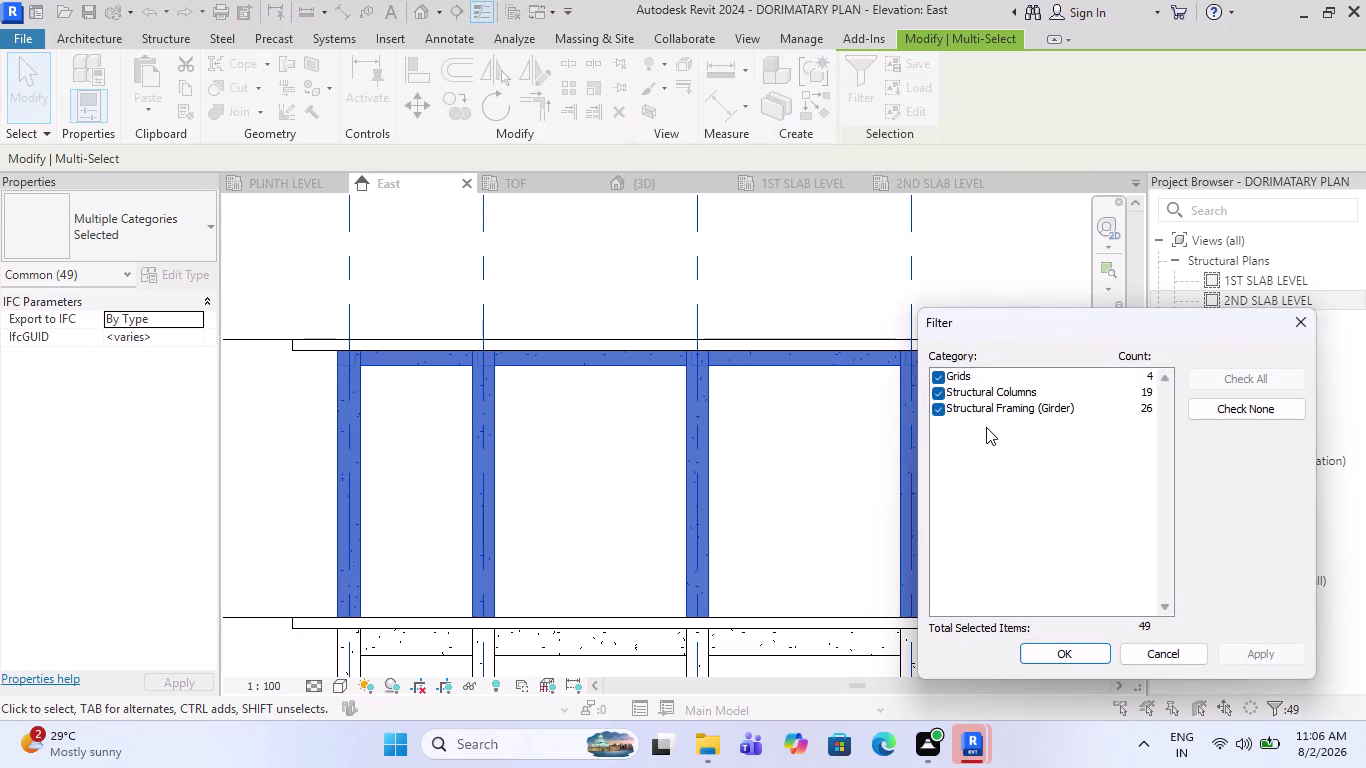
click(936, 390)
click(935, 379)
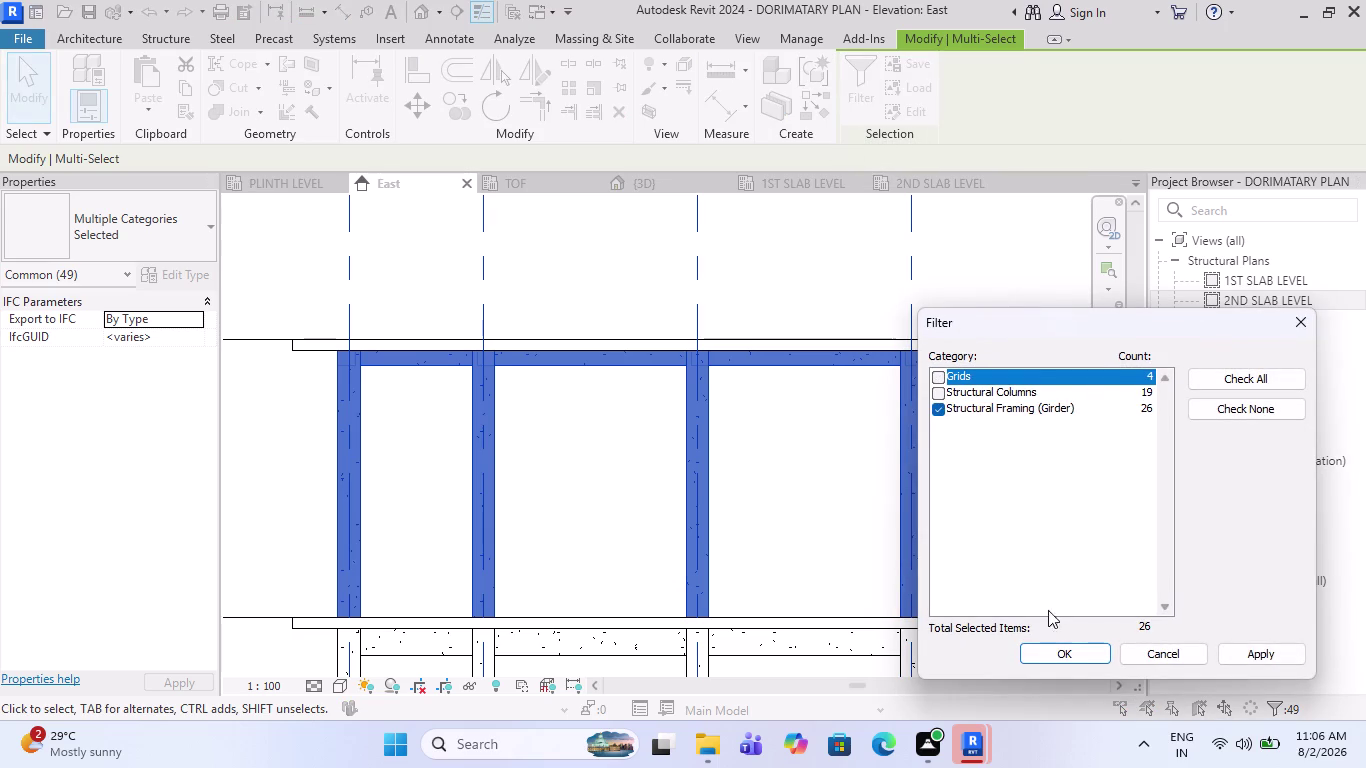
click(1065, 644)
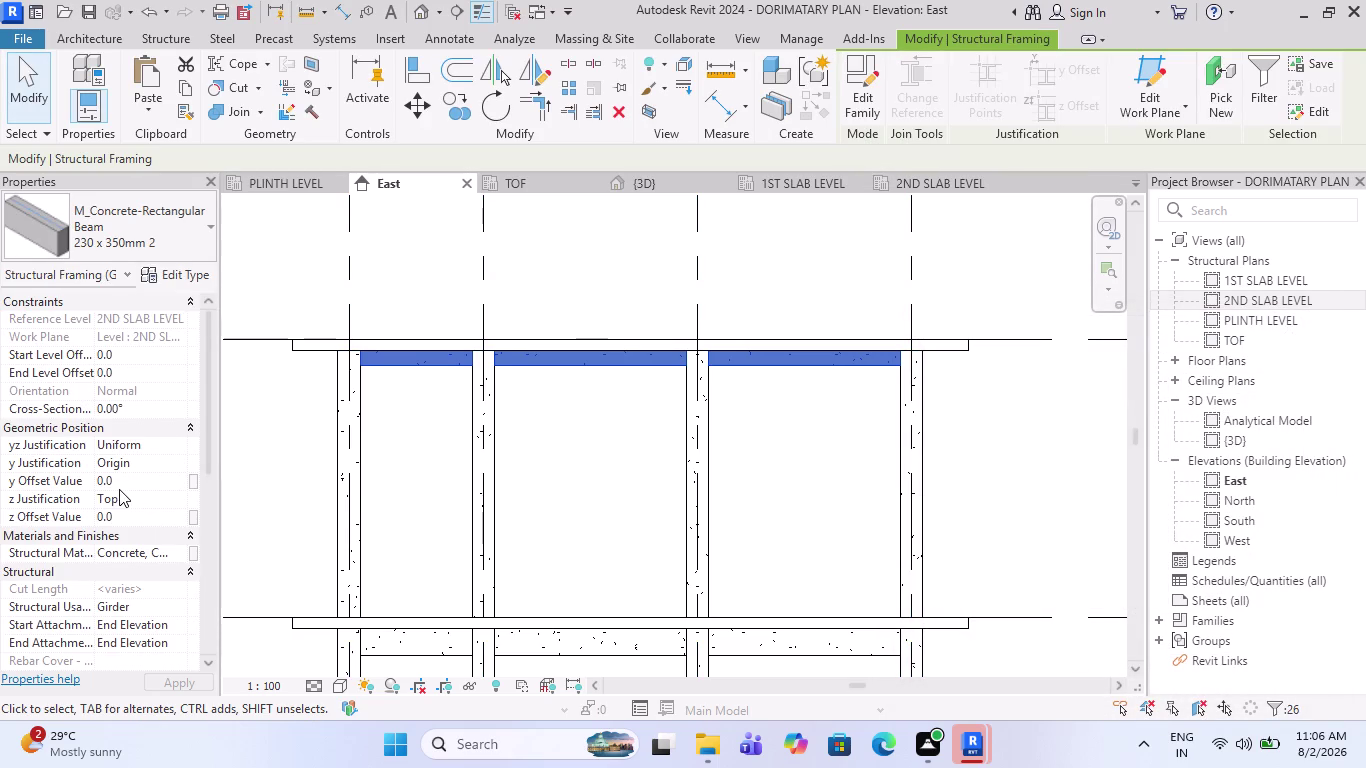
Set the upper girders' z offset to -150 and clear the selection.
click(141, 514)
text(-1)
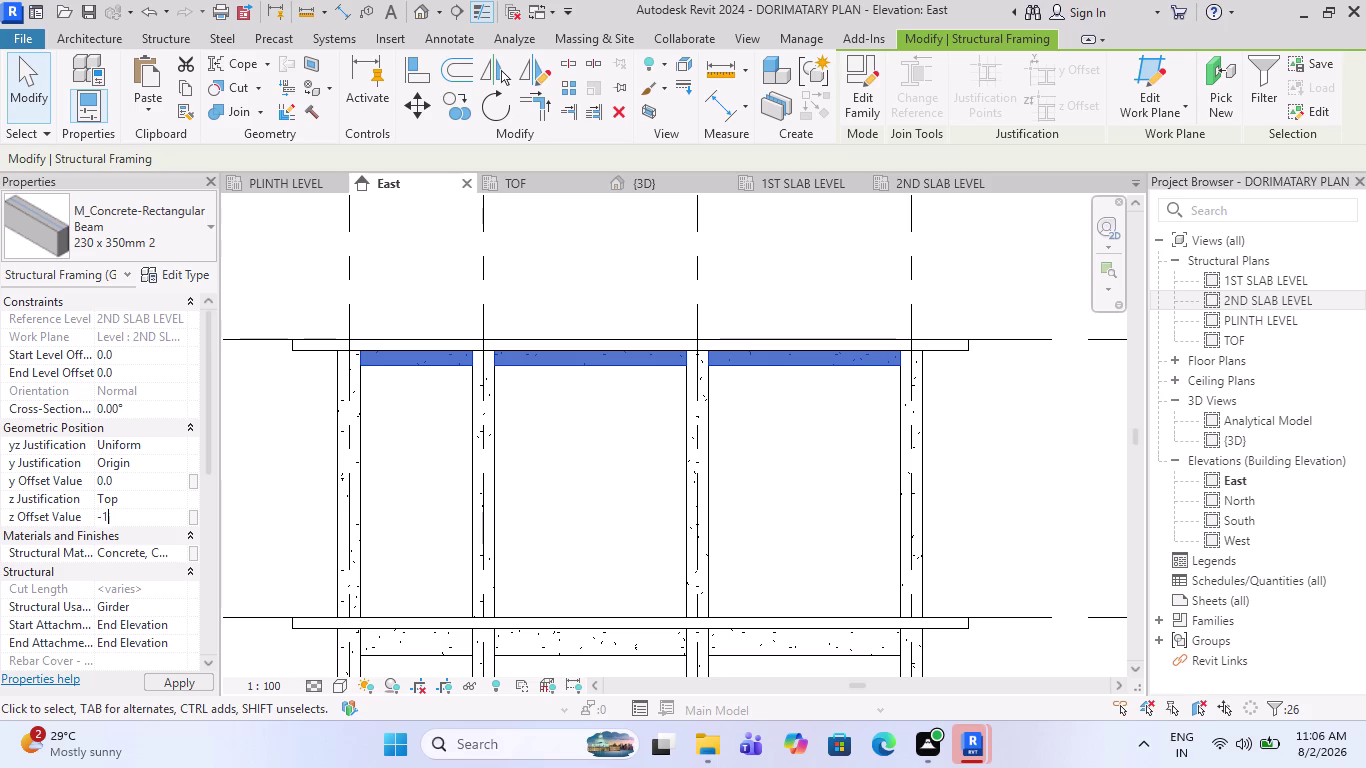
text(50)
key(Return)
key(Escape)
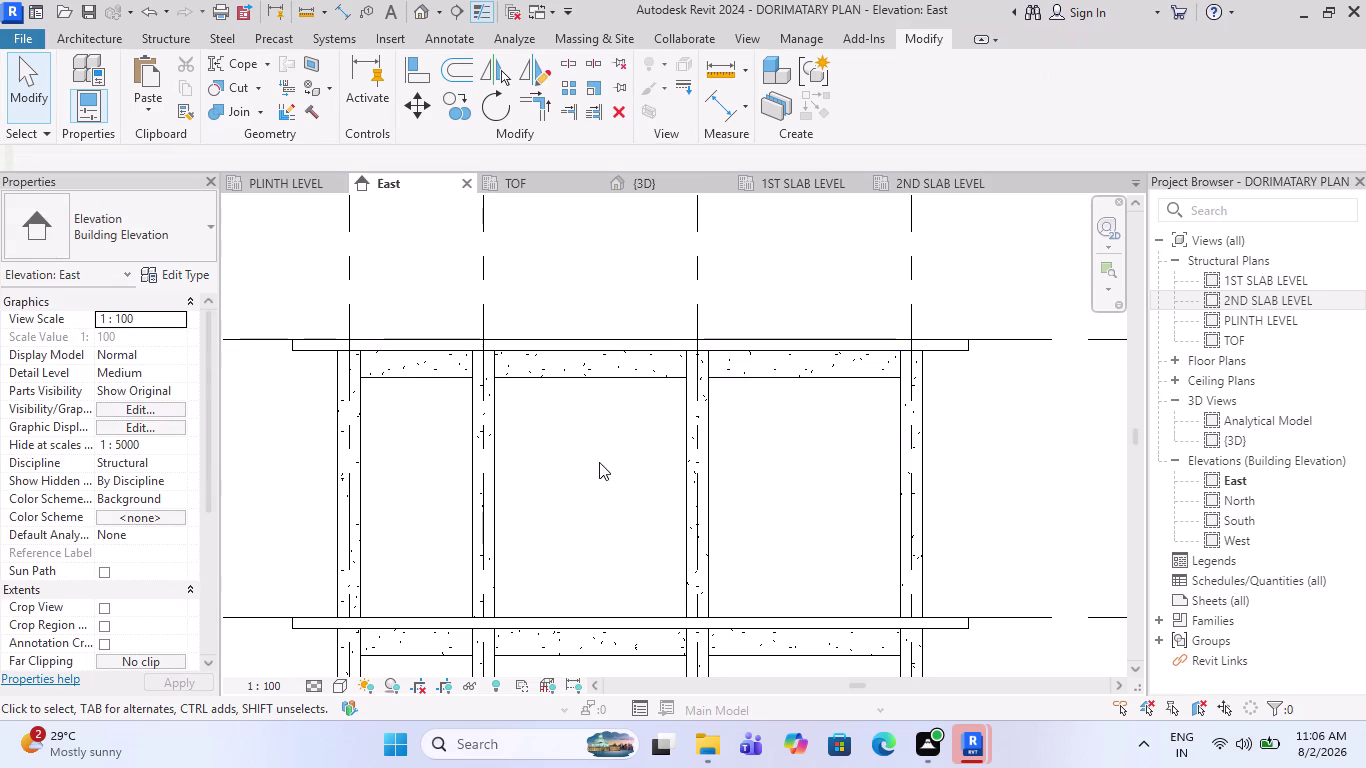
Review all four levels in the East elevation, then switch to the 2ND SLAB LEVEL plan.
scroll(down, 3)
scroll(down, 3)
scroll(up, 3)
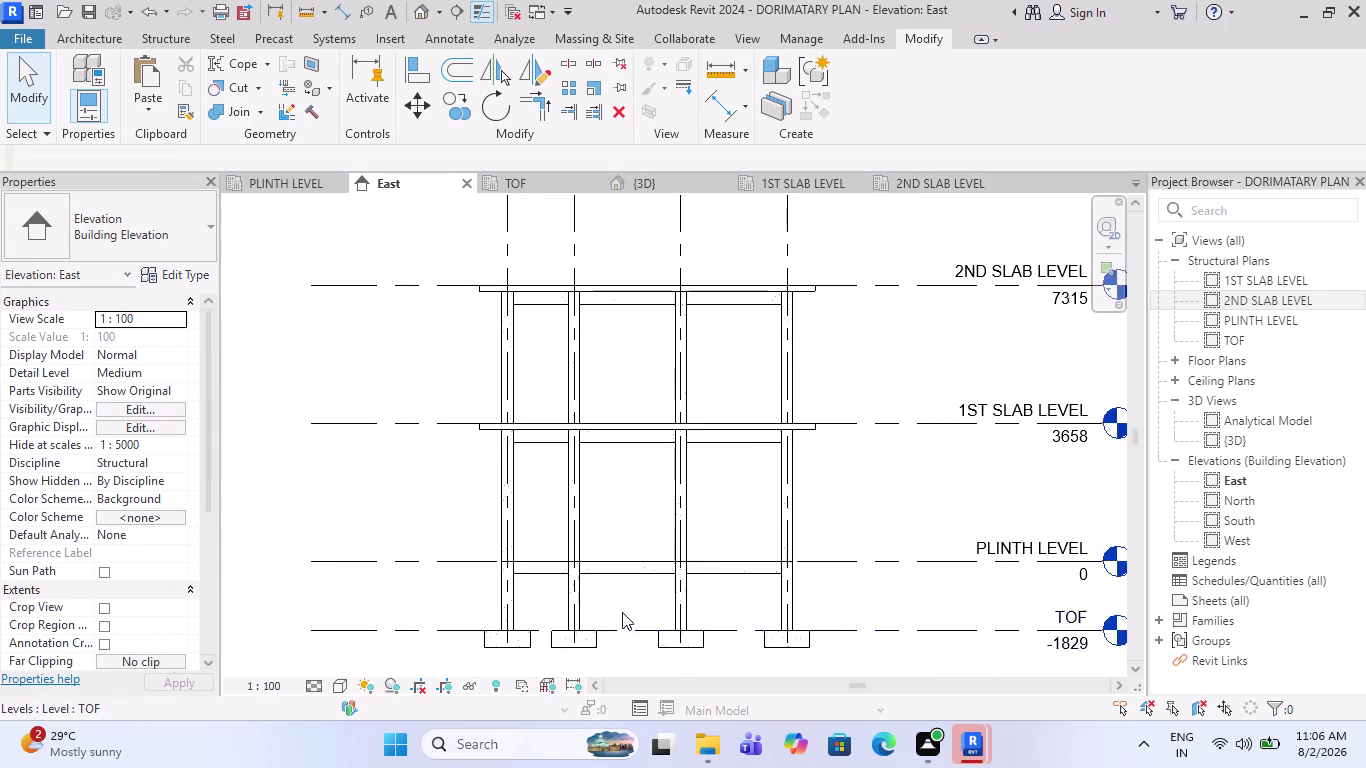
scroll(up, 3)
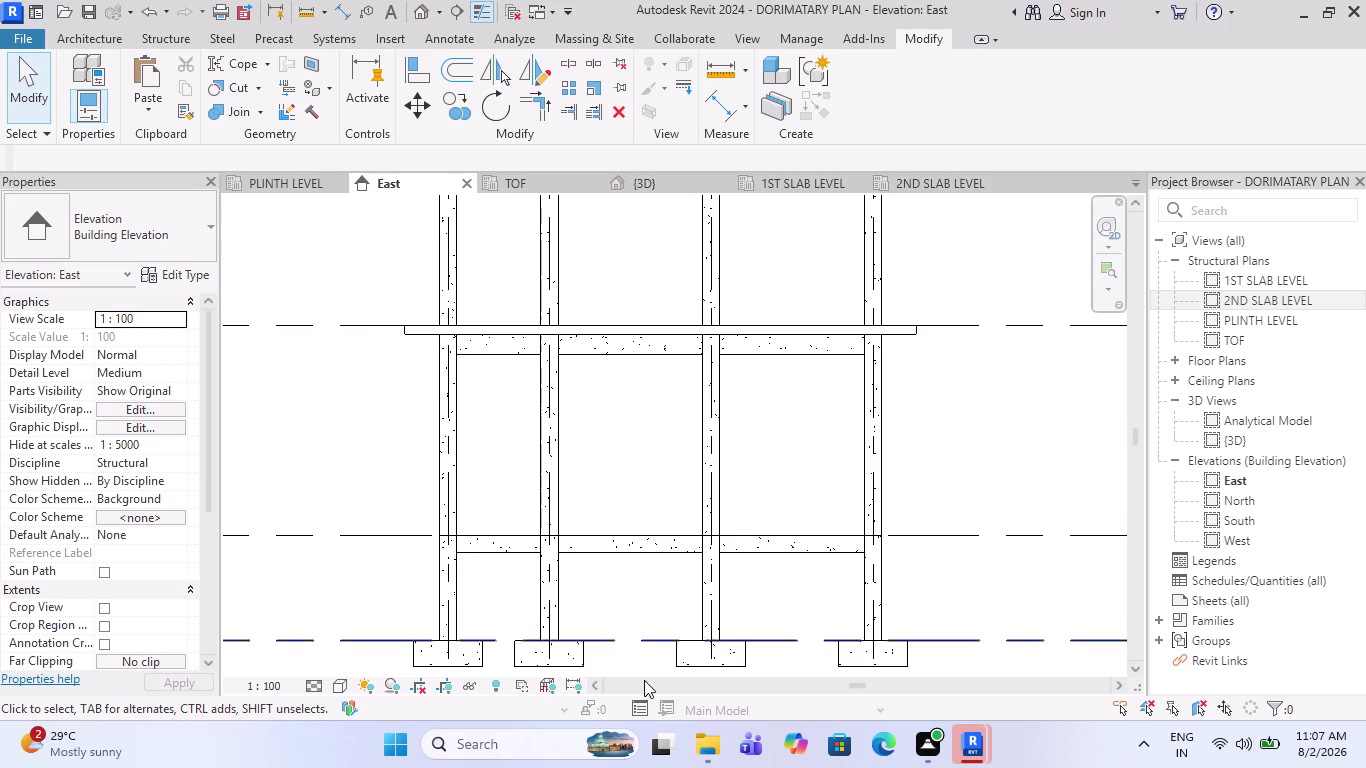
click(833, 175)
click(900, 176)
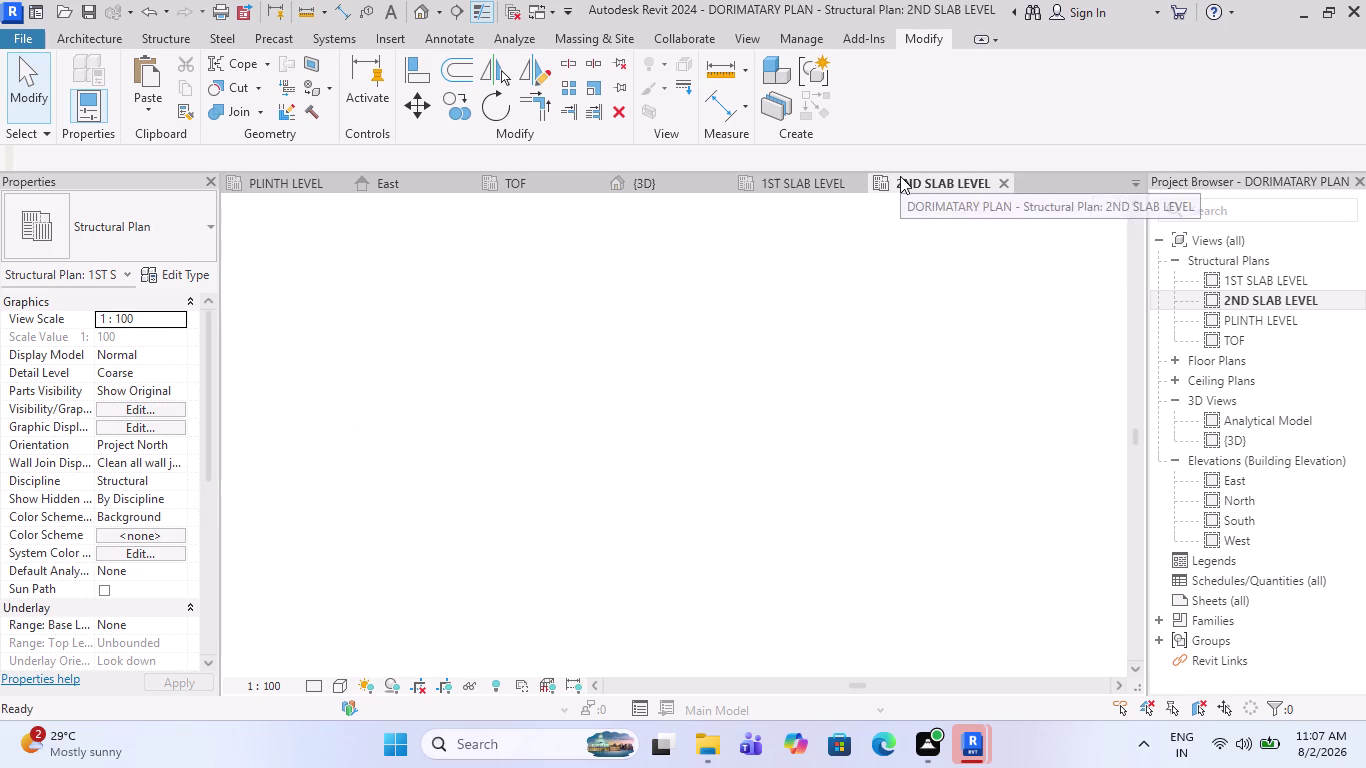
scroll(up, 3)
scroll(down, 3)
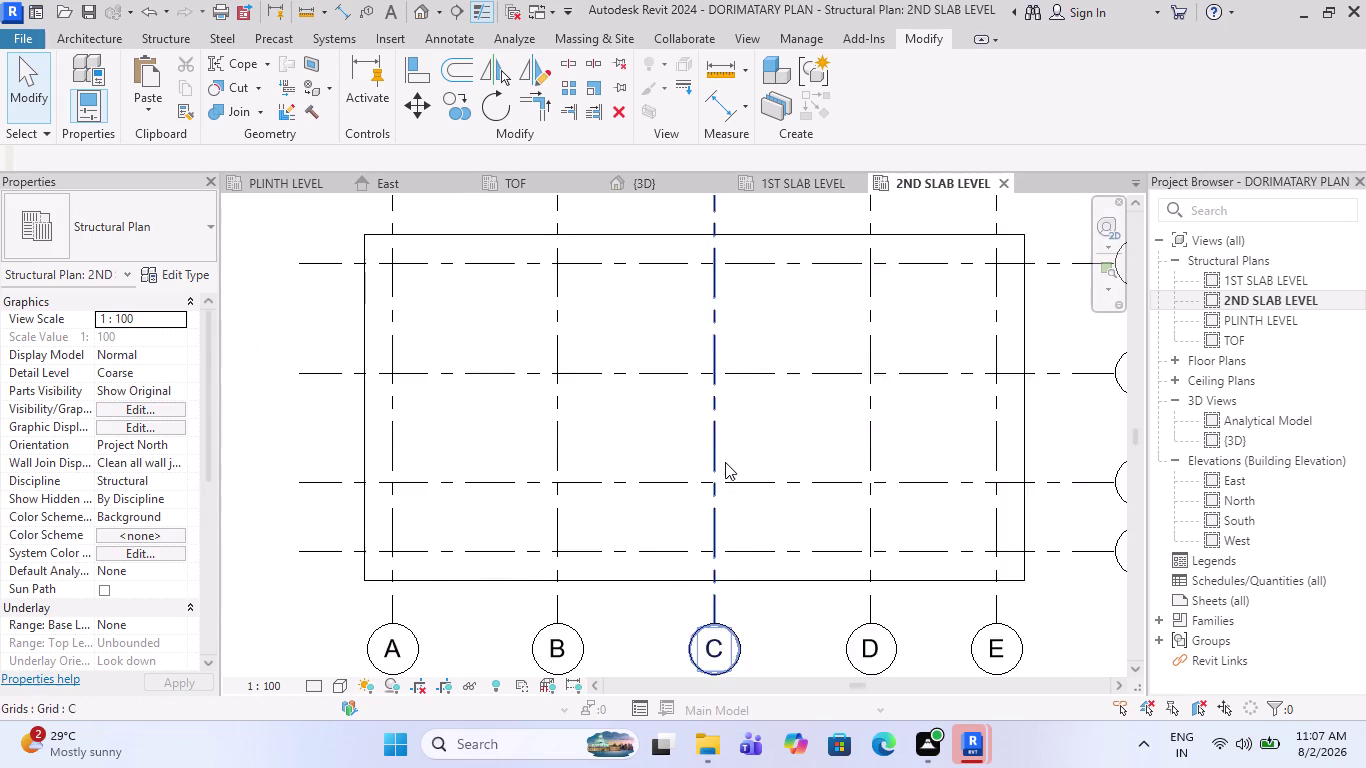